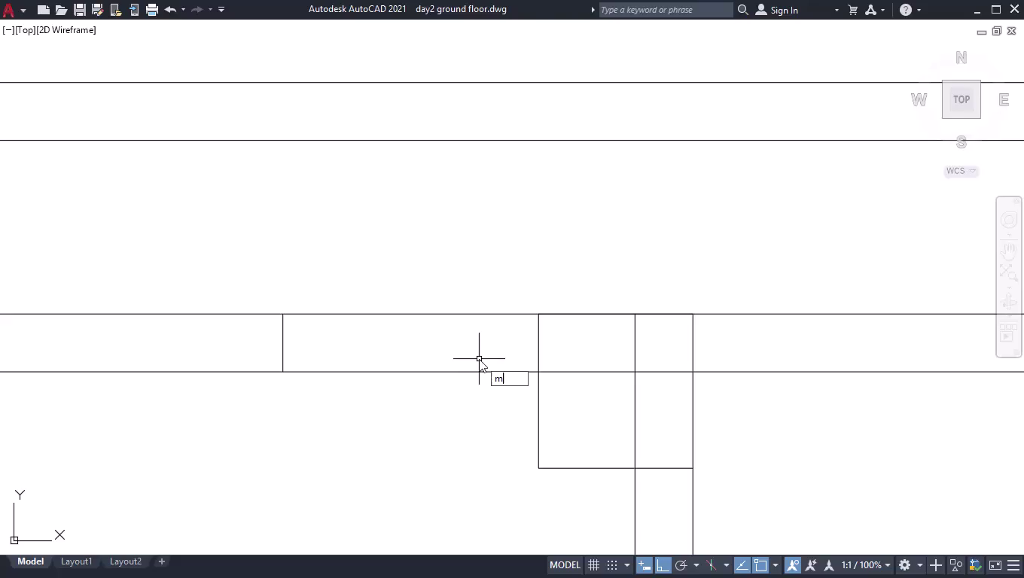
Draw a short line across the interior wall at the column's lower corner.
key(Return)
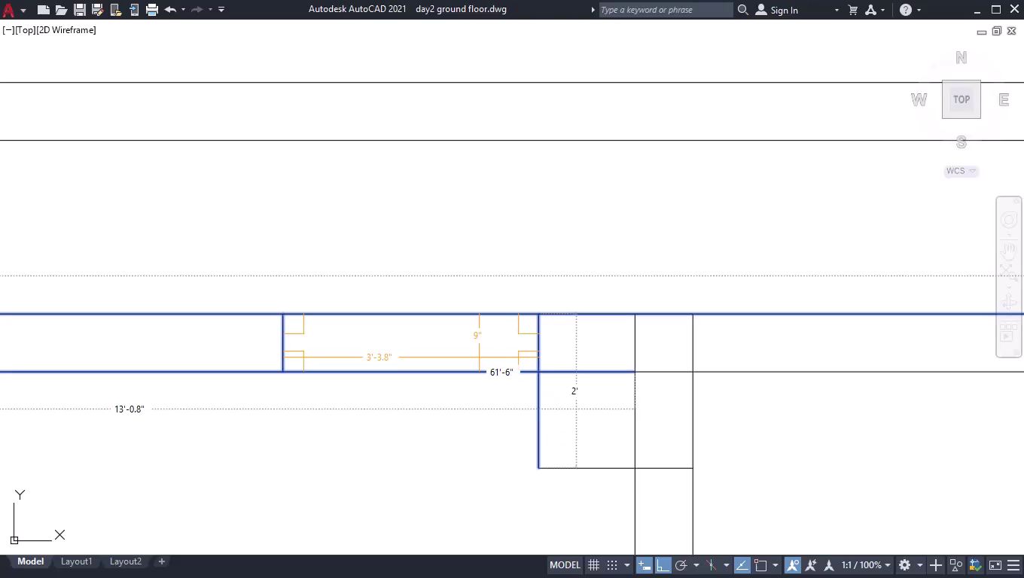
key(space)
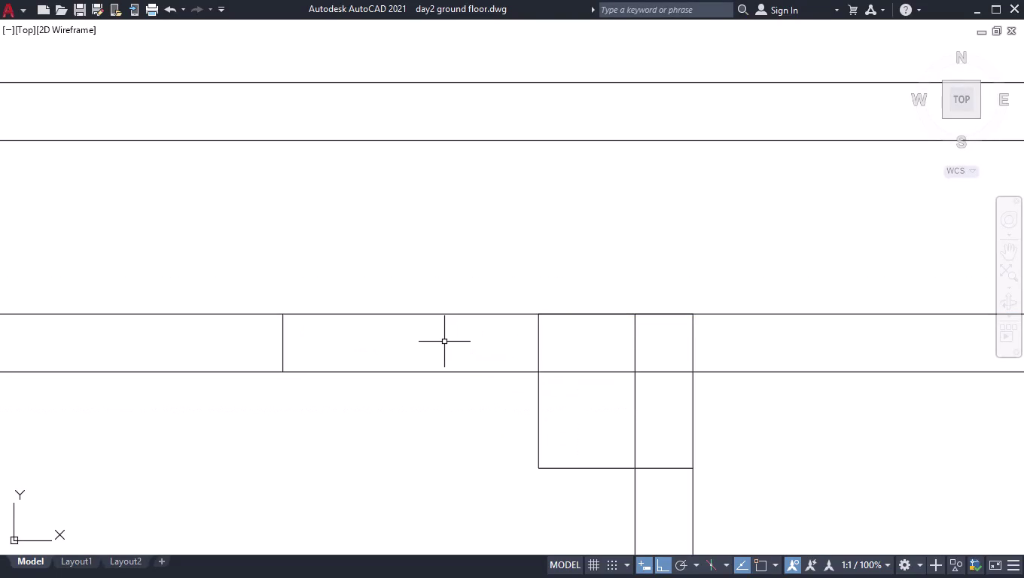
scroll(down, 3)
scroll(down, 3)
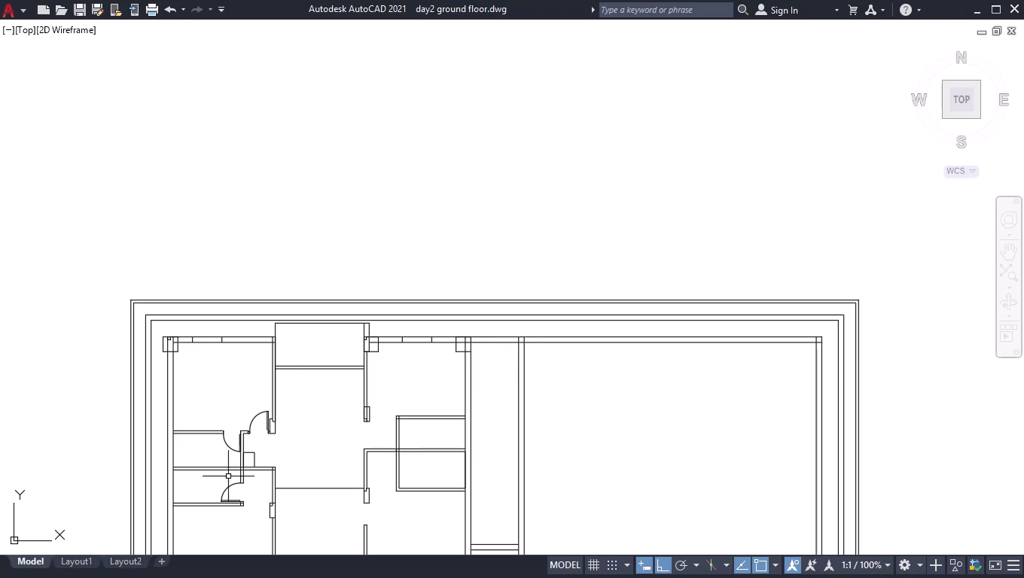
scroll(up, 3)
scroll(up, 3)
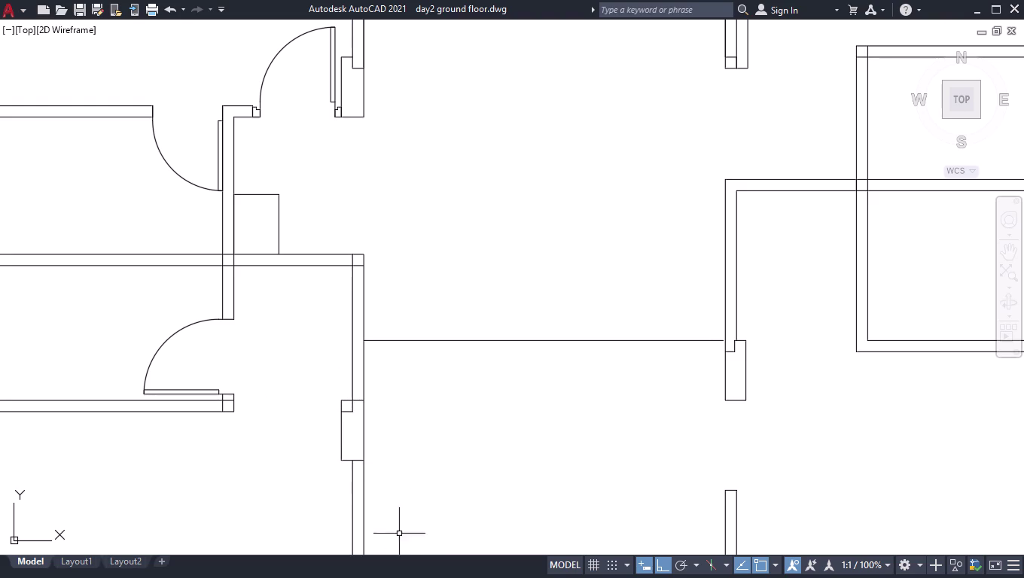
scroll(down, 3)
scroll(down, 3)
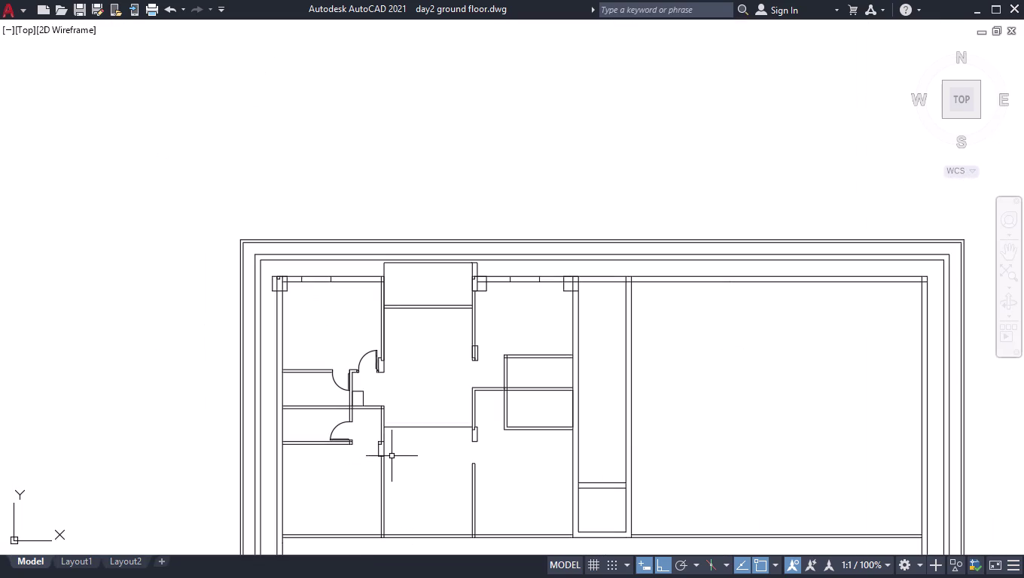
scroll(up, 3)
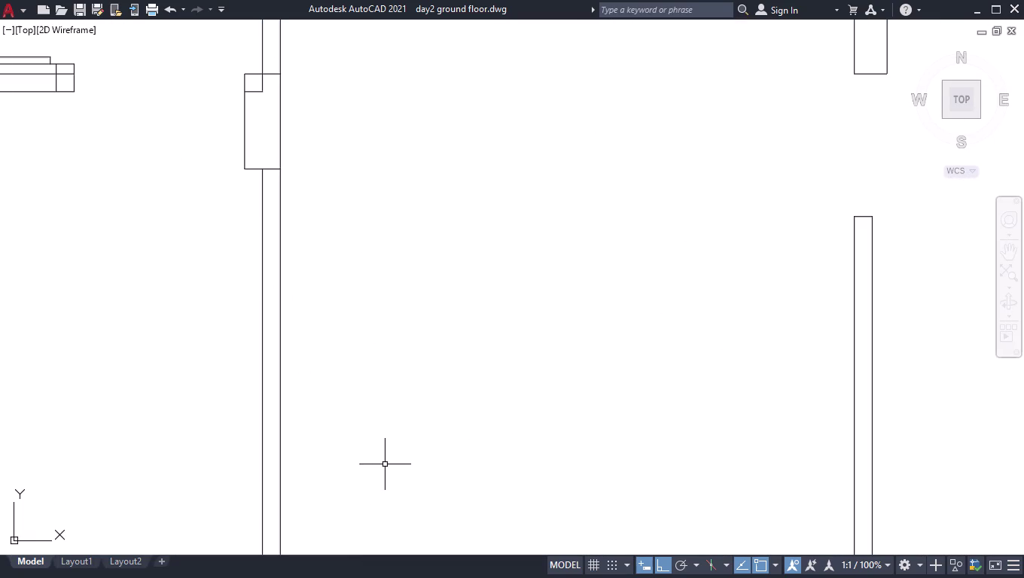
key(l)
key(Return)
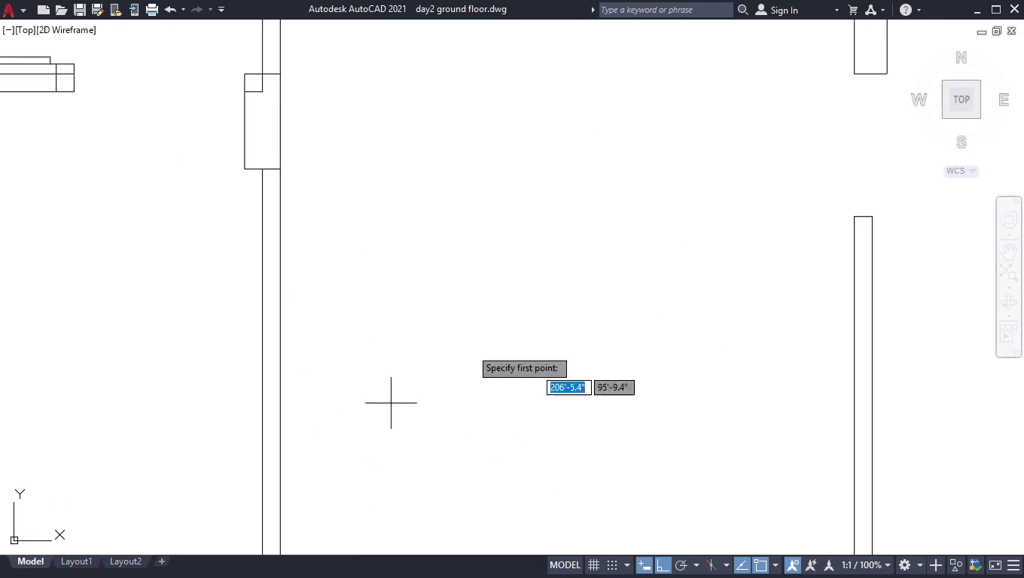
click(279, 170)
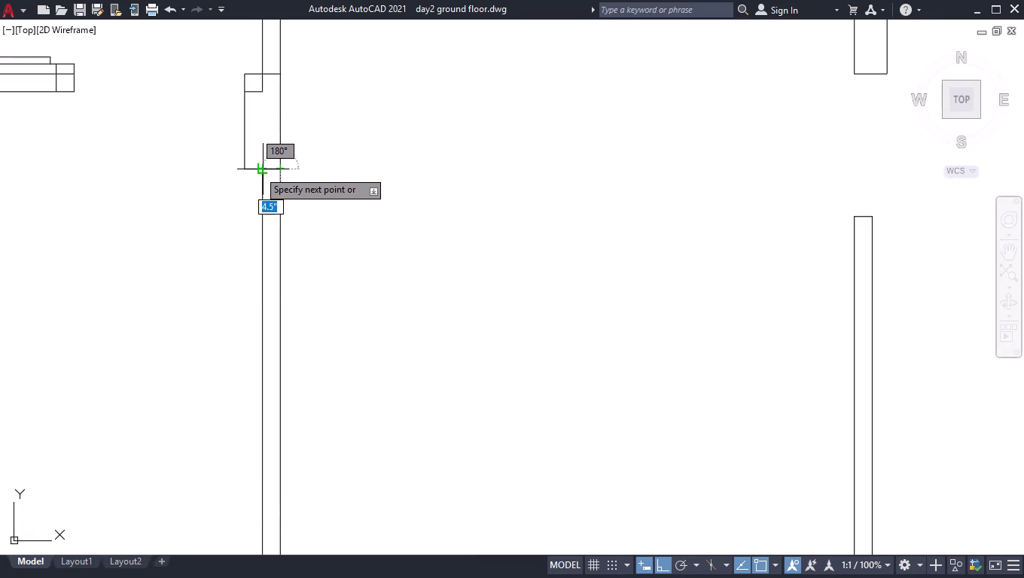
click(259, 170)
key(space)
Stretch the new line's midpoint grip 7" down and close Quick Properties.
scroll(up, 3)
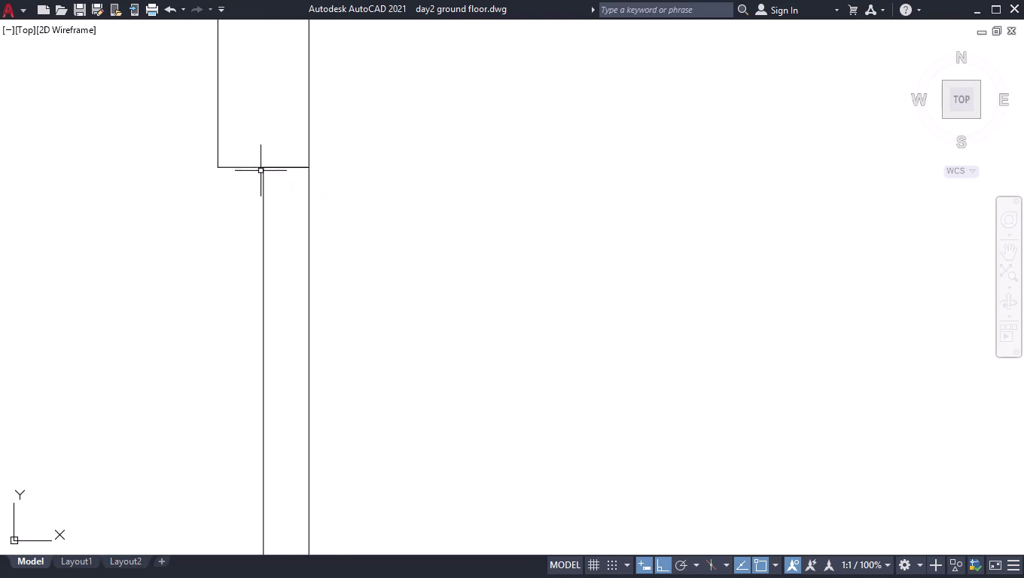
scroll(up, 3)
scroll(up, 3)
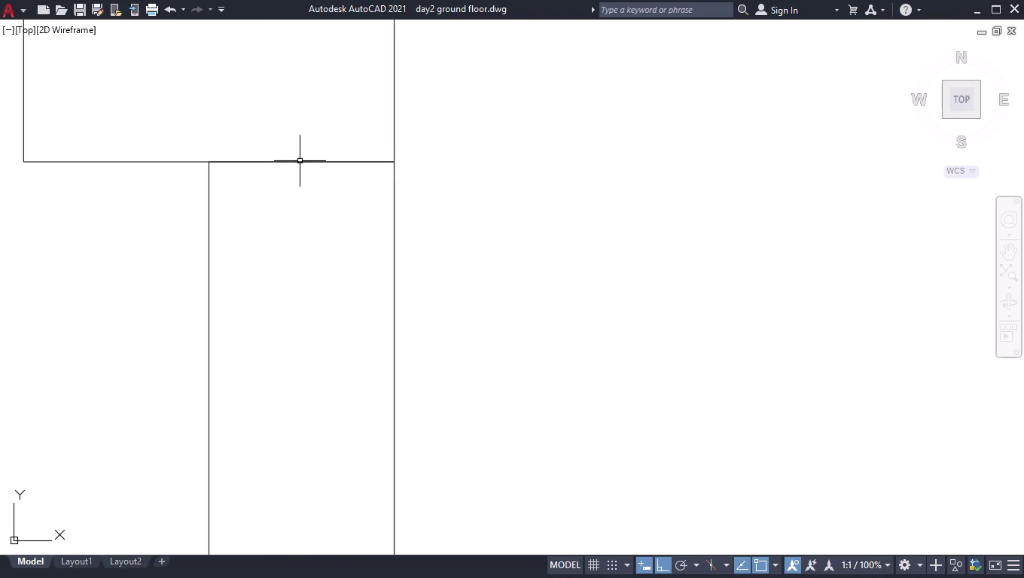
click(298, 162)
click(299, 160)
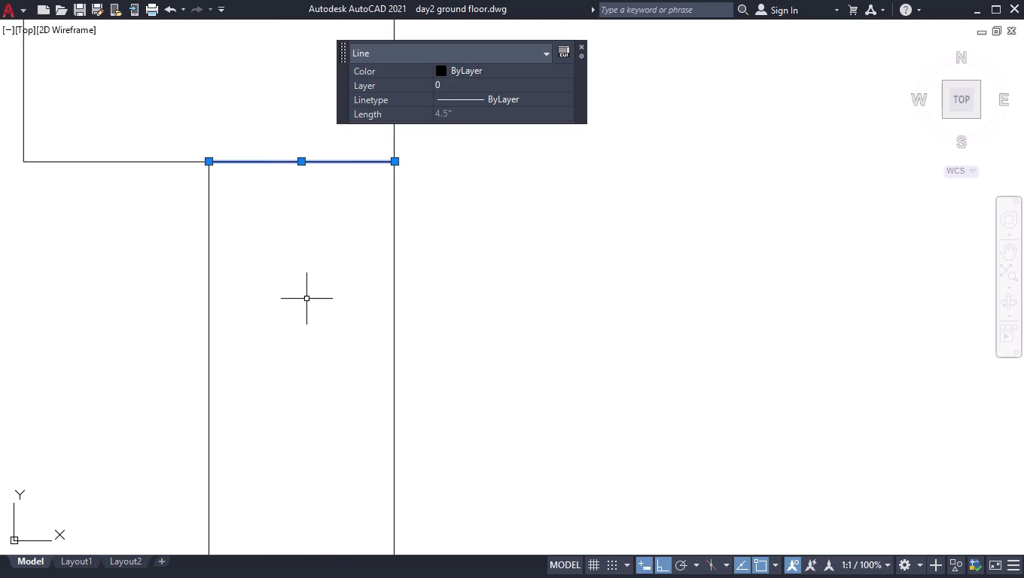
click(301, 163)
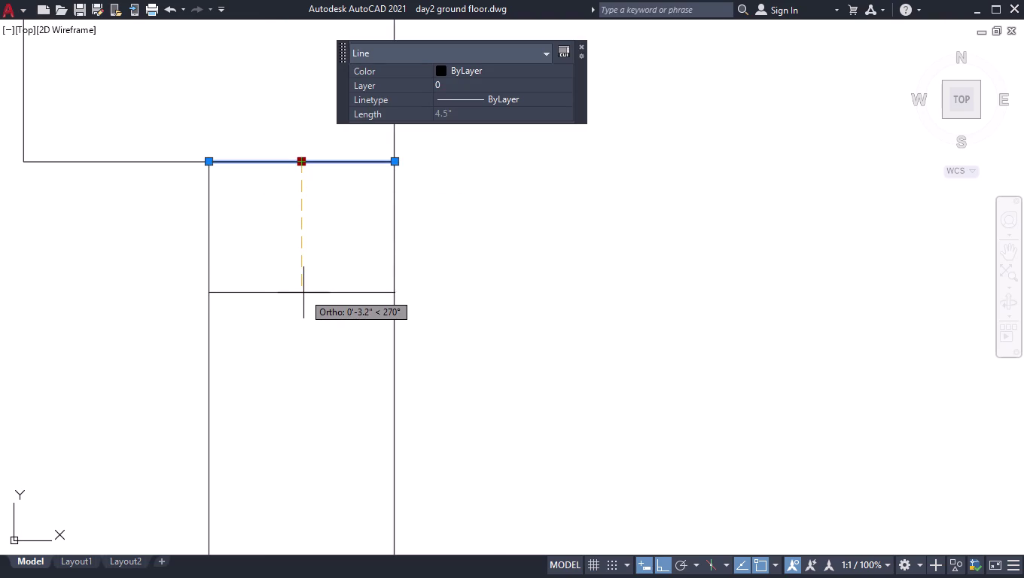
key(2)
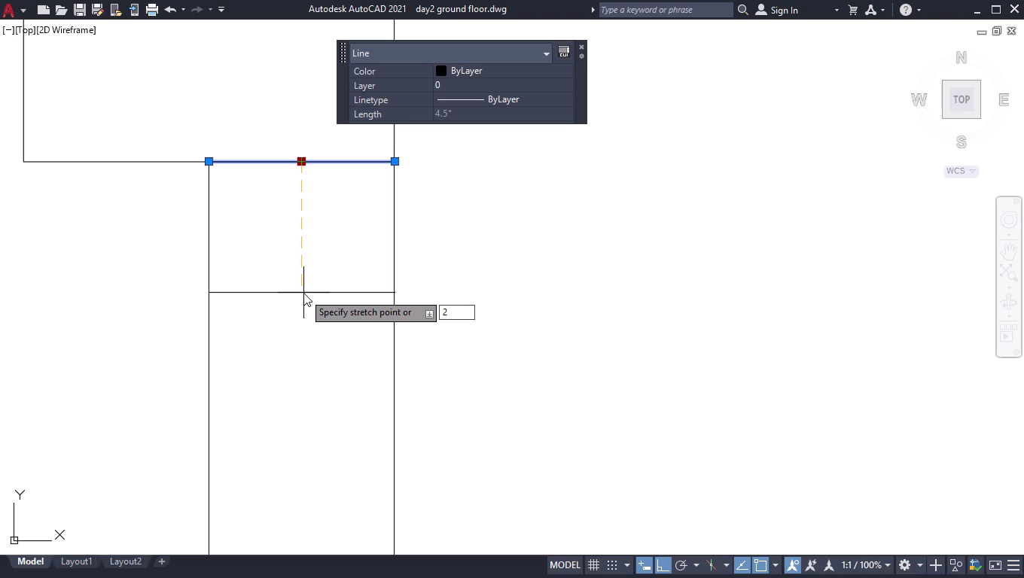
key(apostrophe)
text(7")
key(Return)
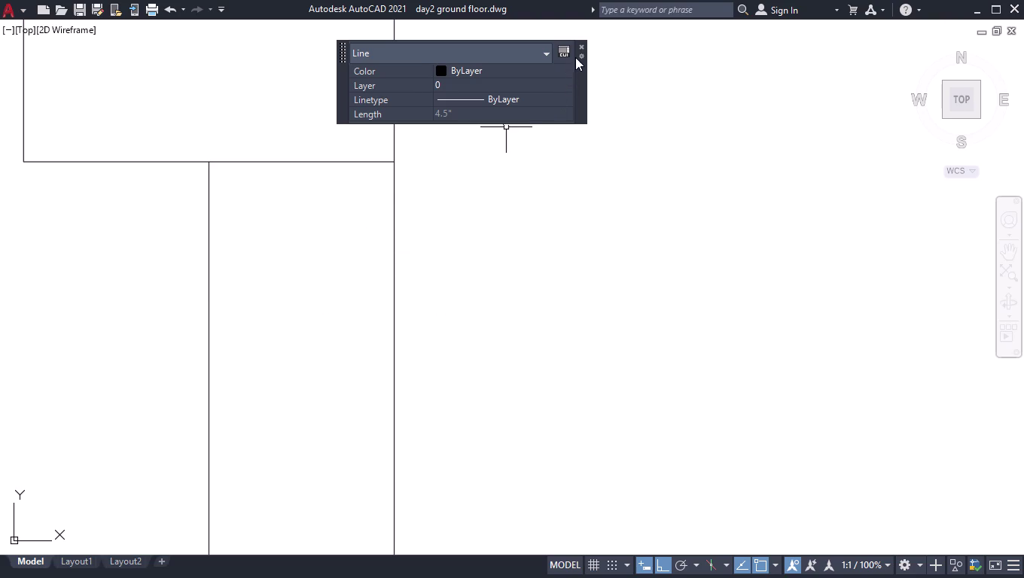
click(582, 48)
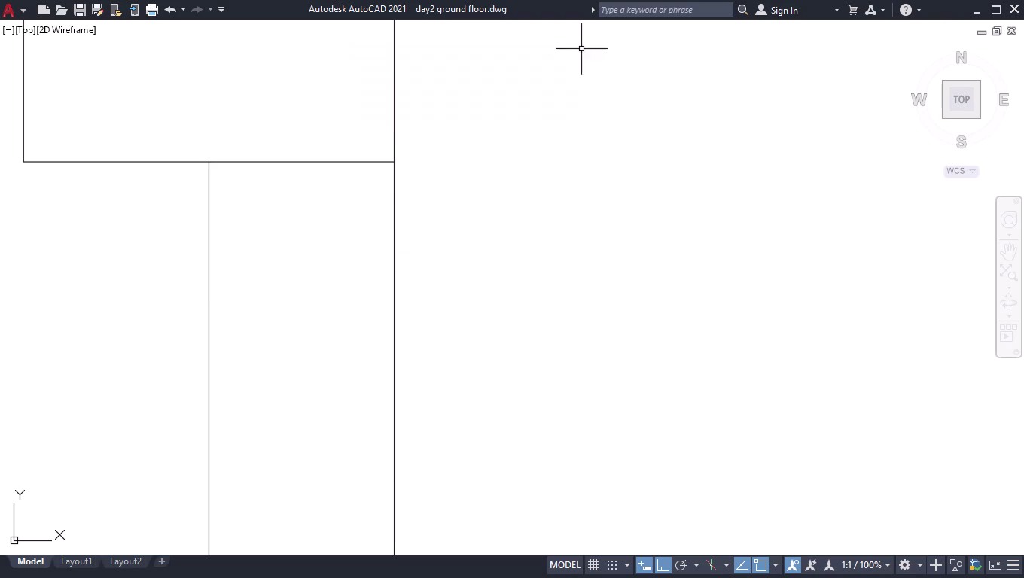
Close the line's Quick Properties panel and deselect the new line.
scroll(down, 3)
key(space)
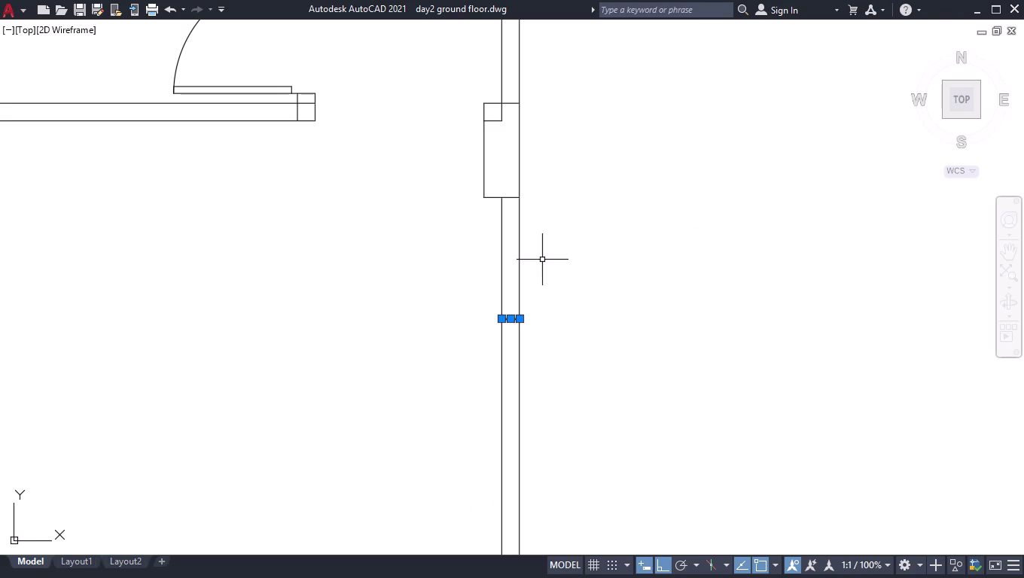
key(space)
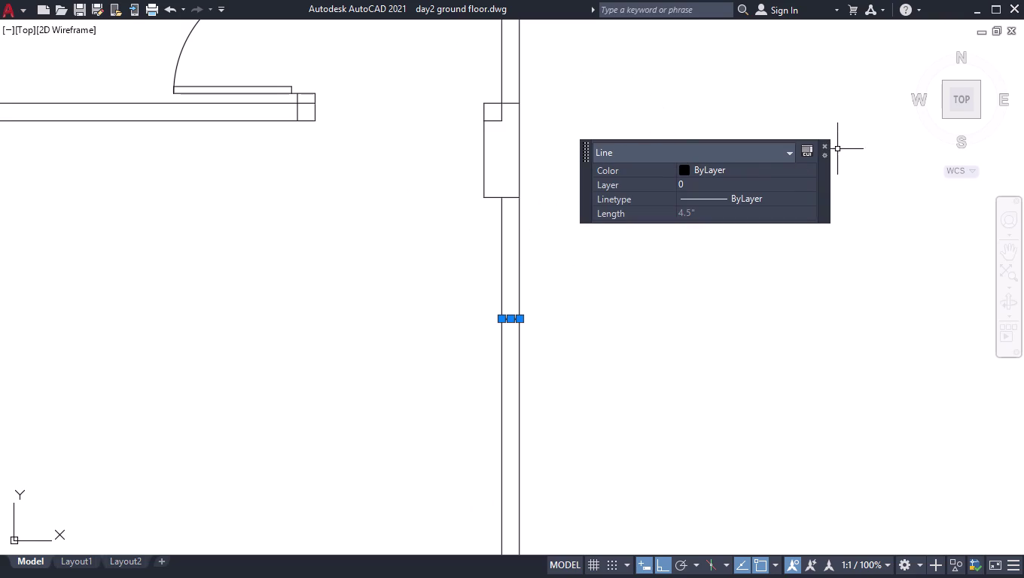
click(827, 146)
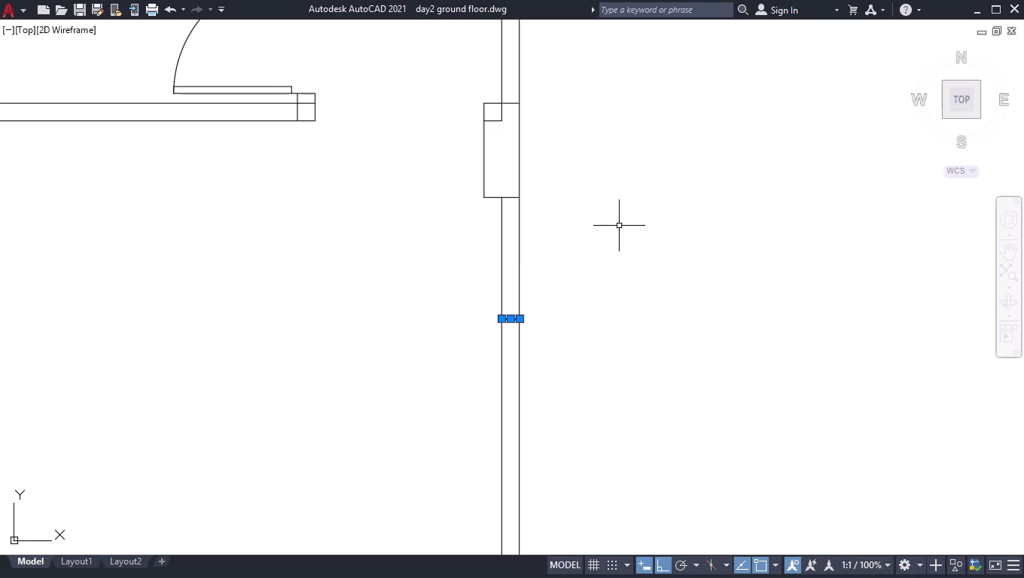
click(614, 231)
click(442, 326)
scroll(down, 3)
scroll(down, 3)
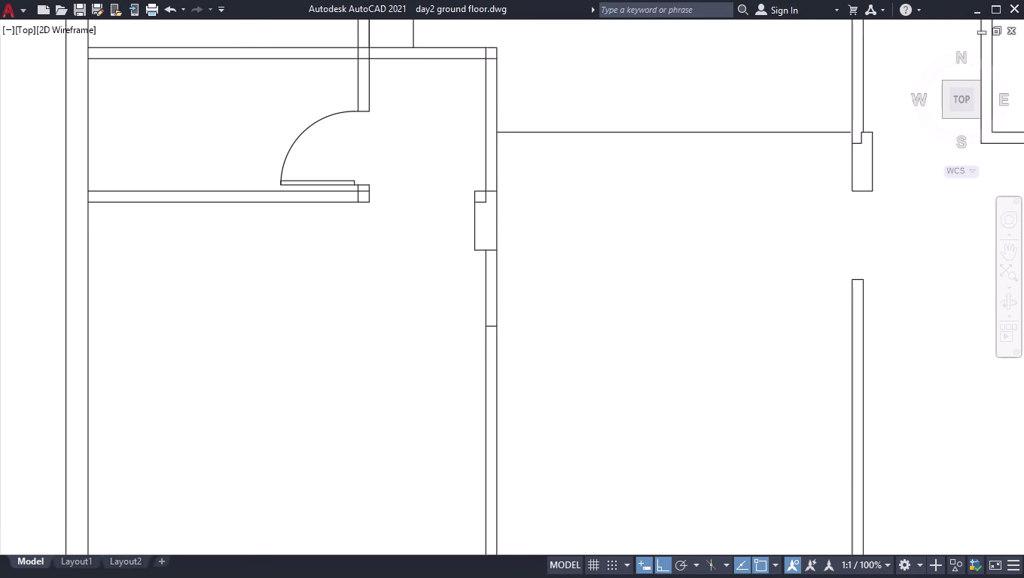
Trim both wall lines between the column and the short line to form the opening.
text(tr)
key(Return)
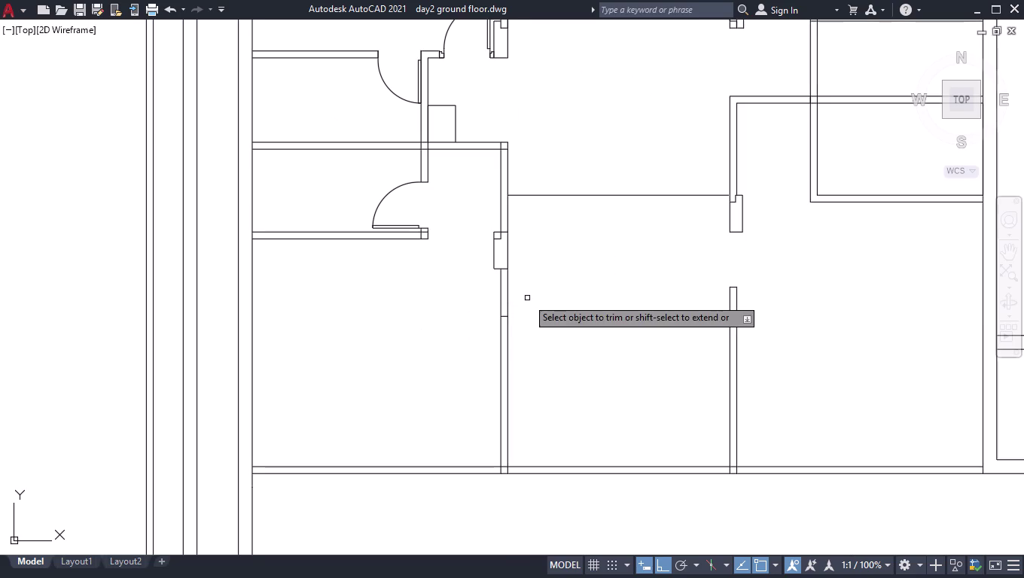
click(544, 290)
click(440, 302)
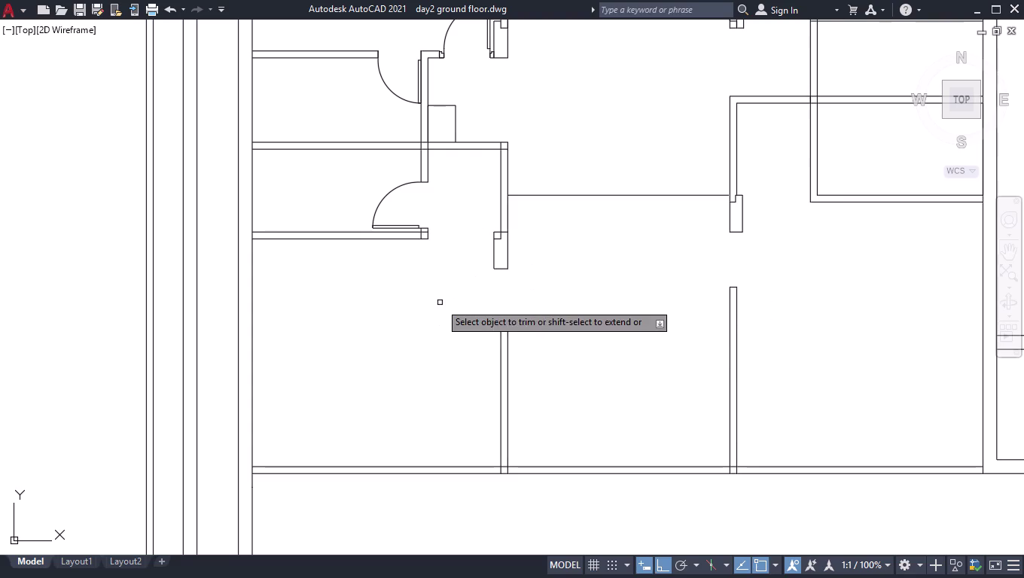
key(space)
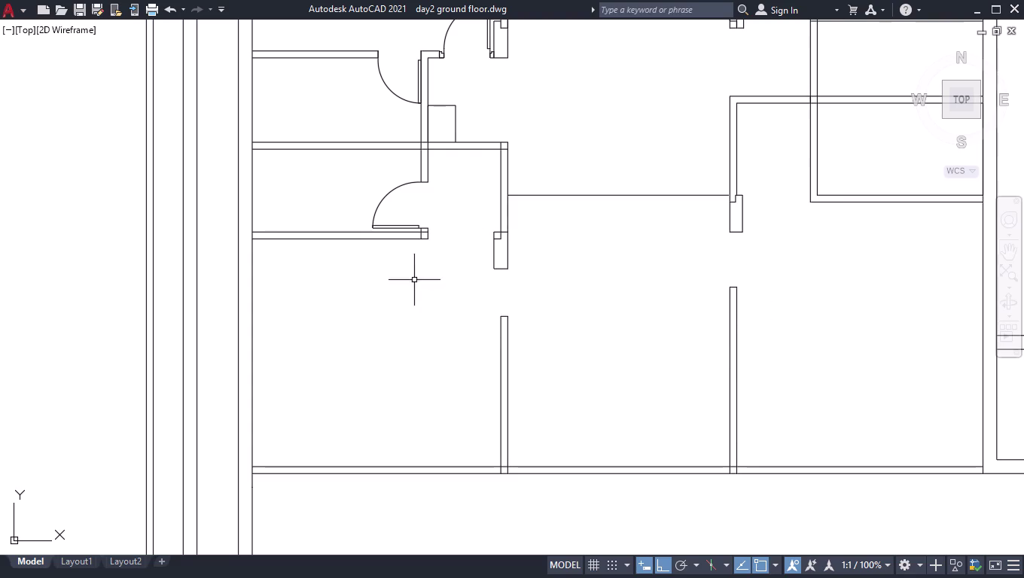
scroll(up, 3)
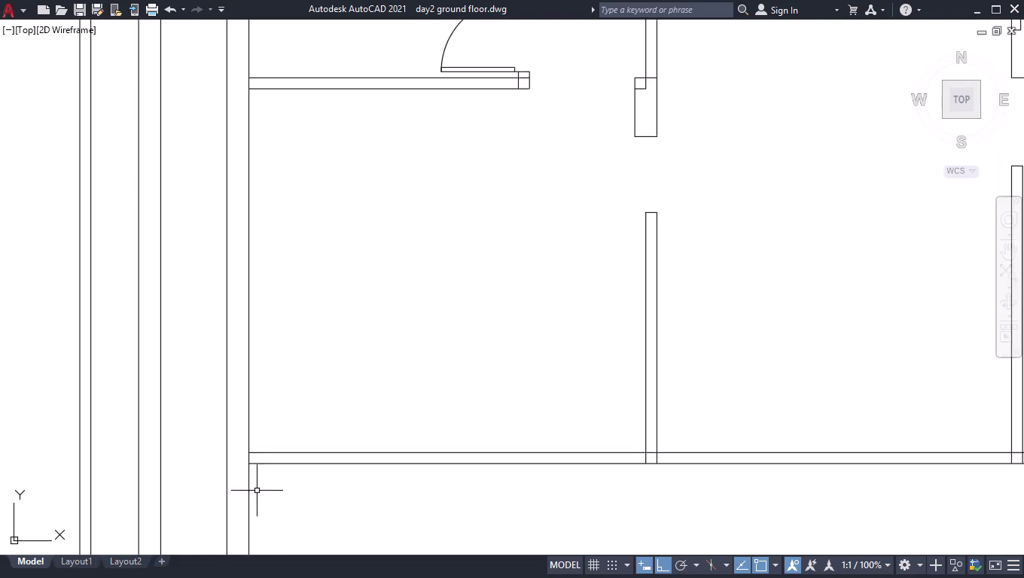
scroll(up, 3)
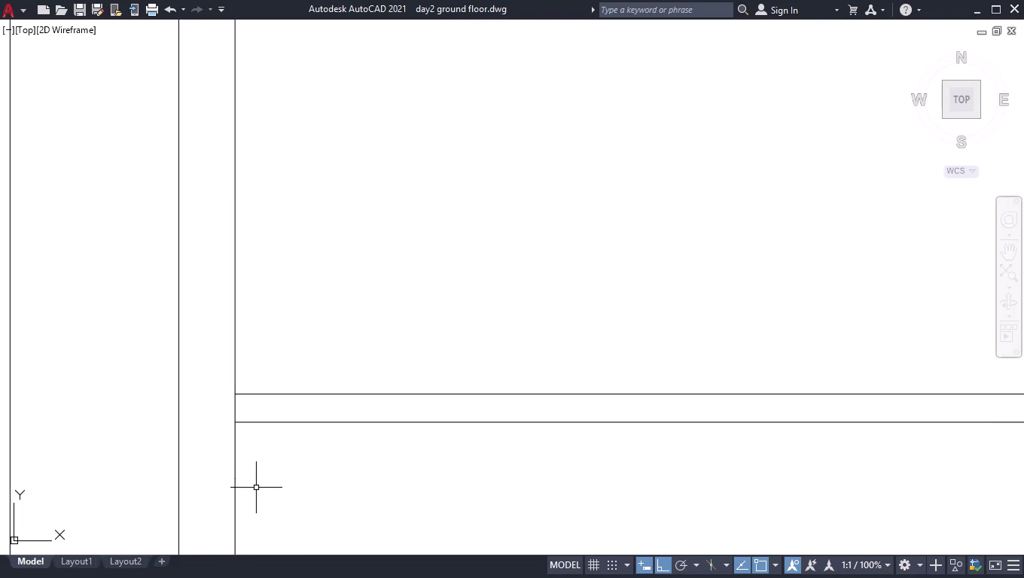
key(Return)
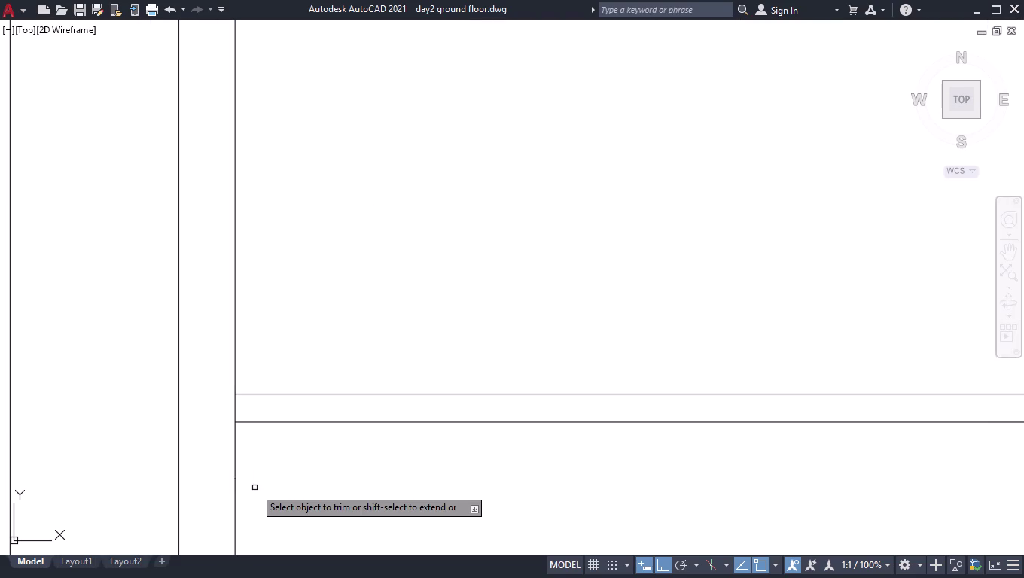
key(space)
key(space)
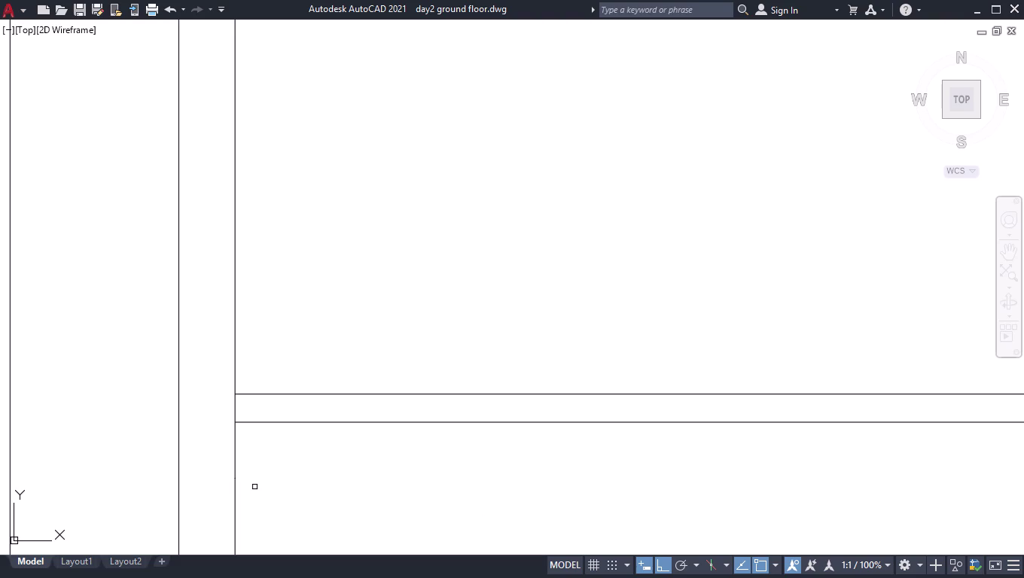
key(l)
key(Return)
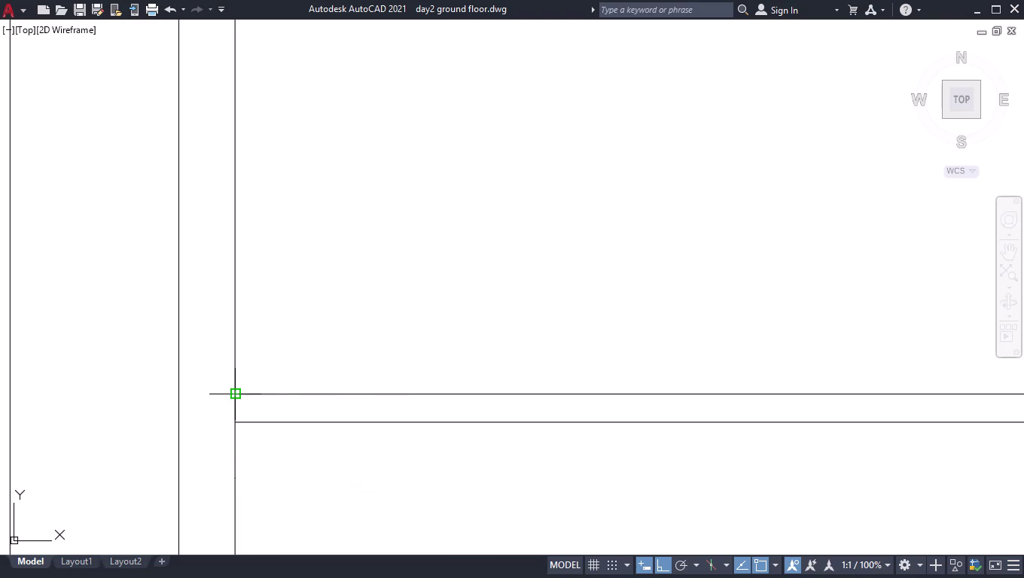
click(235, 393)
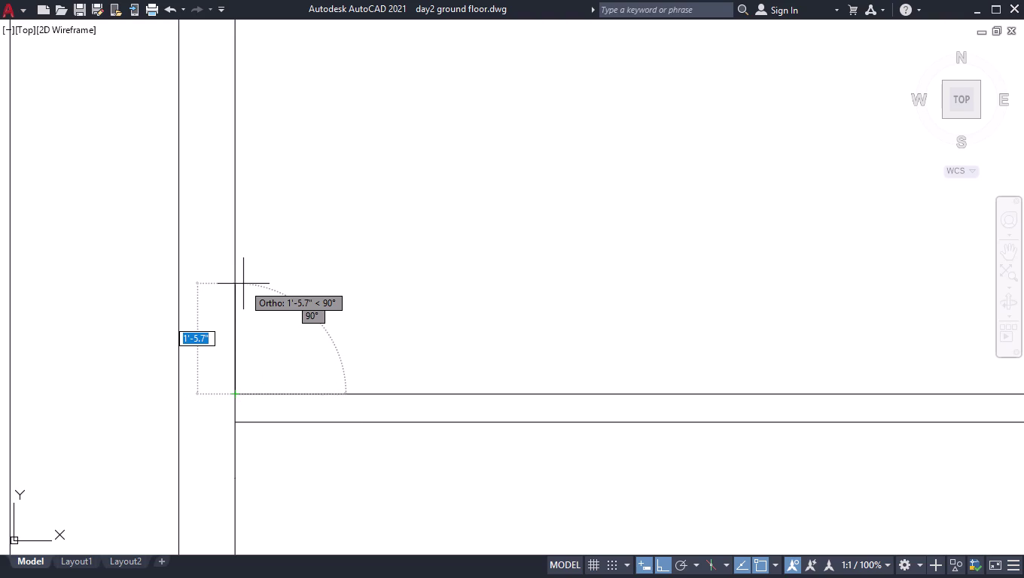
key(space)
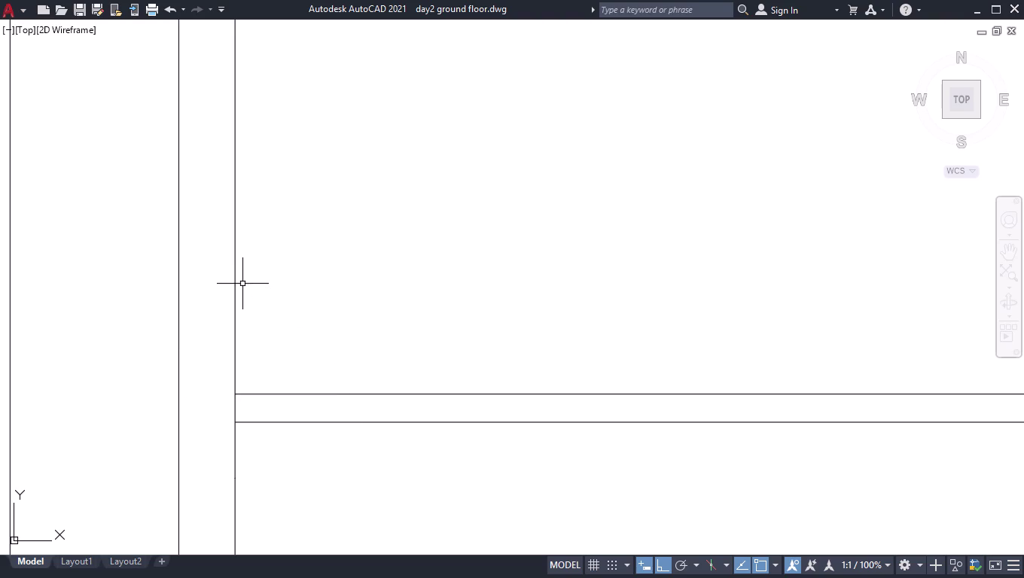
key(l)
key(Return)
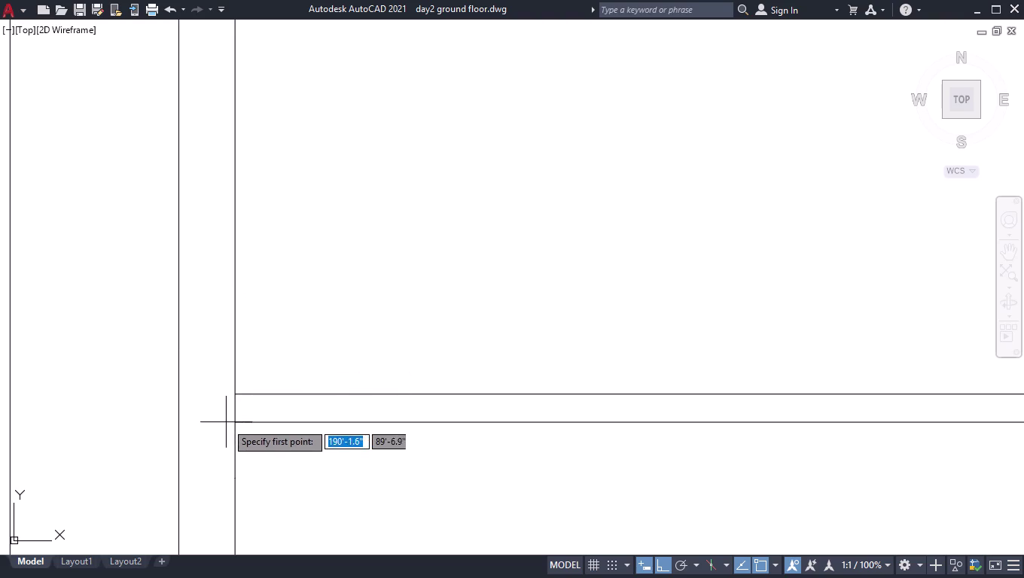
Draw a 9" line from the wall, then delete the short wall segment at the junction.
click(180, 419)
text(9)
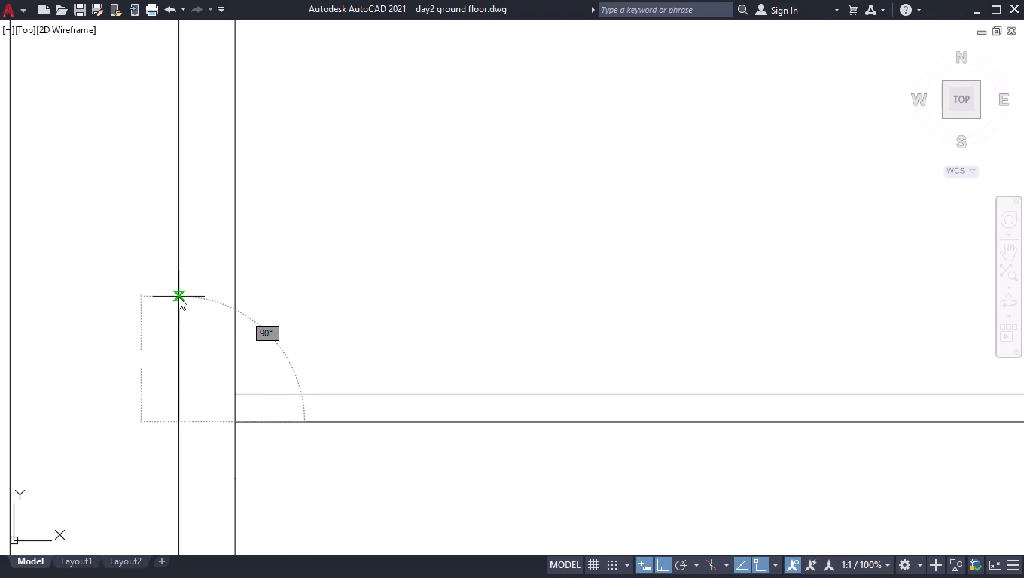
text(")
key(Return)
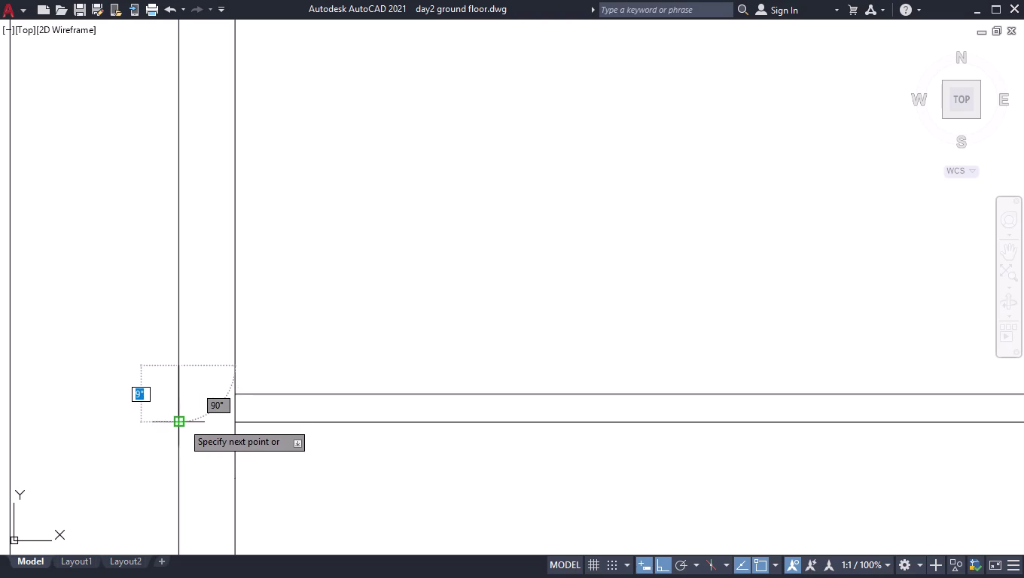
key(space)
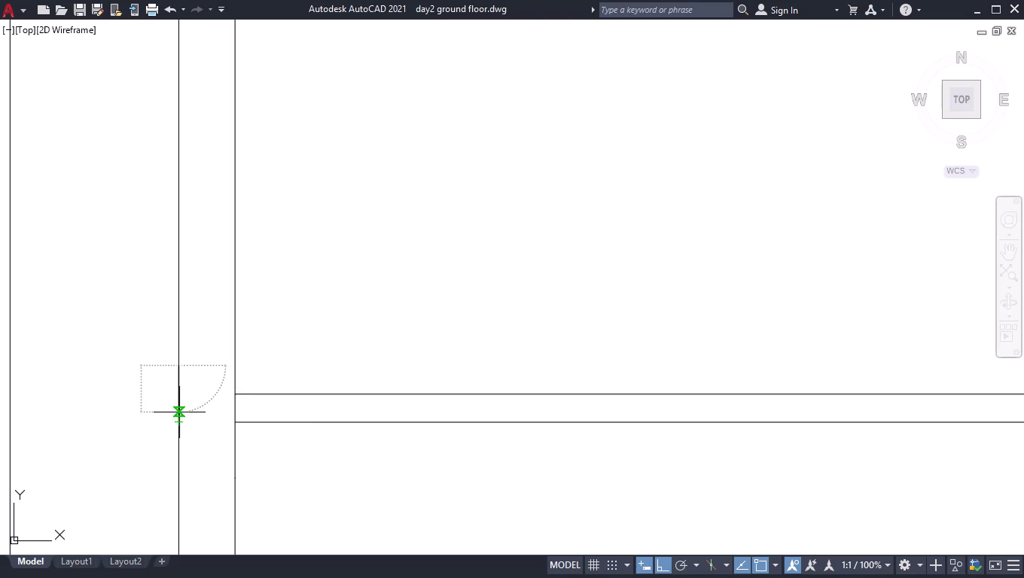
click(179, 413)
key(Delete)
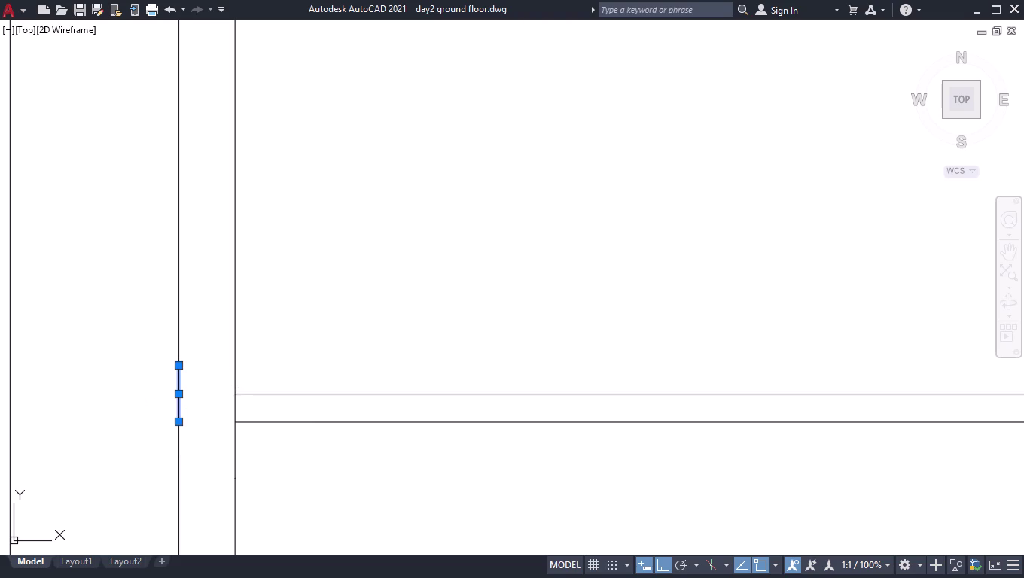
Draw a 2' column edge up from the lower wall corner to the inner wall edge.
key(l)
key(Return)
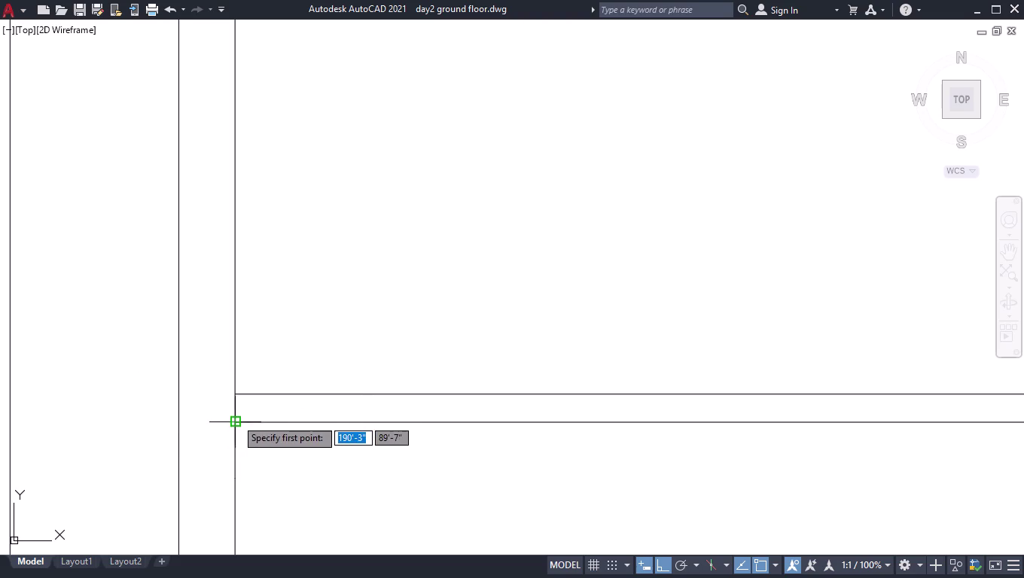
click(177, 424)
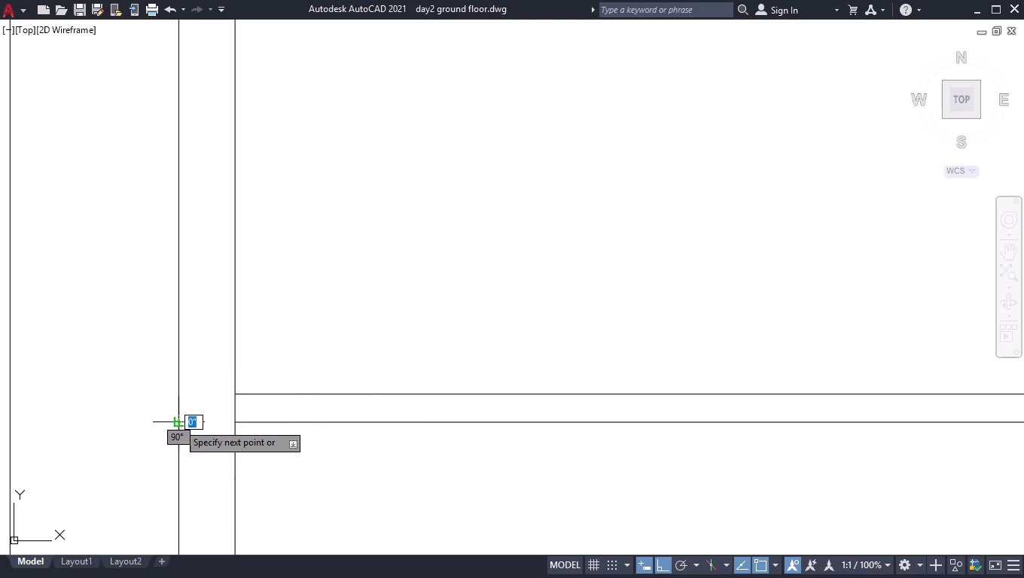
text(2')
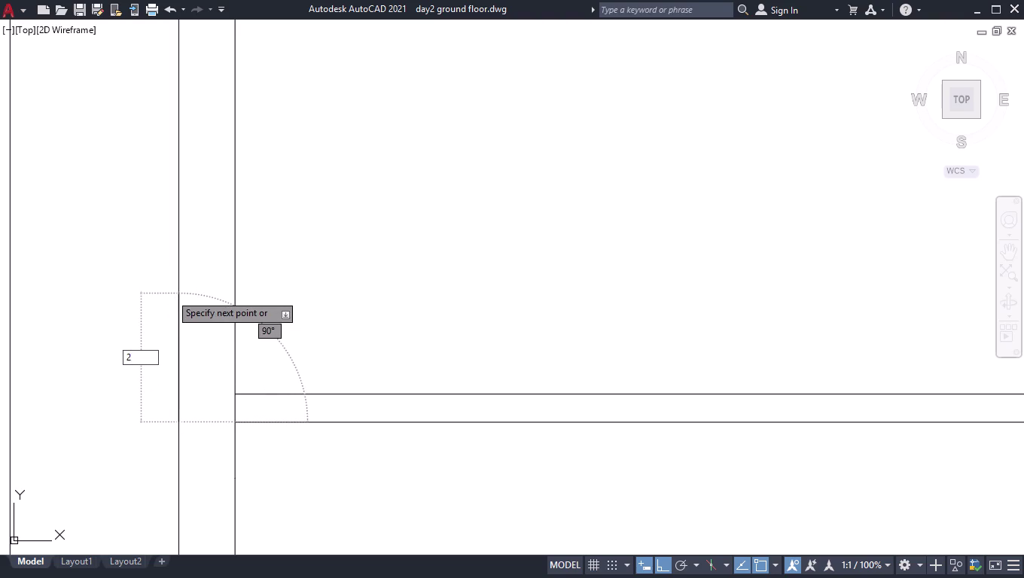
key(Return)
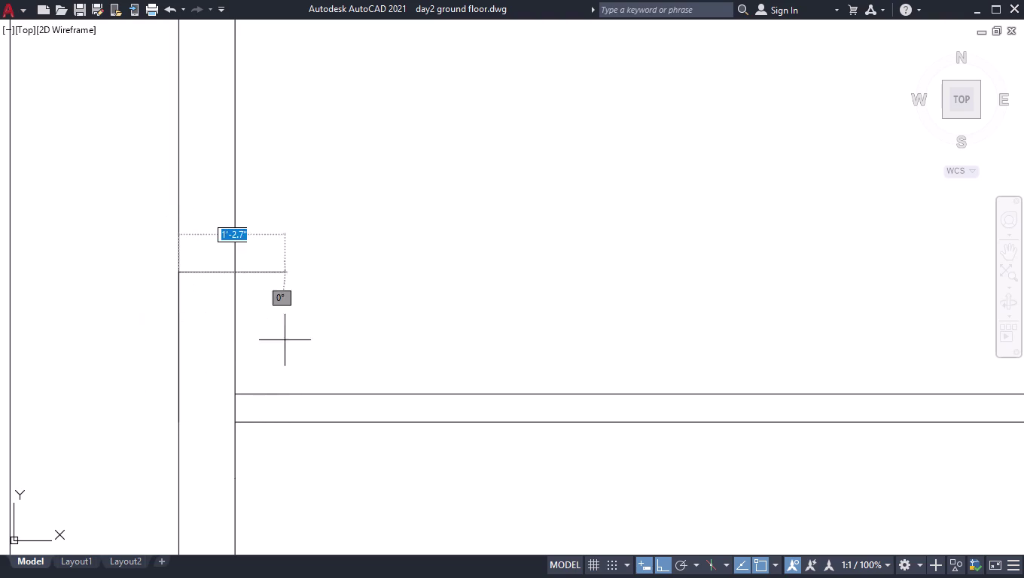
click(233, 272)
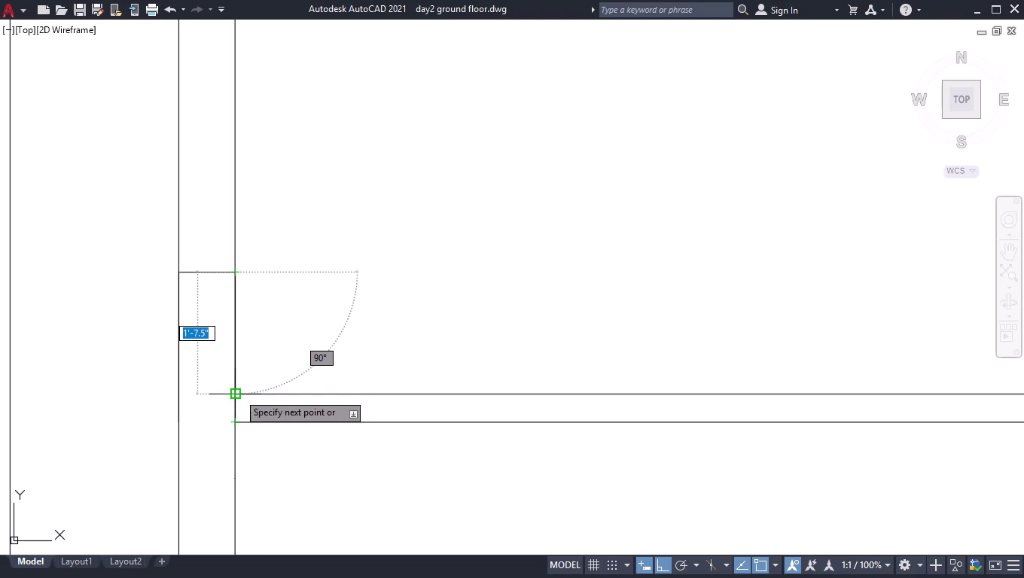
Draw the stepped notch with 4.5" leftward and 4.5" downward segments to the outer wall.
click(238, 393)
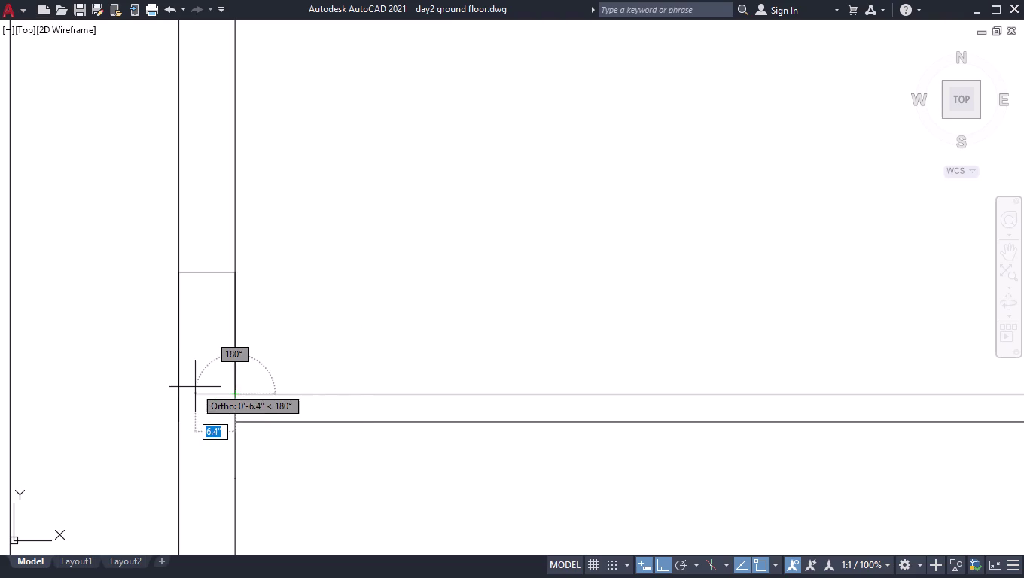
key(4)
text(.5)
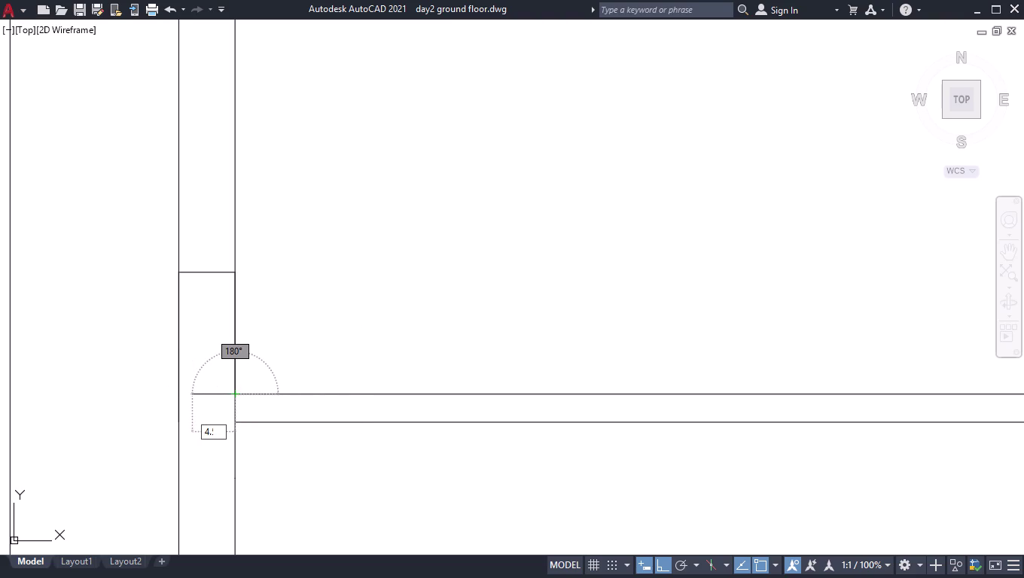
text(")
key(Return)
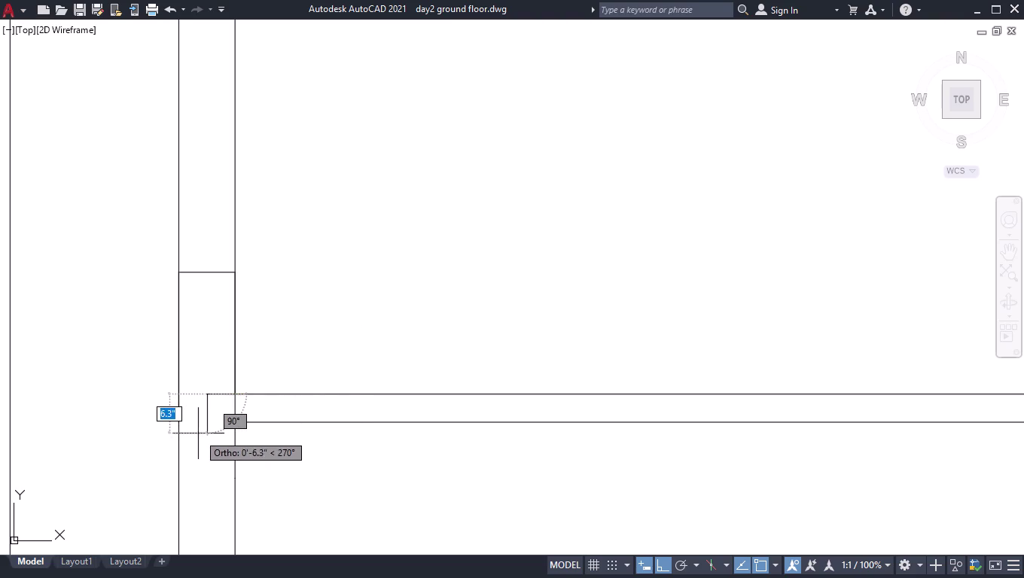
text(4.5)
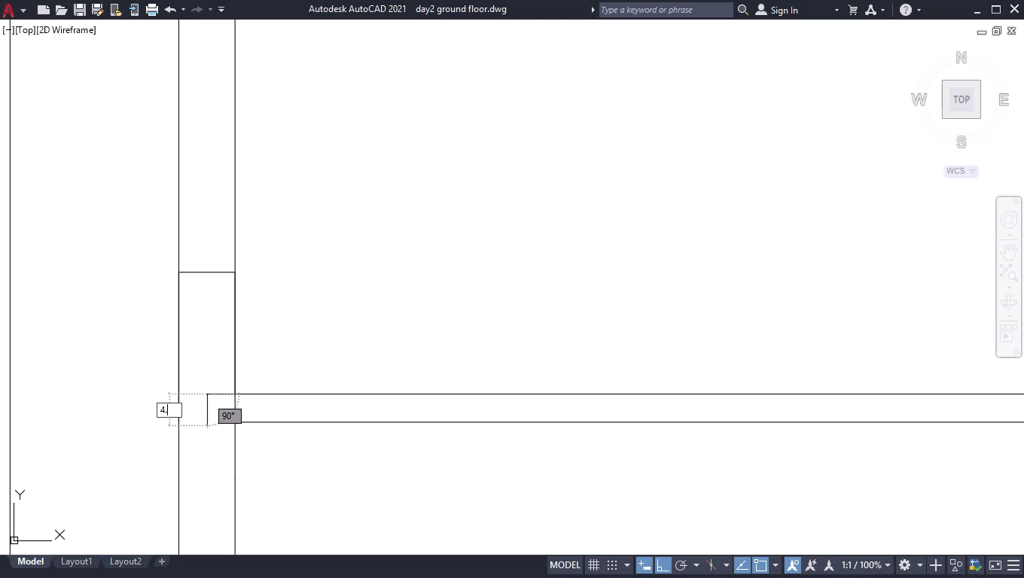
text(")
key(Return)
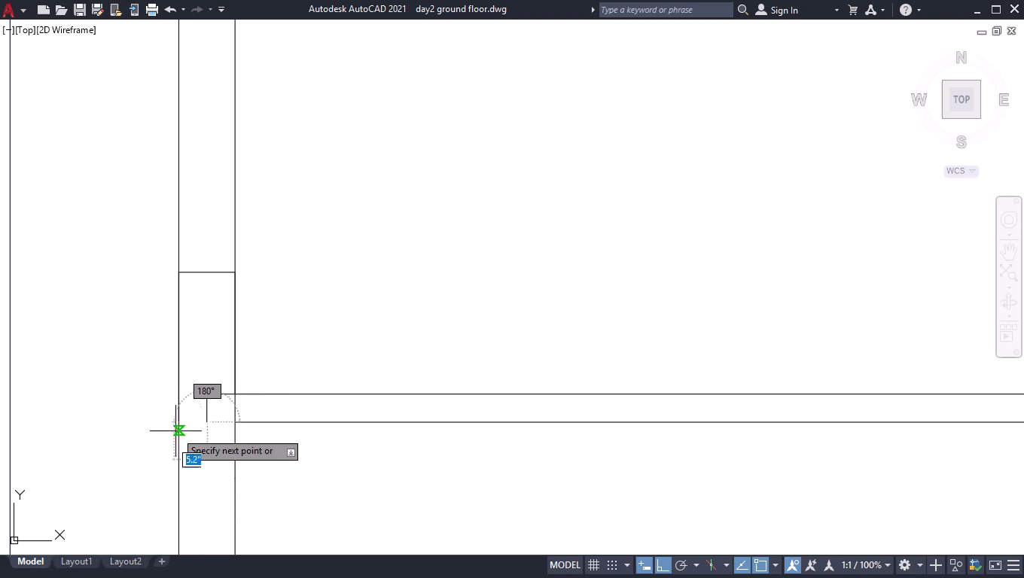
click(177, 421)
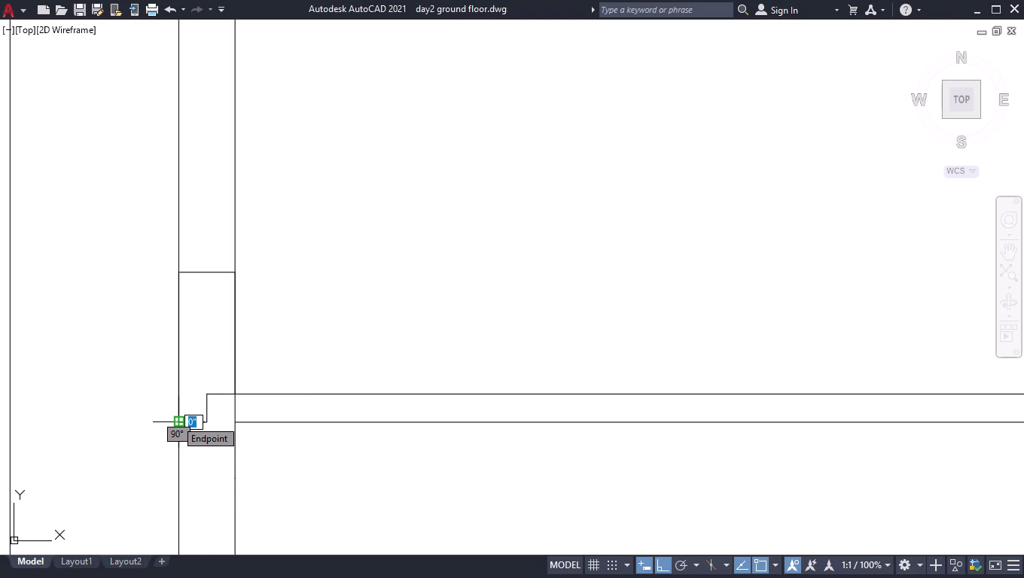
End the line, then use EX to extend the lower wall line to the outer wall line.
key(space)
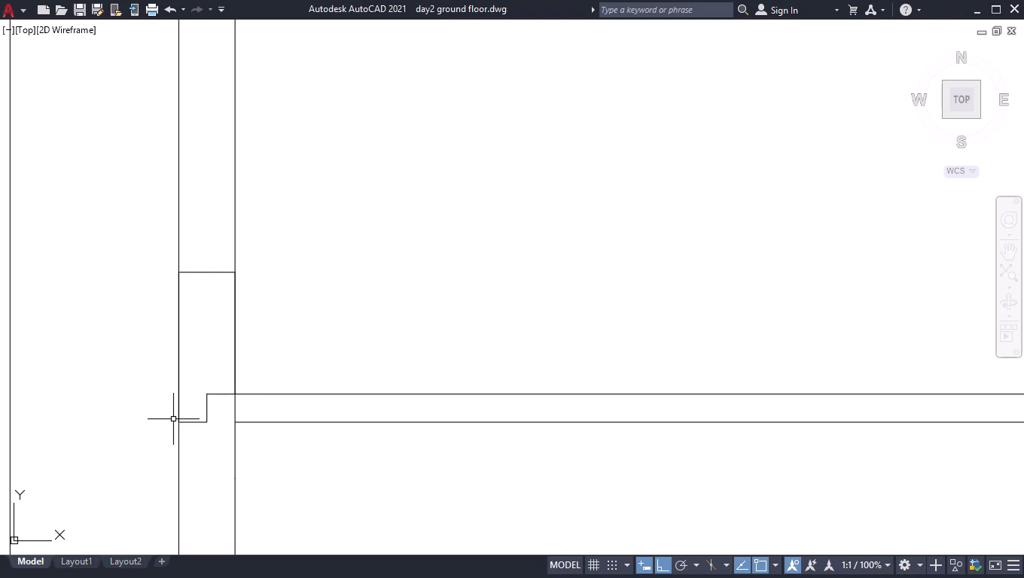
text(ex)
key(Return)
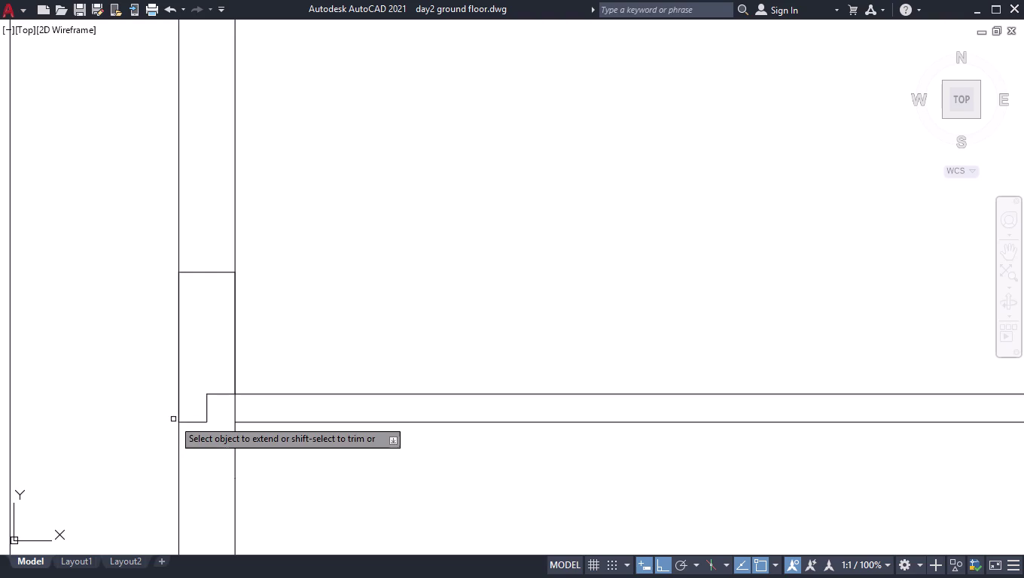
click(243, 422)
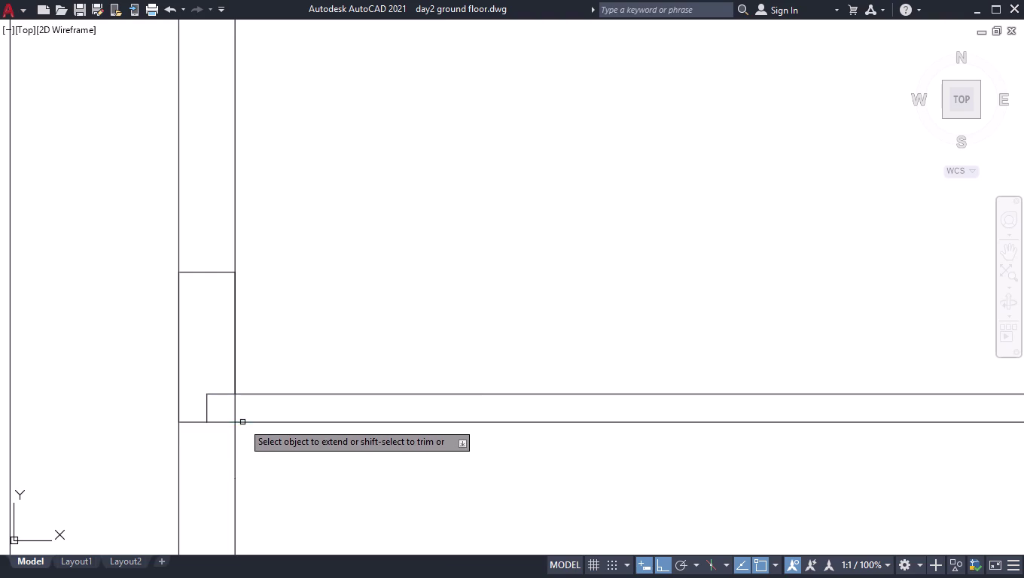
key(Return)
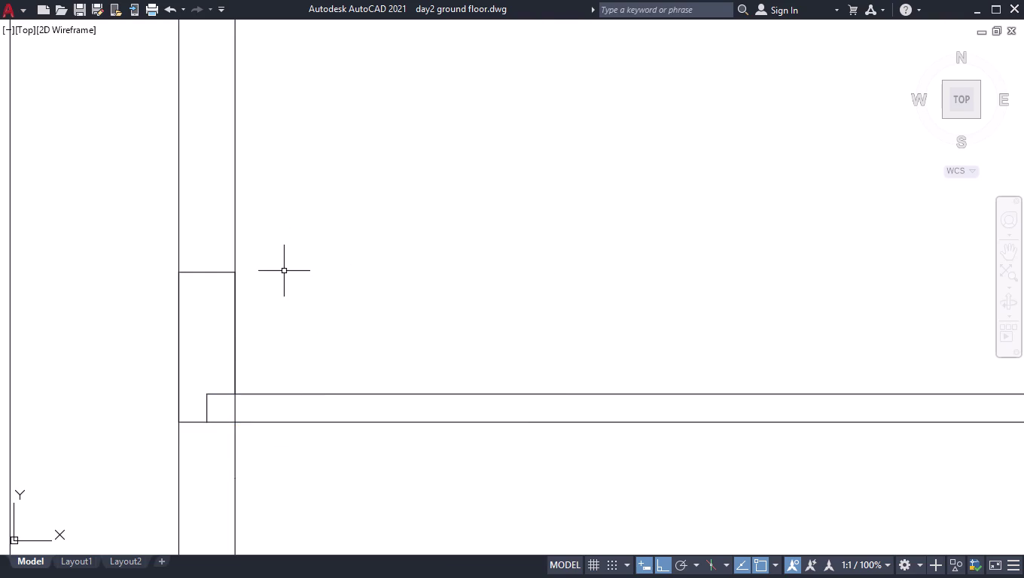
Zoom to the top-left column and draw a line across the wall at its base.
scroll(down, 3)
scroll(down, 3)
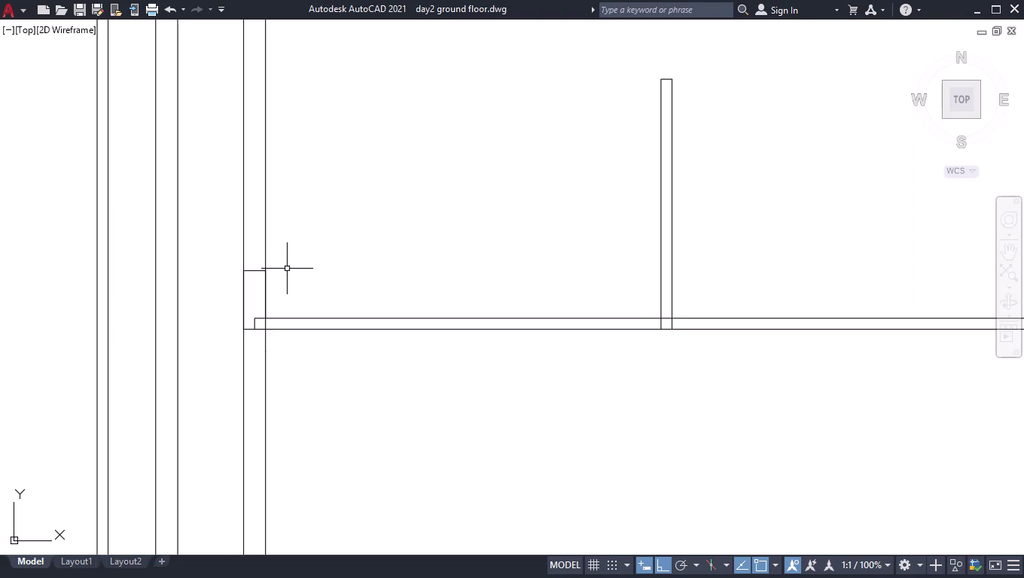
scroll(down, 3)
scroll(down, 3)
scroll(up, 3)
scroll(up, 3)
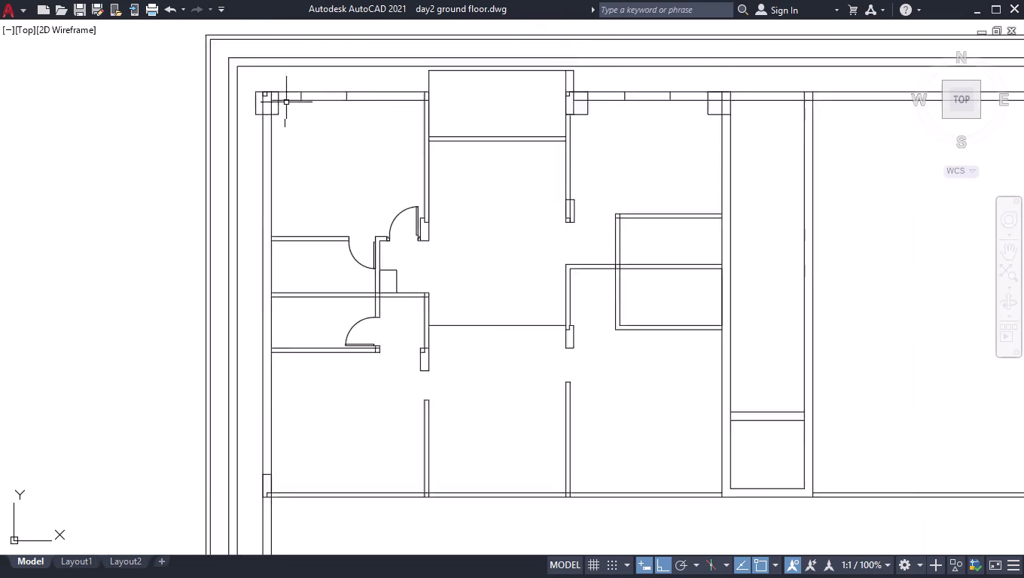
scroll(up, 3)
scroll(up, 3)
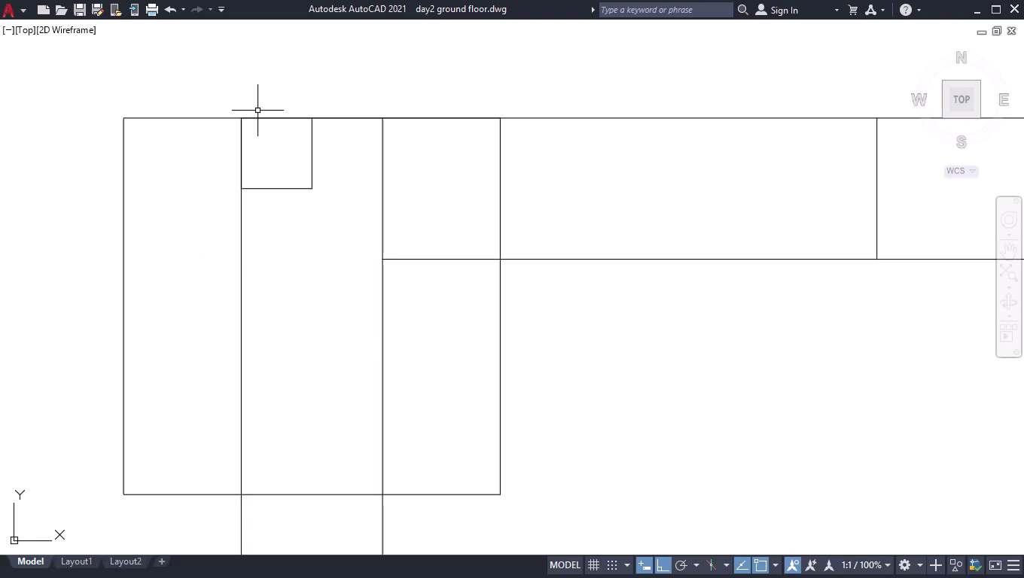
scroll(down, 3)
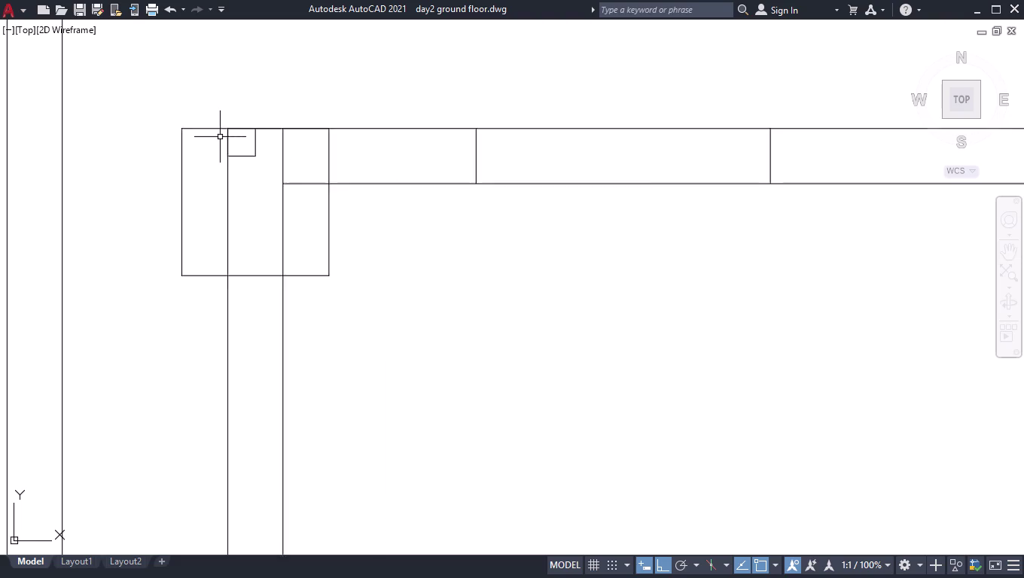
scroll(down, 3)
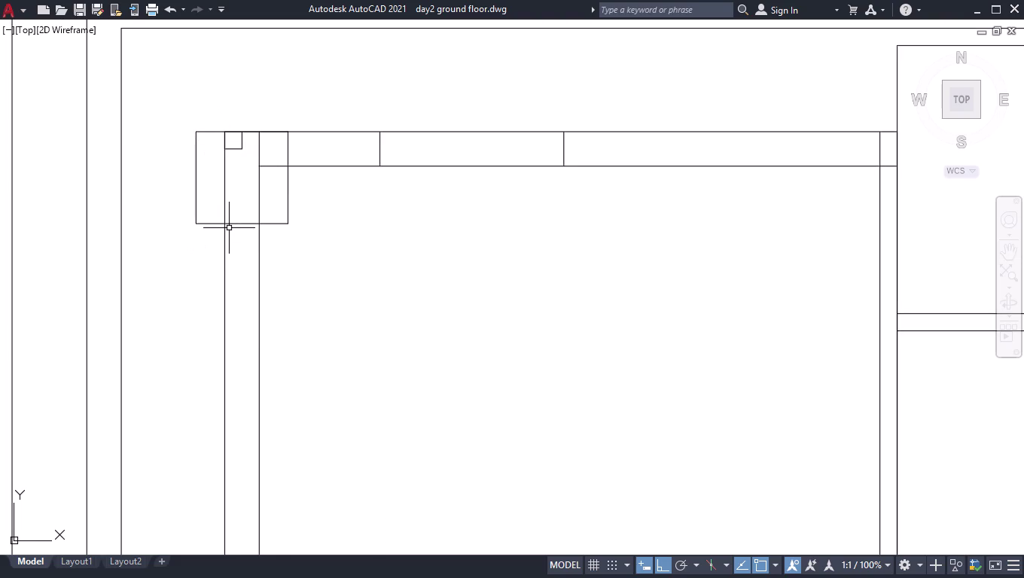
key(l)
key(Return)
click(229, 228)
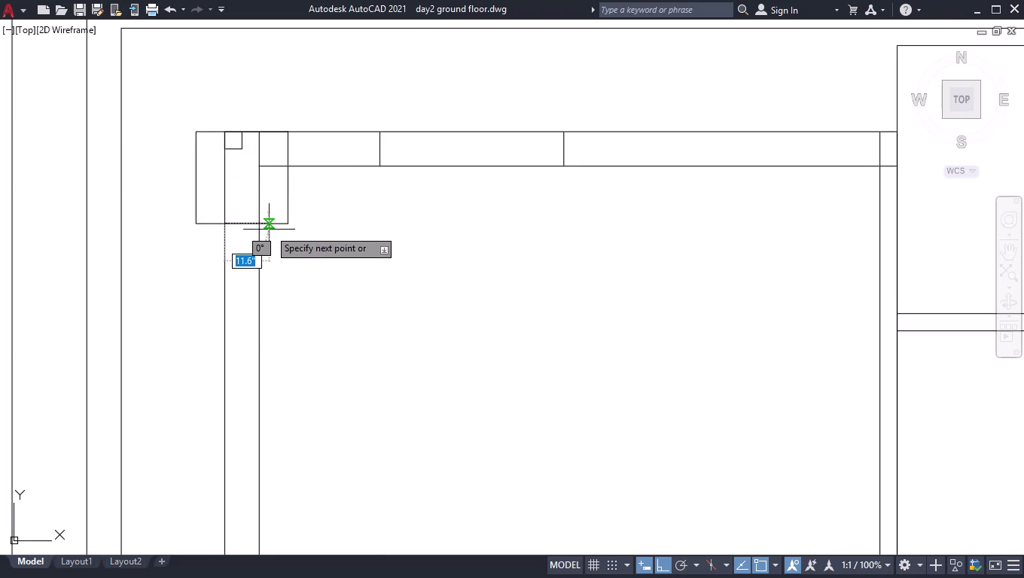
click(263, 224)
key(space)
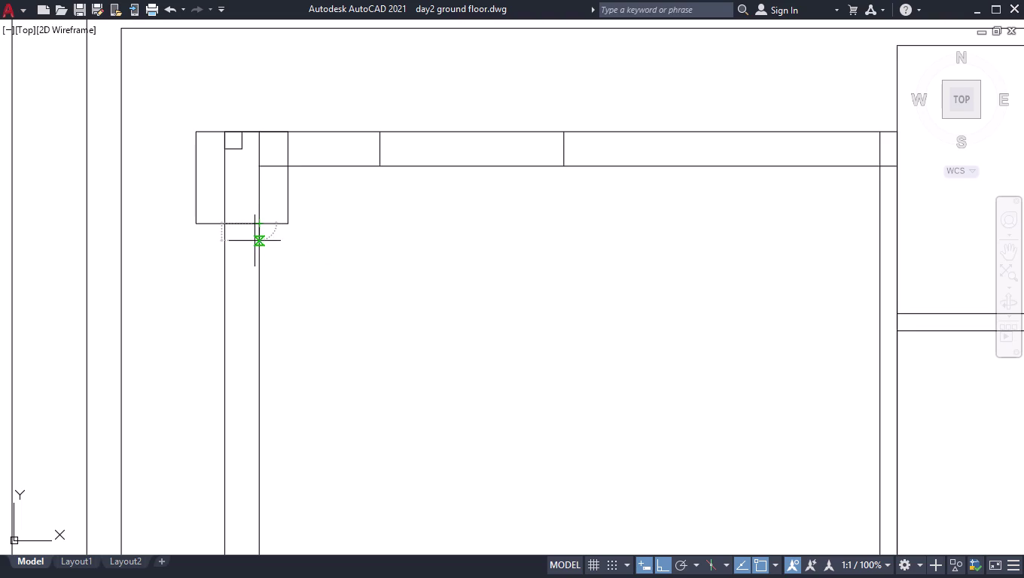
Move the new line's midpoint grip 5'1.5" down the wall.
click(234, 223)
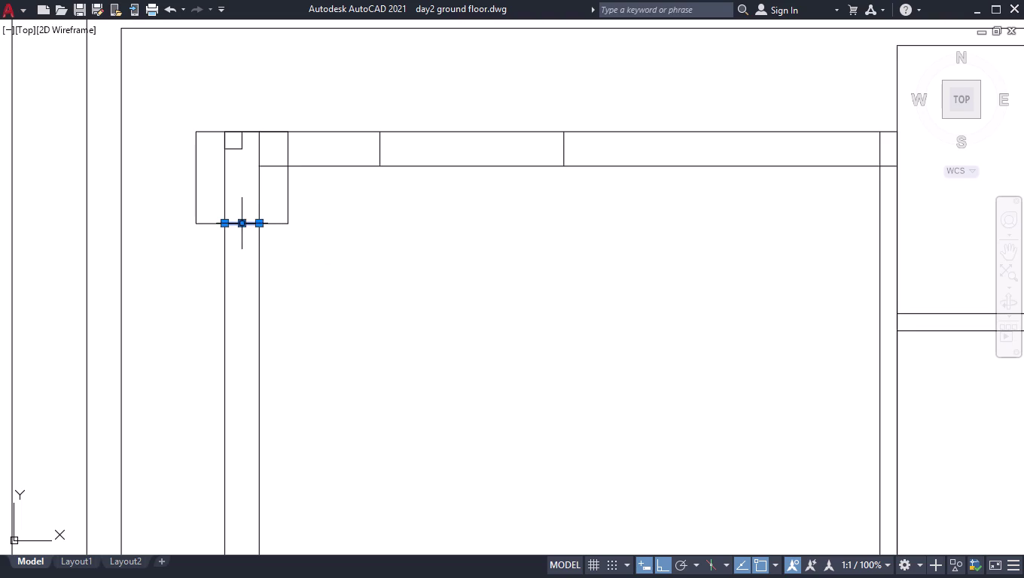
click(243, 222)
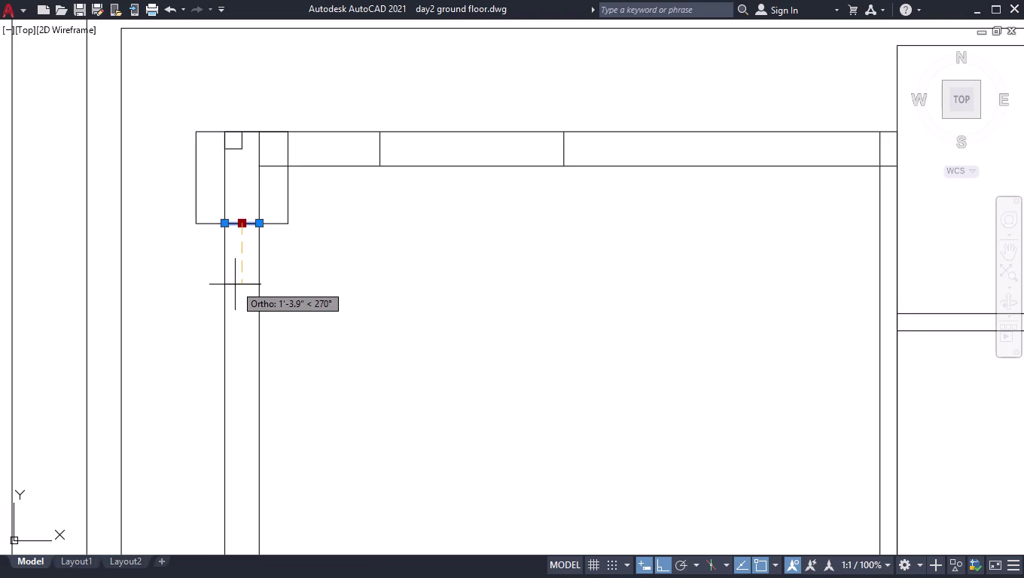
text(5')
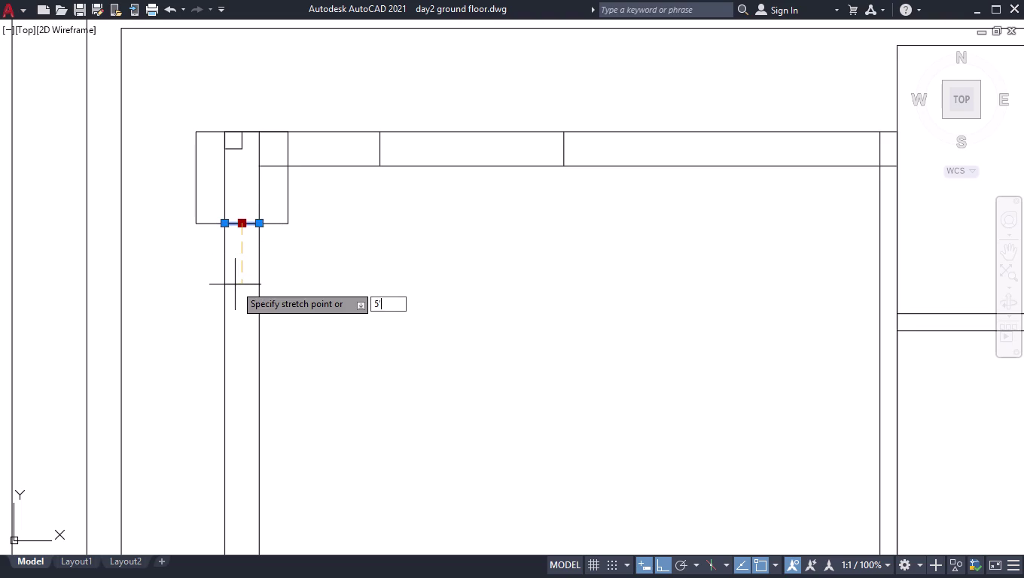
text(1.5")
key(Return)
scroll(down, 3)
text(of)
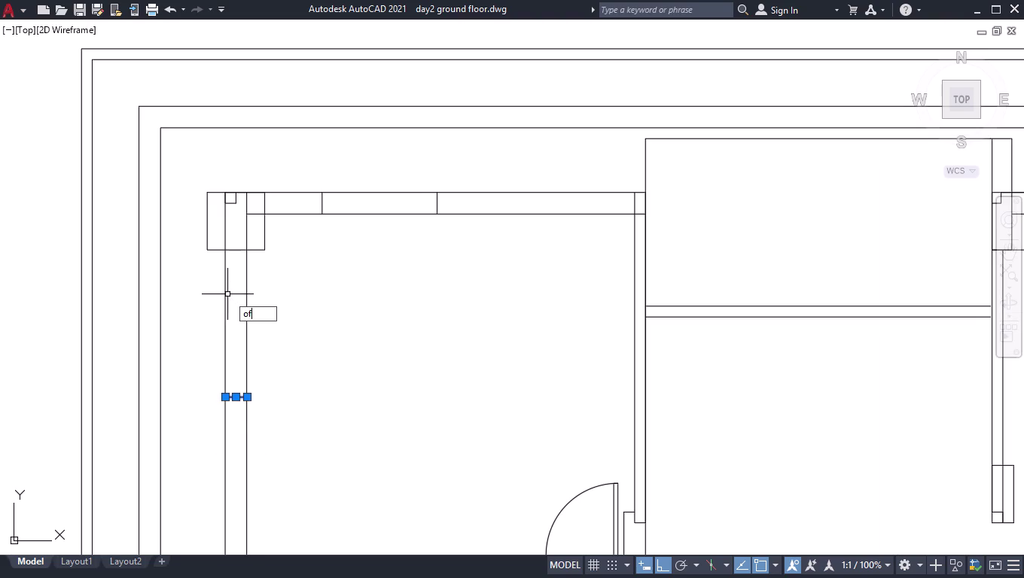
Offset wall cross-lines downward at 4' and then 2' spacings.
text(f)
key(Return)
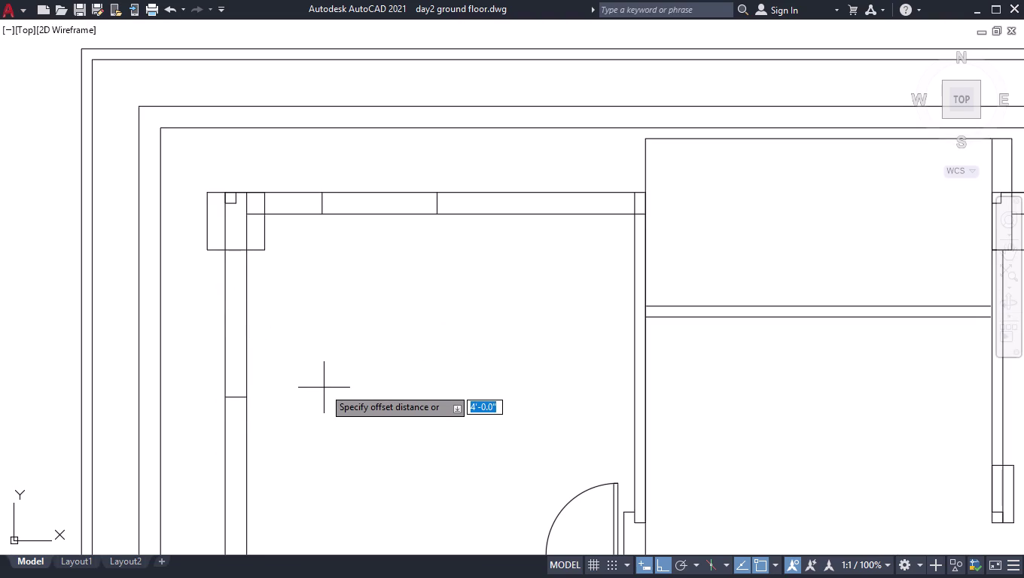
text(4')
key(Return)
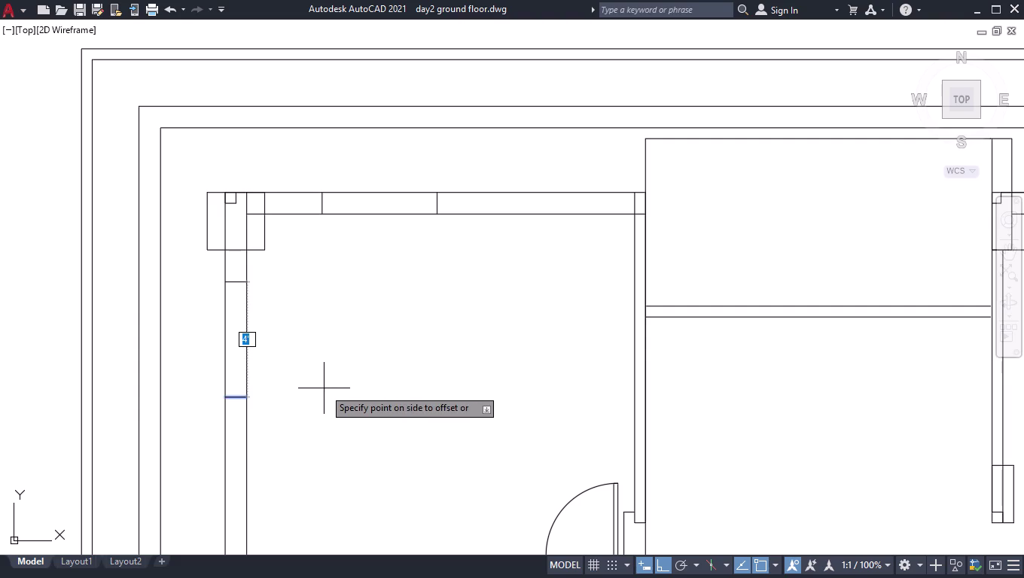
scroll(down, 3)
click(259, 489)
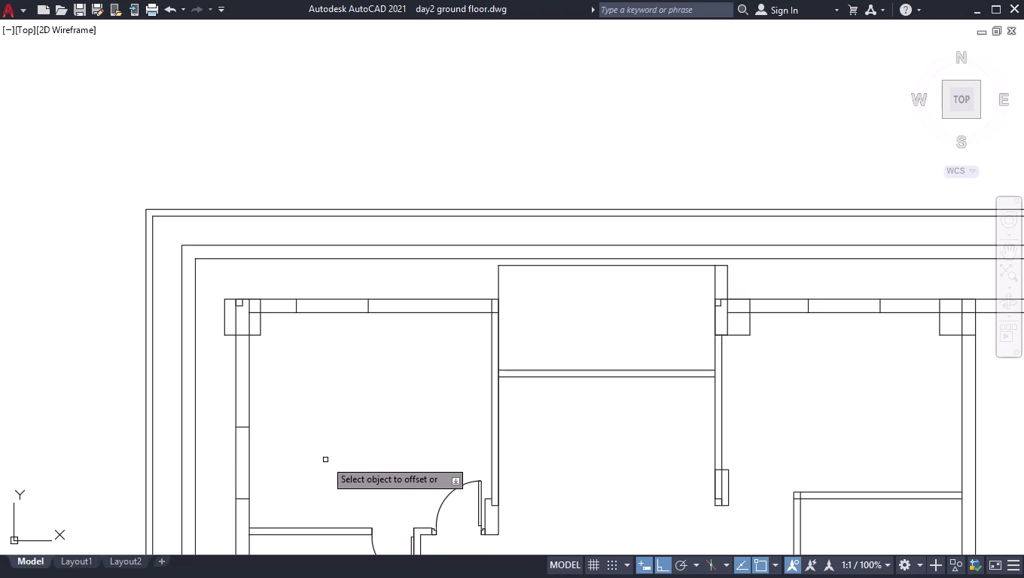
scroll(down, 3)
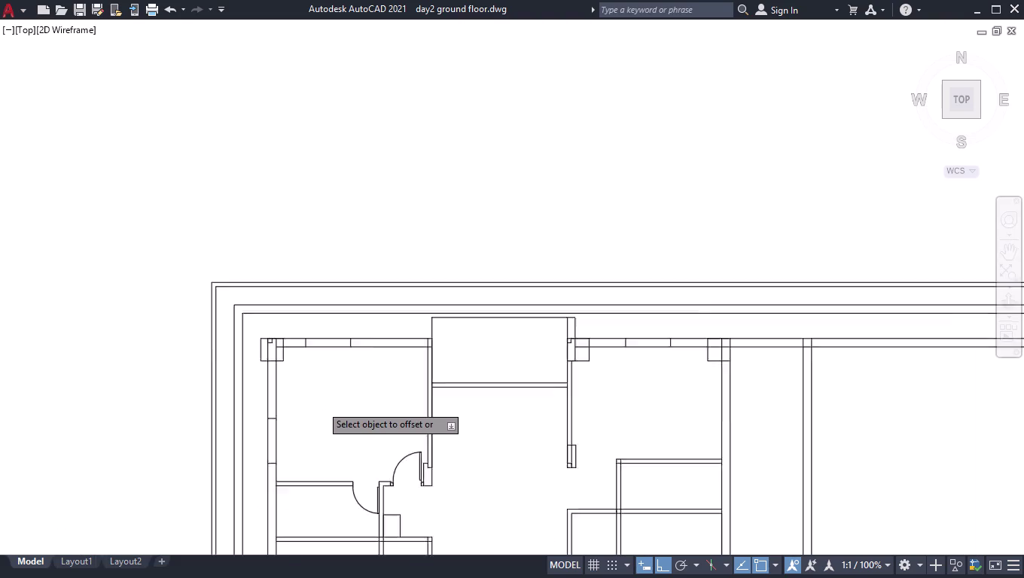
scroll(down, 3)
scroll(up, 3)
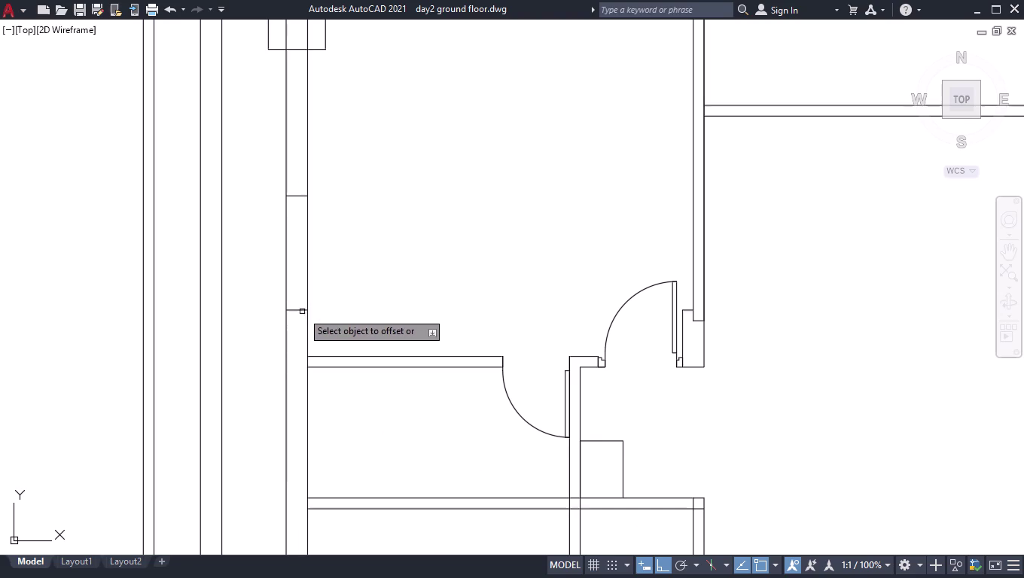
click(298, 309)
text(2)
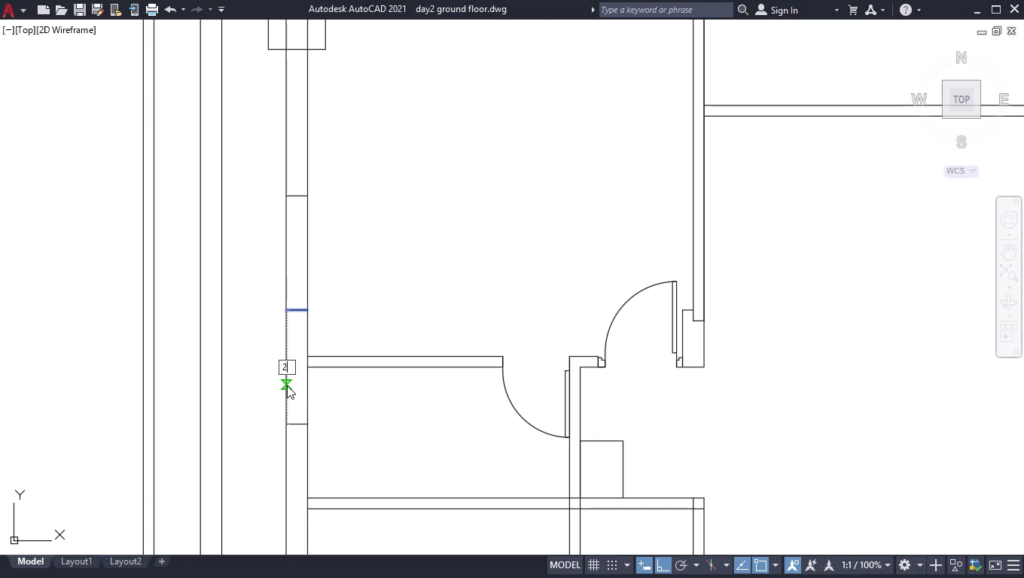
text(')
key(Return)
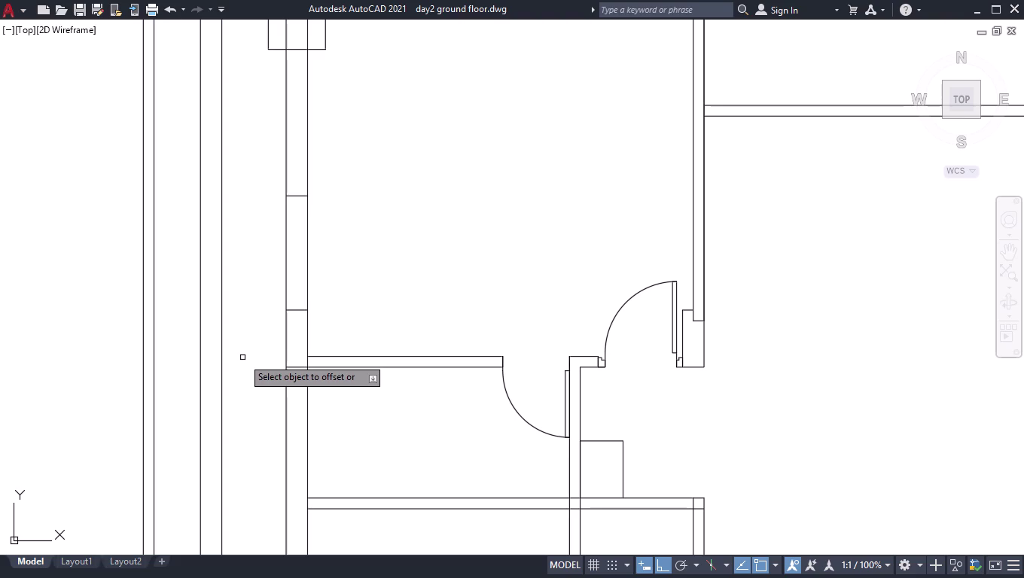
Add further cross-lines below at 1'3" and 2' spacings.
click(298, 368)
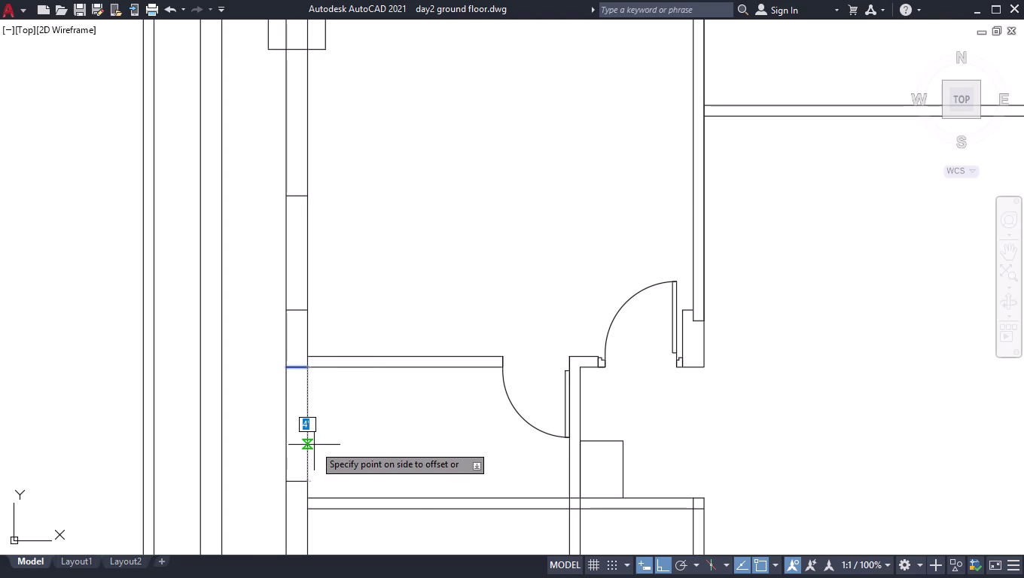
text(1'3)
text(")
key(Return)
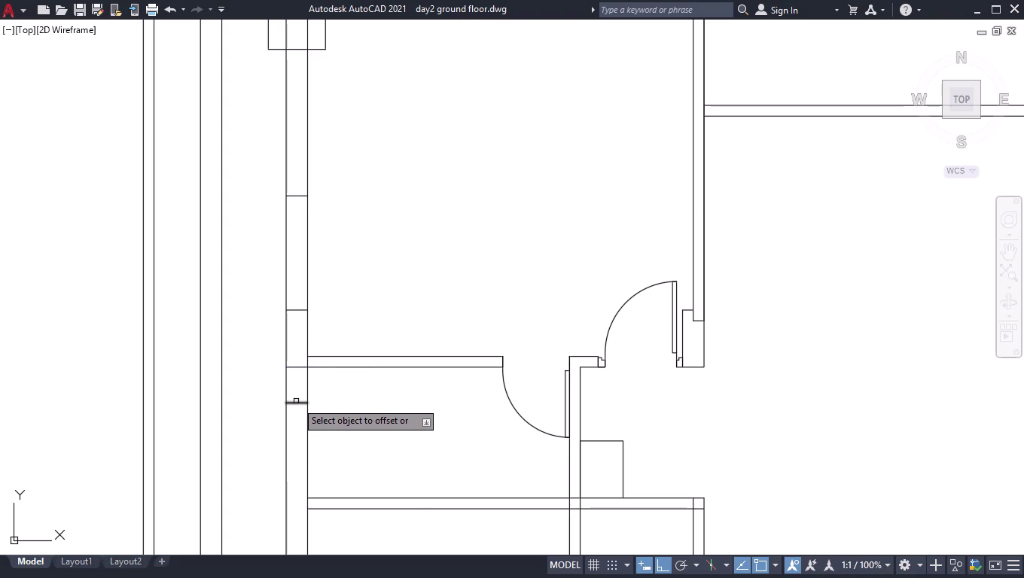
click(295, 402)
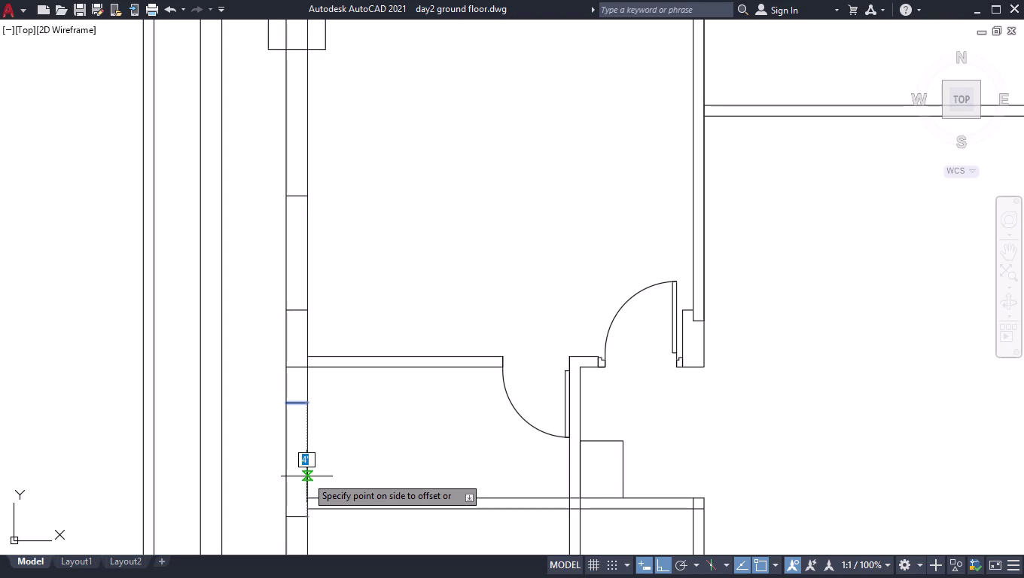
key(2)
key(apostrophe)
key(Return)
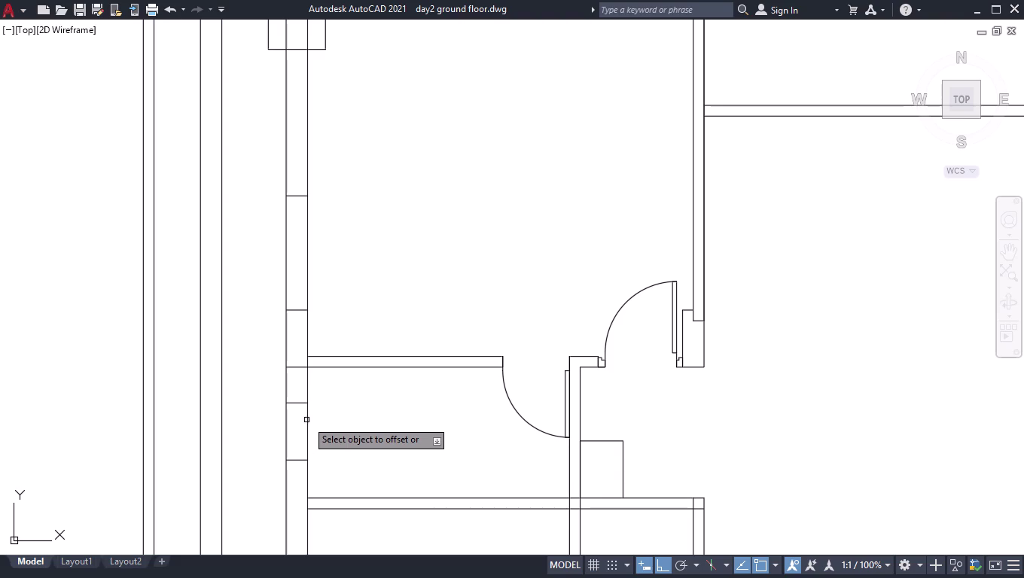
Offset the newest cross-lines 3', 2' and 1'3" further down the left wall.
scroll(down, 3)
scroll(up, 3)
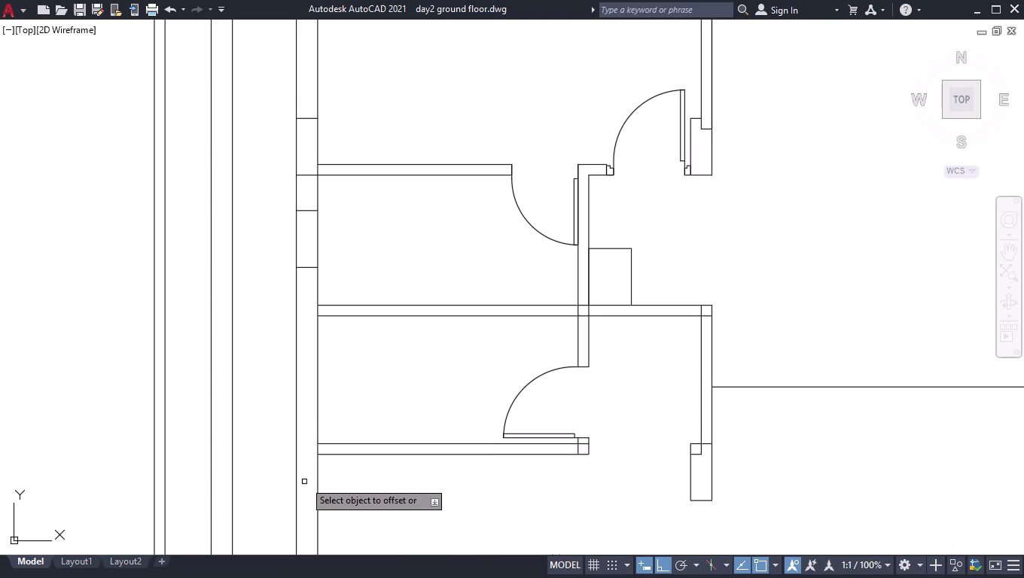
click(309, 268)
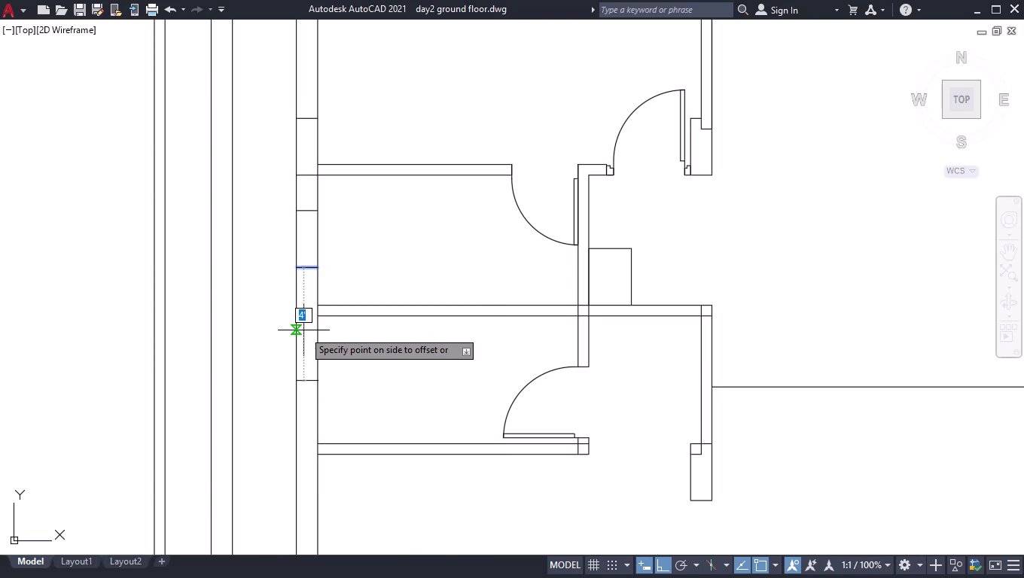
text(3')
key(Return)
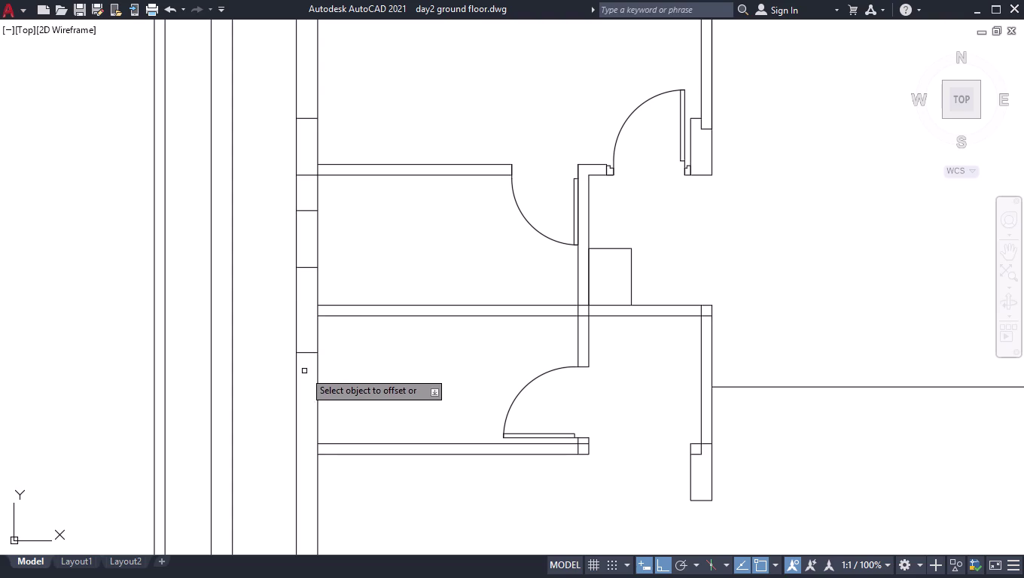
scroll(down, 3)
scroll(up, 3)
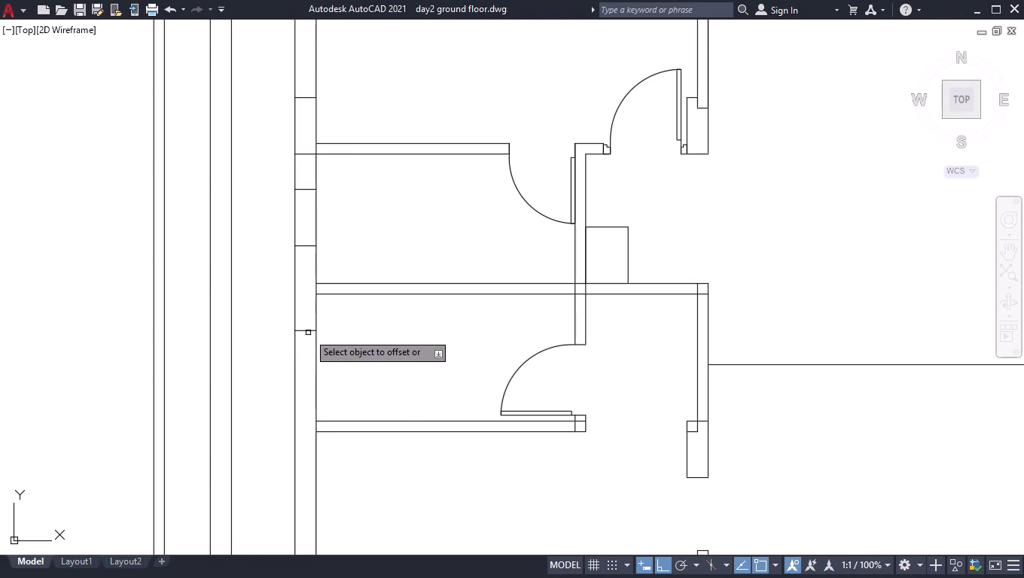
click(308, 331)
key(2)
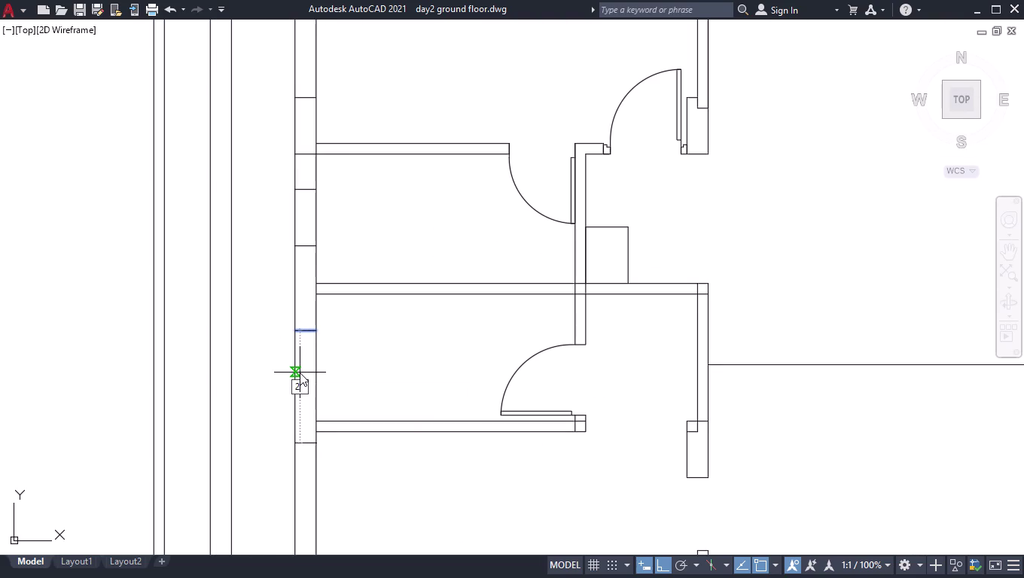
key(apostrophe)
key(Return)
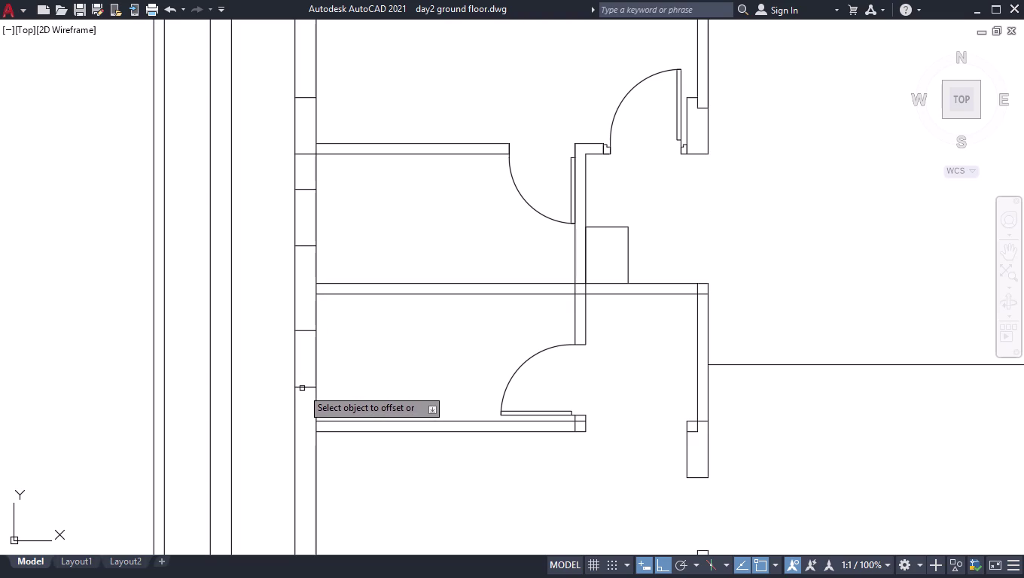
click(300, 387)
text(1)
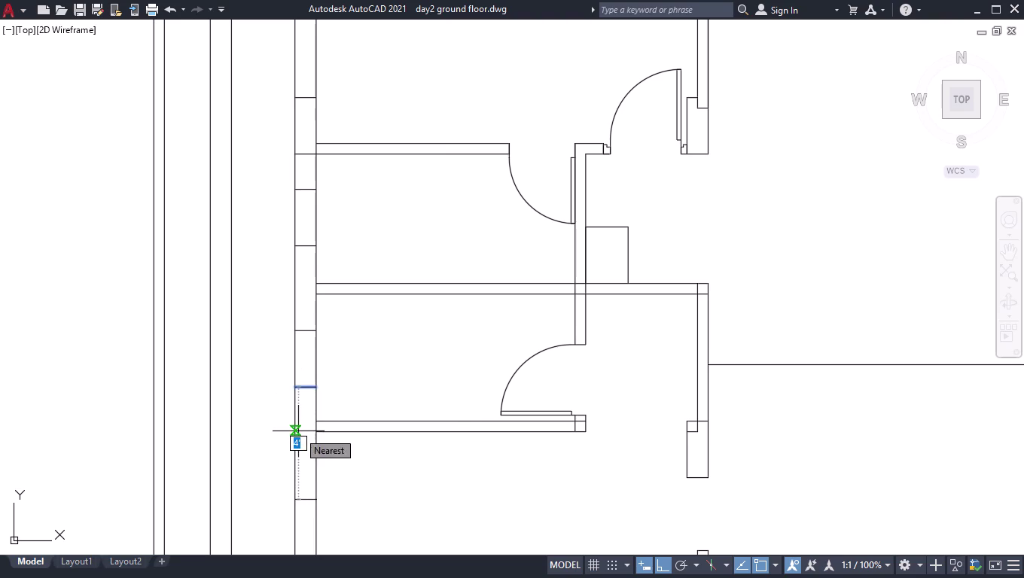
text('3")
key(Return)
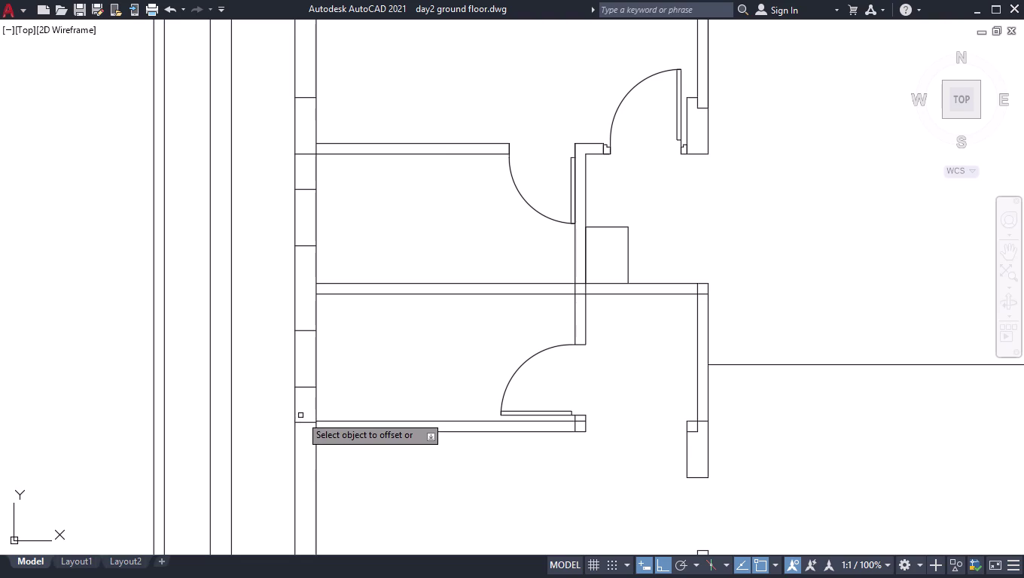
Add cross-lines 2' and 4' further down, below the lower wall junction.
click(303, 421)
key(2)
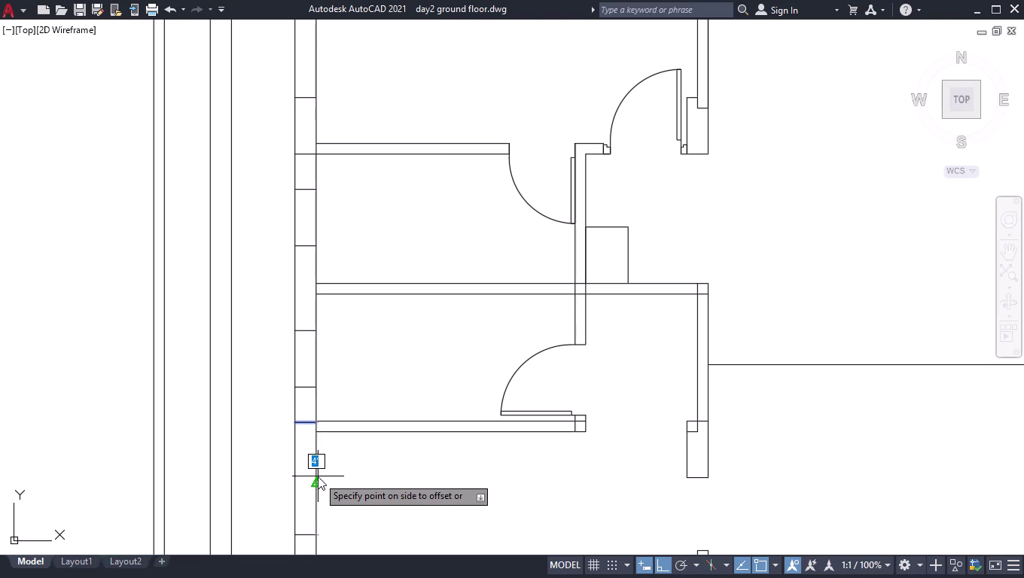
key(backslash)
key(BackSpace)
key(apostrophe)
key(Return)
scroll(down, 3)
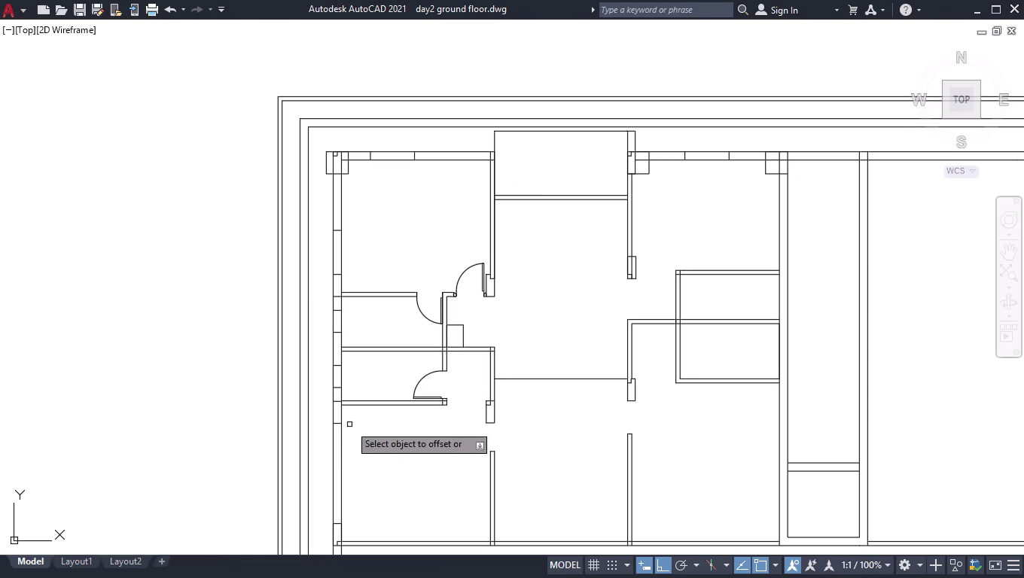
scroll(up, 3)
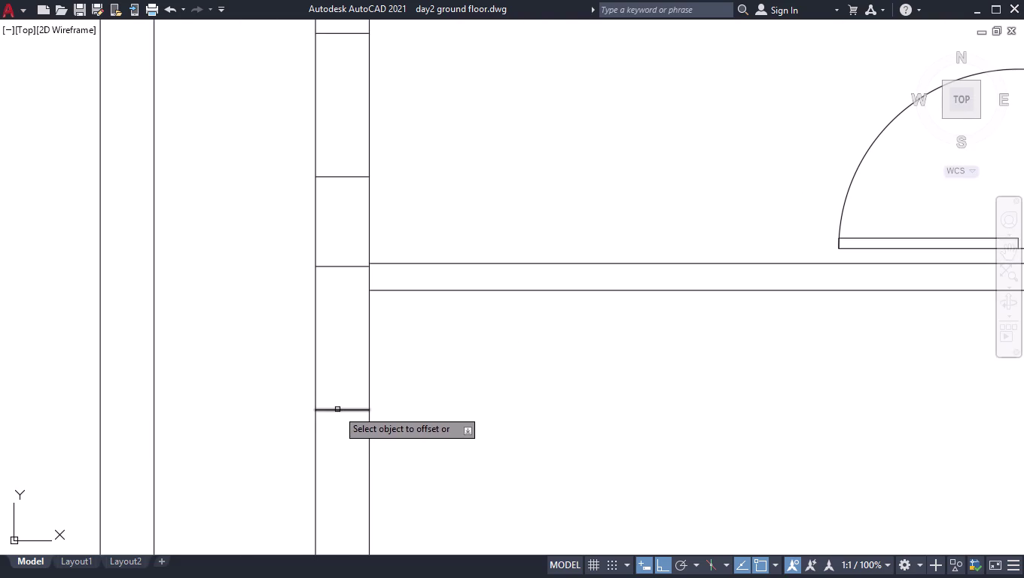
click(337, 410)
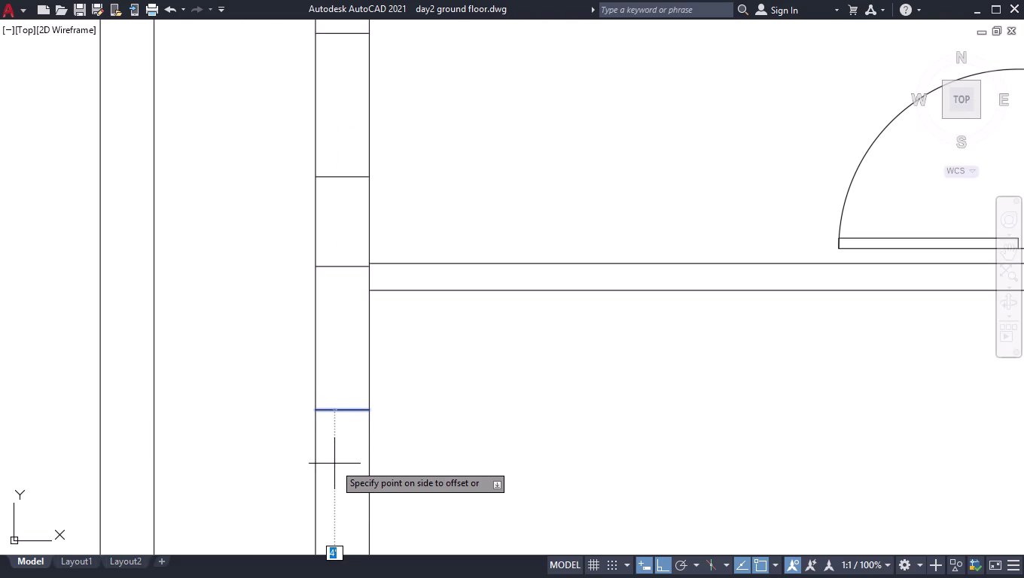
text(4')
key(Return)
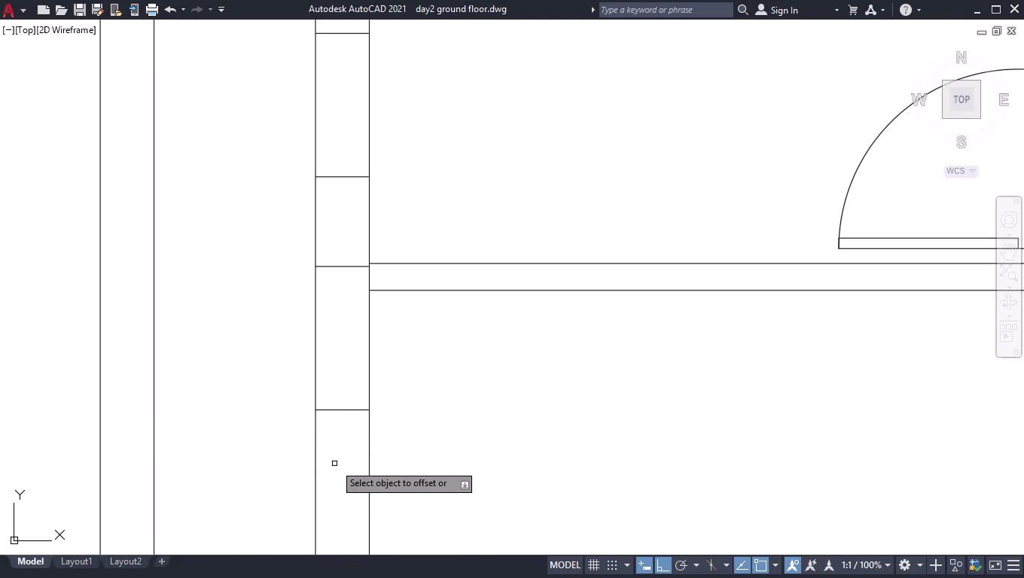
scroll(down, 3)
scroll(up, 3)
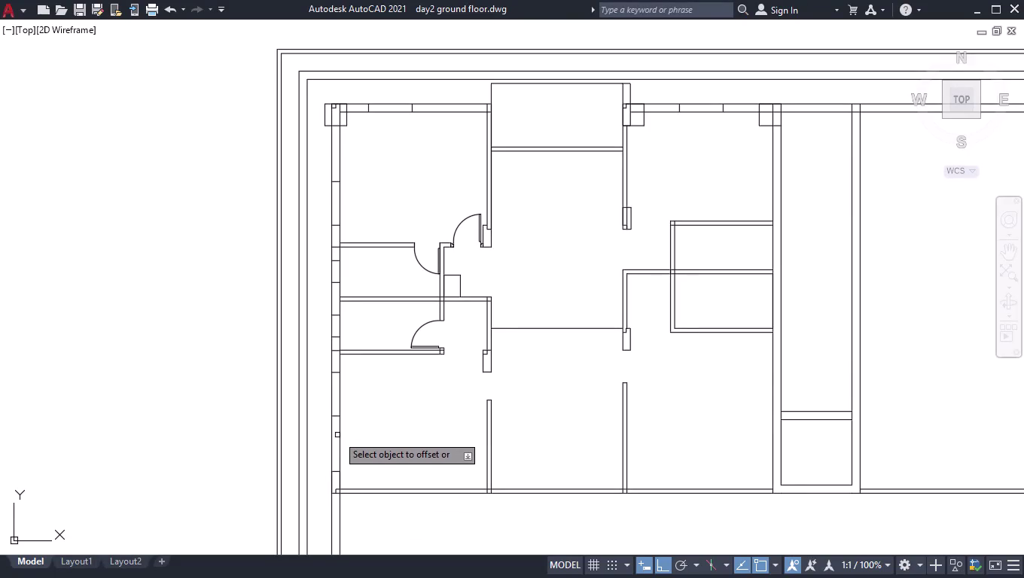
key(space)
scroll(up, 3)
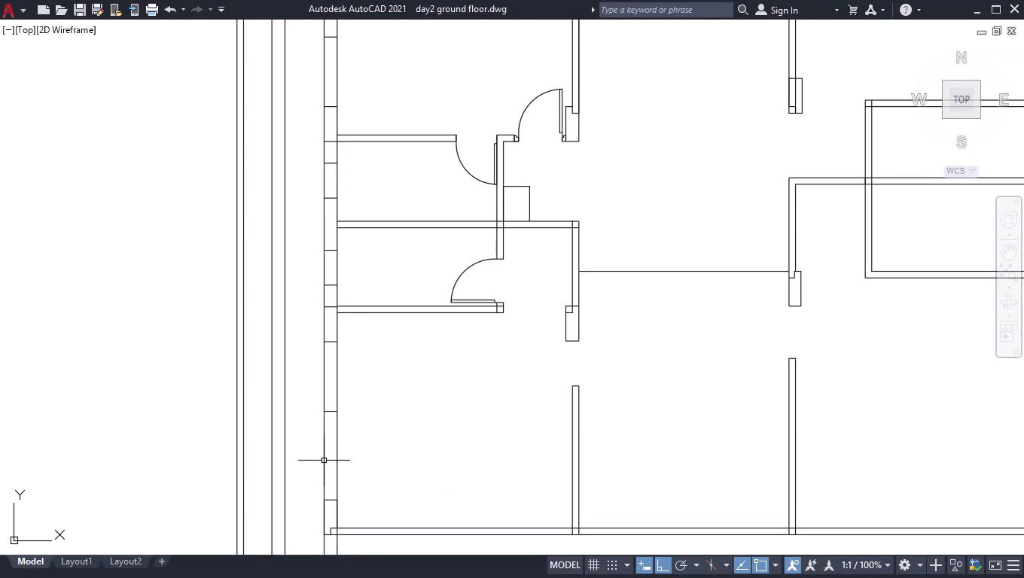
scroll(up, 3)
scroll(down, 3)
scroll(up, 3)
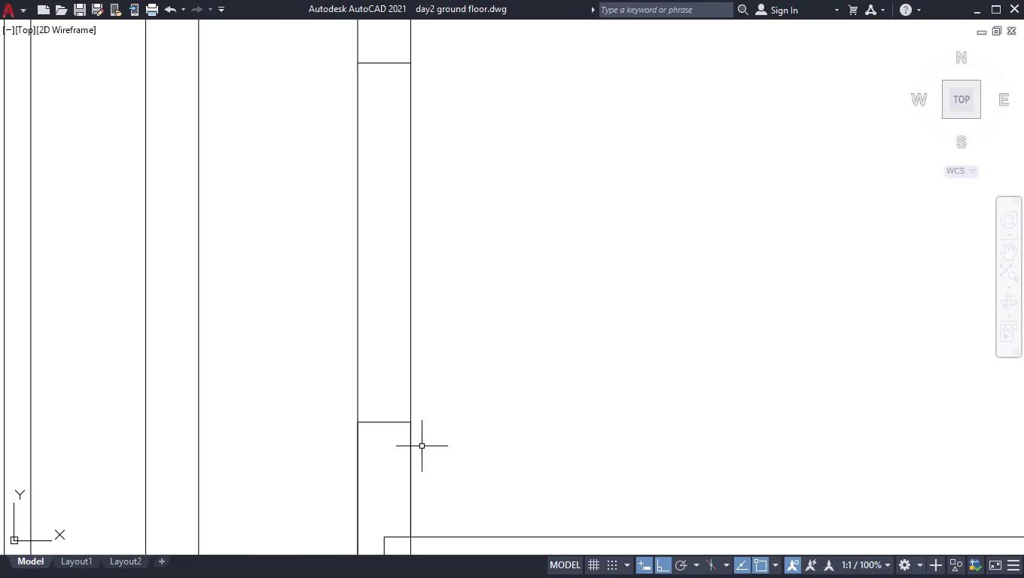
text(meas)
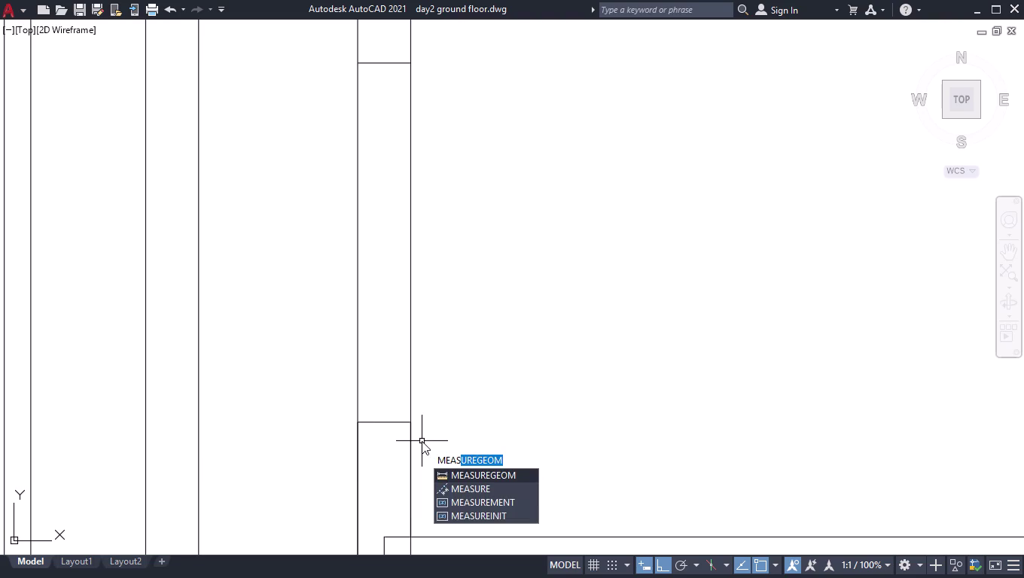
key(Return)
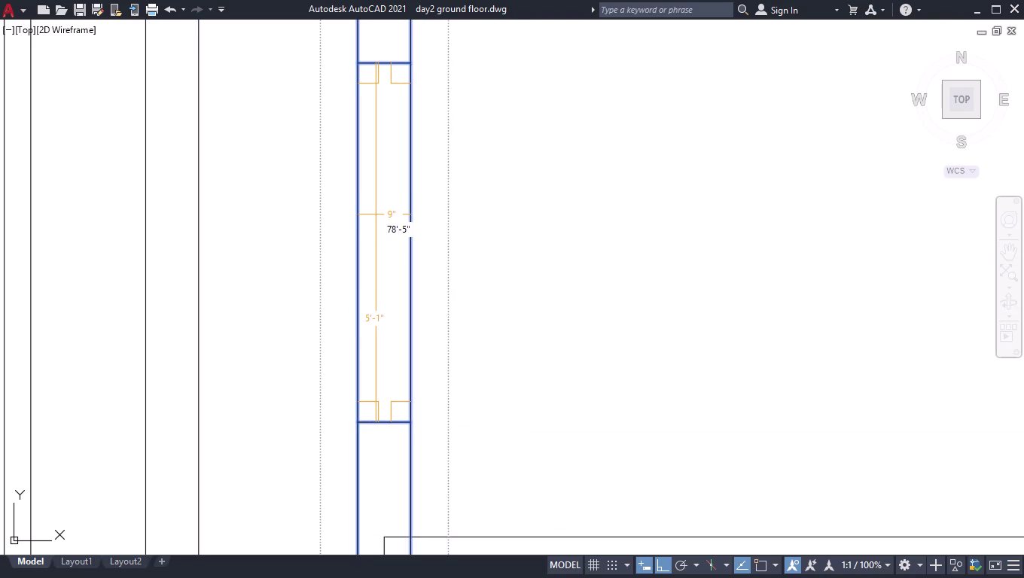
key(space)
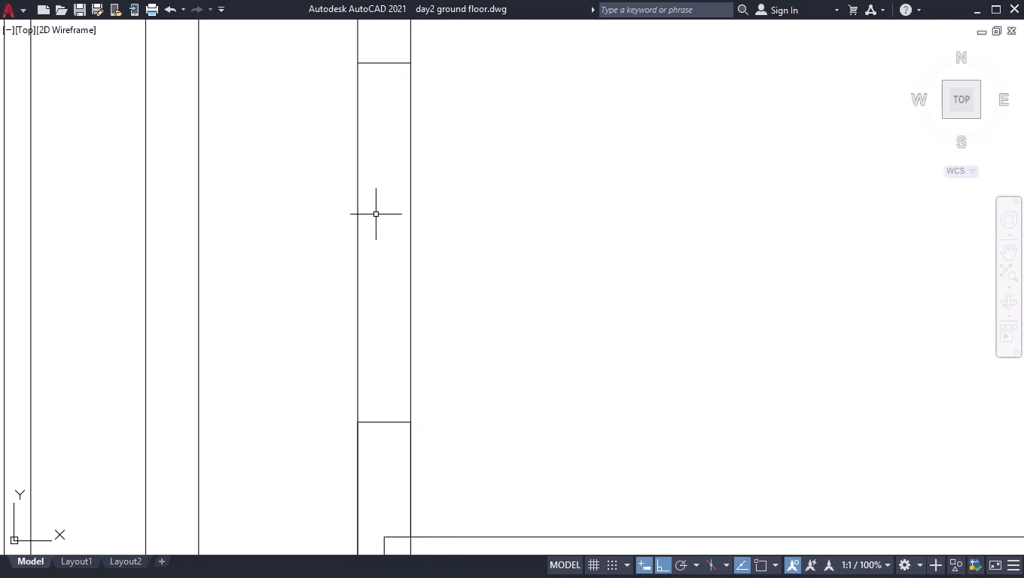
scroll(down, 3)
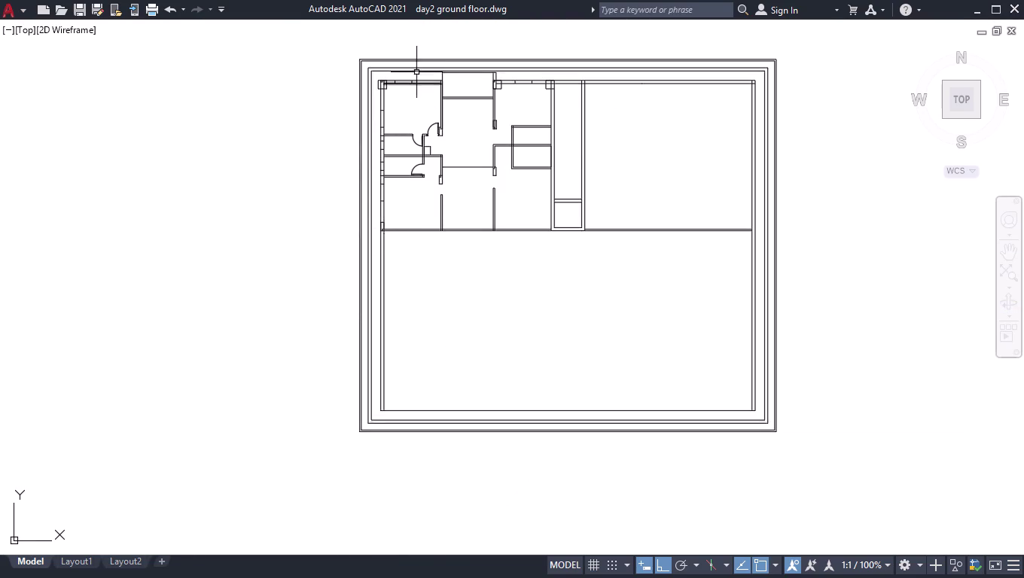
scroll(up, 3)
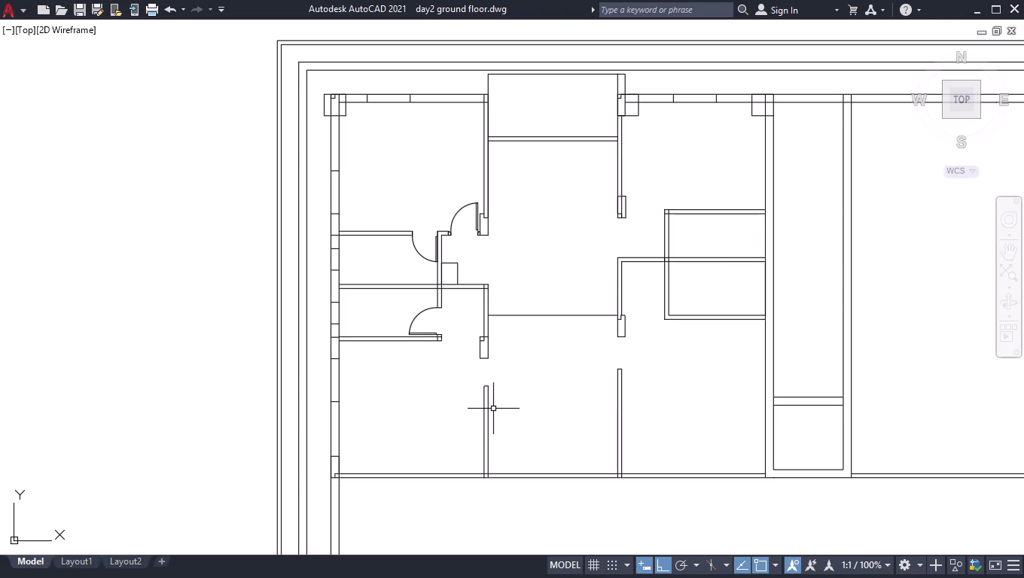
scroll(up, 3)
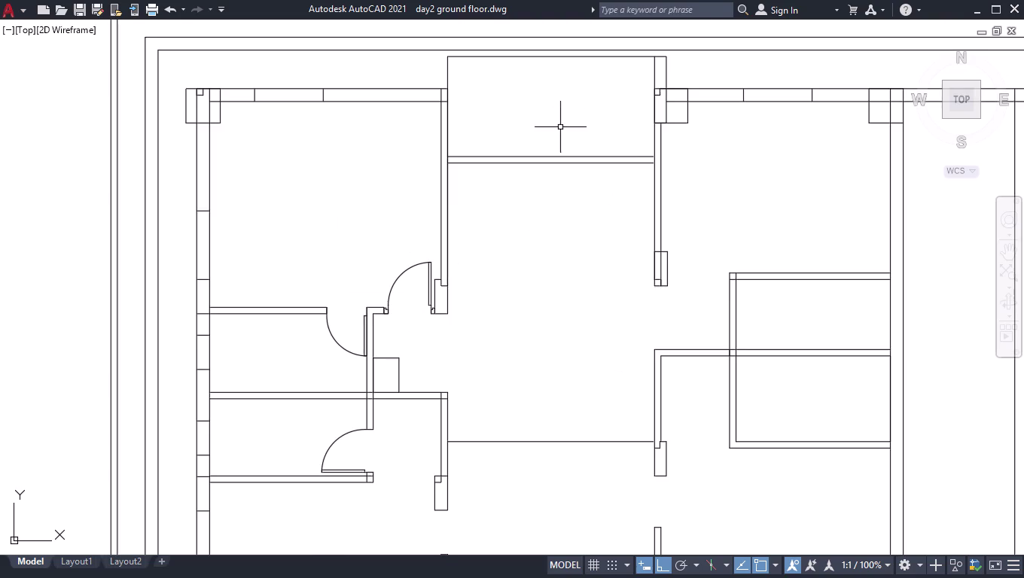
scroll(up, 3)
Extend the partition's lower edge to the right wall.
scroll(up, 3)
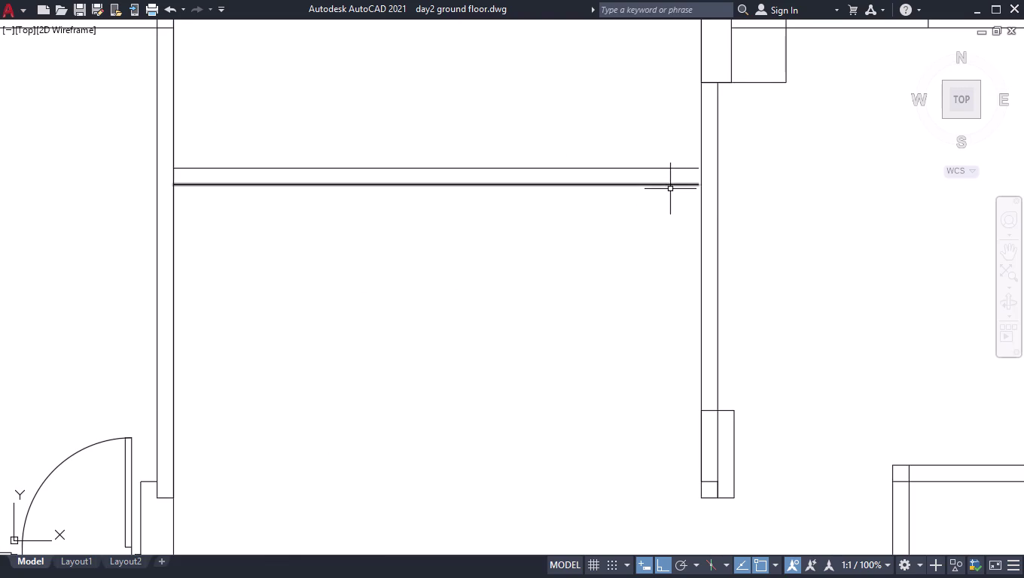
text(ex)
key(Return)
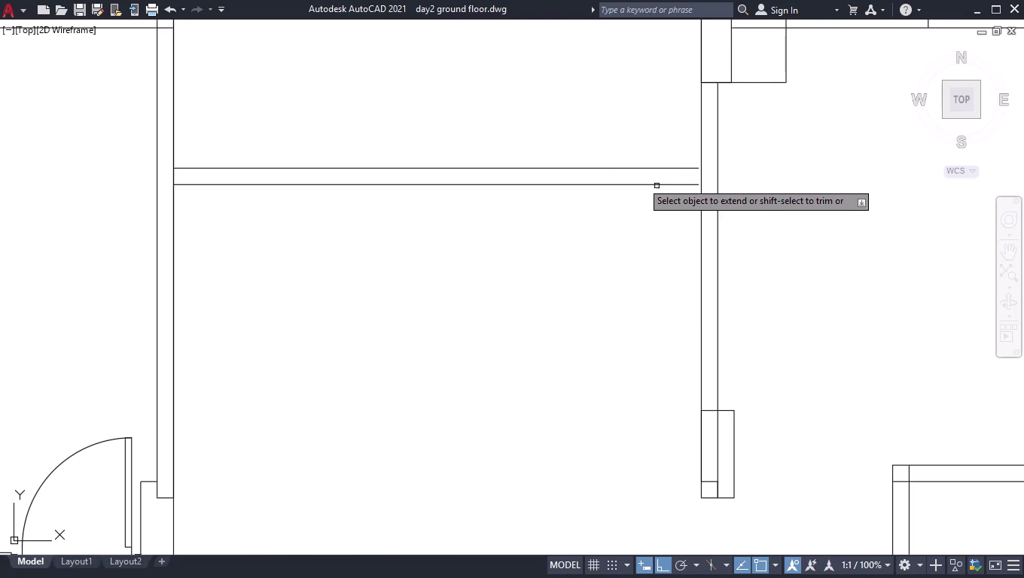
click(659, 162)
click(669, 201)
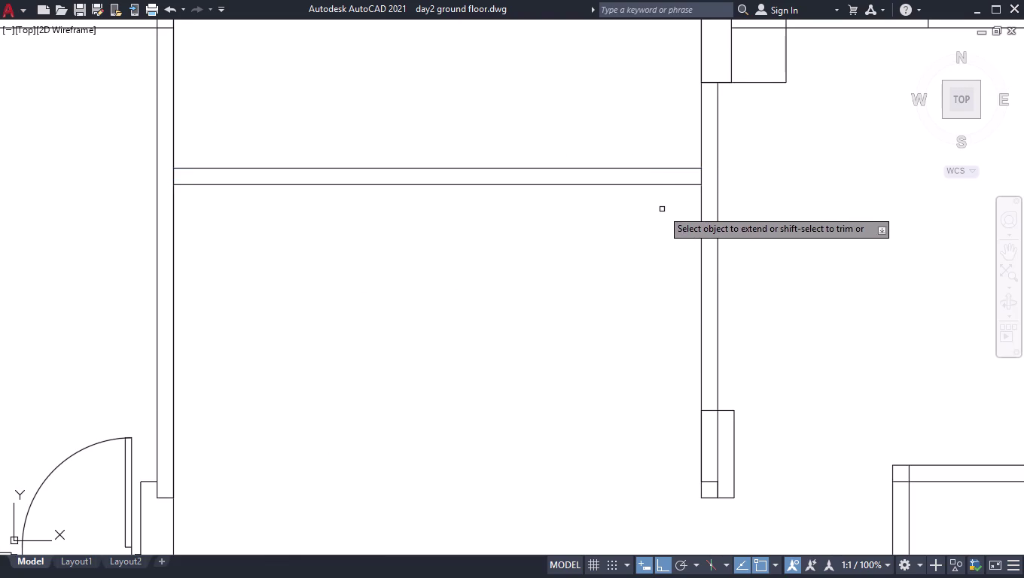
key(Return)
Draw a short 4.5" closing line across the partition's left end.
scroll(up, 3)
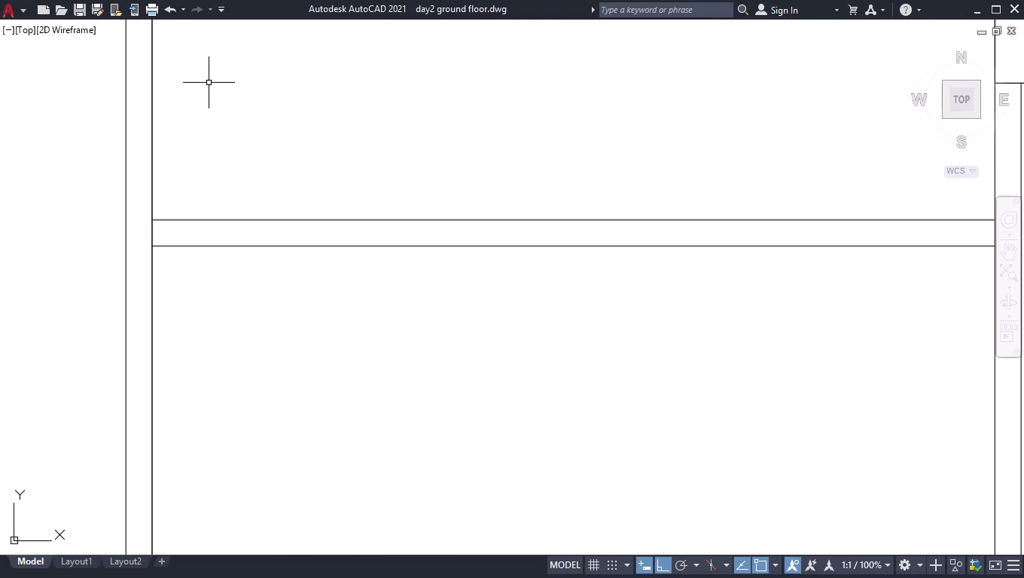
key(l)
key(Return)
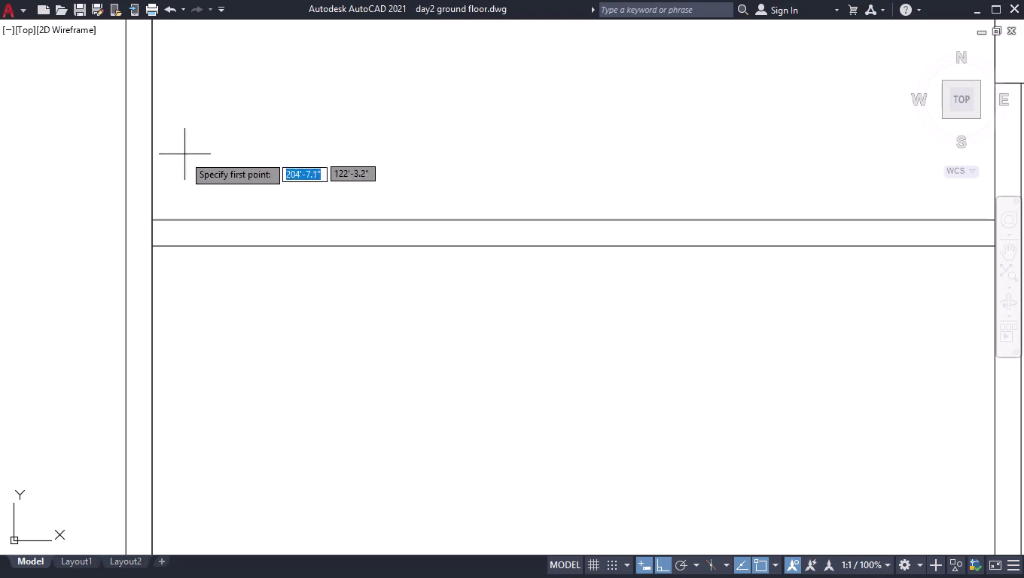
click(155, 222)
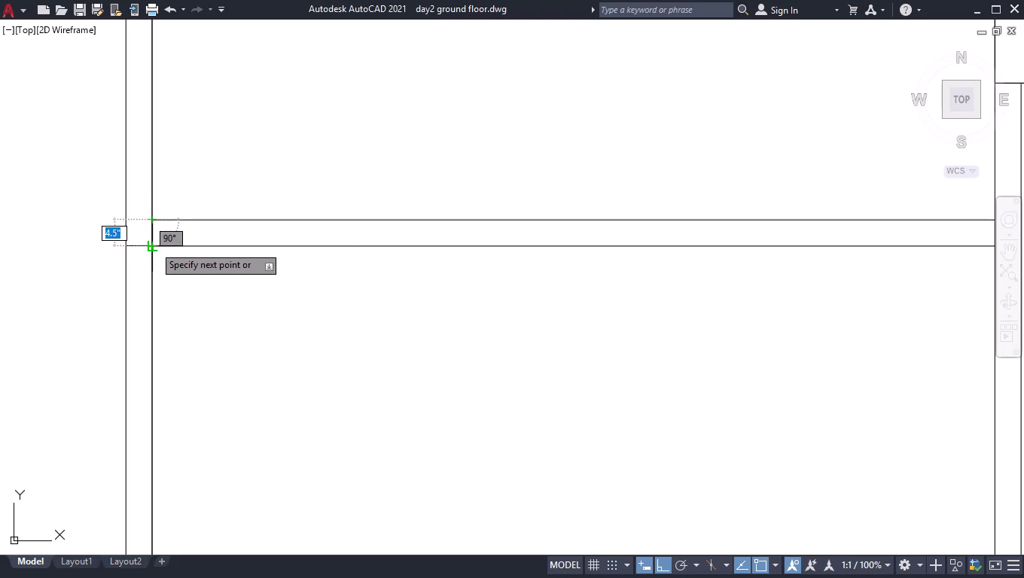
click(149, 246)
key(space)
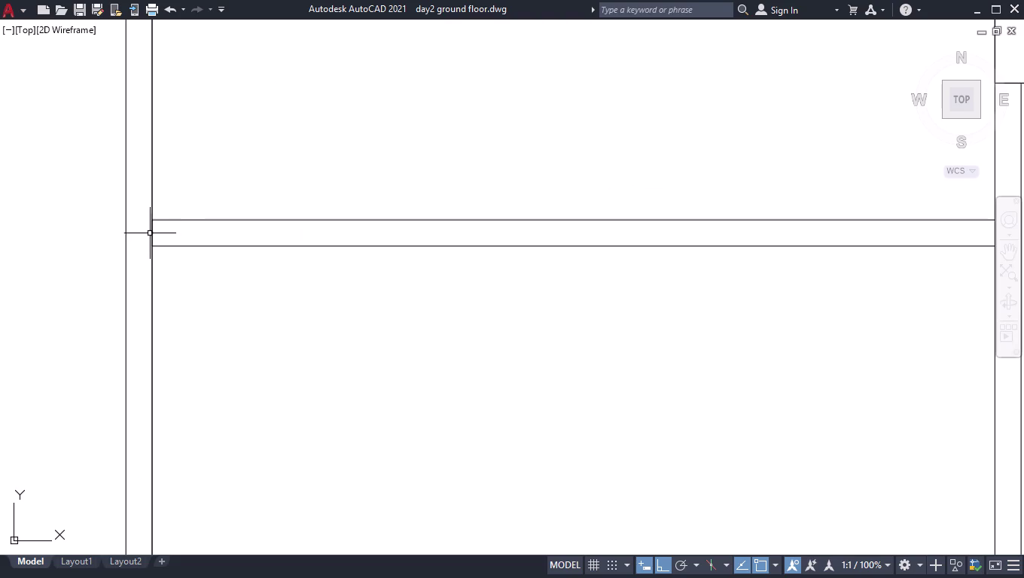
click(151, 233)
Stretch the cross line 3'-0.5" along the partition using its midpoint grip.
click(151, 233)
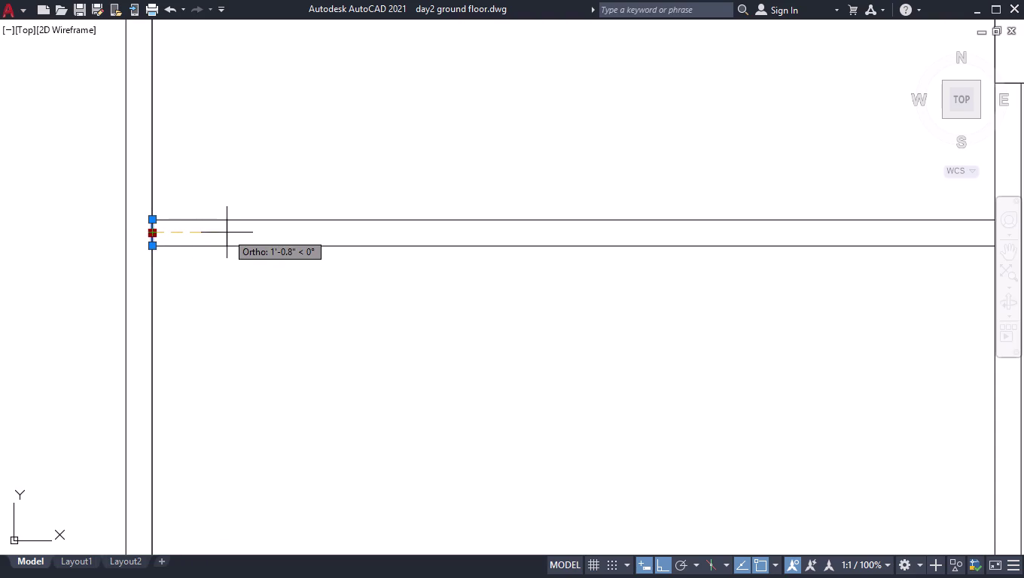
key(3)
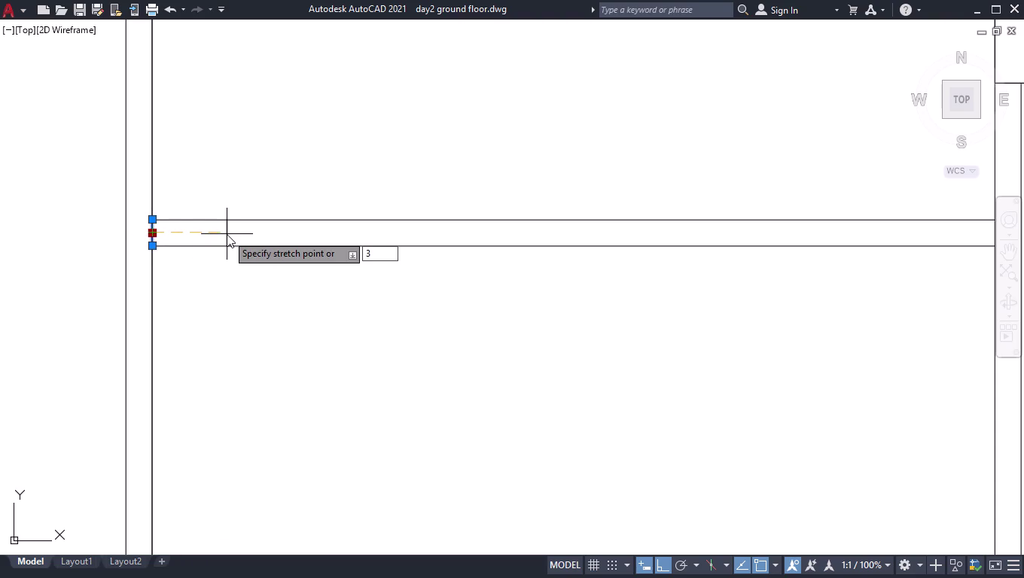
key(apostrophe)
text(0.)
text(5")
key(Return)
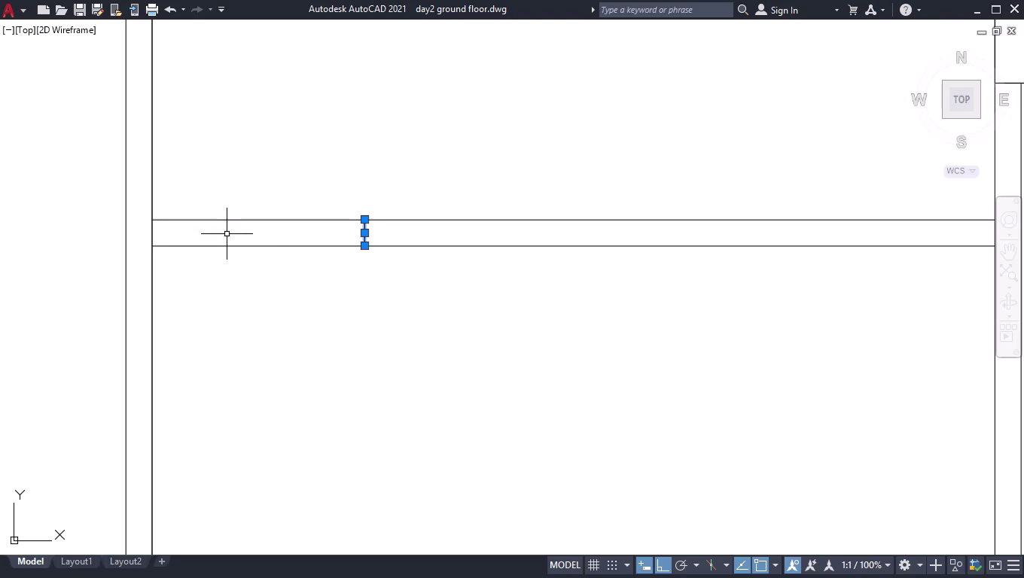
Offset the cross line 6' to the right.
text(off)
key(Return)
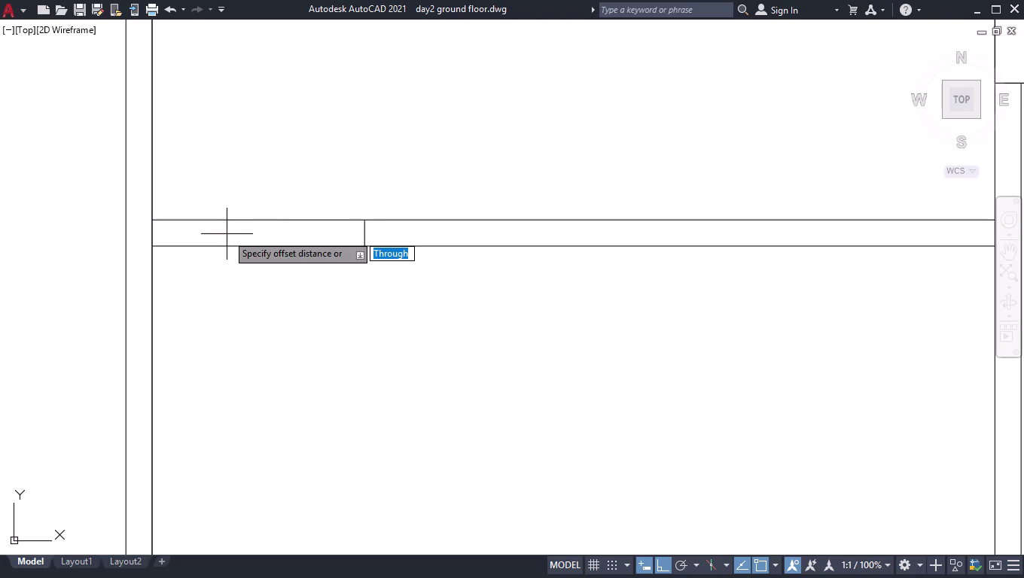
key(5)
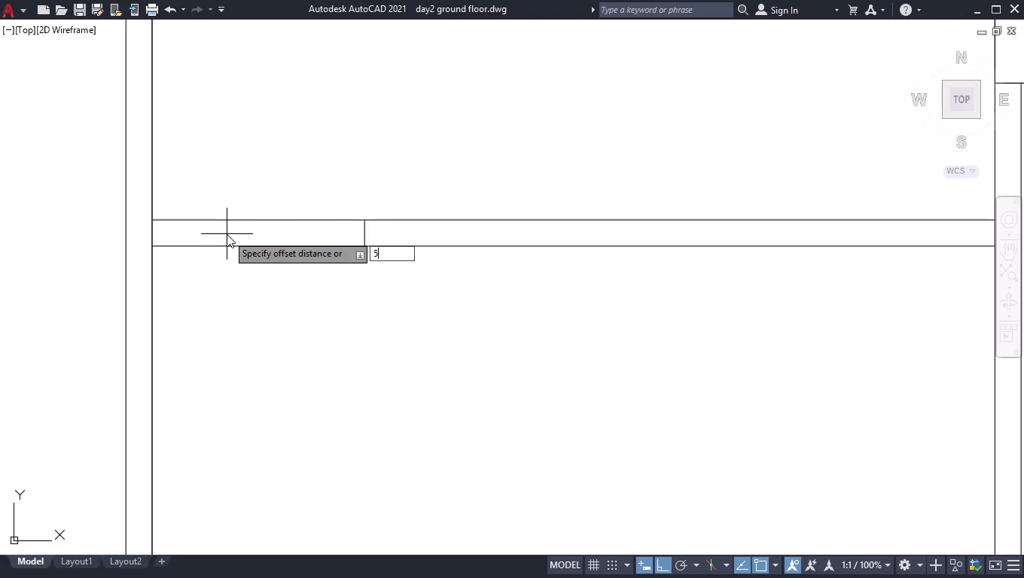
key(BackSpace)
text(6')
key(Return)
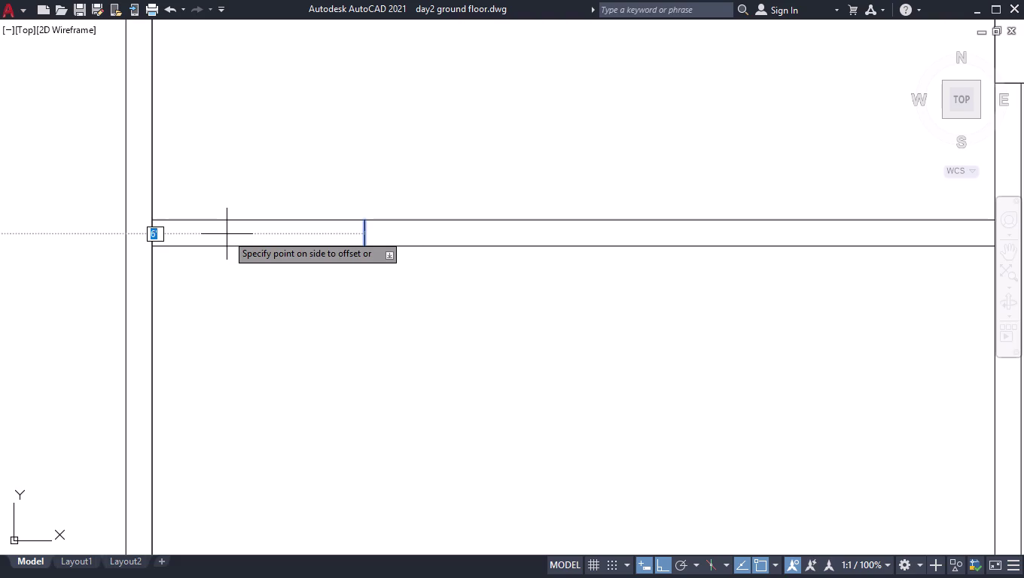
click(680, 237)
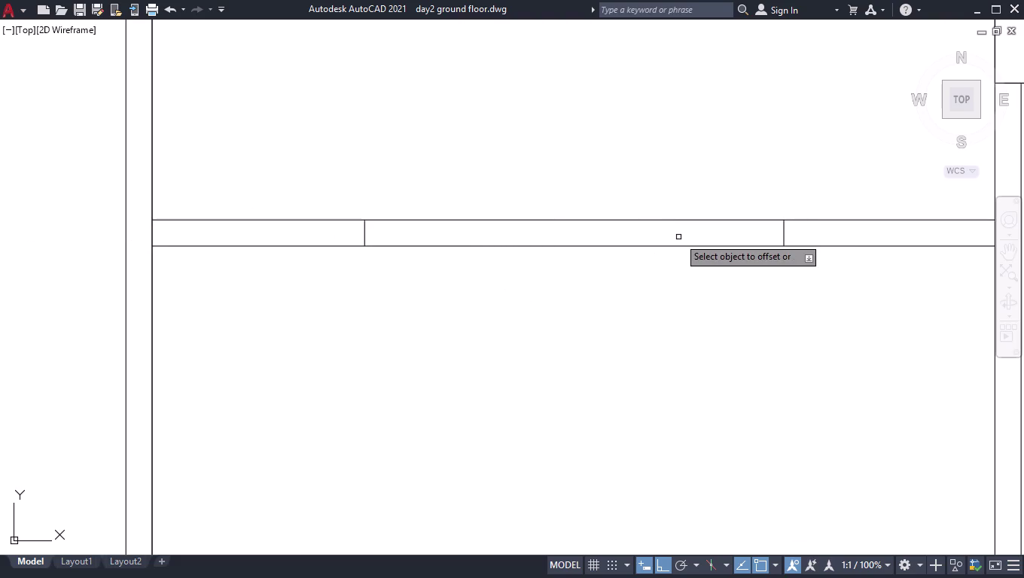
key(space)
scroll(down, 3)
scroll(up, 3)
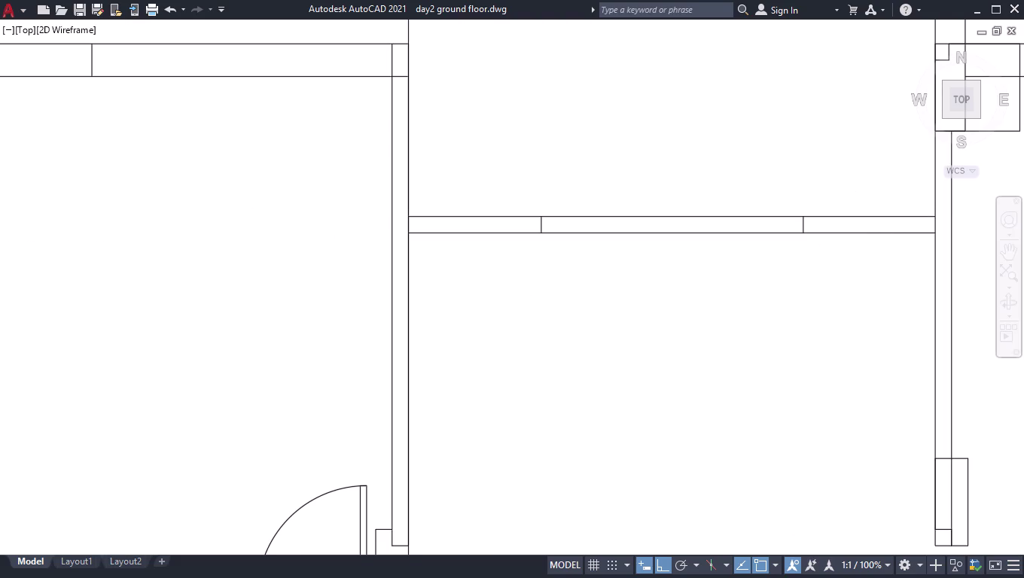
Measure the room width below the partition with MEASUREGEOM.
key(m)
text(eas)
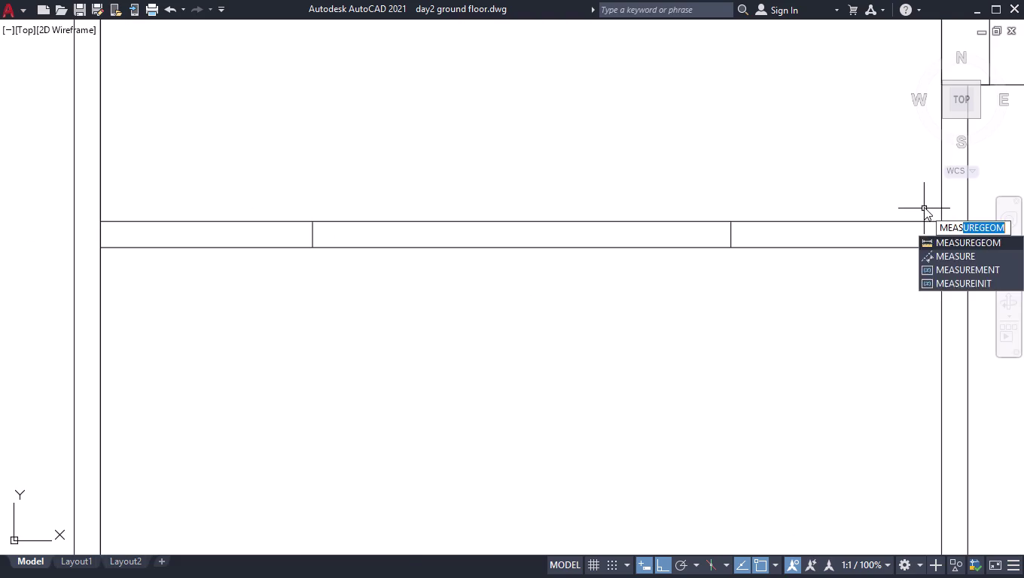
key(Return)
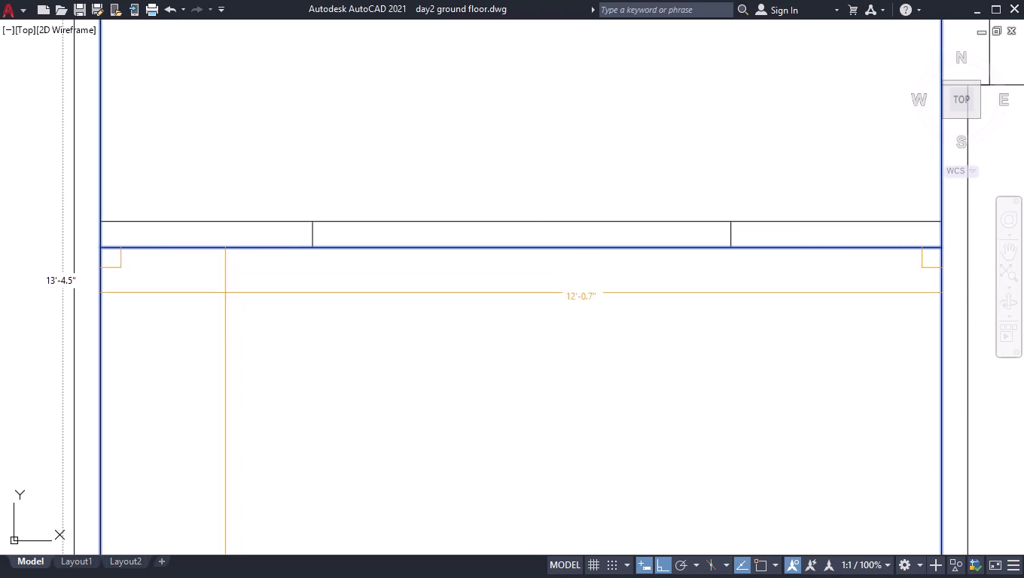
click(227, 334)
key(space)
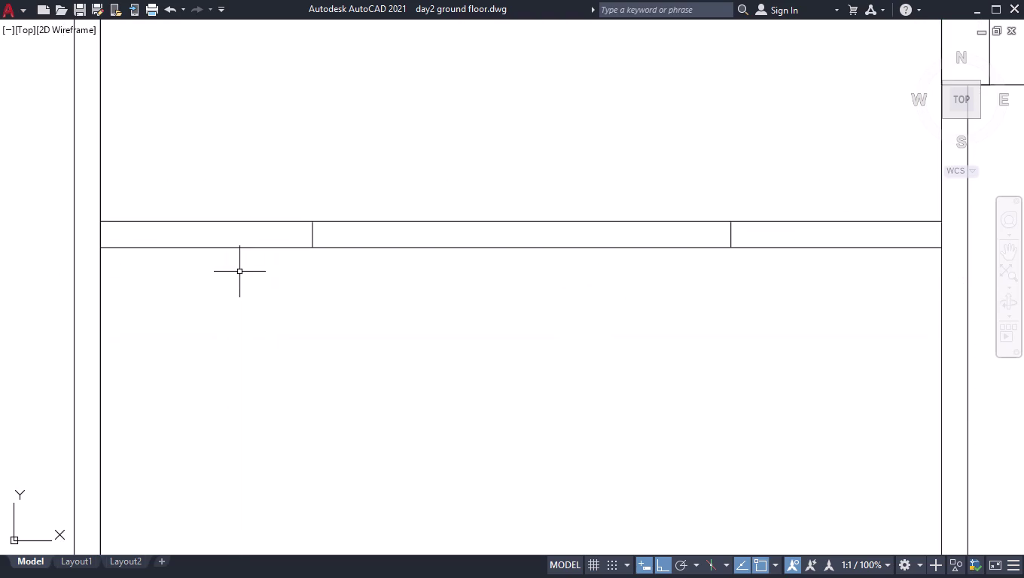
Nudge the left divider line 0.1" along the partition.
click(311, 234)
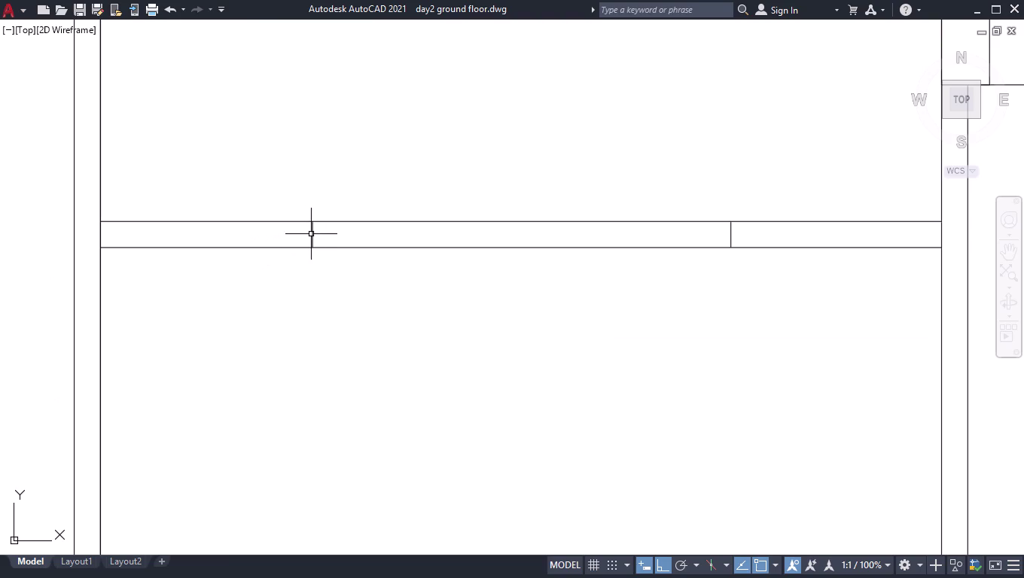
click(313, 234)
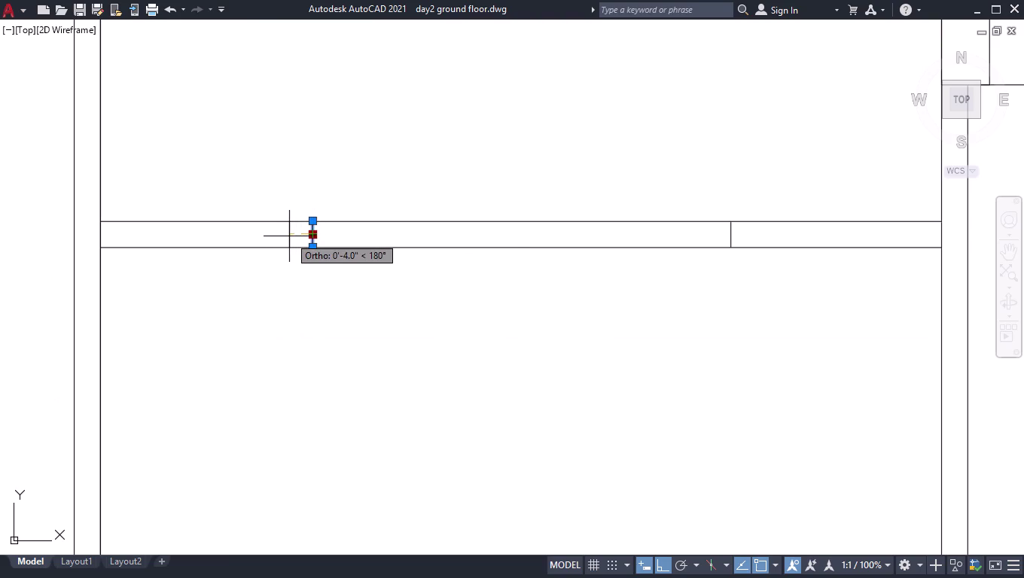
text(0.)
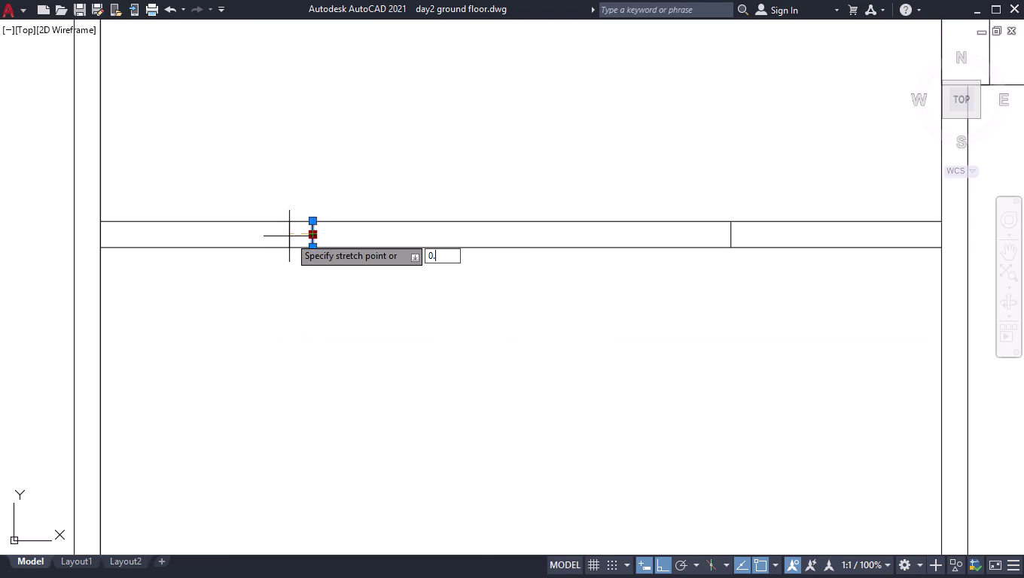
text(1)
key(shift+quotedbl)
key(Return)
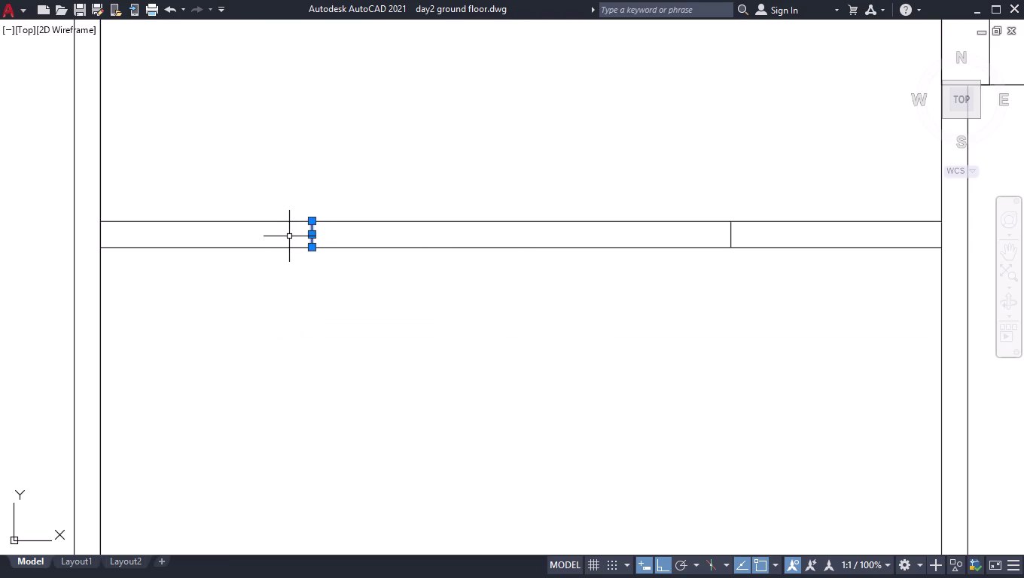
Nudge the right divider line 0.1" along the partition.
click(732, 235)
click(731, 235)
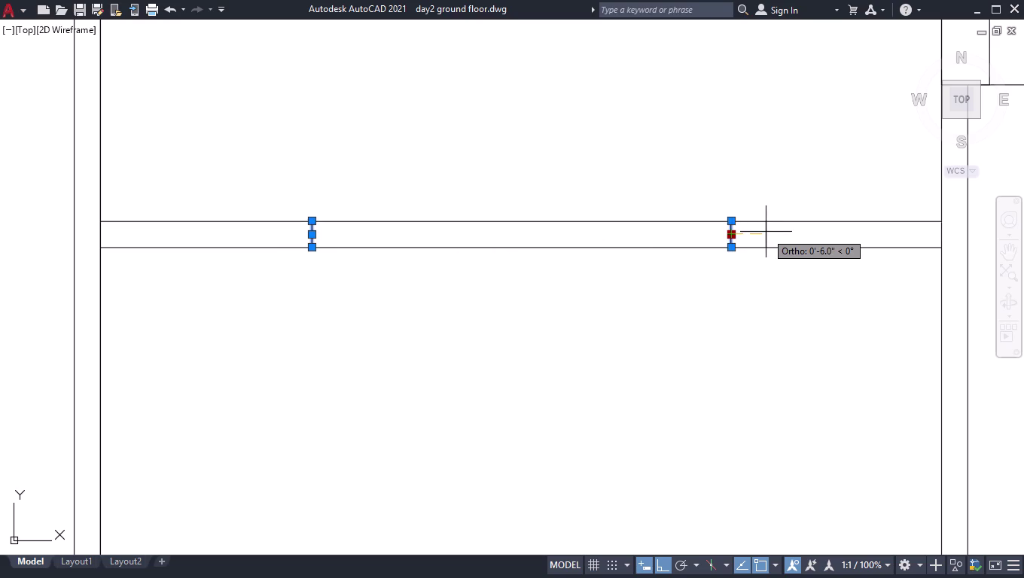
text(0.)
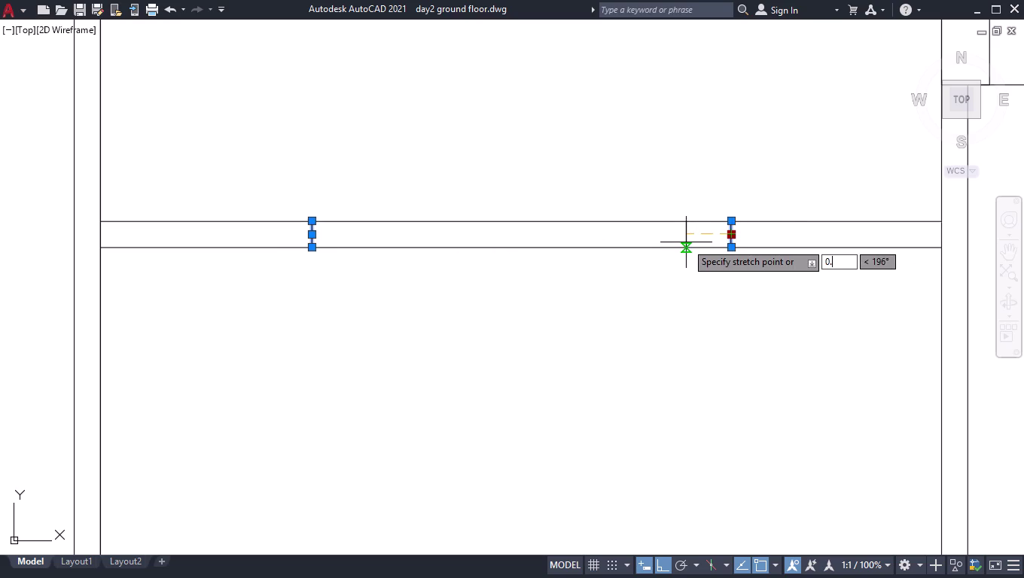
text(1")
key(Return)
key(space)
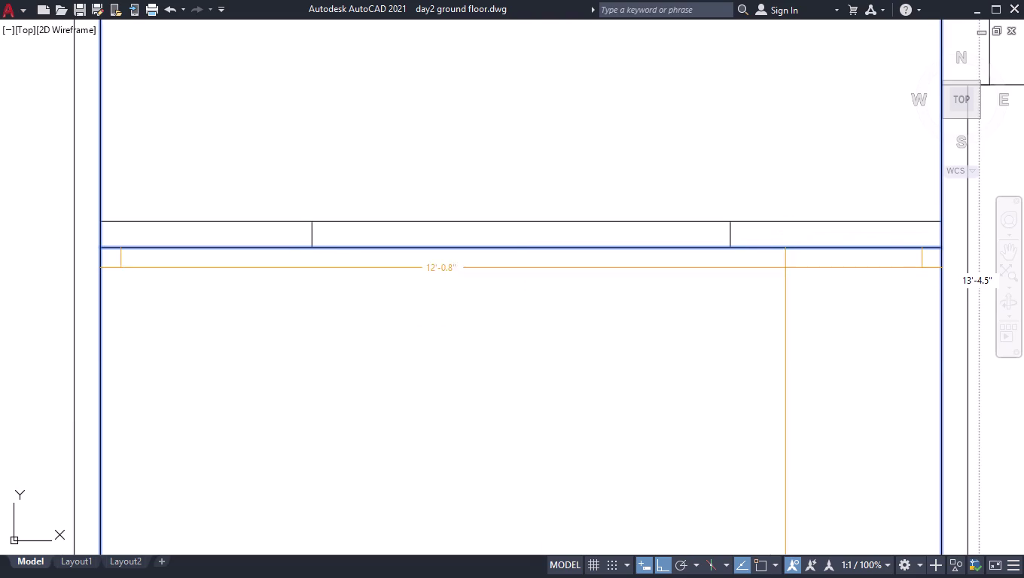
key(space)
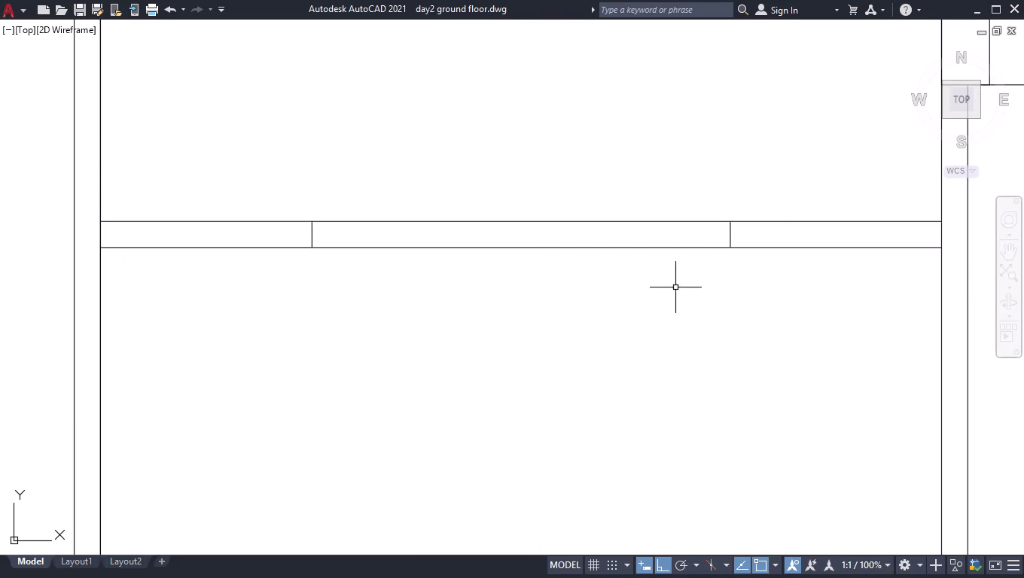
Grip-stretch the divider another 0.1" so the middle section reads 5'-11.9".
scroll(up, 3)
click(710, 237)
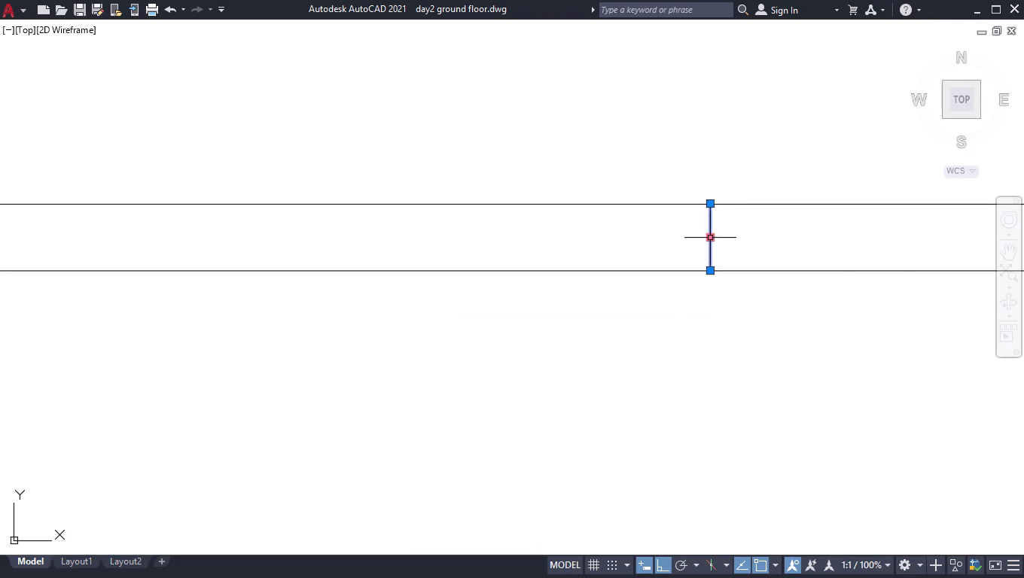
click(710, 238)
text(0.)
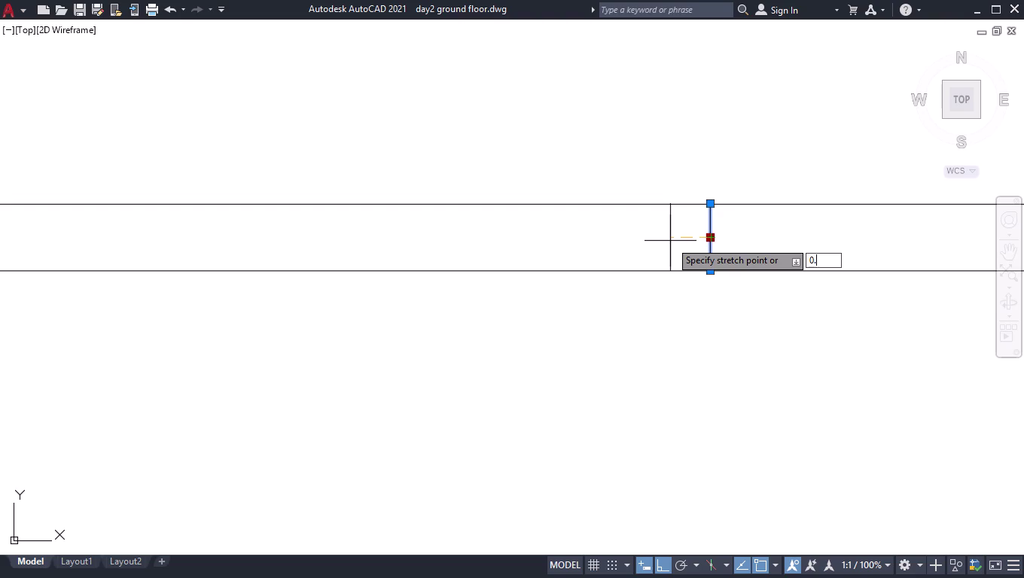
text(1")
key(Return)
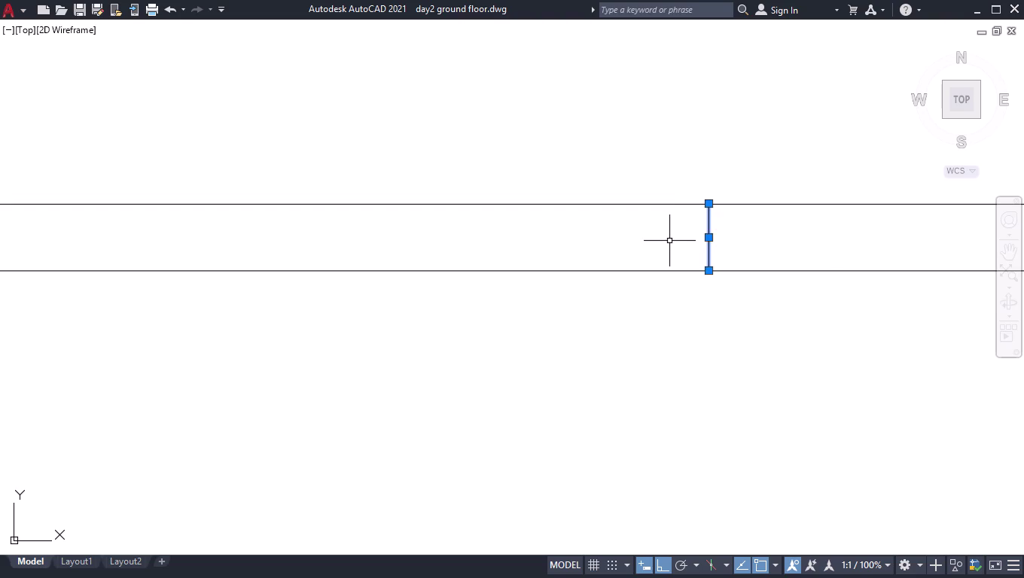
scroll(down, 3)
key(space)
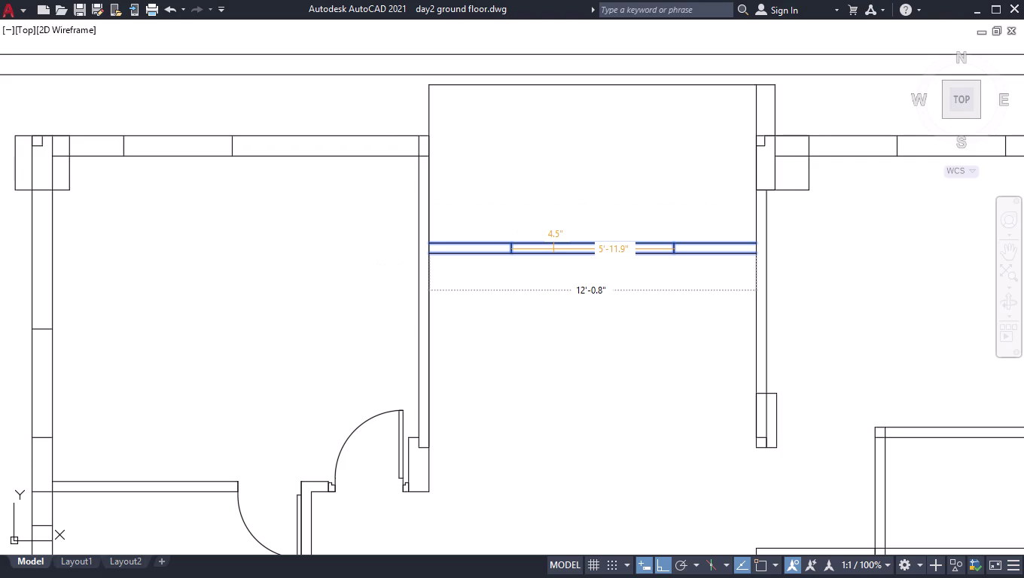
key(space)
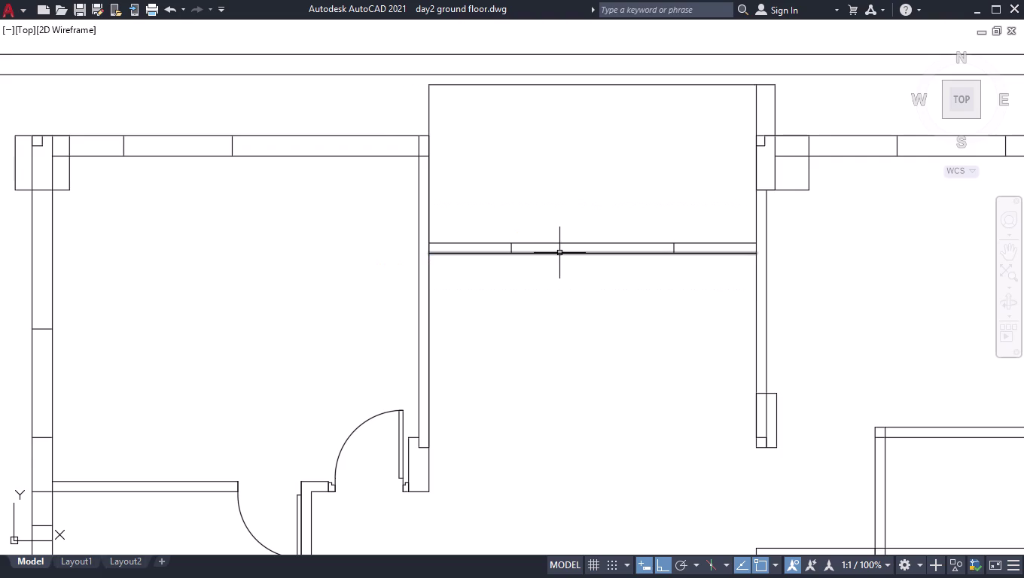
scroll(down, 3)
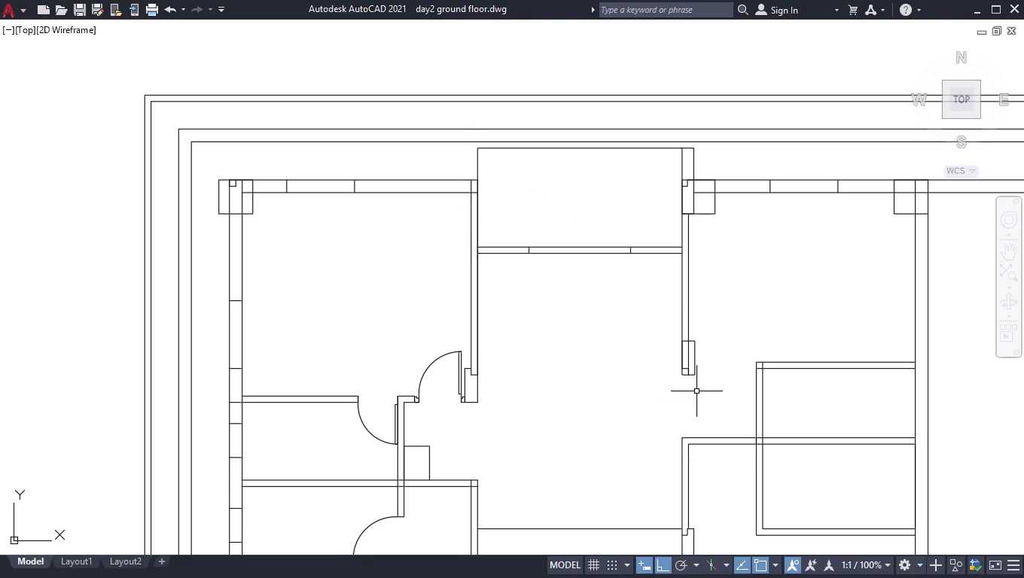
Draw a closed 2' square column outline below the interior wall end.
scroll(up, 3)
key(l)
key(Return)
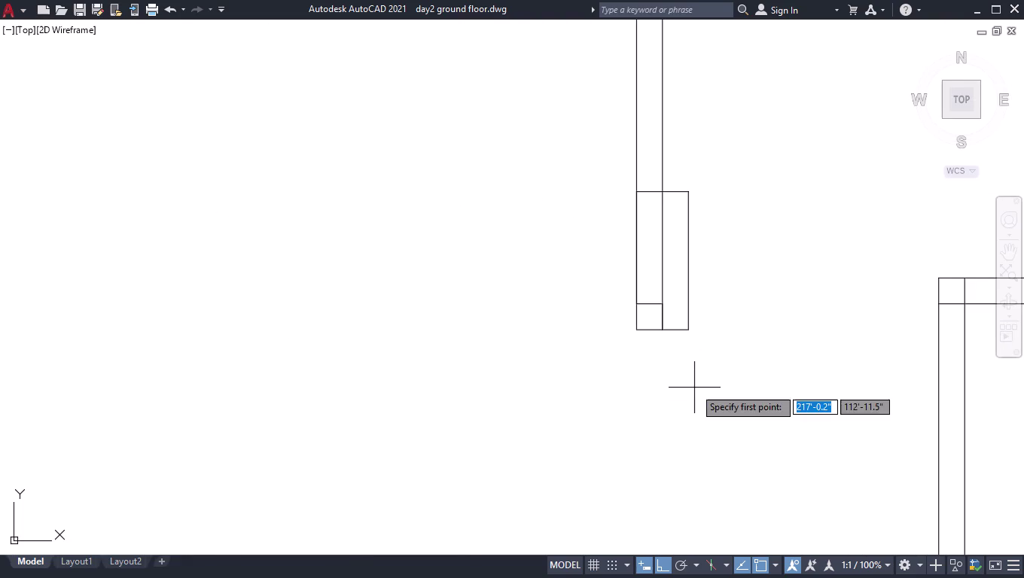
click(635, 302)
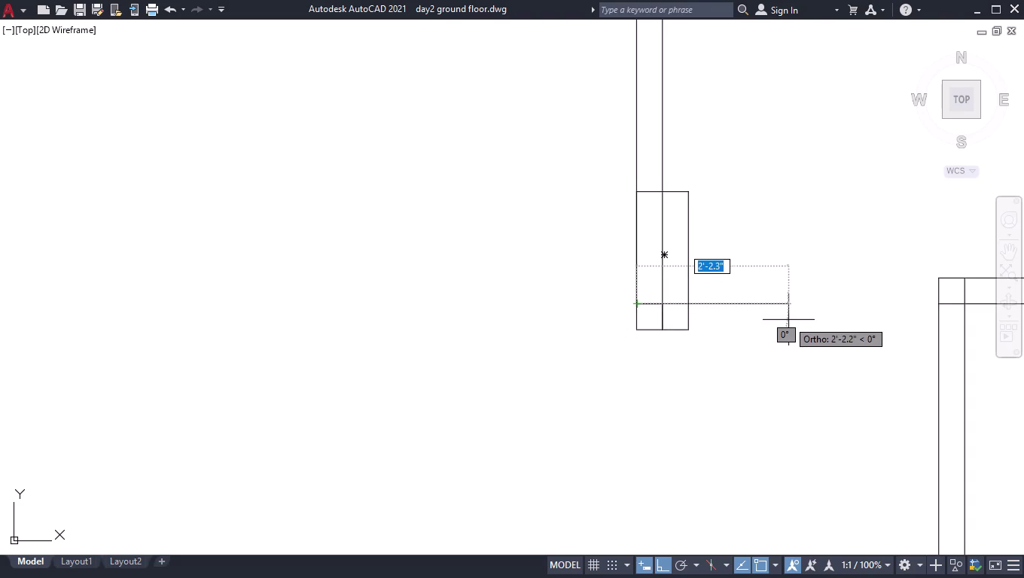
text(2')
key(Return)
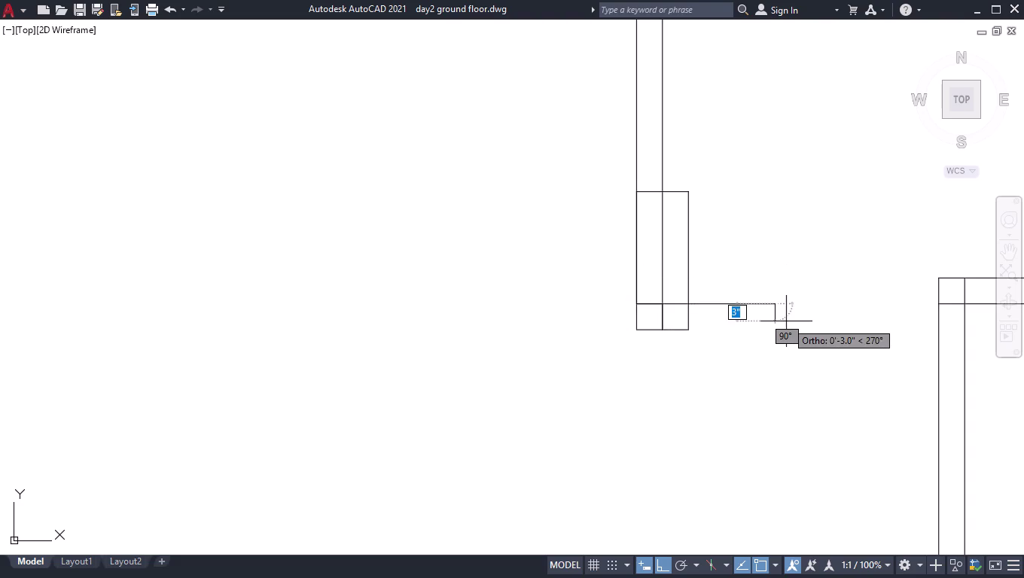
text(2)
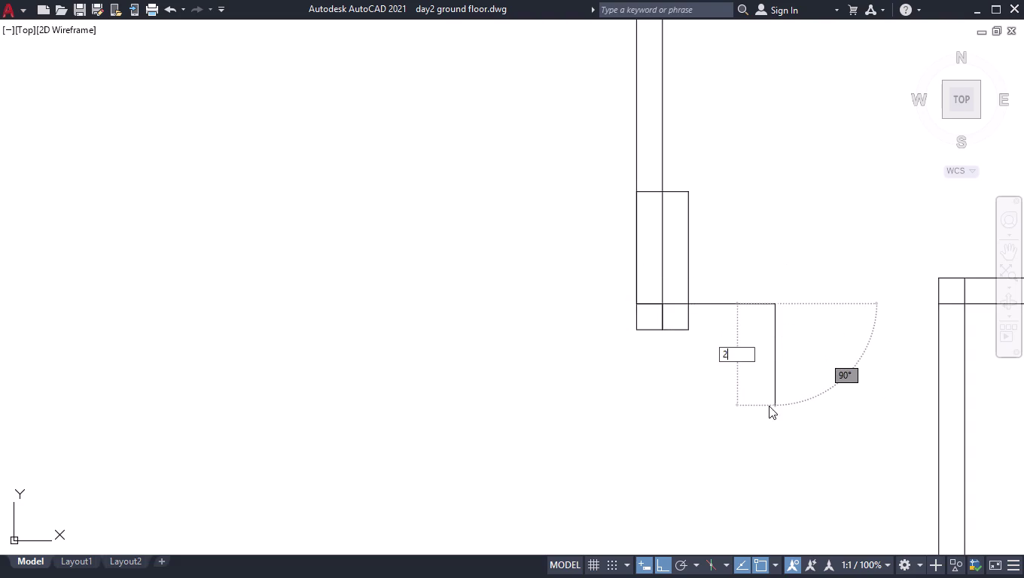
text(')
key(Return)
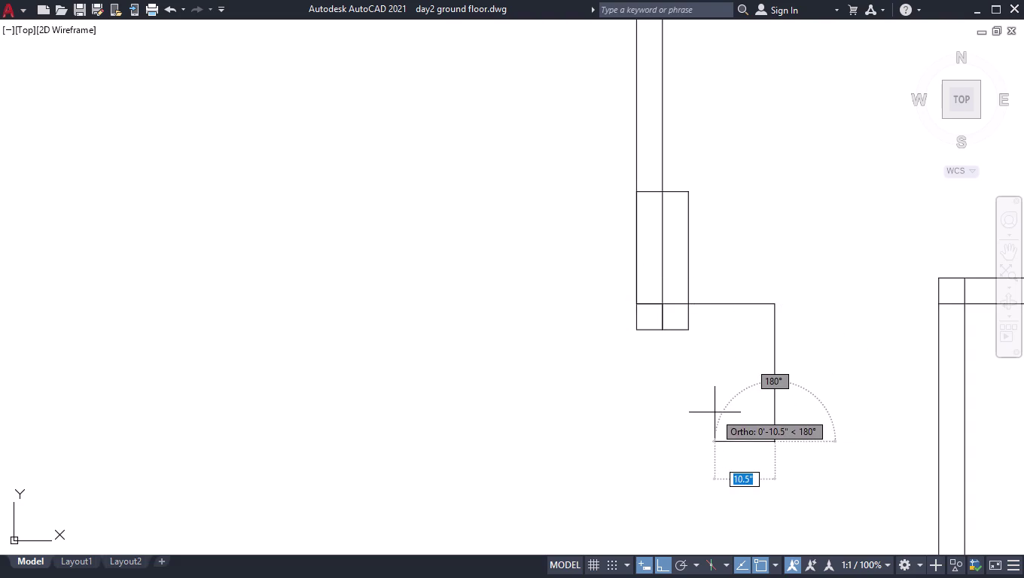
text(2')
key(Return)
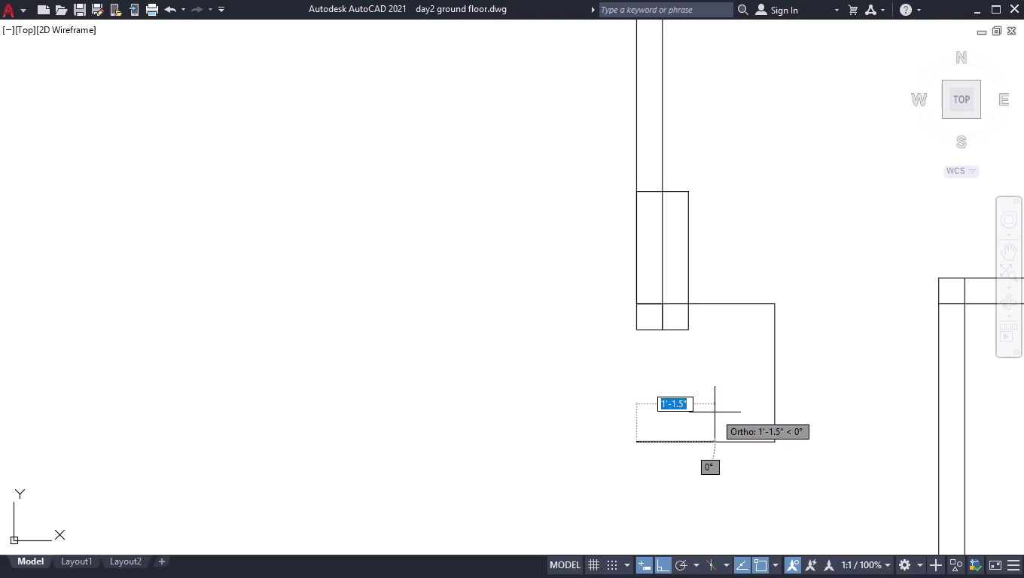
key(c)
key(Return)
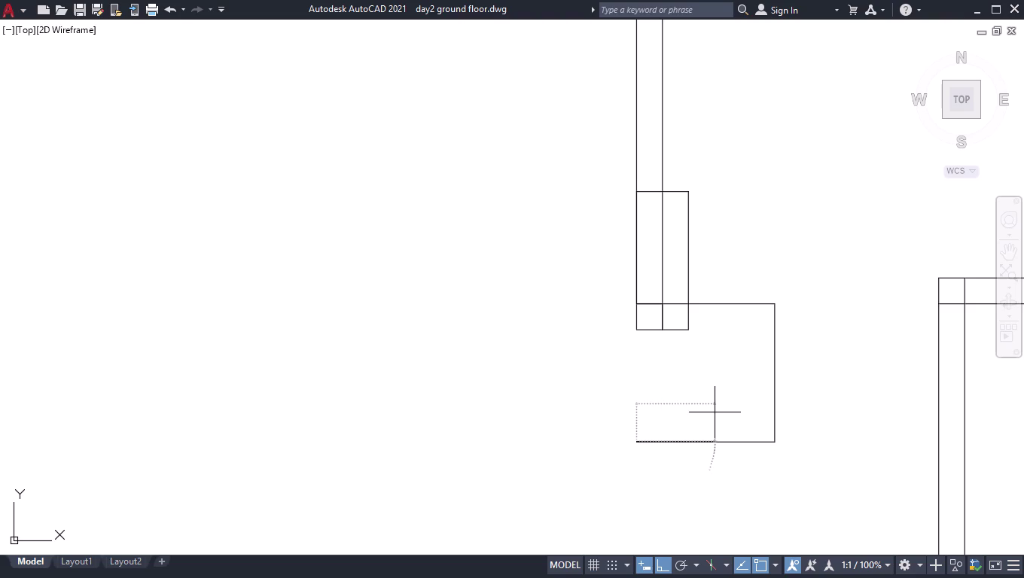
scroll(down, 3)
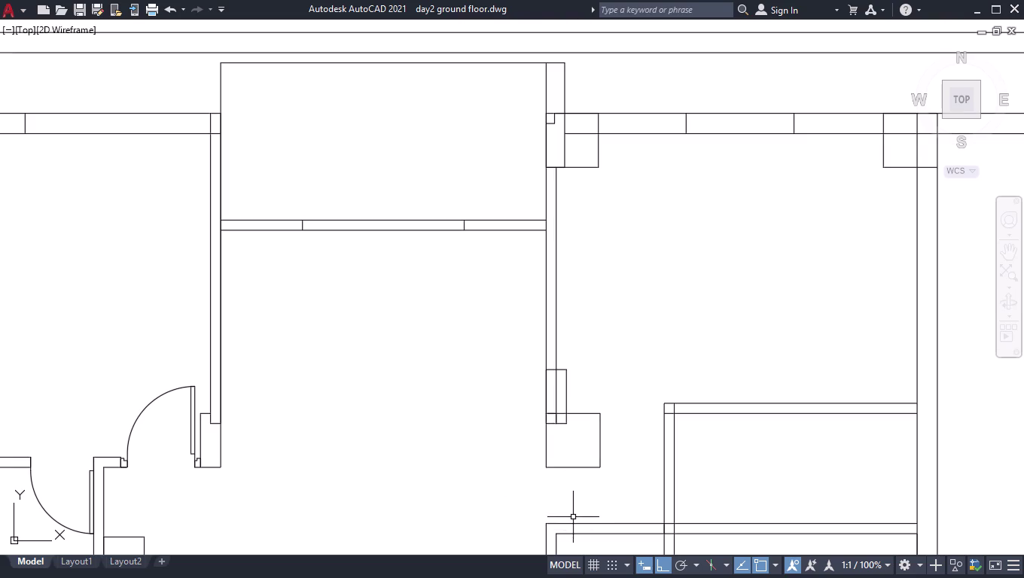
scroll(up, 3)
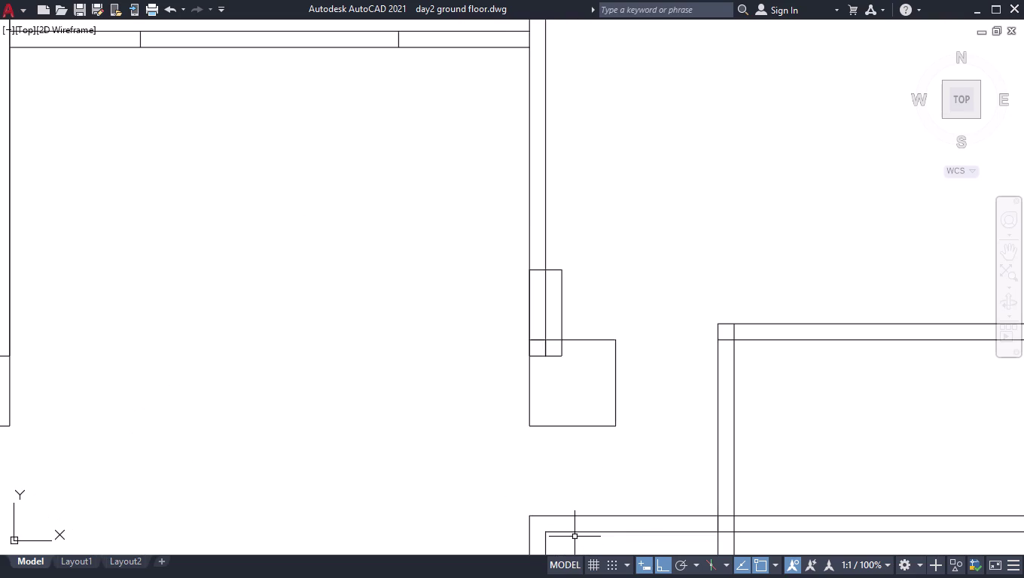
text(meas)
key(space)
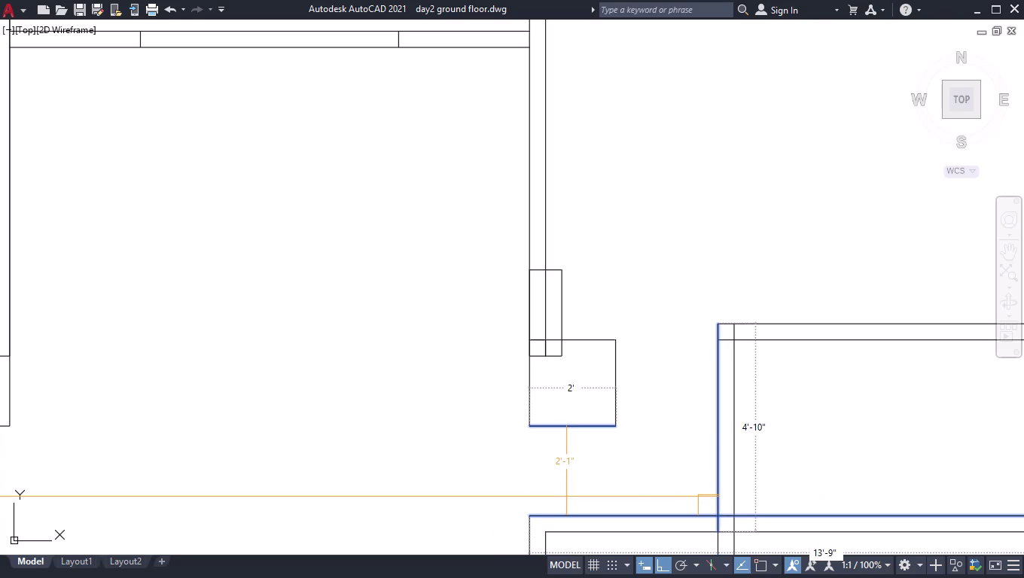
key(space)
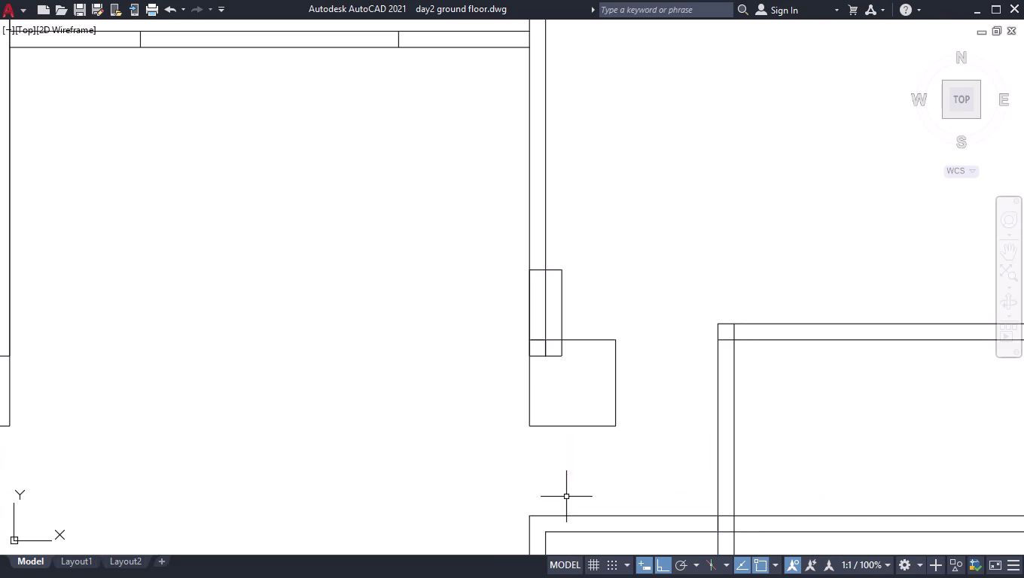
scroll(down, 3)
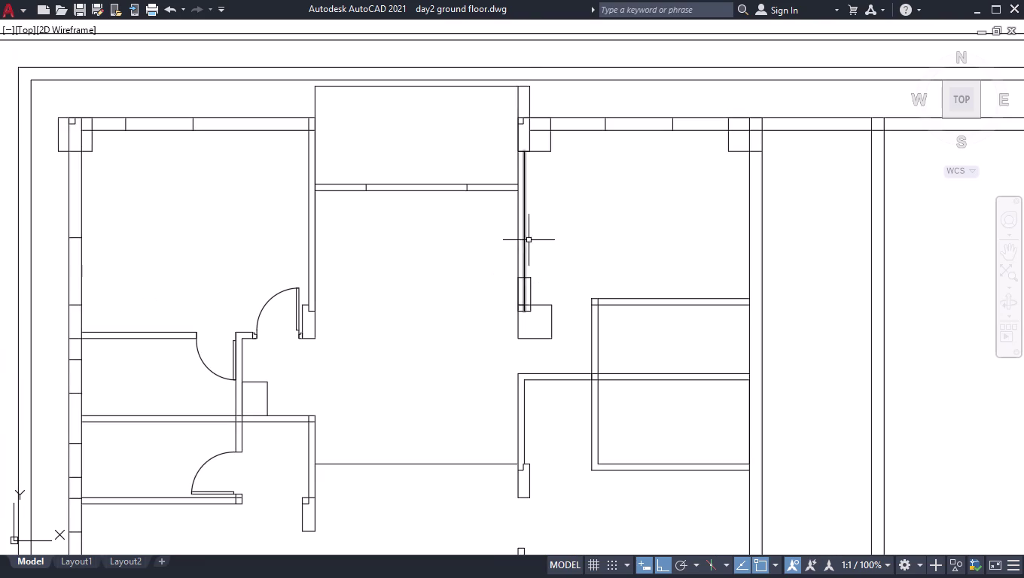
scroll(up, 3)
key(l)
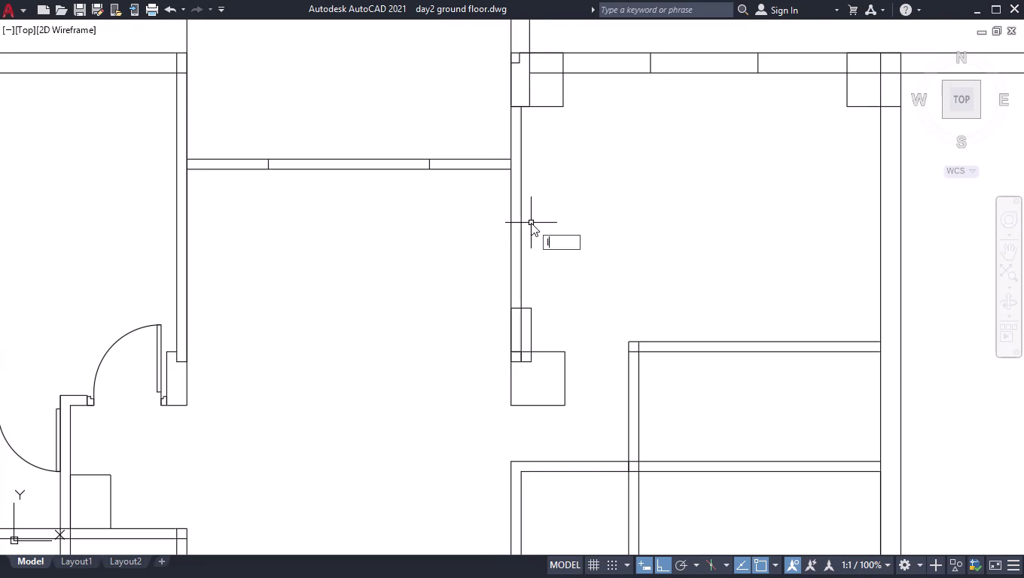
Add a linear dimension from the top wall corner to the column corner.
key(BackSpace)
text(dli)
key(Return)
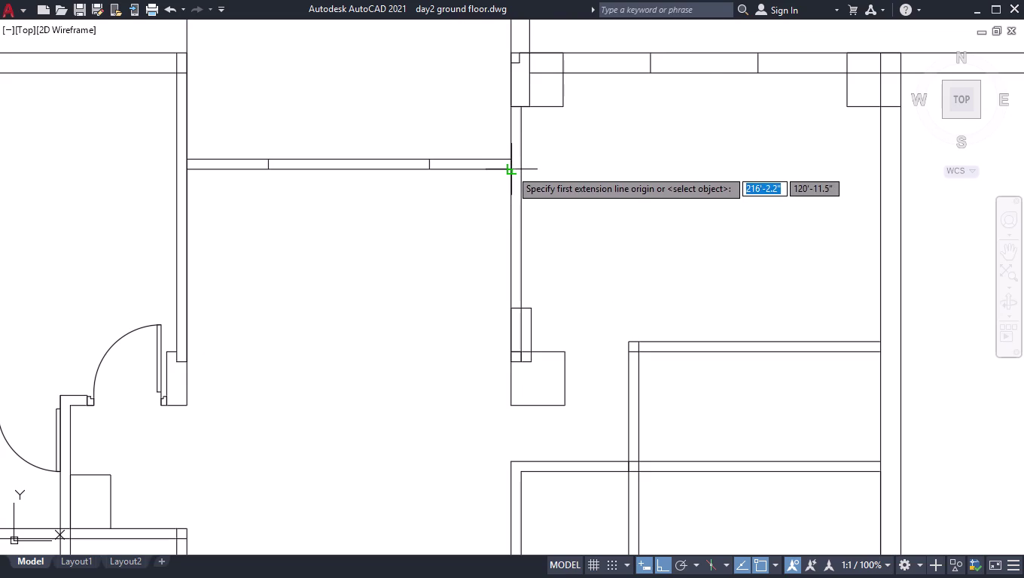
click(510, 169)
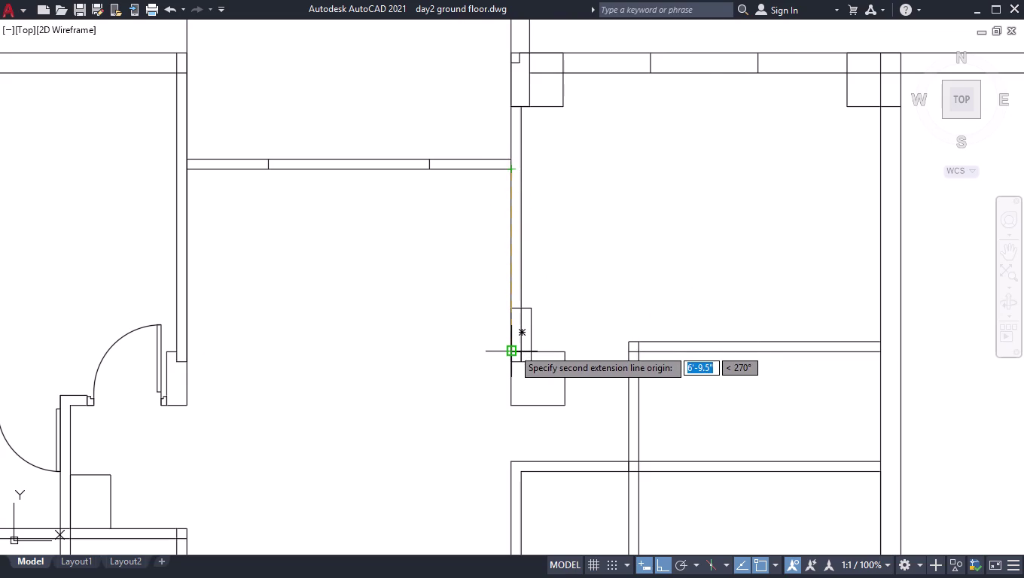
click(513, 348)
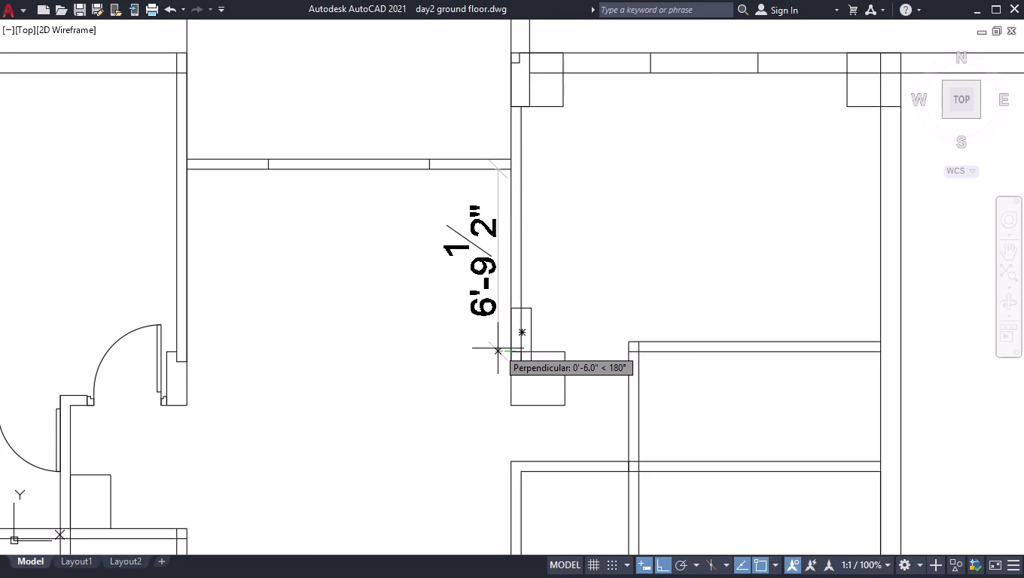
click(497, 348)
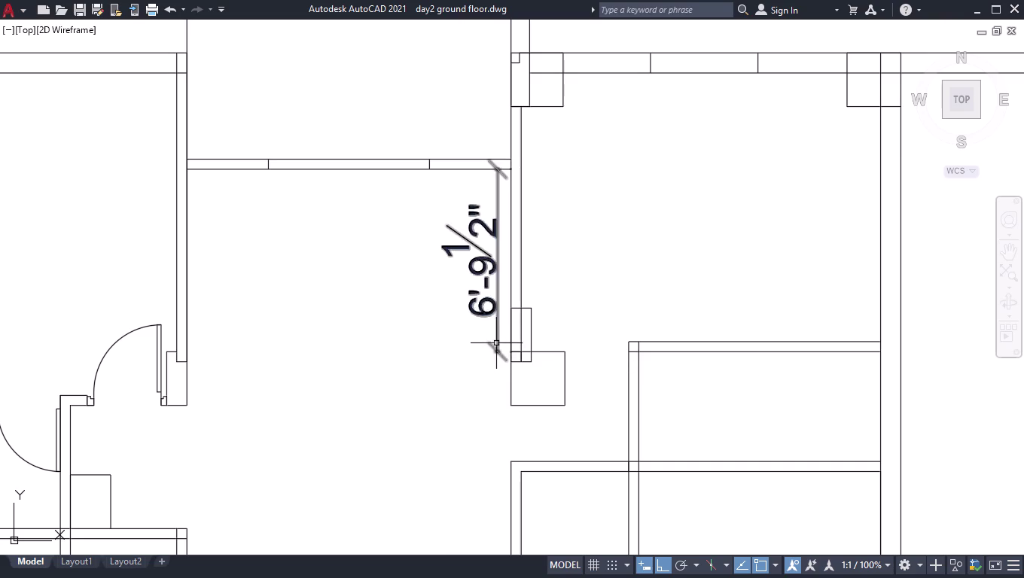
Stretch the dimension's lower end to the column's bottom edge, reading 8'-9½".
click(497, 341)
click(513, 350)
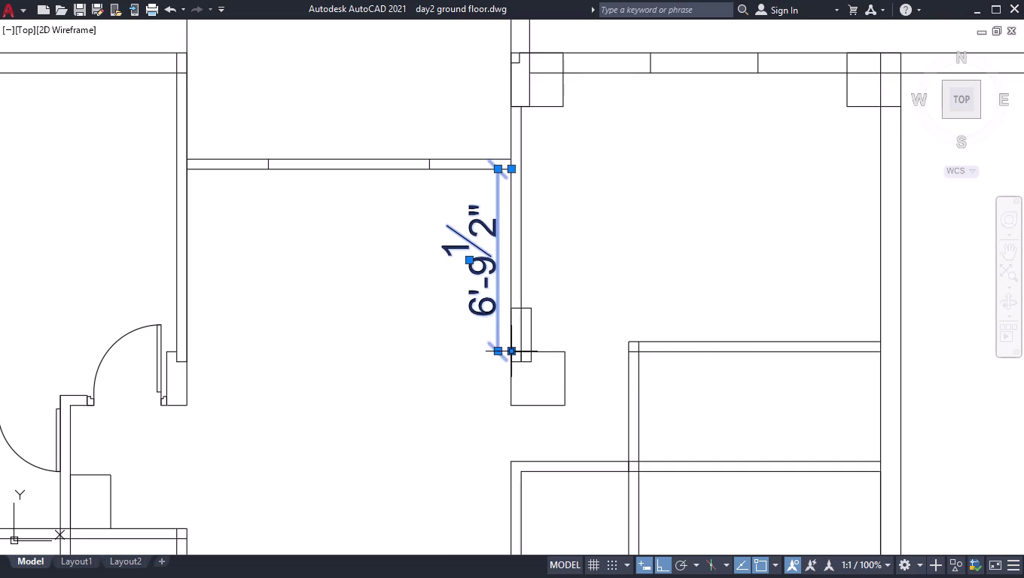
click(513, 359)
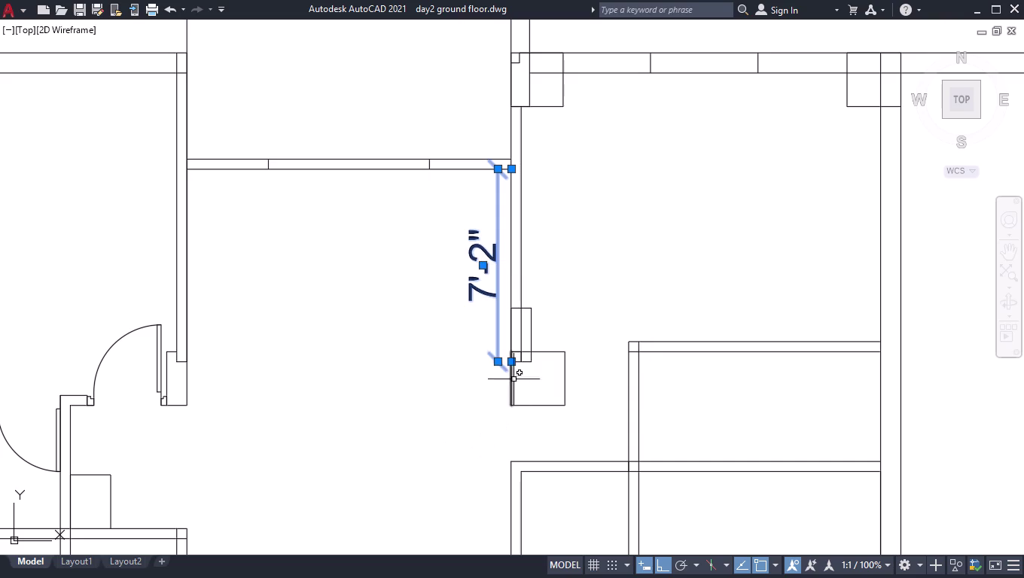
click(510, 363)
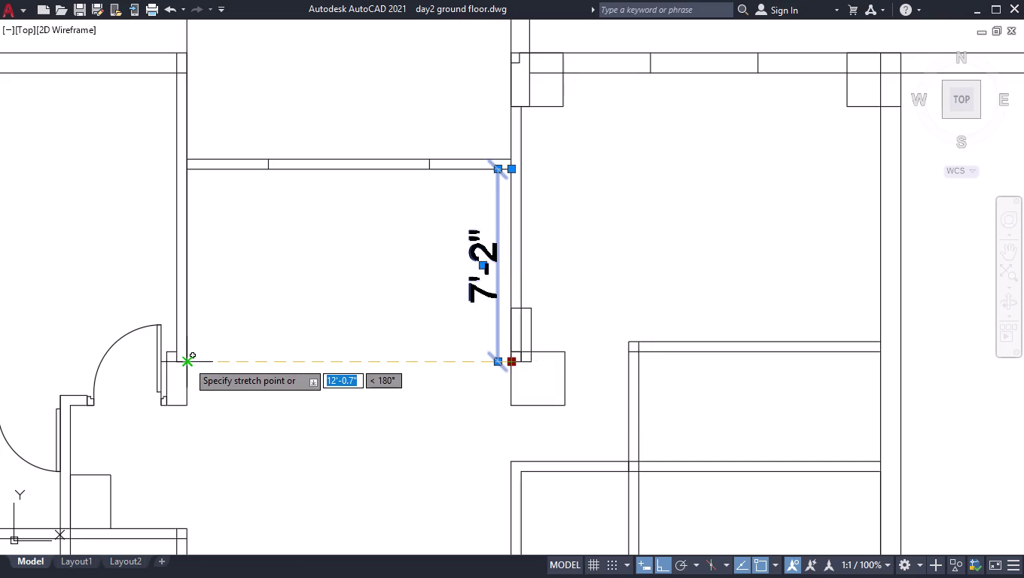
click(187, 361)
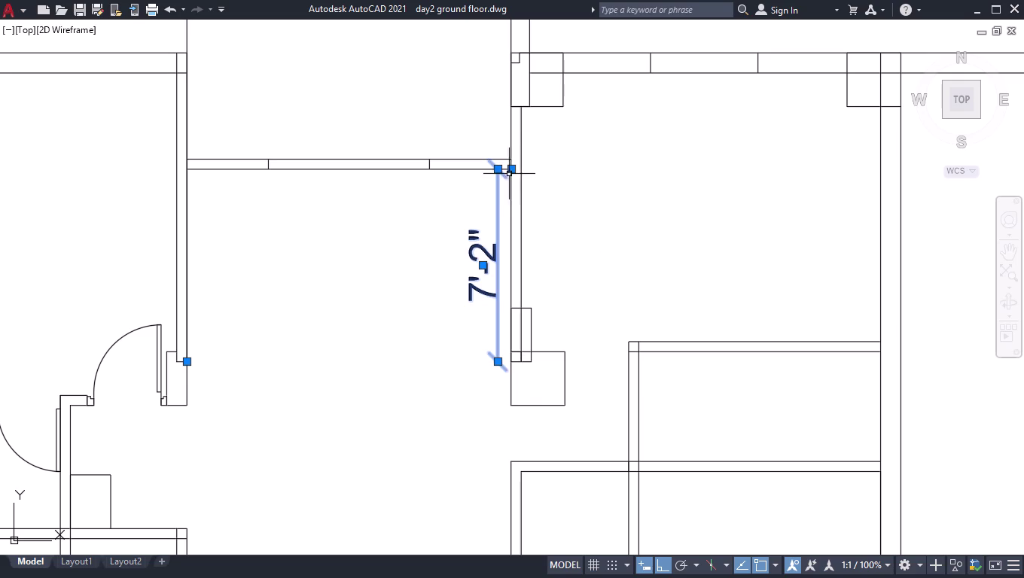
click(511, 171)
click(187, 168)
click(183, 363)
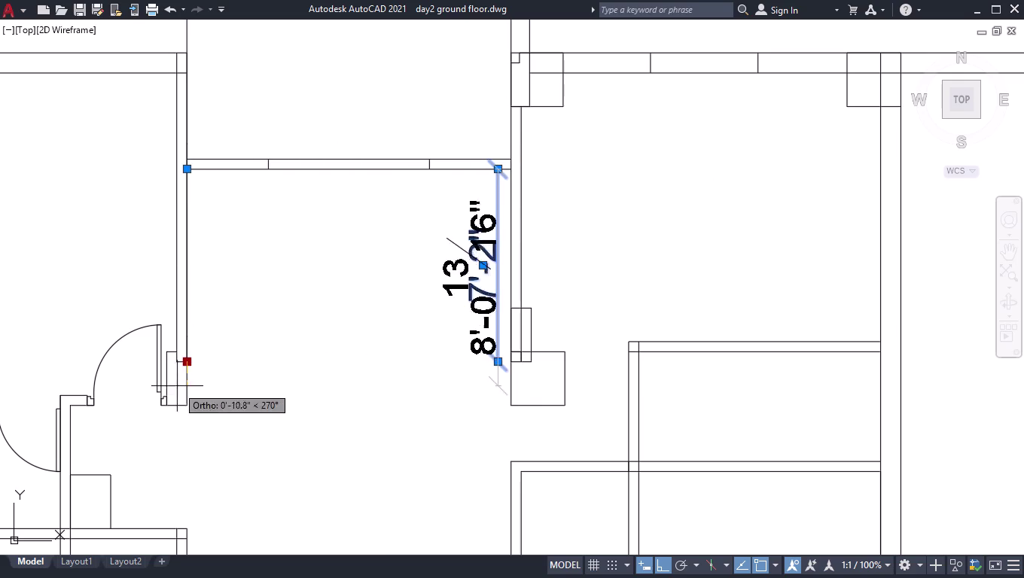
click(187, 405)
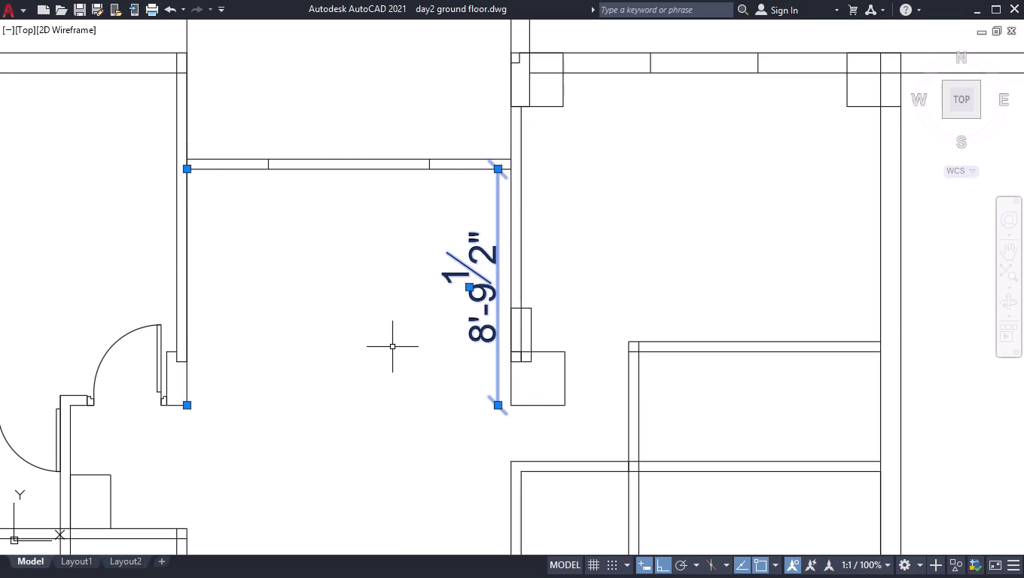
key(space)
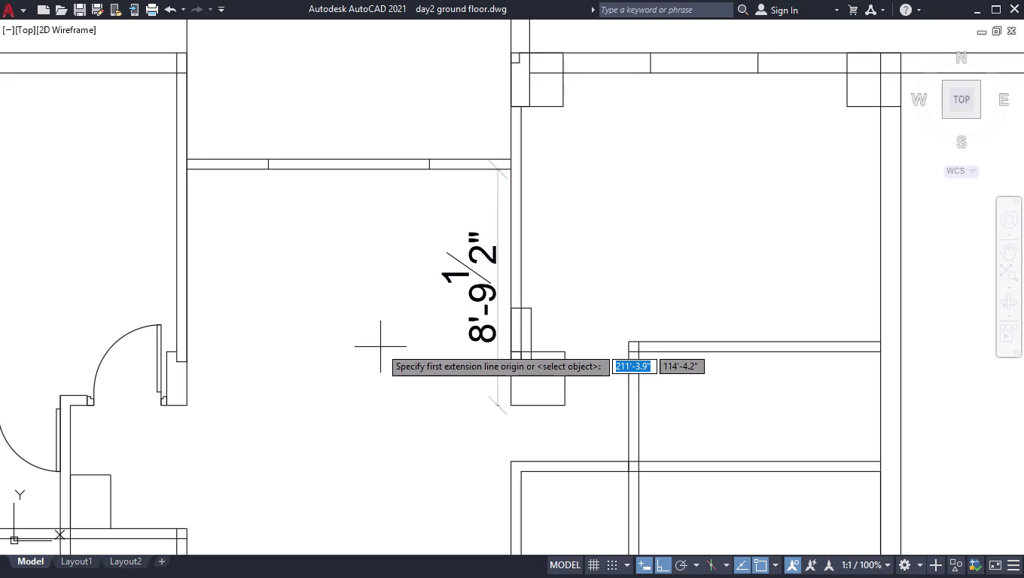
Delete the 8'-9½" dimension.
key(space)
key(space)
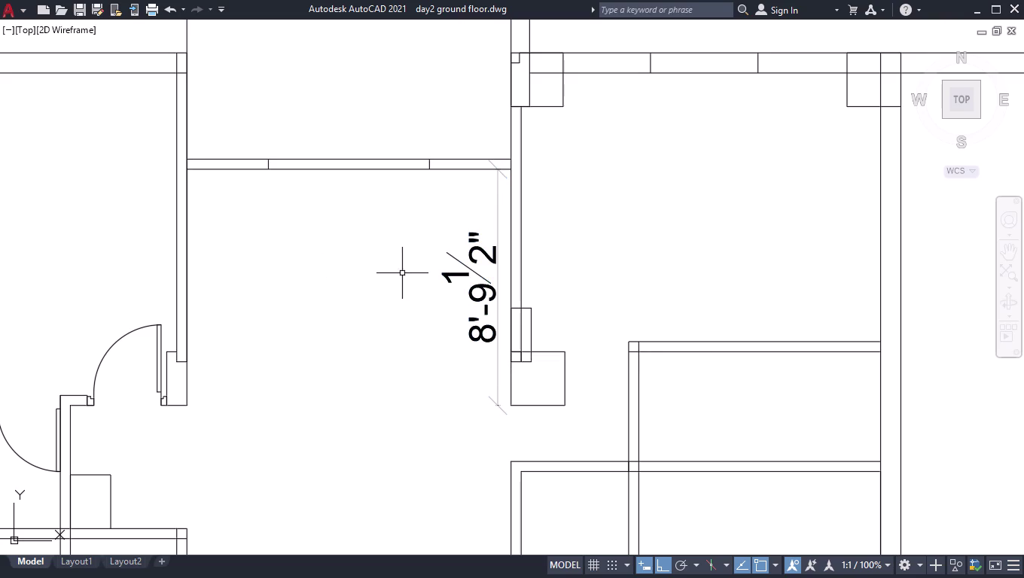
click(467, 262)
click(458, 278)
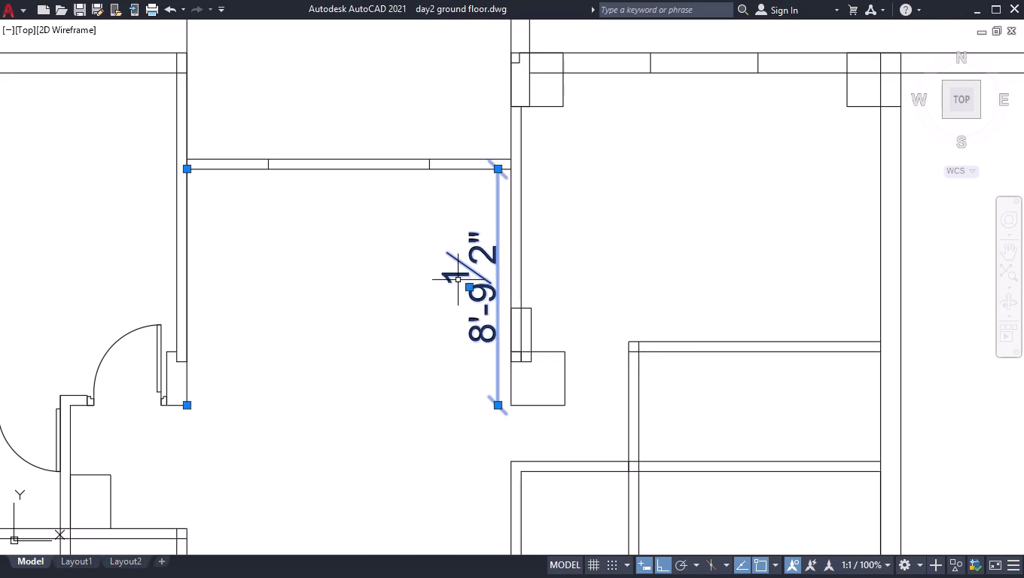
key(Delete)
scroll(down, 3)
Draw a wall outline from the corner with 9" and 2' segments.
scroll(down, 3)
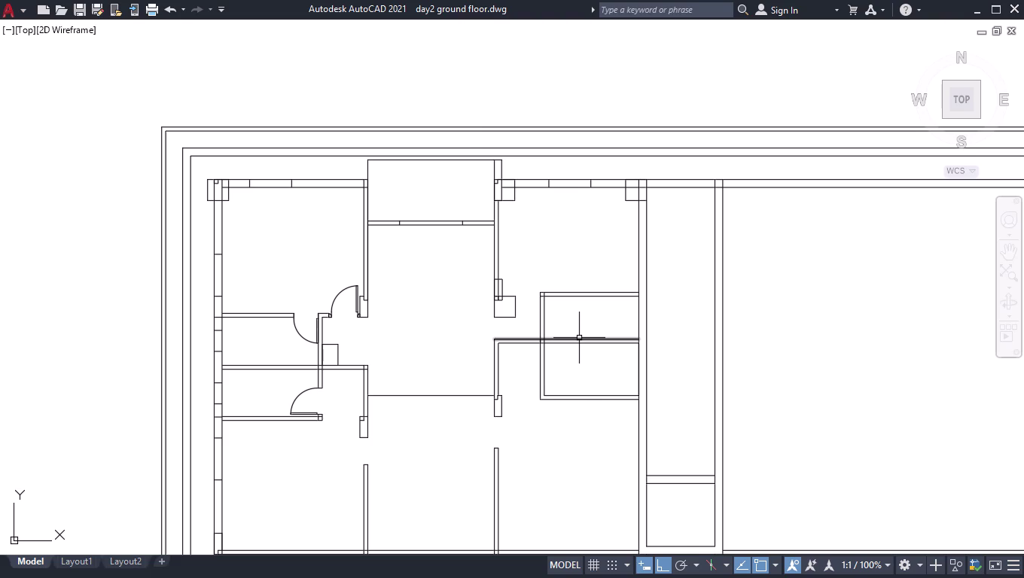
scroll(up, 3)
scroll(up, 3)
scroll(up, 3)
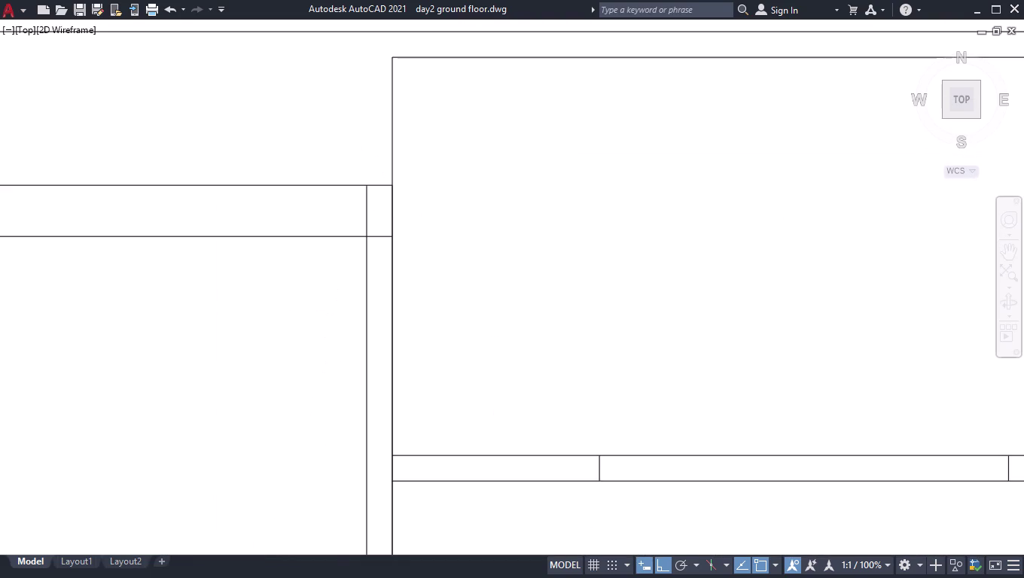
scroll(up, 3)
key(l)
key(Return)
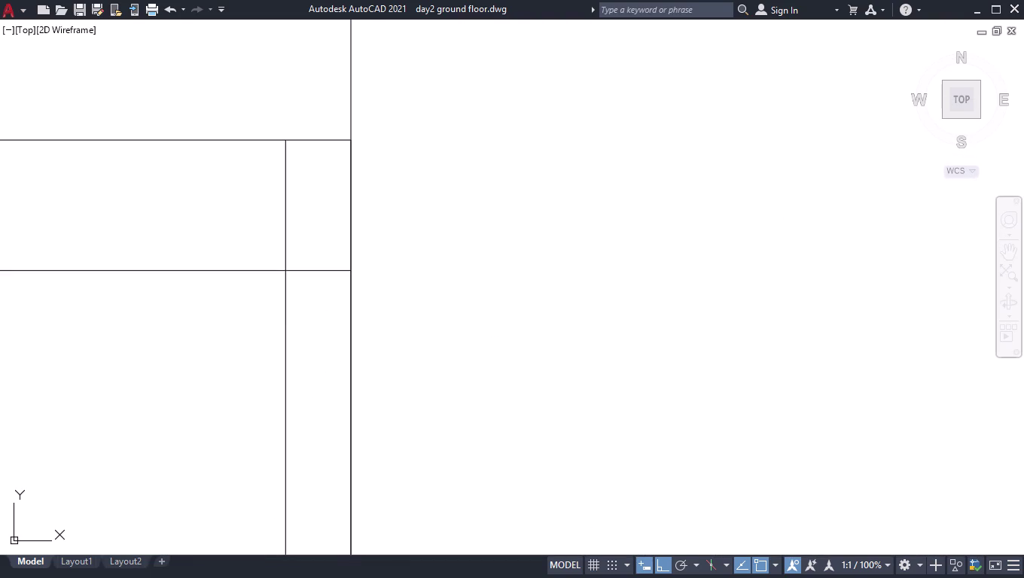
click(348, 140)
text(9")
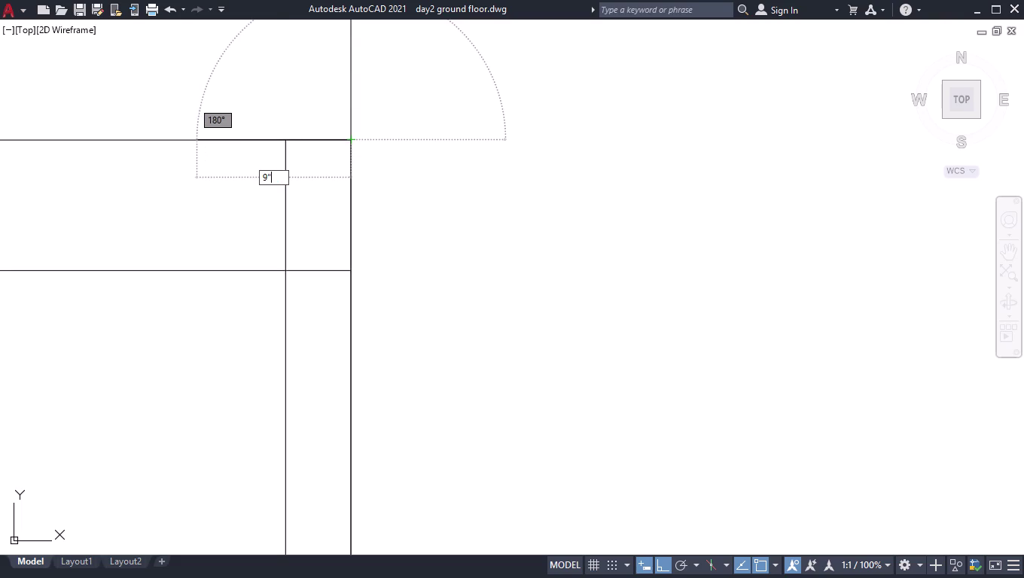
key(Return)
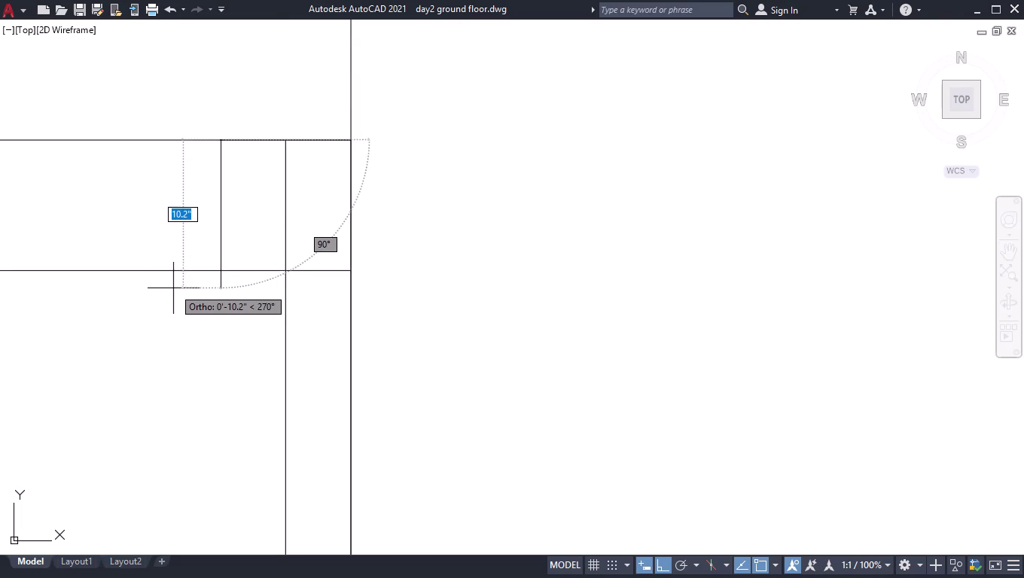
text(2')
key(Return)
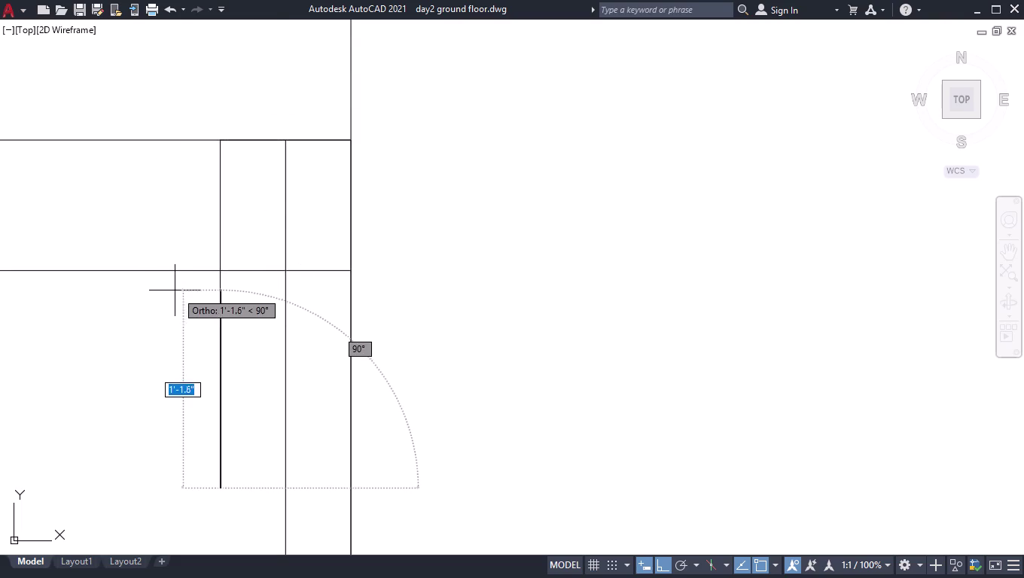
click(349, 491)
key(space)
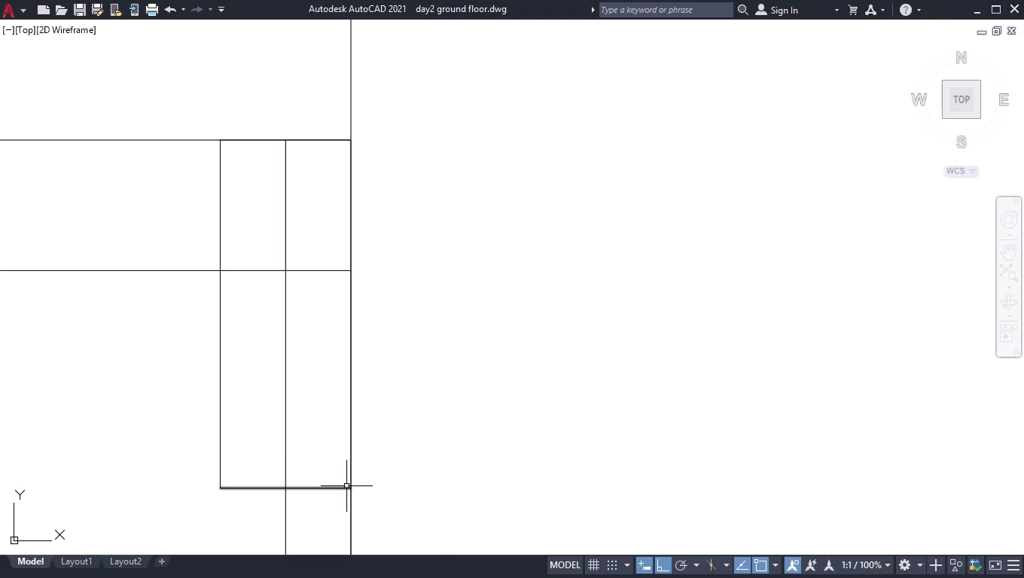
Trim the stray inner lines out of the wall rectangle with a fence.
text(tr)
key(Return)
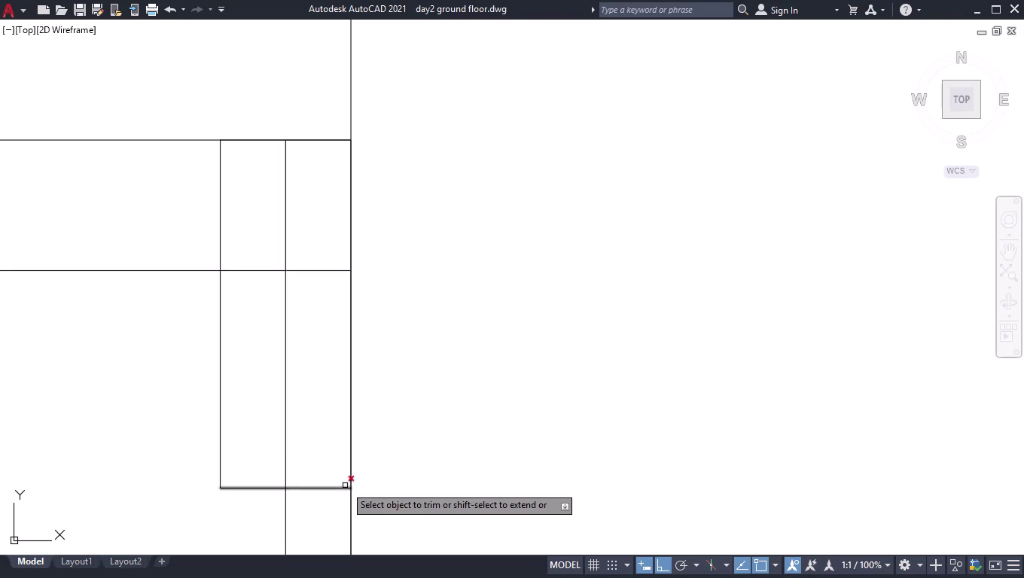
click(241, 251)
click(299, 378)
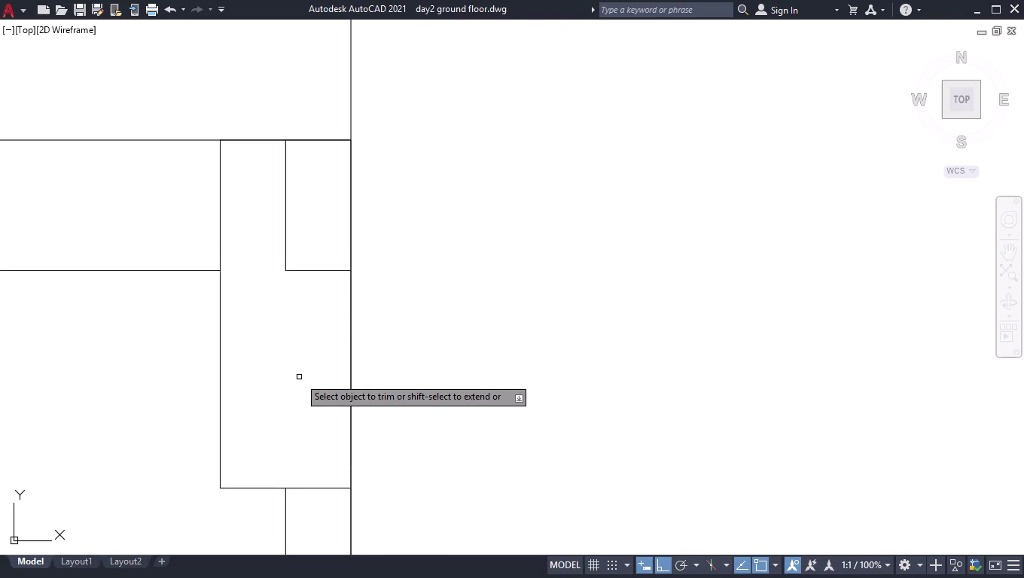
click(334, 310)
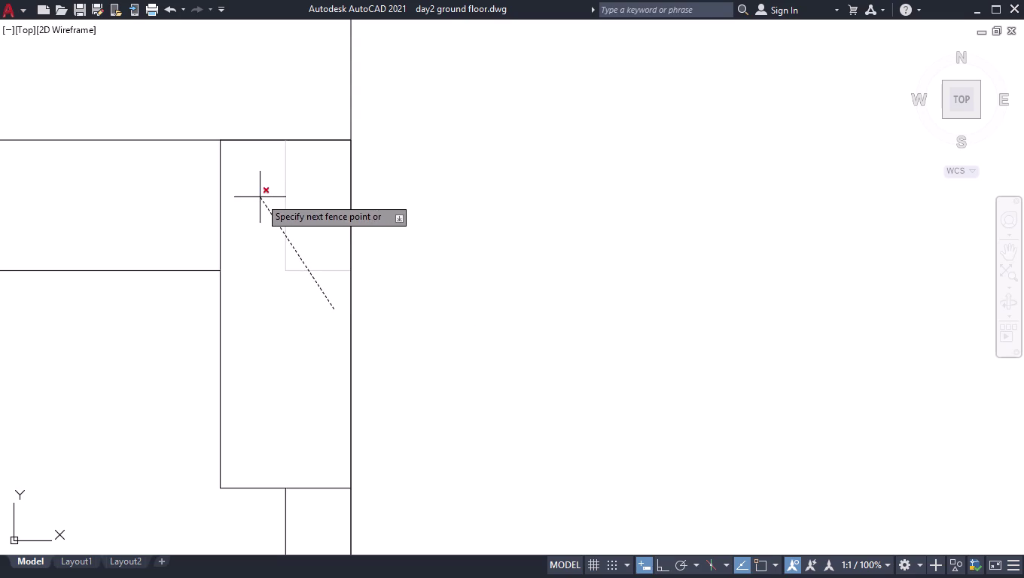
click(259, 198)
key(space)
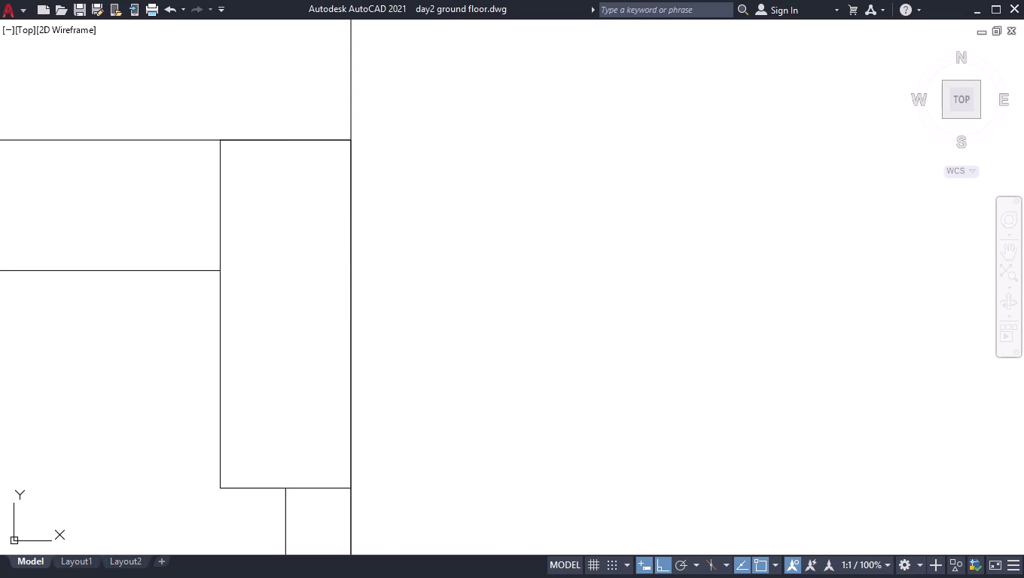
key(l)
key(Return)
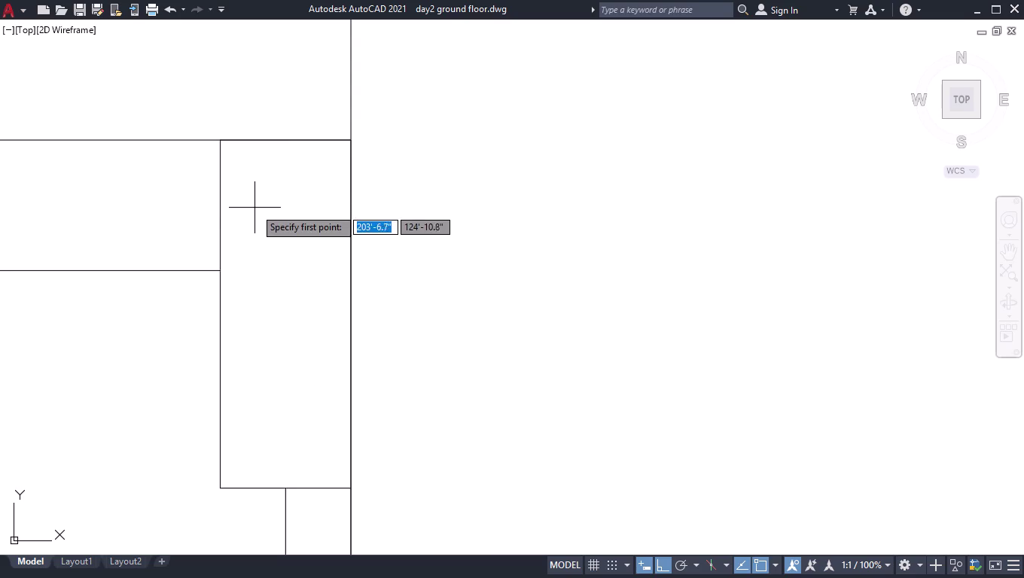
Draw a 4.5" by 4.5" column outline in the rectangle's top-right corner.
click(348, 140)
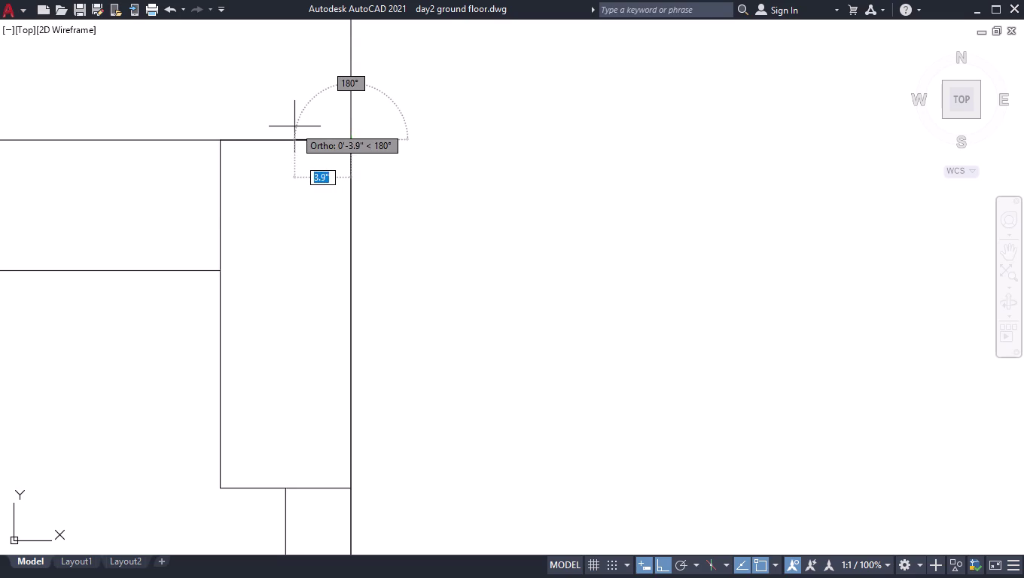
text(4.5")
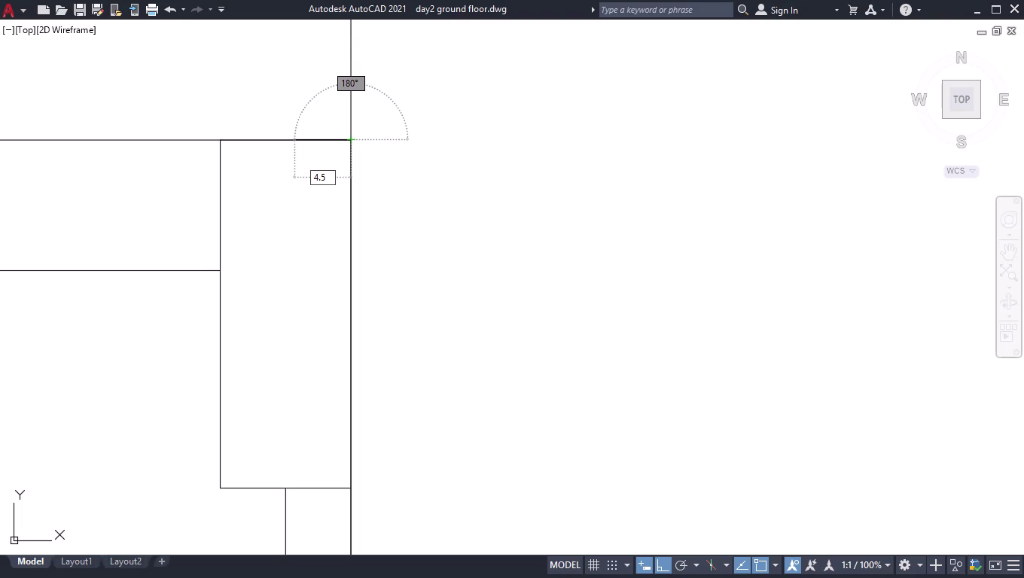
key(Return)
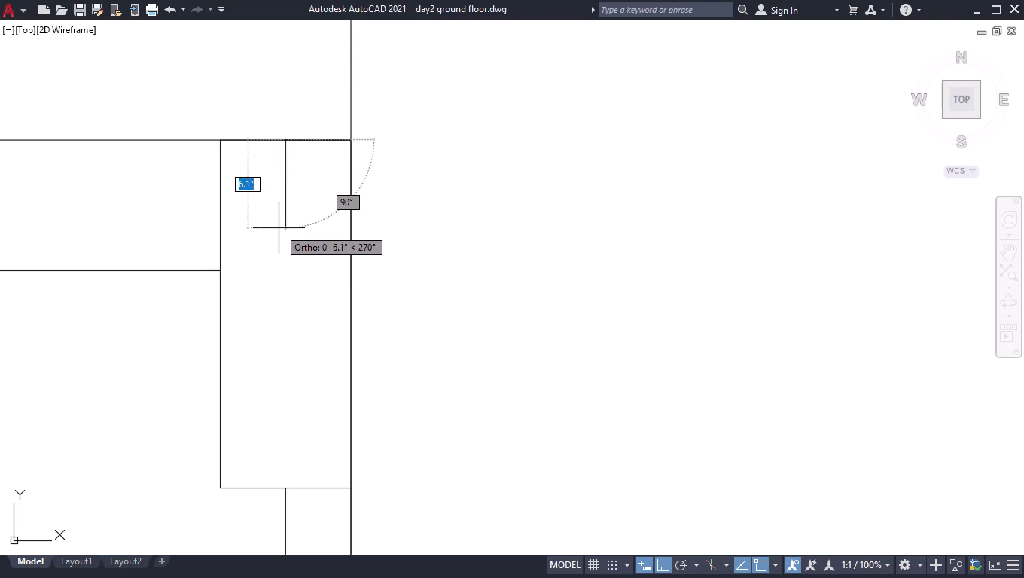
text(4.5")
key(Return)
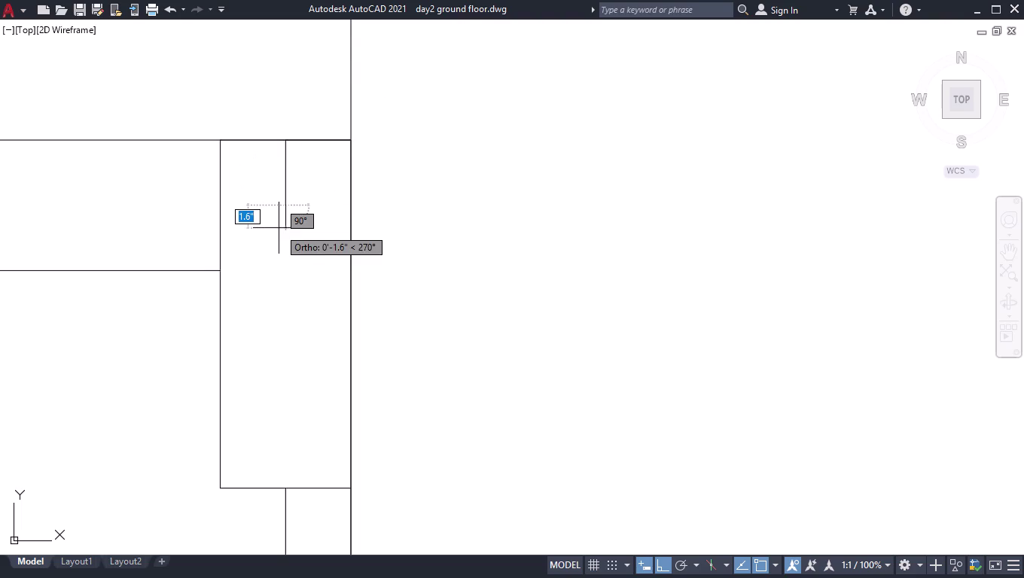
click(352, 206)
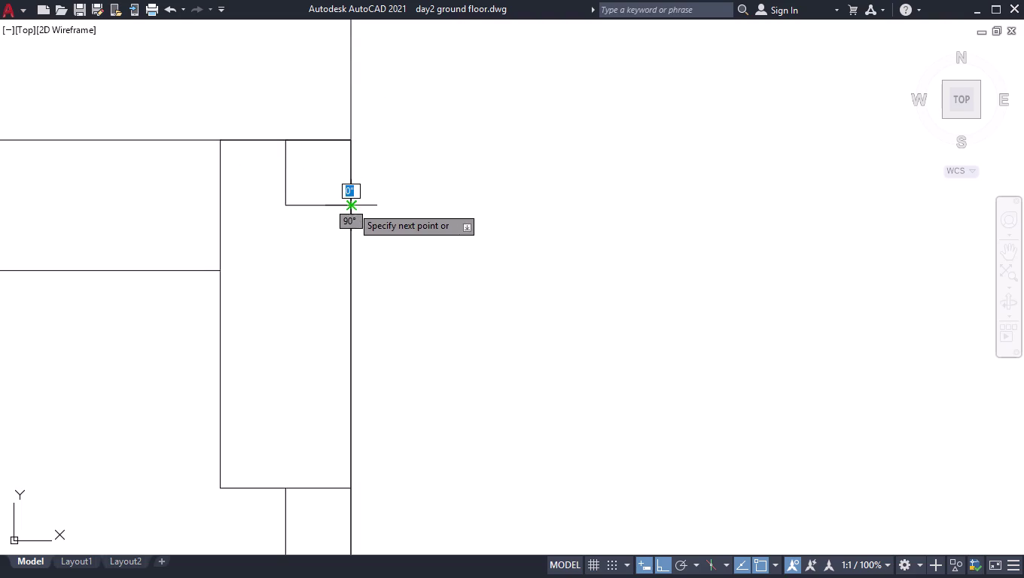
key(space)
scroll(down, 3)
scroll(down, 3)
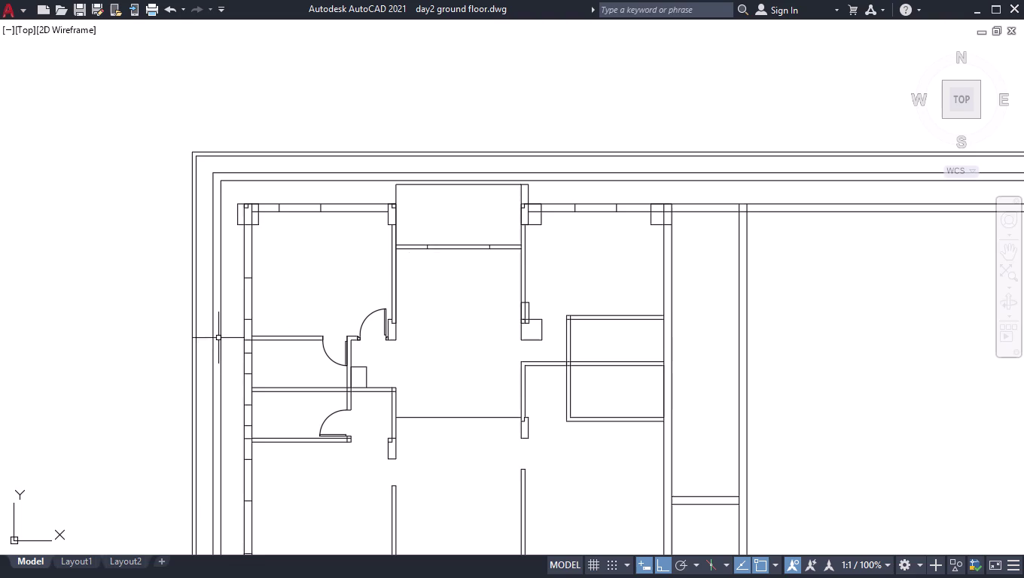
Draw a 4.5" square column outline at a left-wall junction and delete the duplicate top edge.
scroll(up, 3)
scroll(up, 3)
scroll(down, 3)
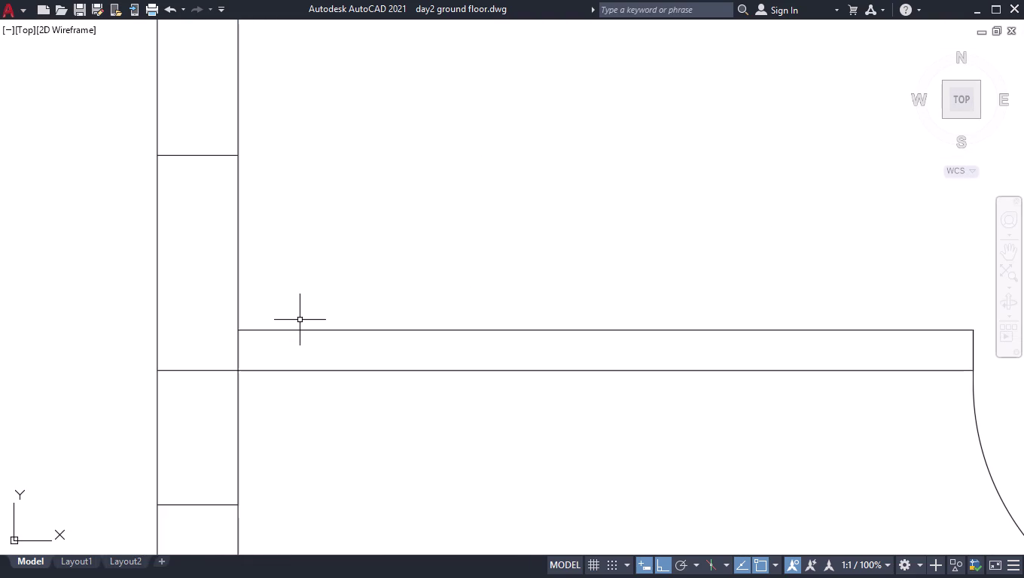
key(l)
key(Return)
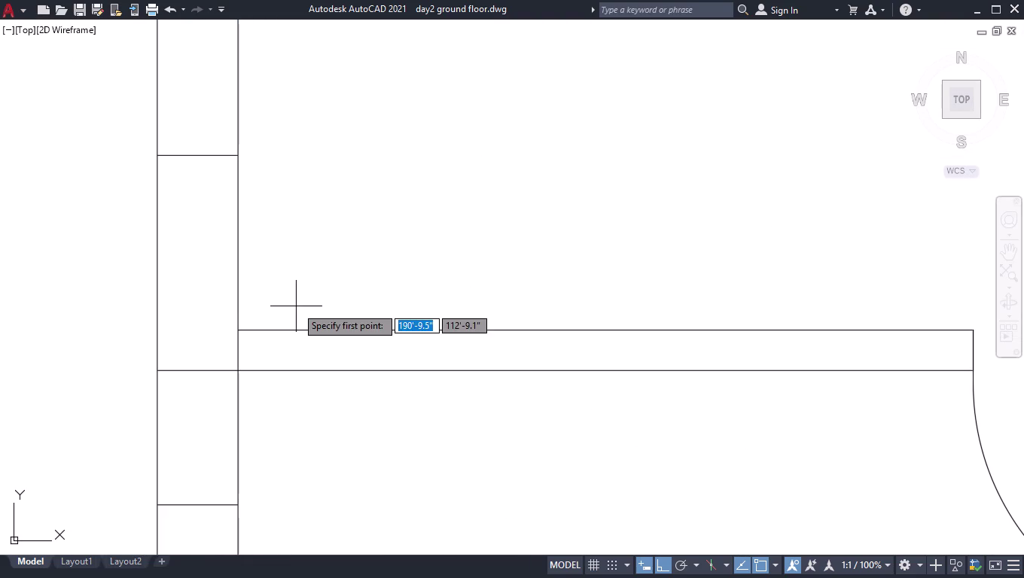
click(157, 155)
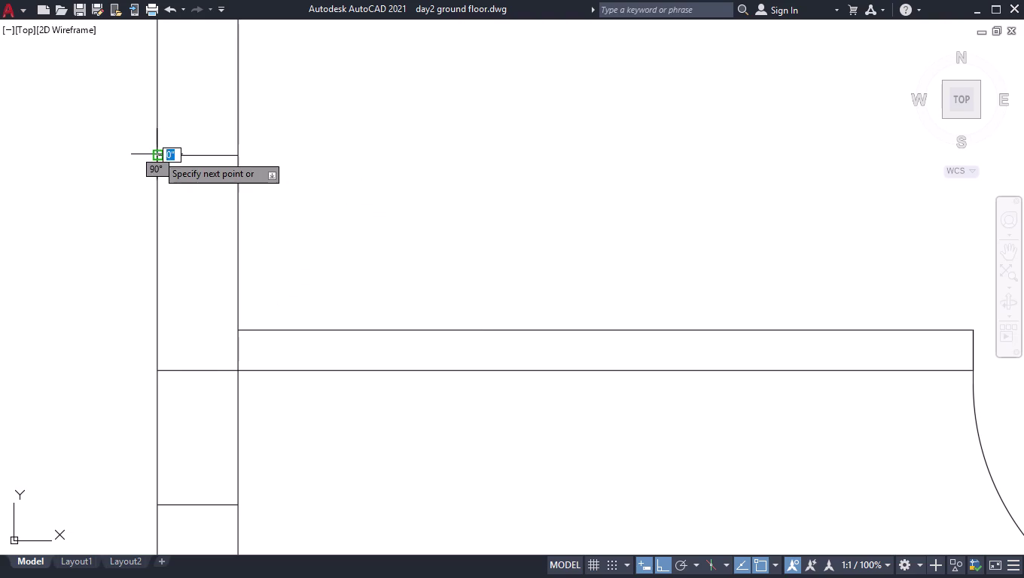
click(195, 153)
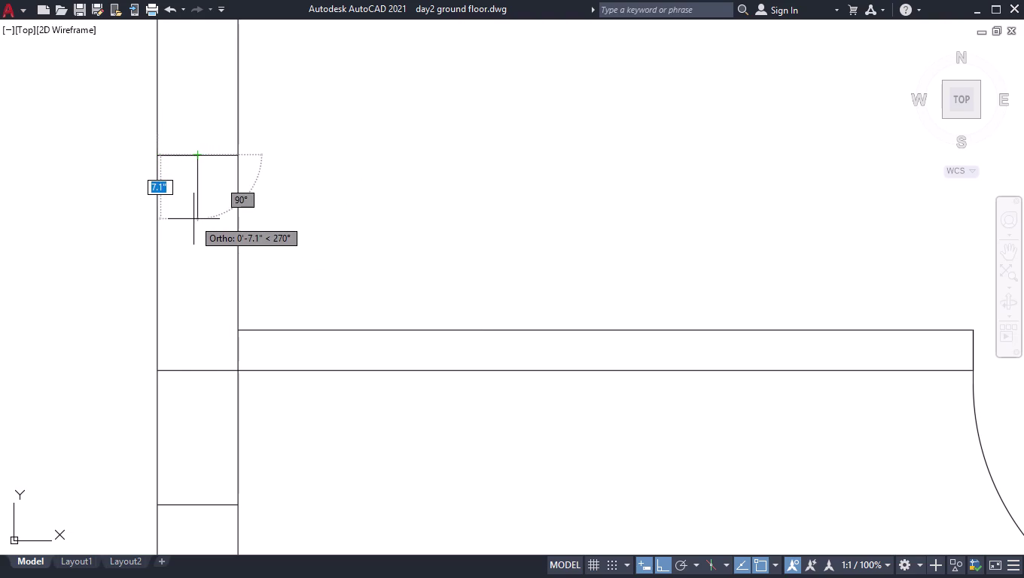
text(4.5")
key(Return)
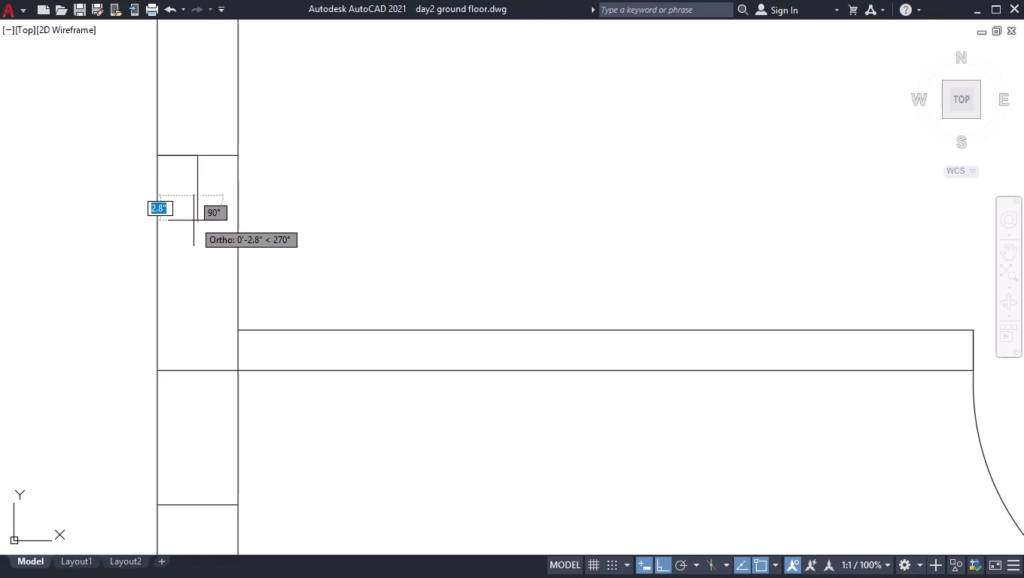
click(158, 193)
key(space)
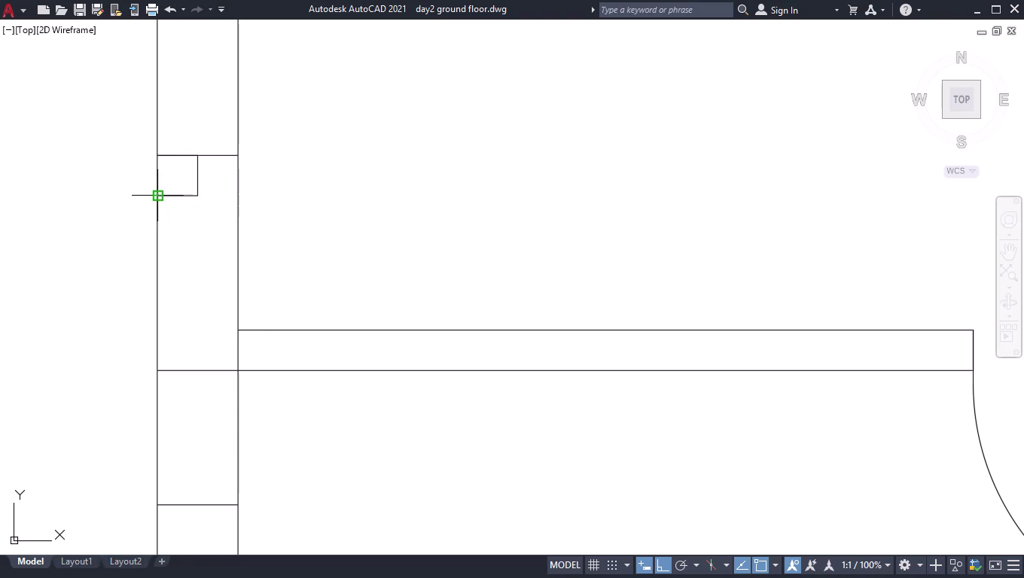
click(180, 153)
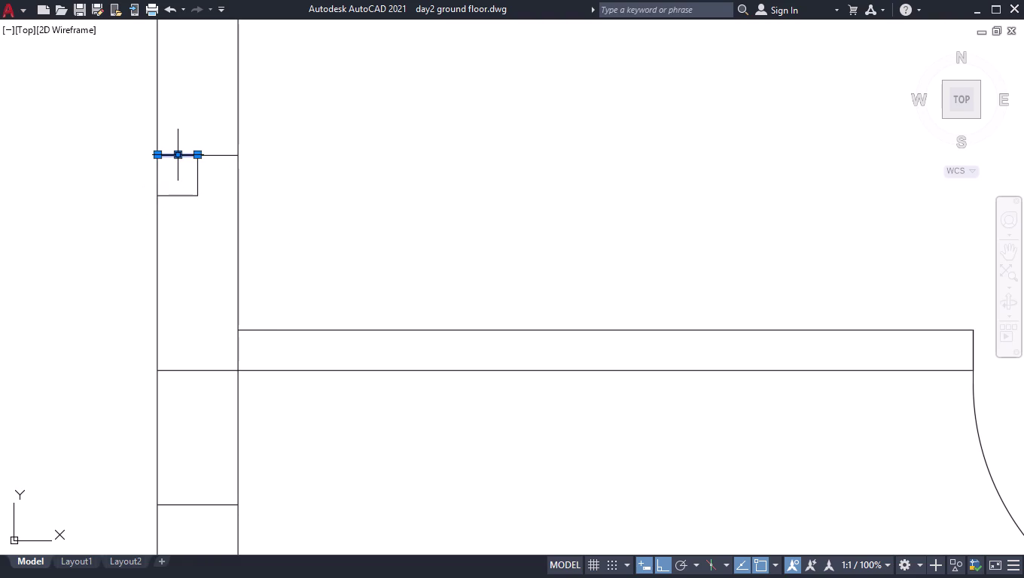
key(Delete)
scroll(down, 3)
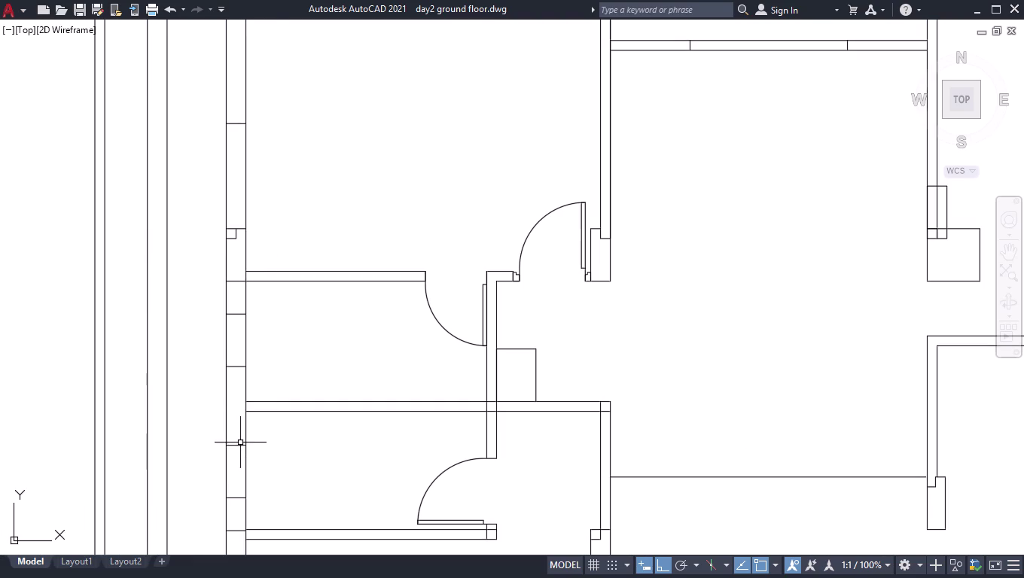
scroll(up, 3)
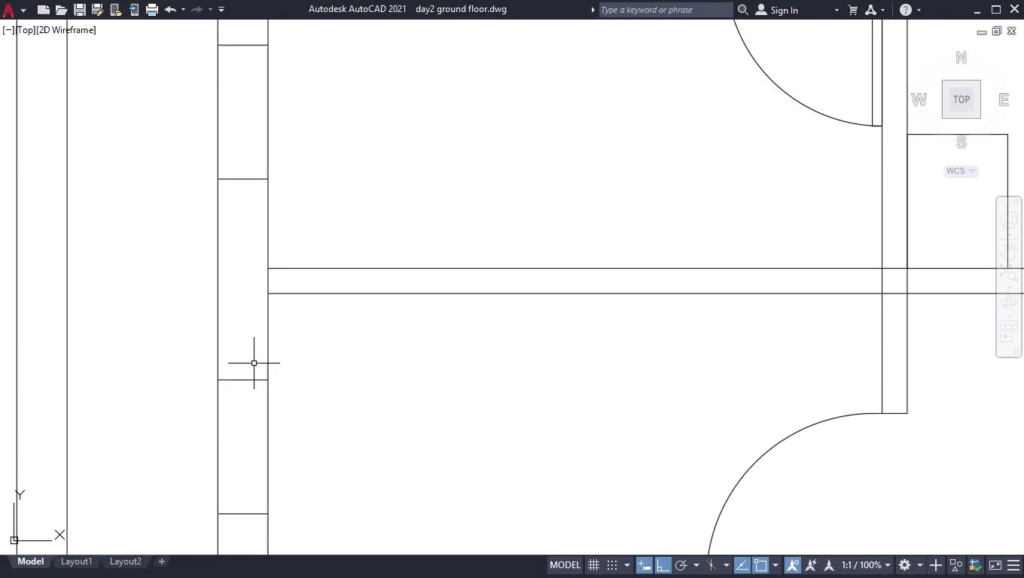
Extend the interior wall line across to the outer wall edge.
key(l)
key(Return)
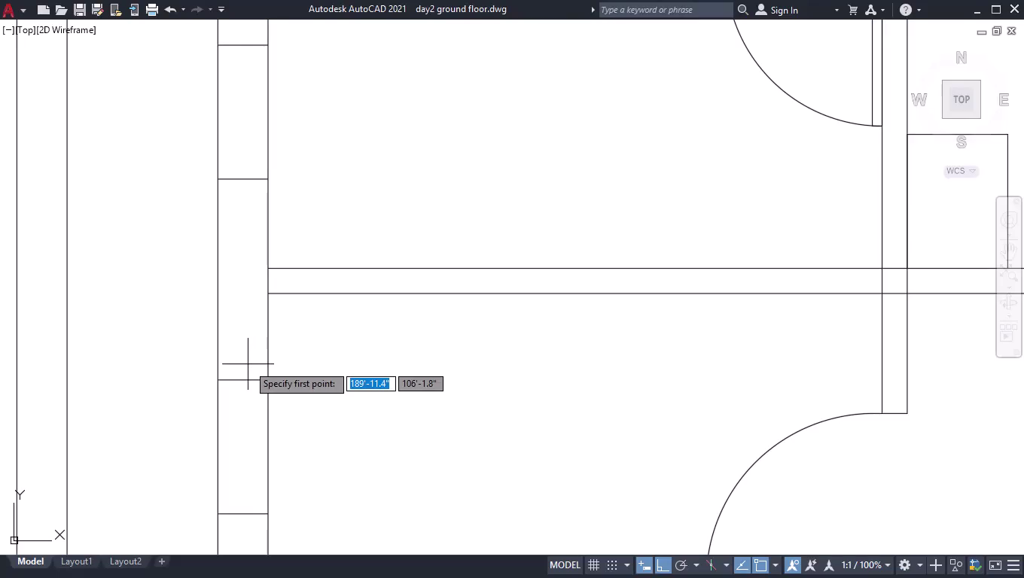
click(266, 268)
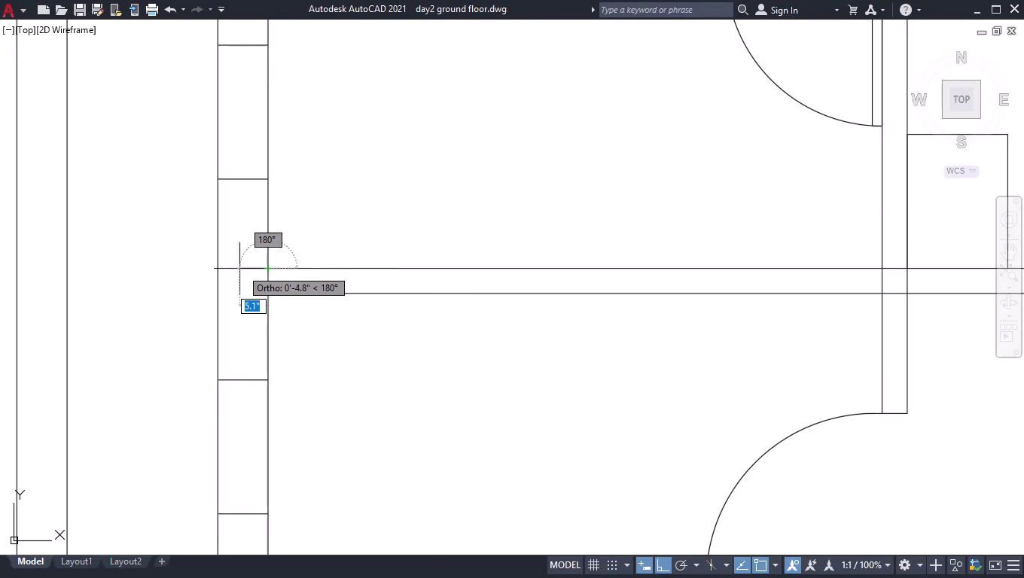
click(215, 269)
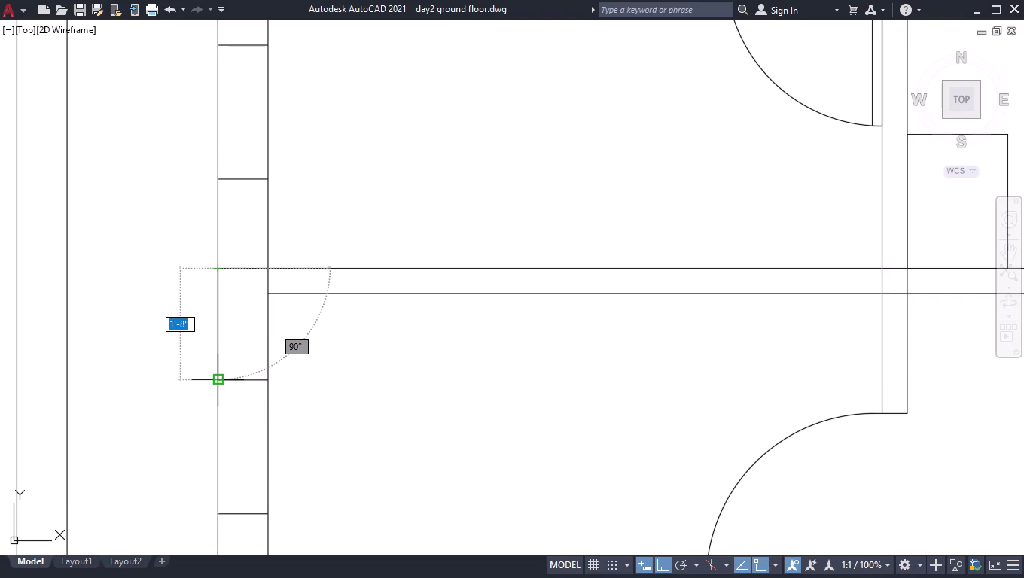
key(space)
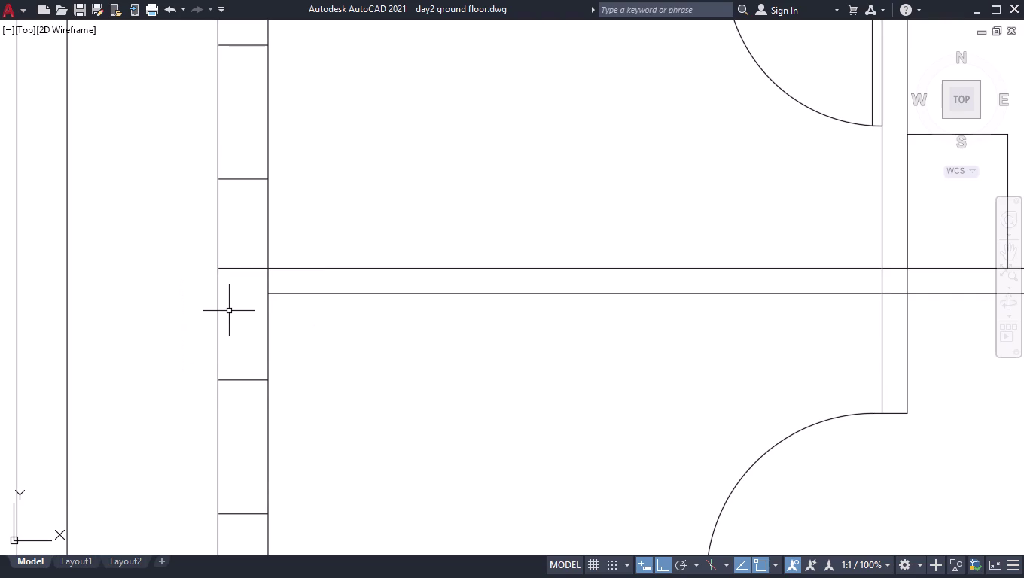
Draw another 4.5" by 4.5" column square at the next wall junction.
key(l)
key(Return)
scroll(up, 3)
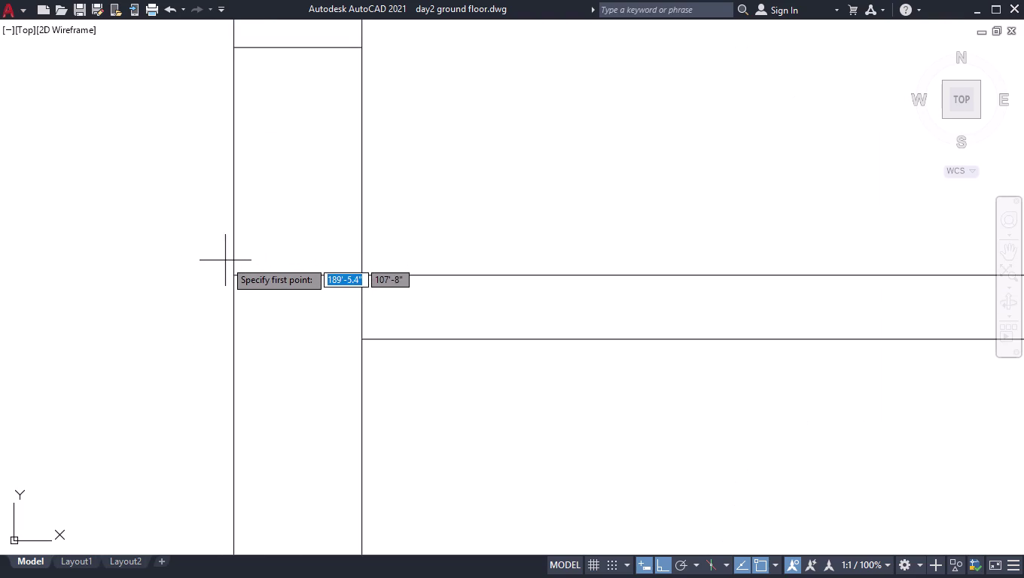
click(232, 276)
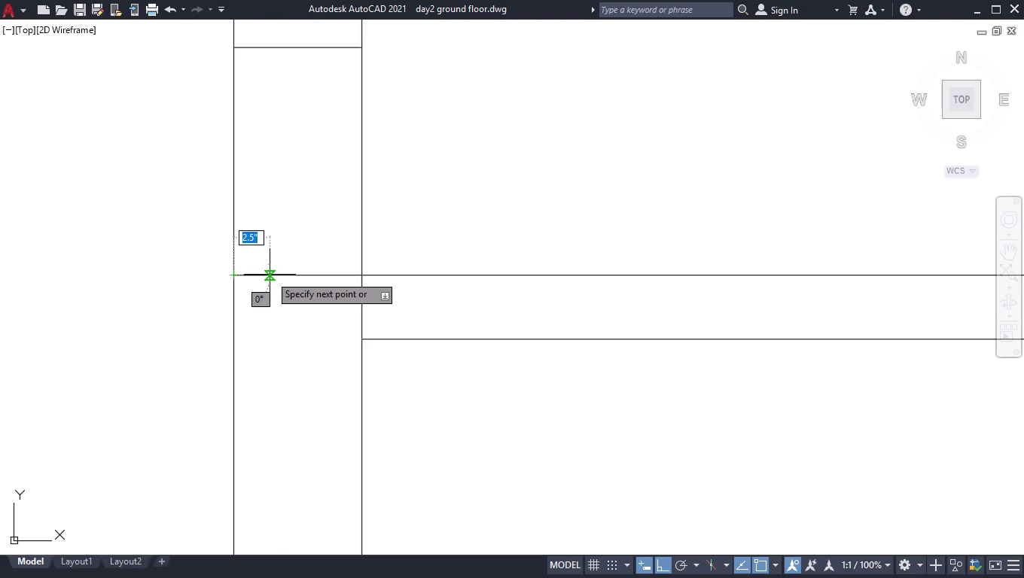
text(4.5")
key(Return)
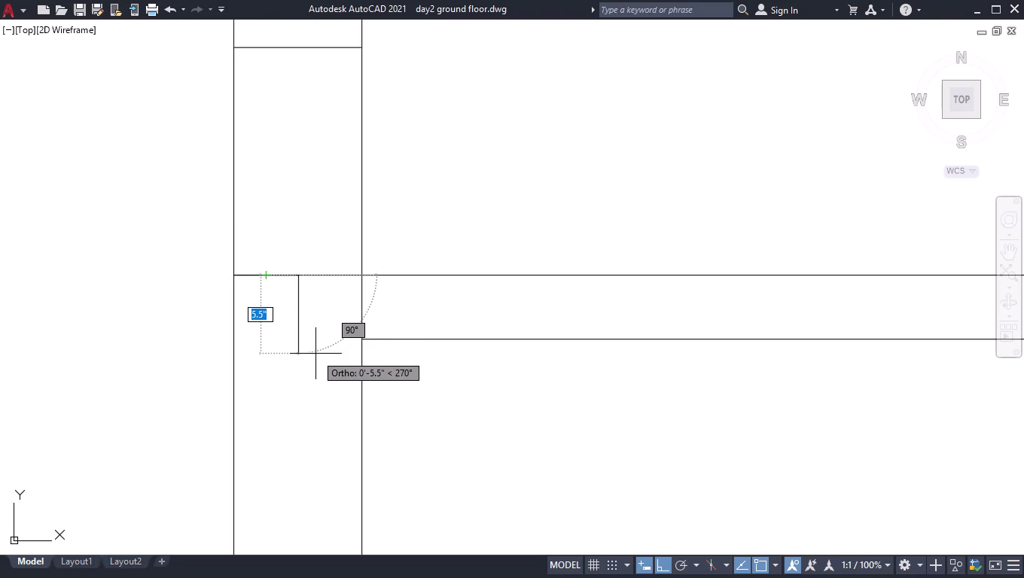
text(4.5")
key(Return)
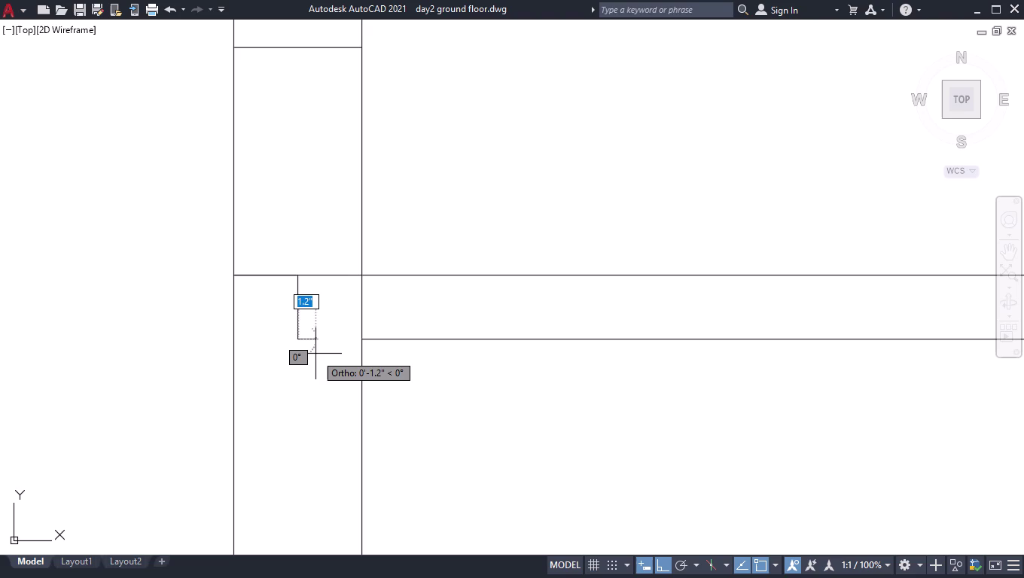
click(234, 343)
key(space)
Draw the column outline with 2' and 9" sides at the interior wall base.
scroll(down, 3)
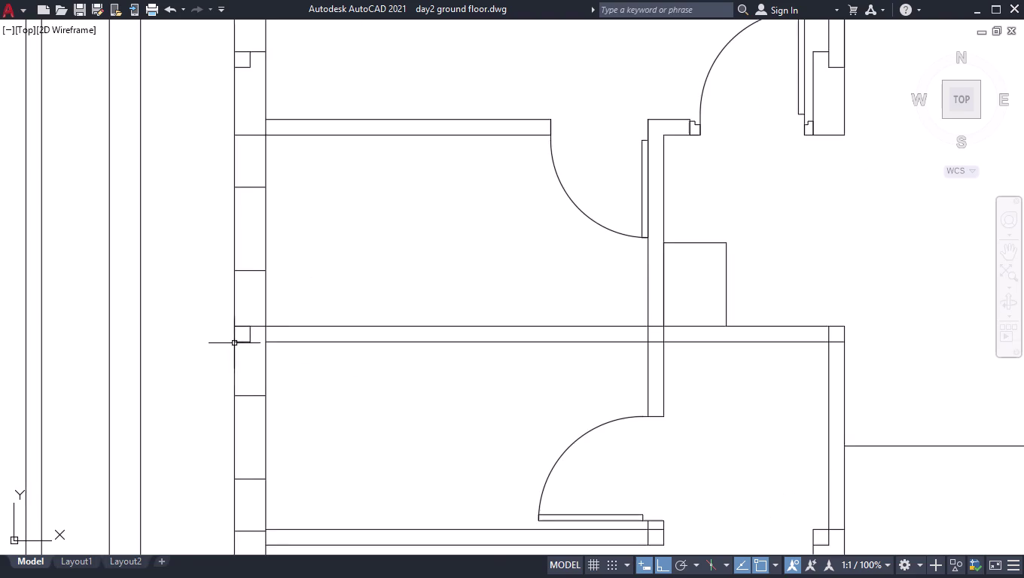
scroll(down, 3)
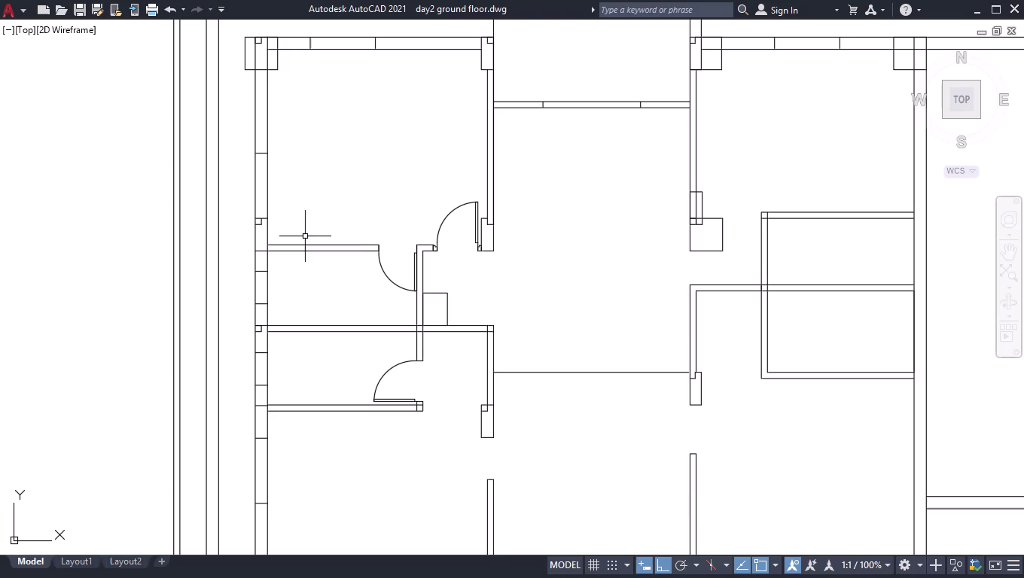
scroll(down, 3)
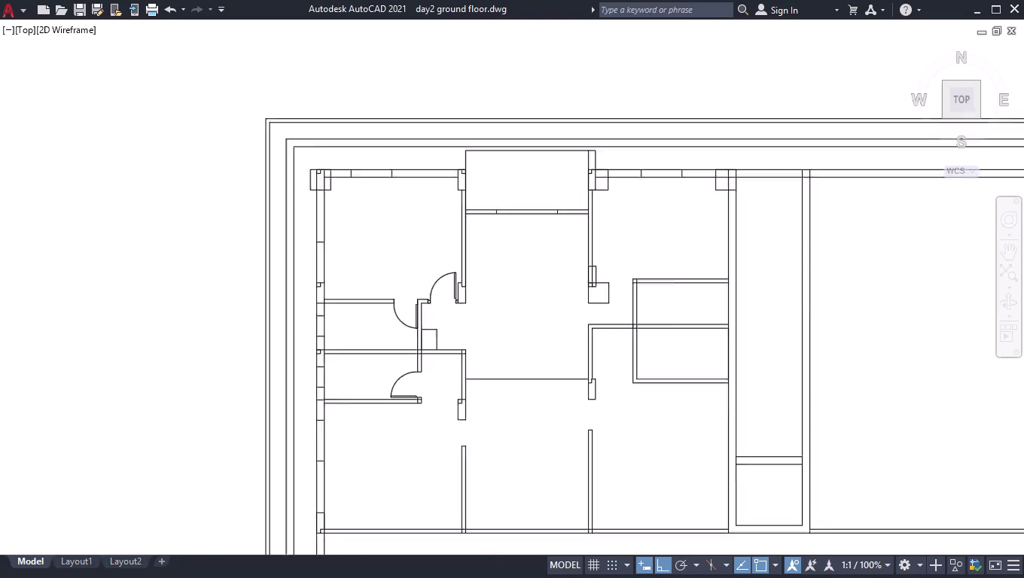
scroll(down, 3)
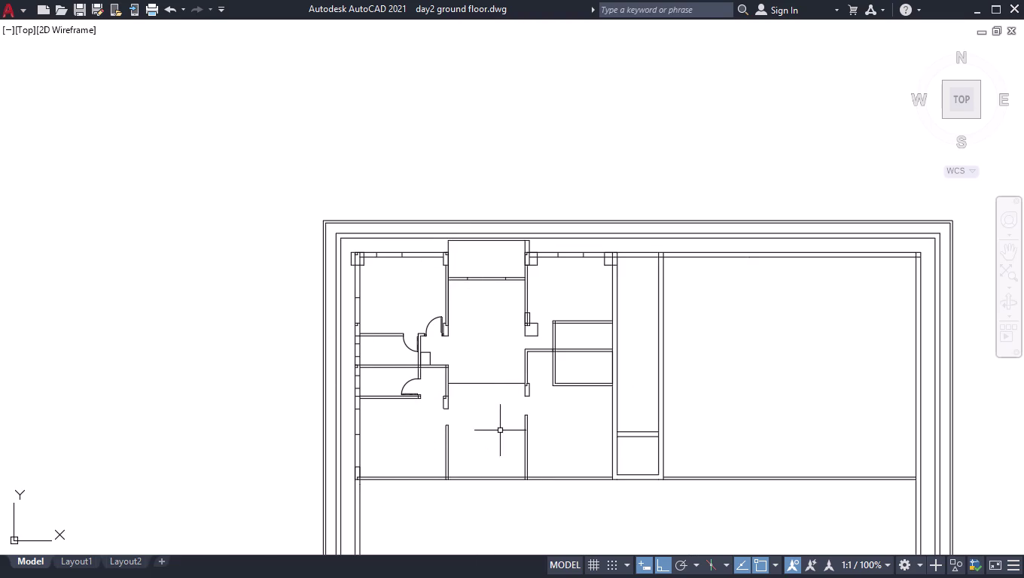
scroll(up, 3)
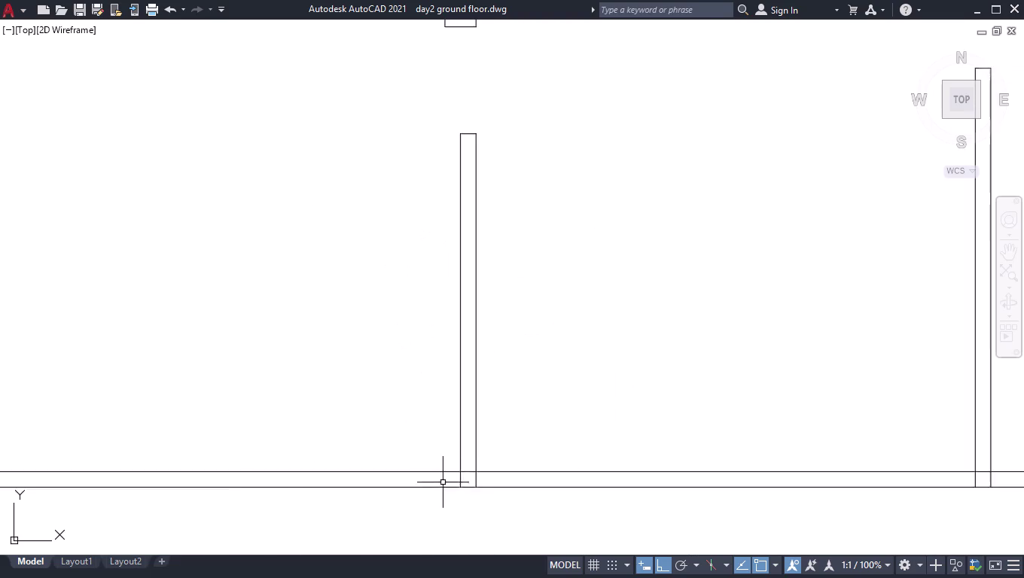
scroll(up, 3)
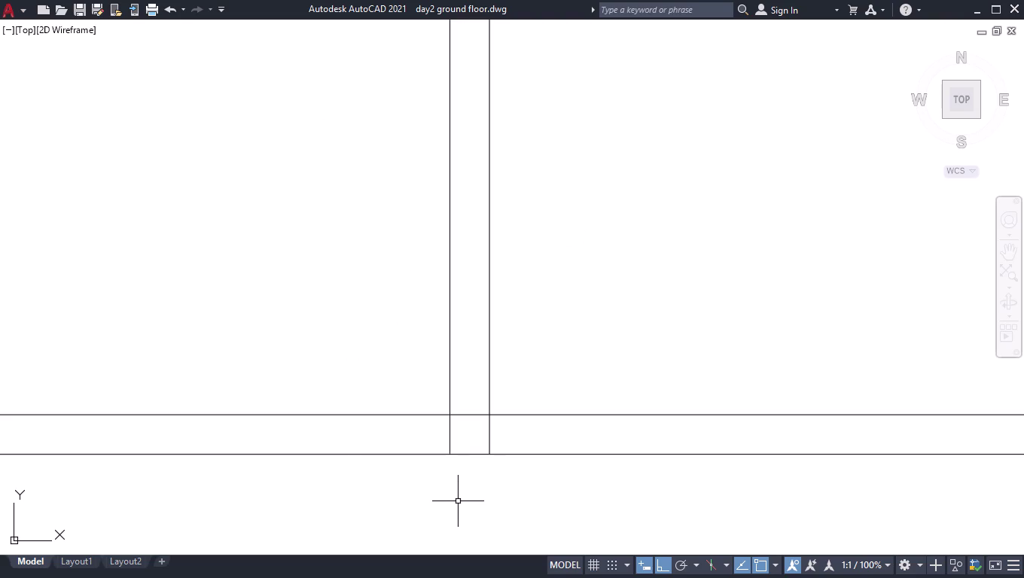
key(l)
key(Return)
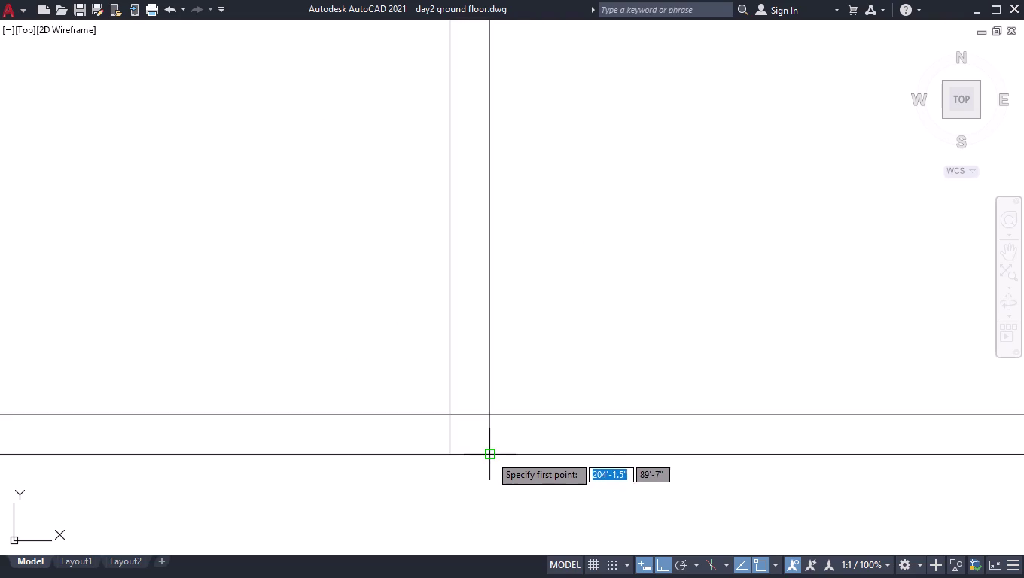
drag(492, 455, 490, 449)
text(2)
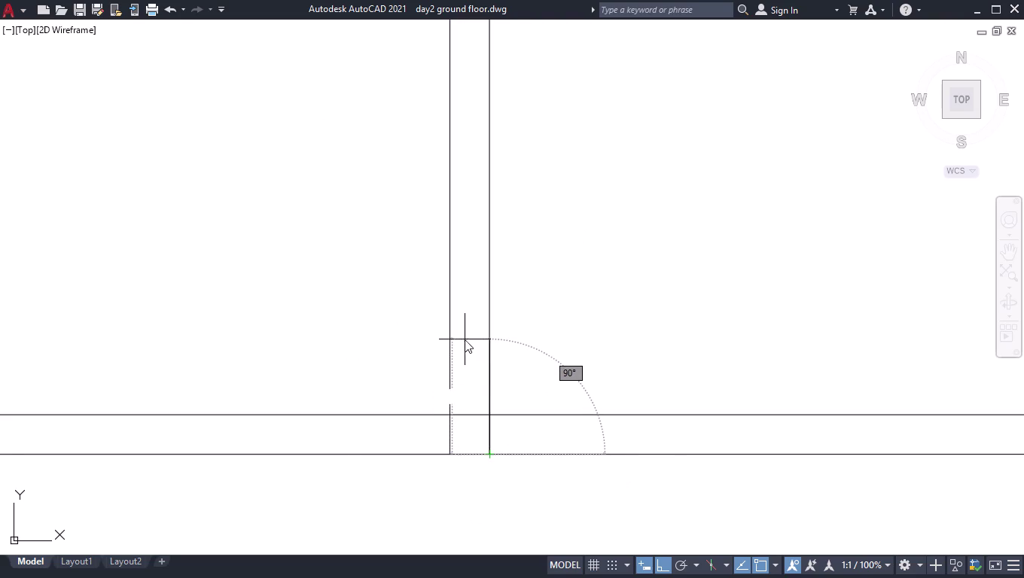
text(')
key(Return)
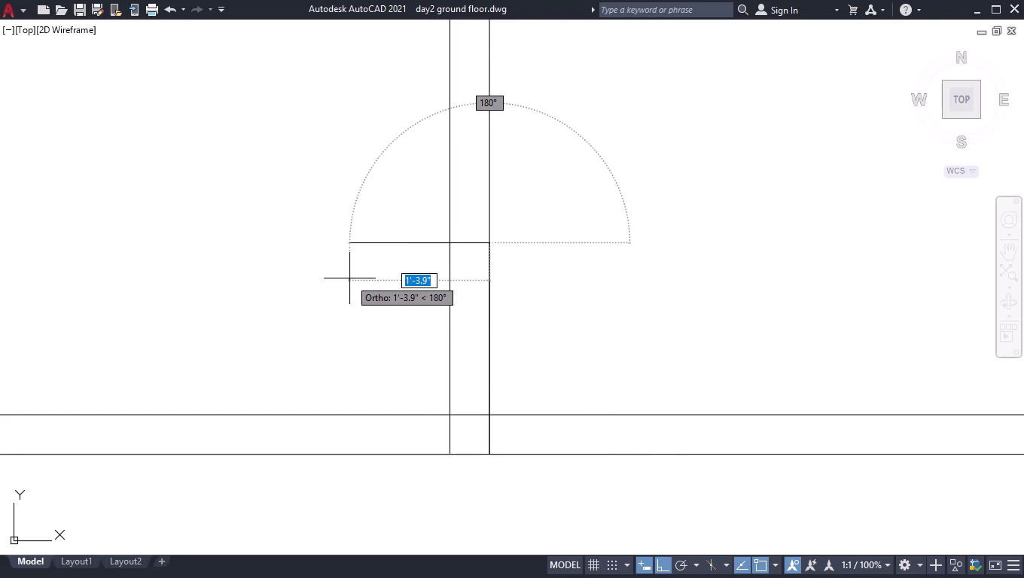
text(9")
key(Return)
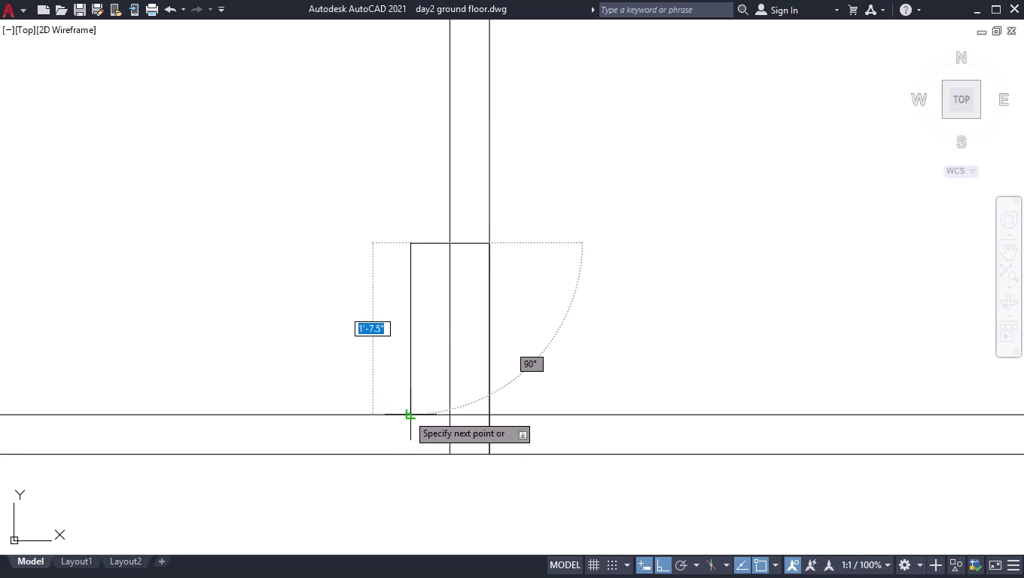
click(408, 414)
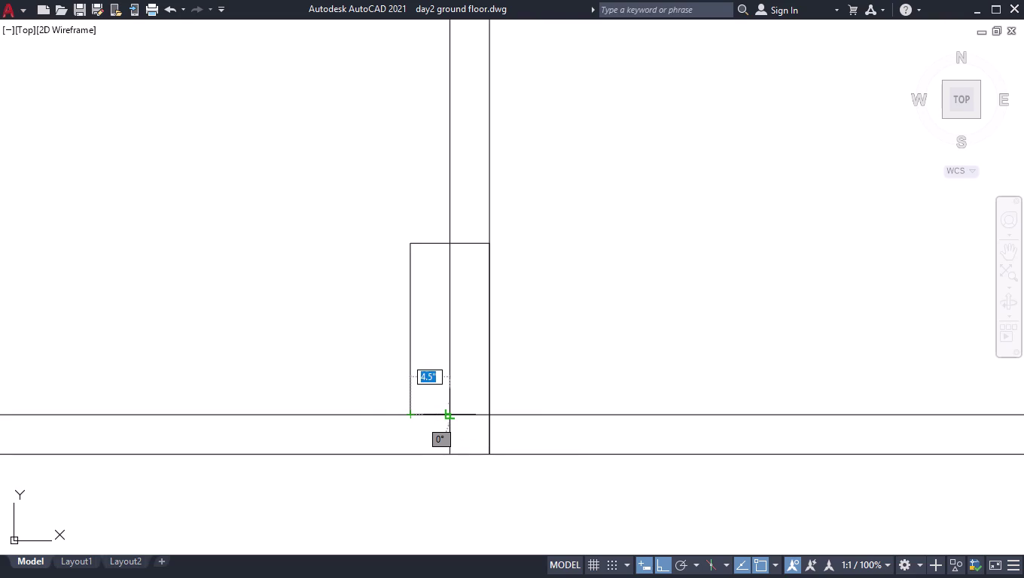
key(space)
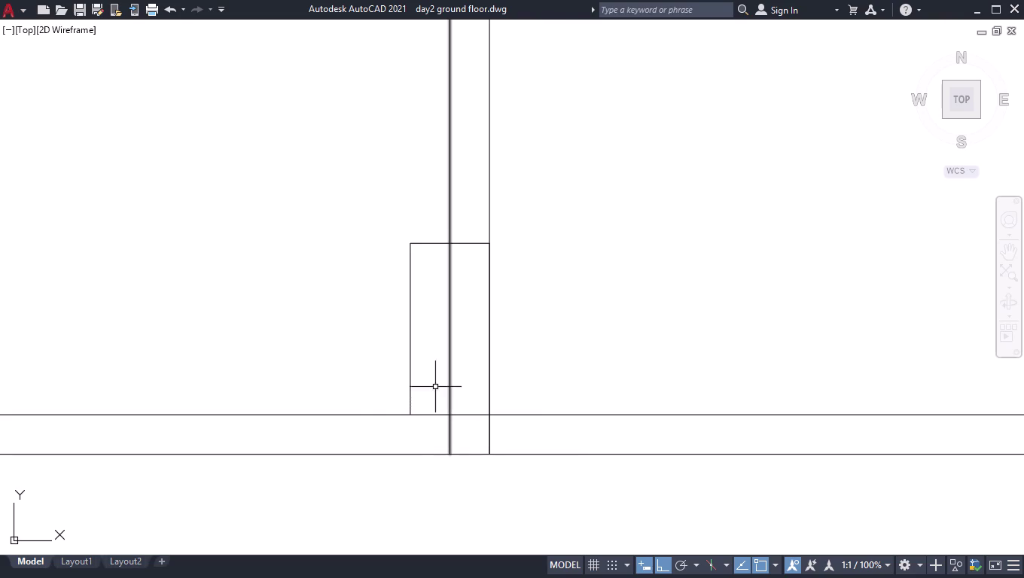
Trim the two wall lines running through the new column.
text(tr)
key(Return)
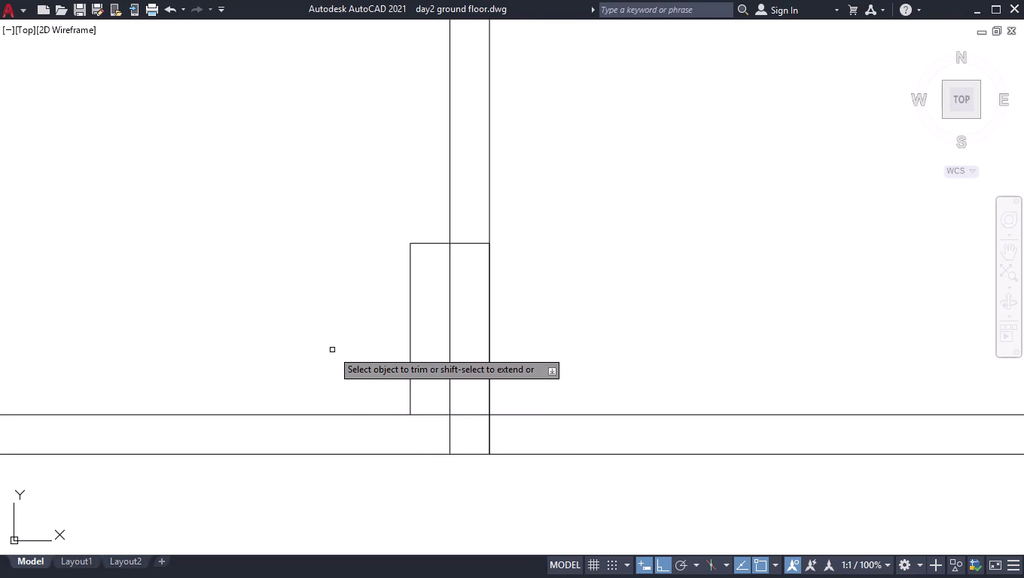
click(427, 348)
click(463, 340)
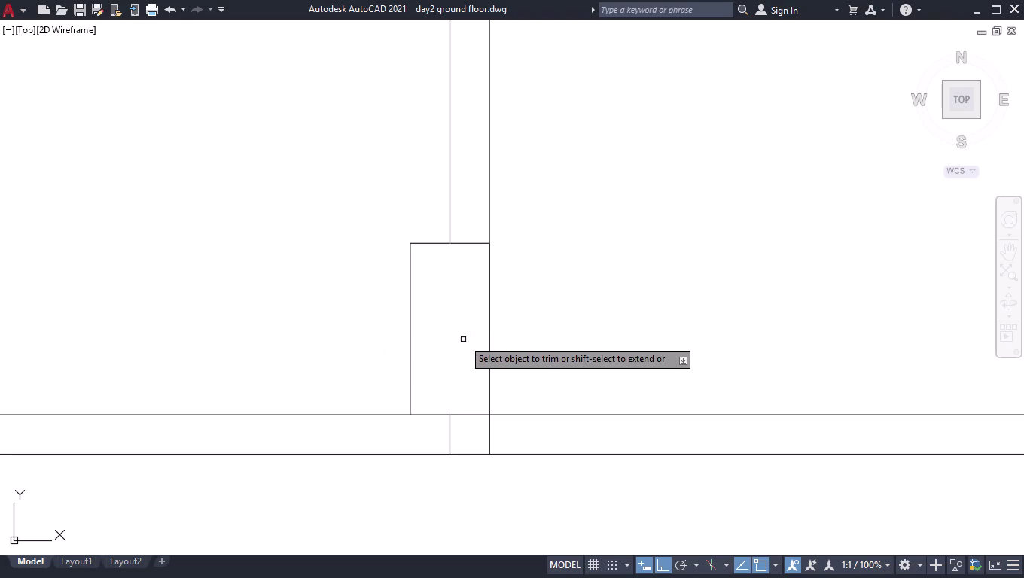
key(space)
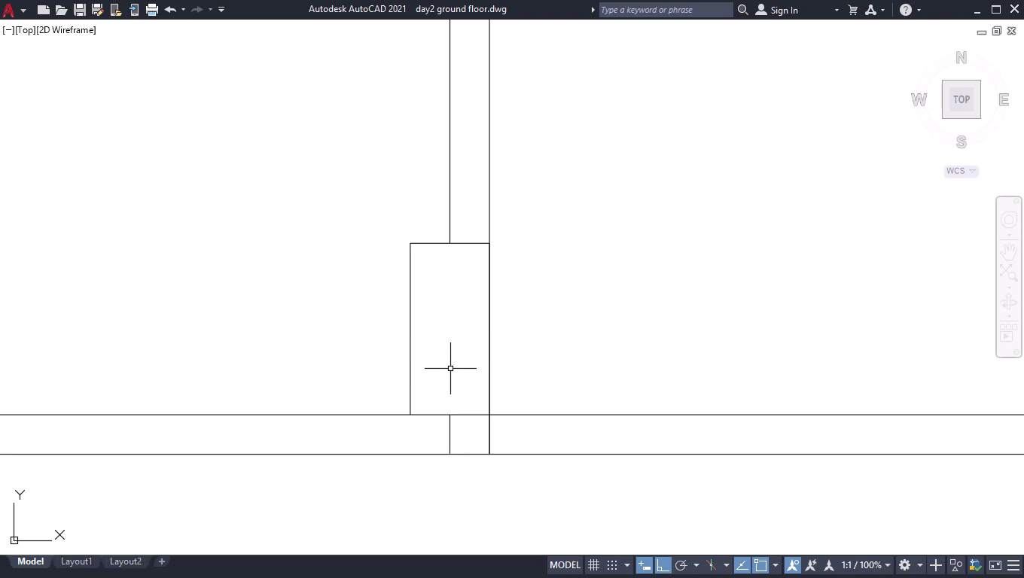
scroll(down, 3)
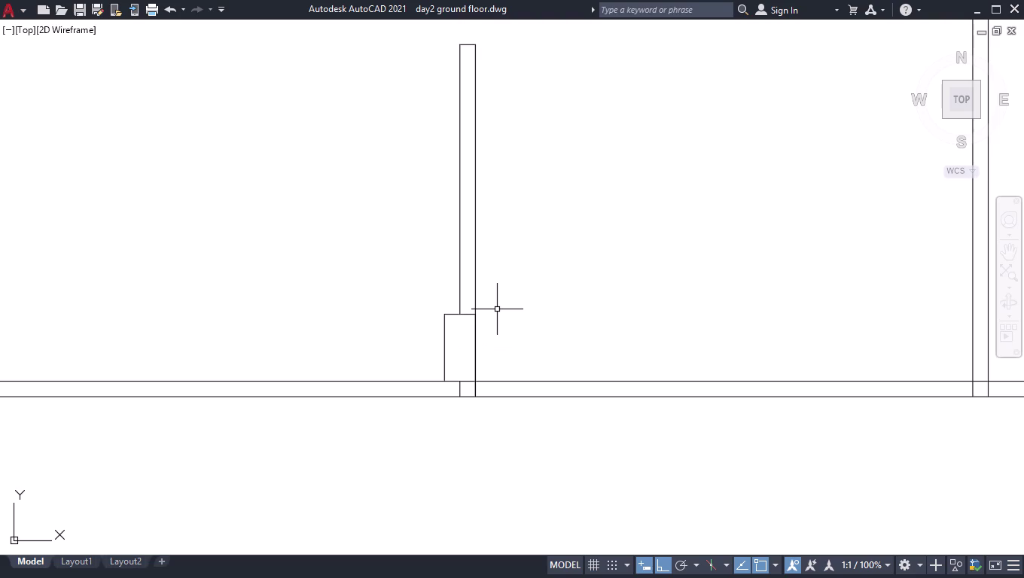
Draw a 9" by 2' column outline at the next interior wall junction.
scroll(down, 3)
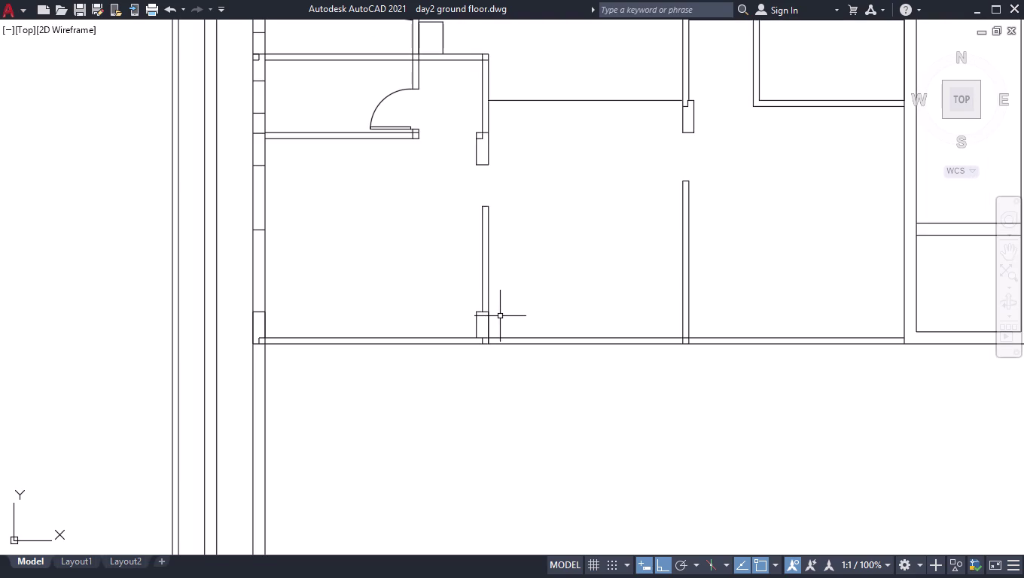
scroll(down, 3)
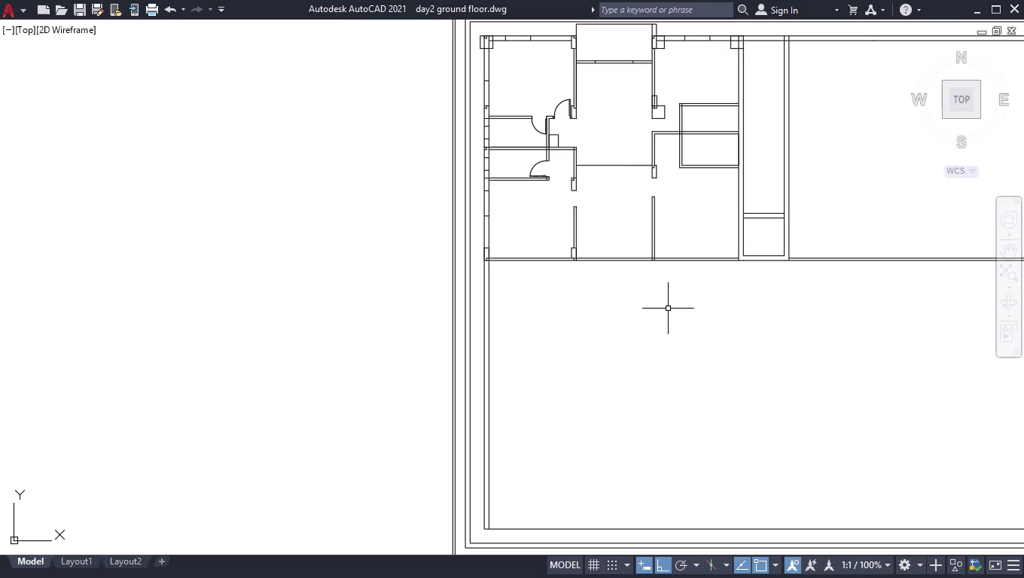
scroll(up, 3)
scroll(up, 3)
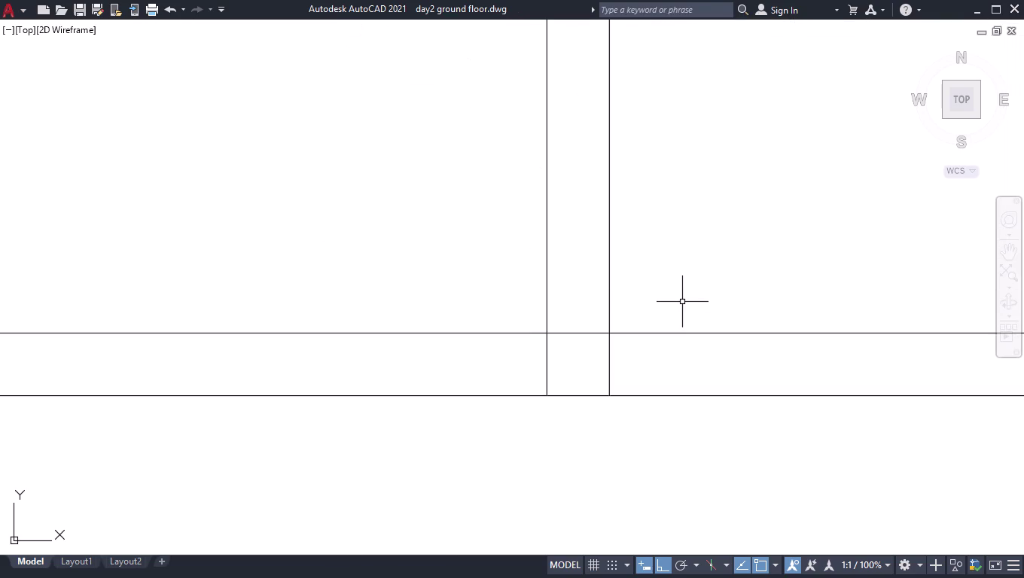
key(l)
key(Return)
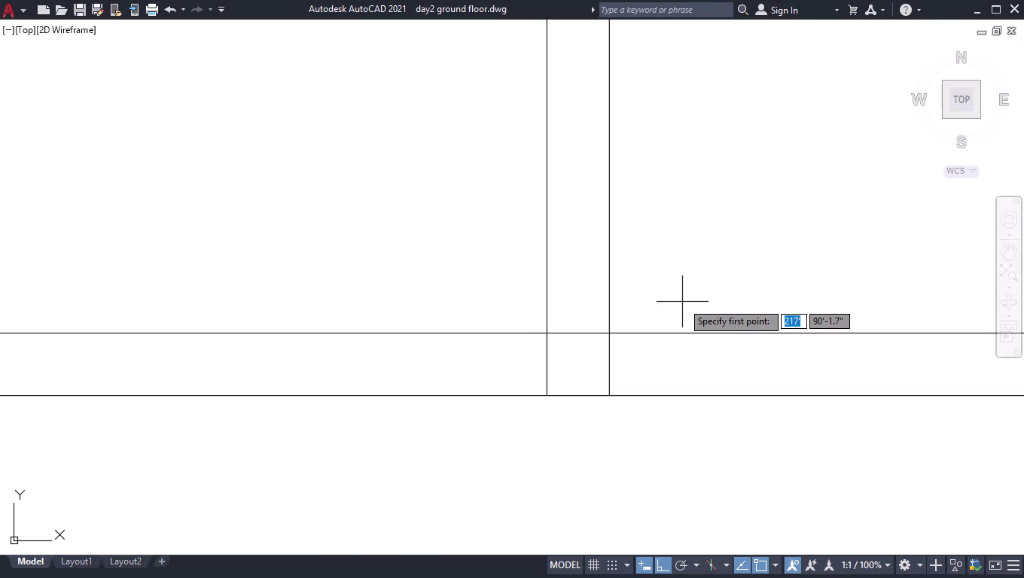
click(541, 398)
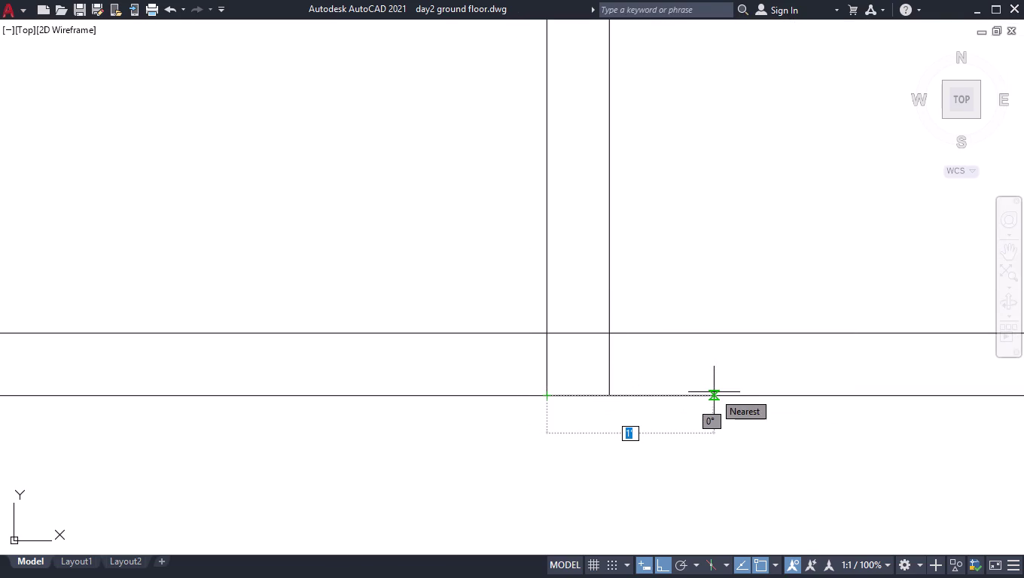
text(9")
key(Return)
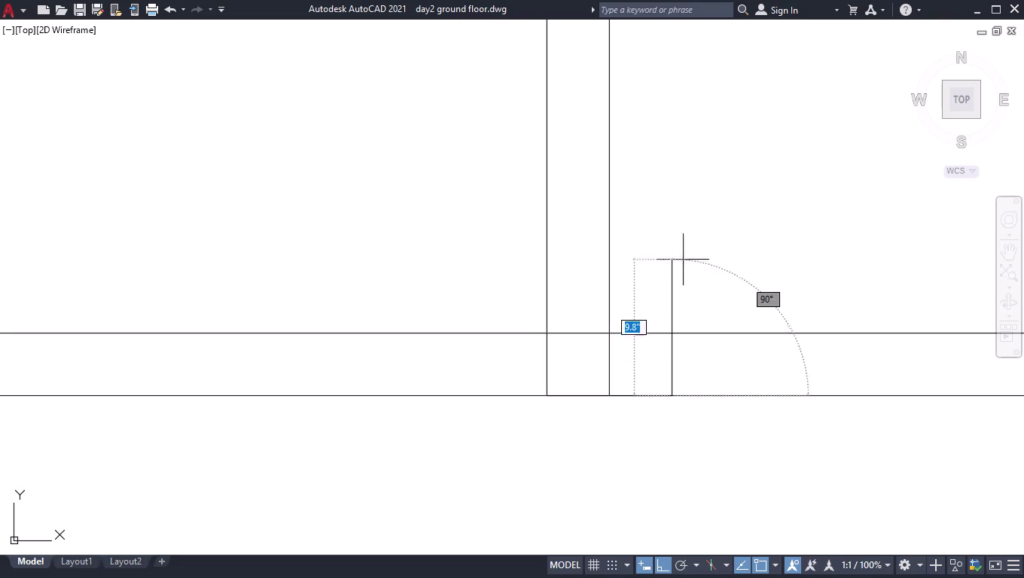
text(2')
key(Return)
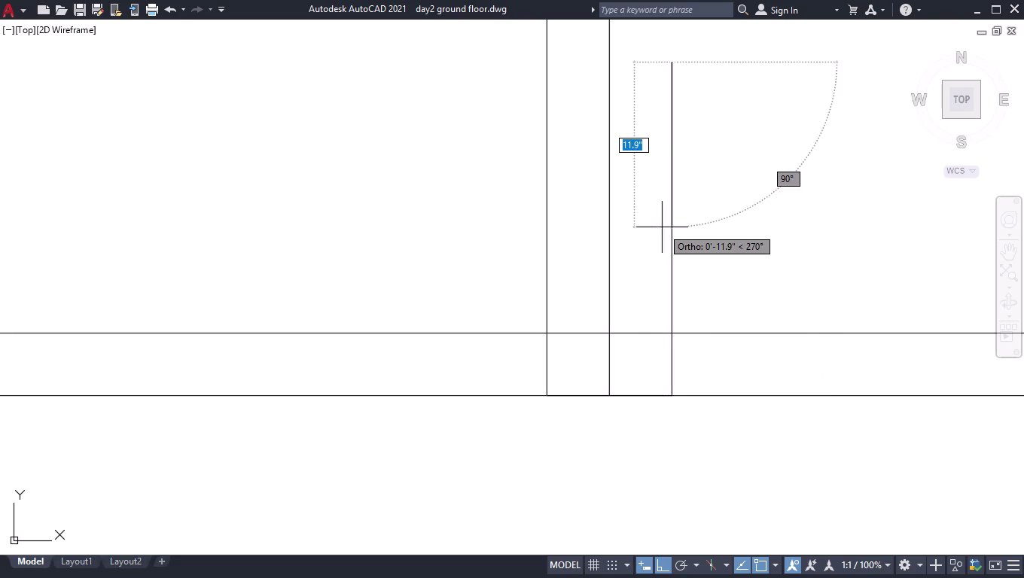
click(544, 62)
key(space)
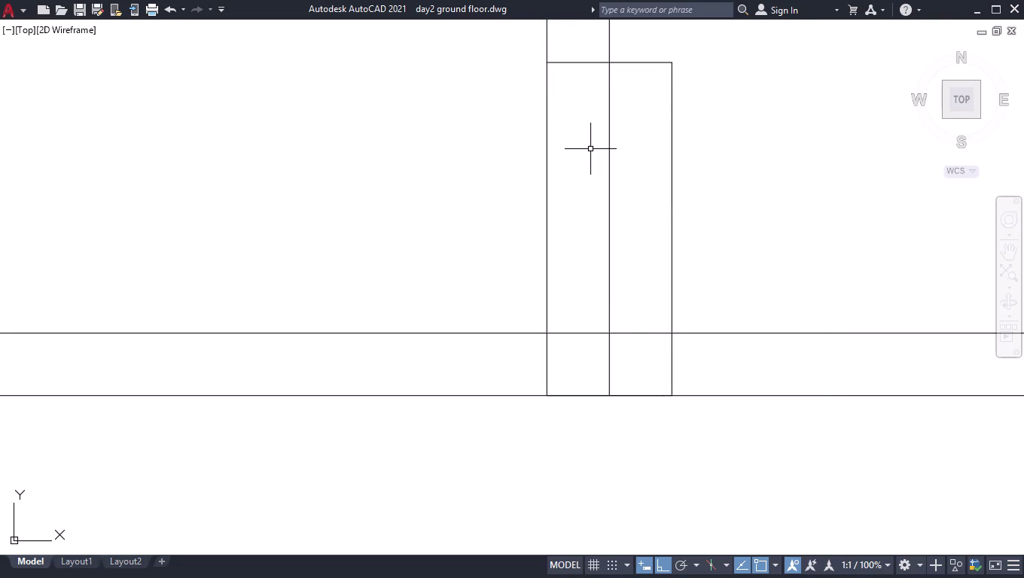
Trim the six wall line segments inside the second column.
text(tr)
key(Return)
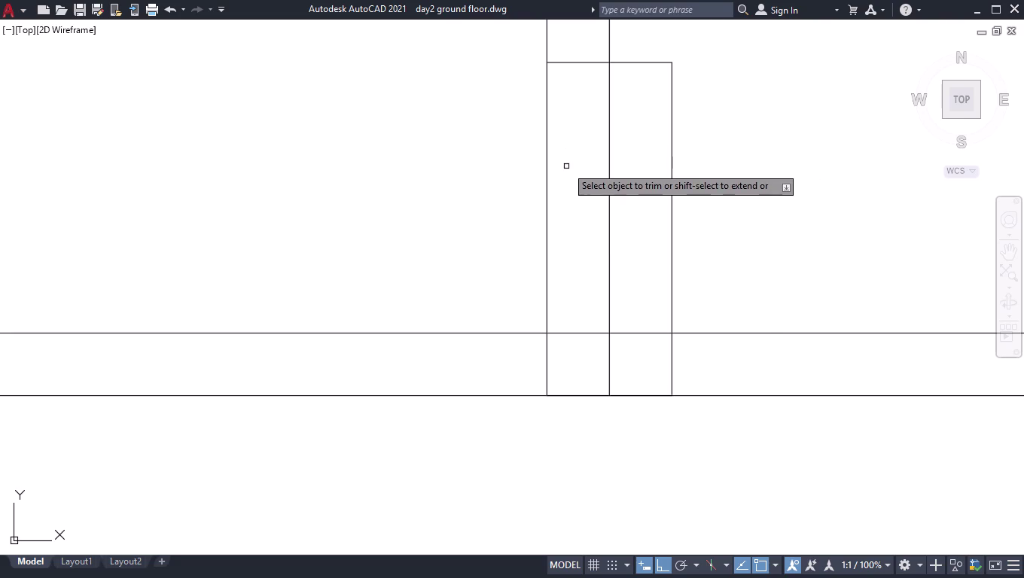
click(621, 271)
click(596, 284)
click(638, 314)
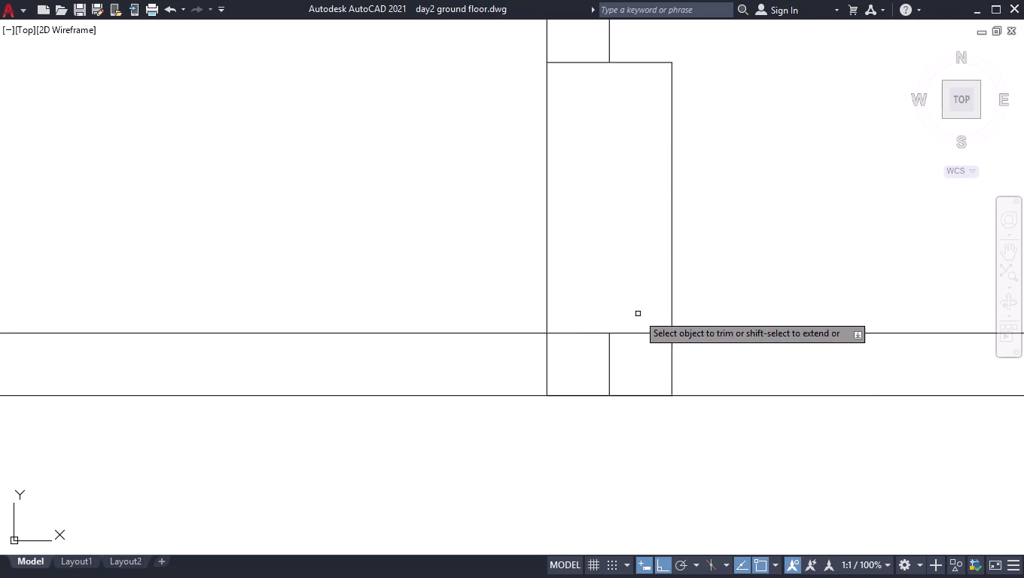
click(637, 342)
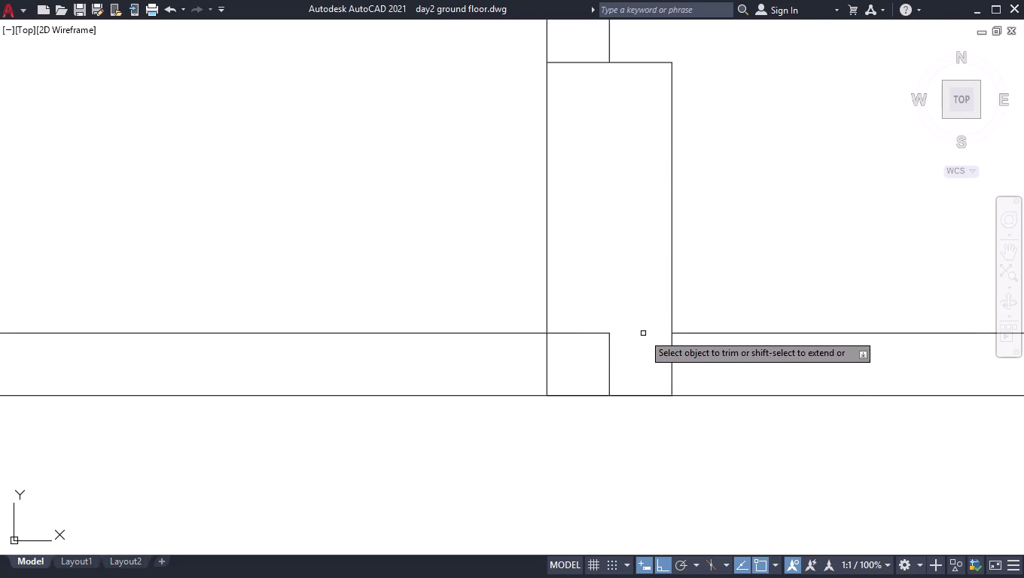
click(527, 359)
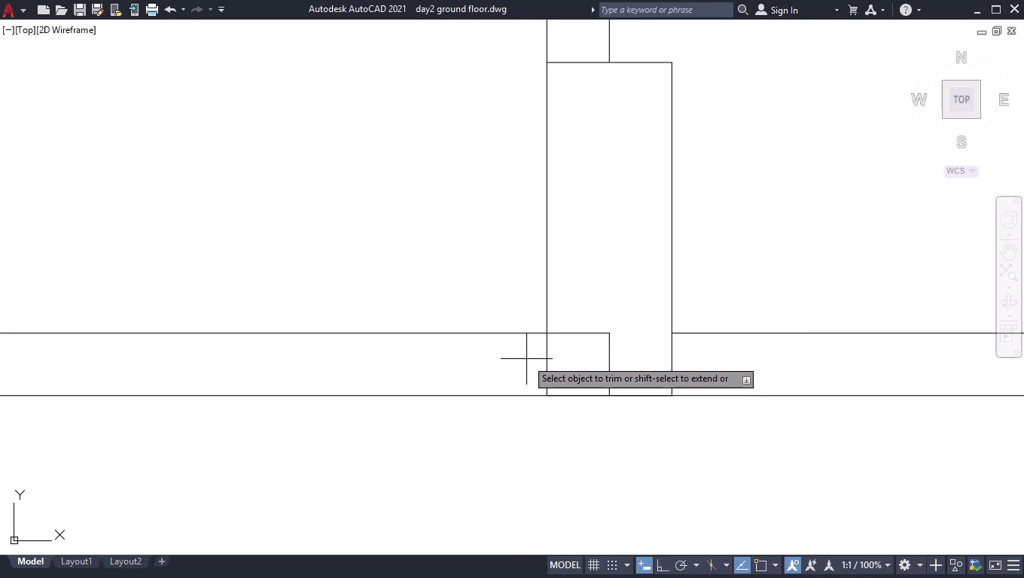
click(571, 361)
key(space)
Zoom to the next junction, then select and delete an unwanted line.
scroll(down, 3)
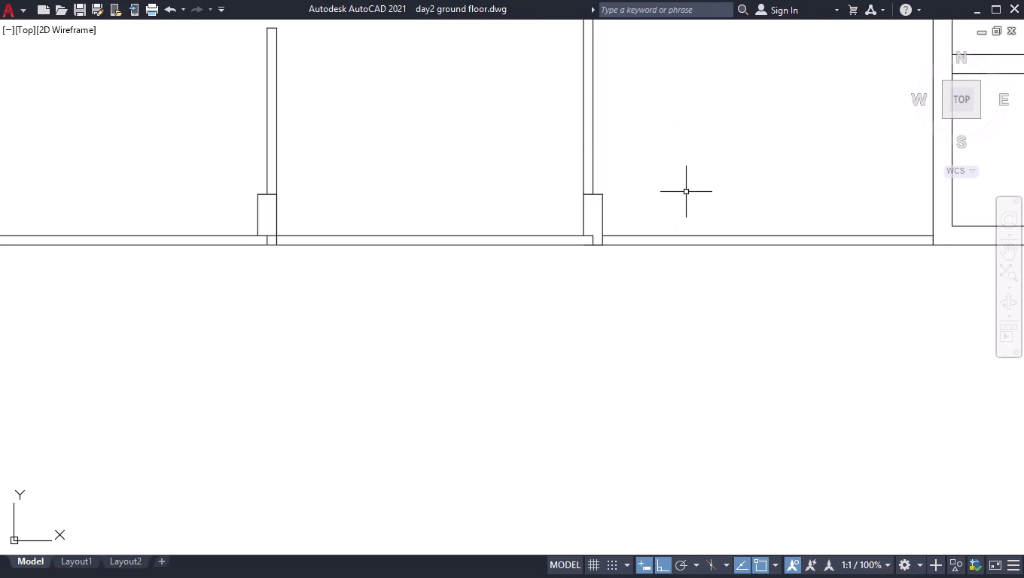
scroll(down, 3)
scroll(down, 3)
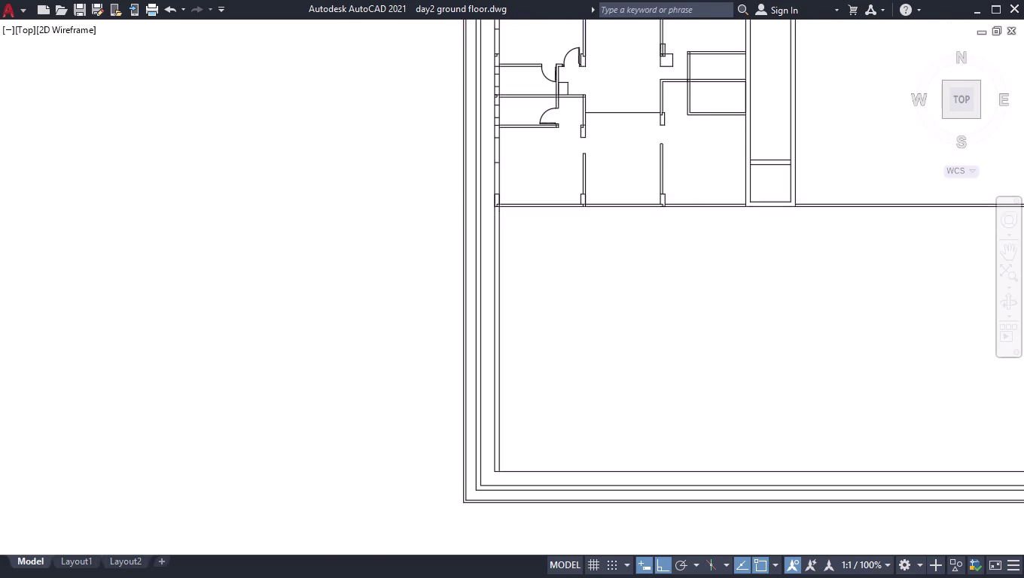
scroll(down, 3)
scroll(up, 3)
scroll(up, 3)
scroll(up, 3)
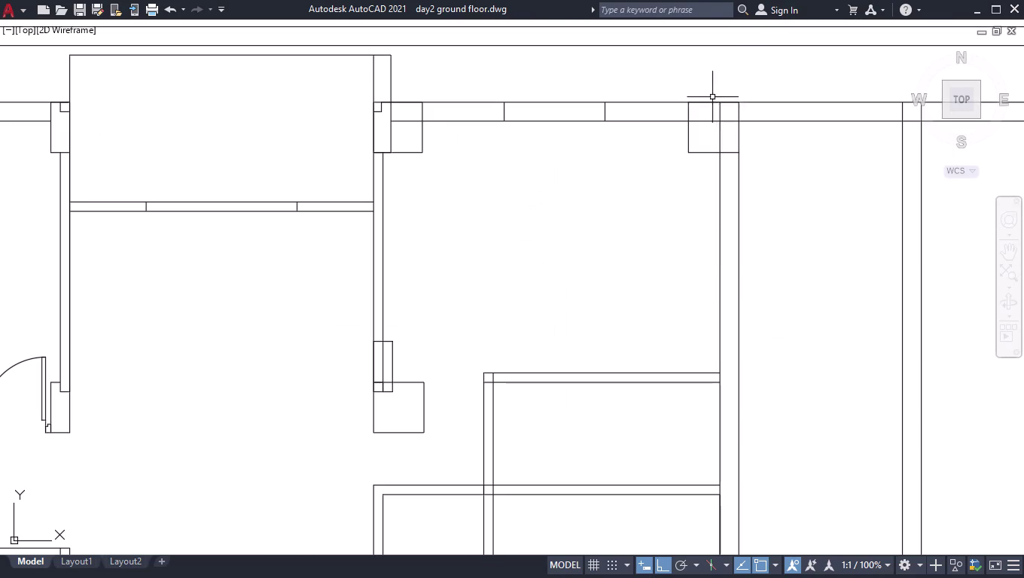
scroll(up, 3)
scroll(up, 3)
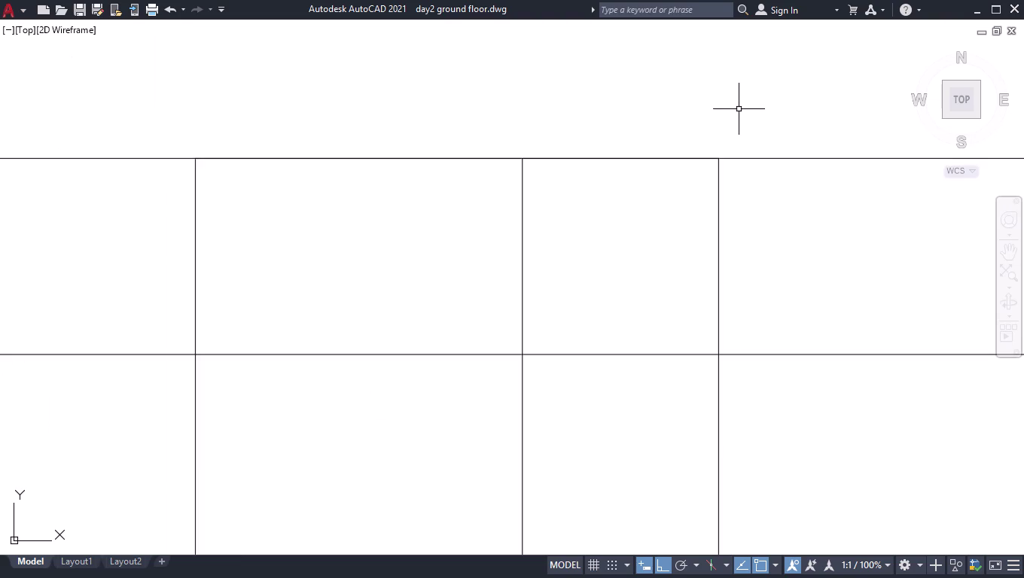
scroll(down, 3)
key(l)
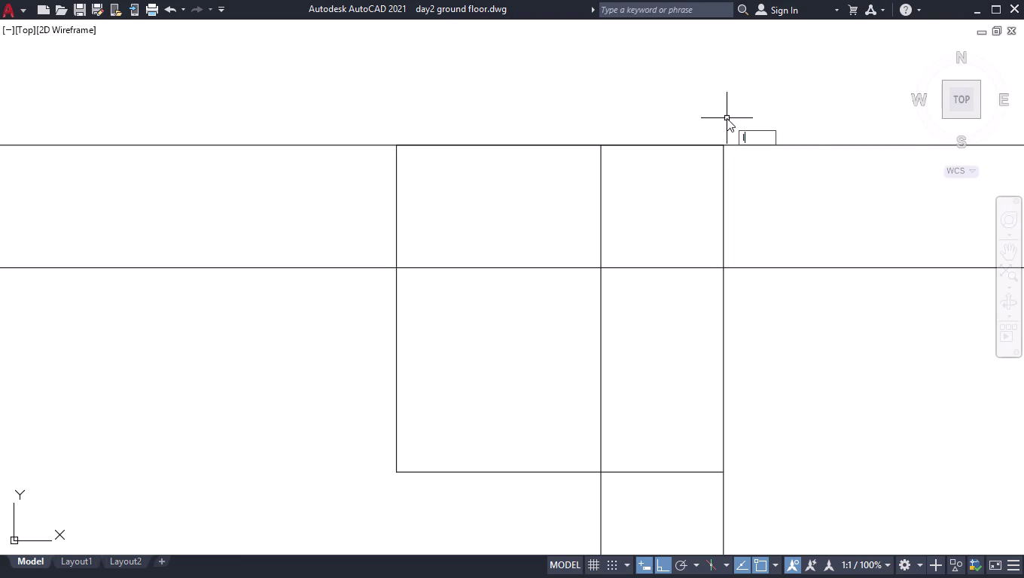
key(Return)
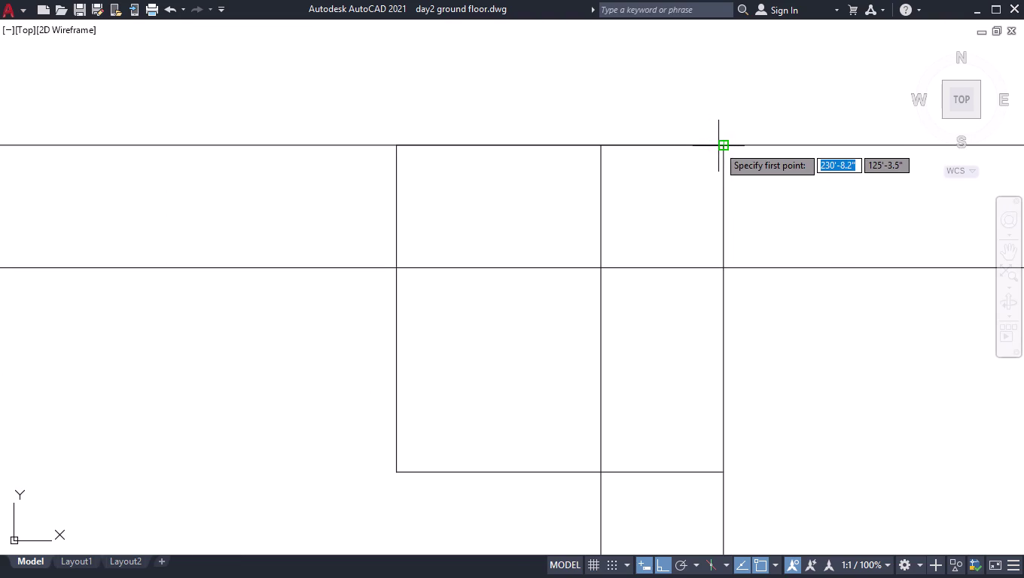
key(v)
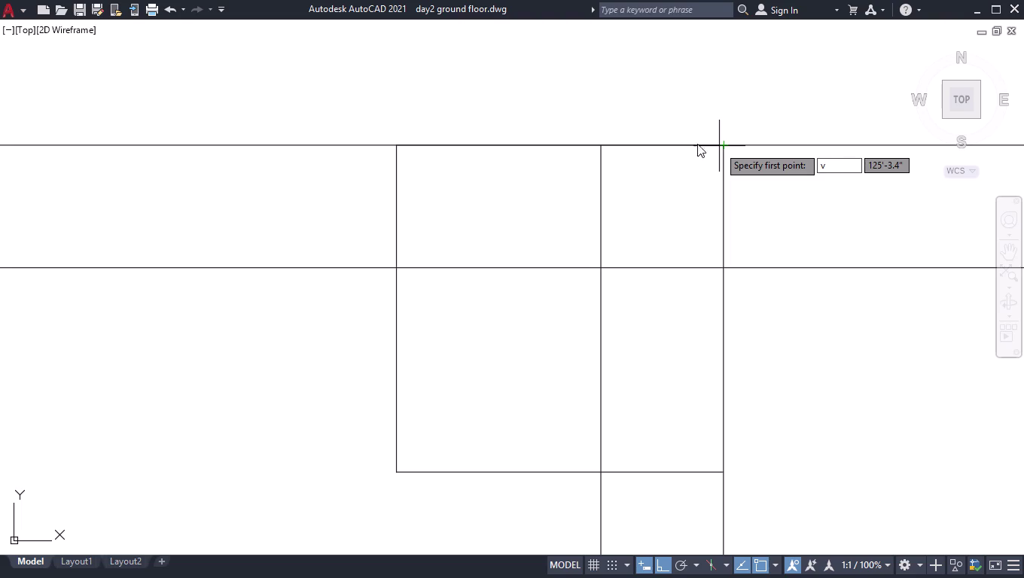
key(space)
key(space)
key(Return)
click(840, 353)
key(space)
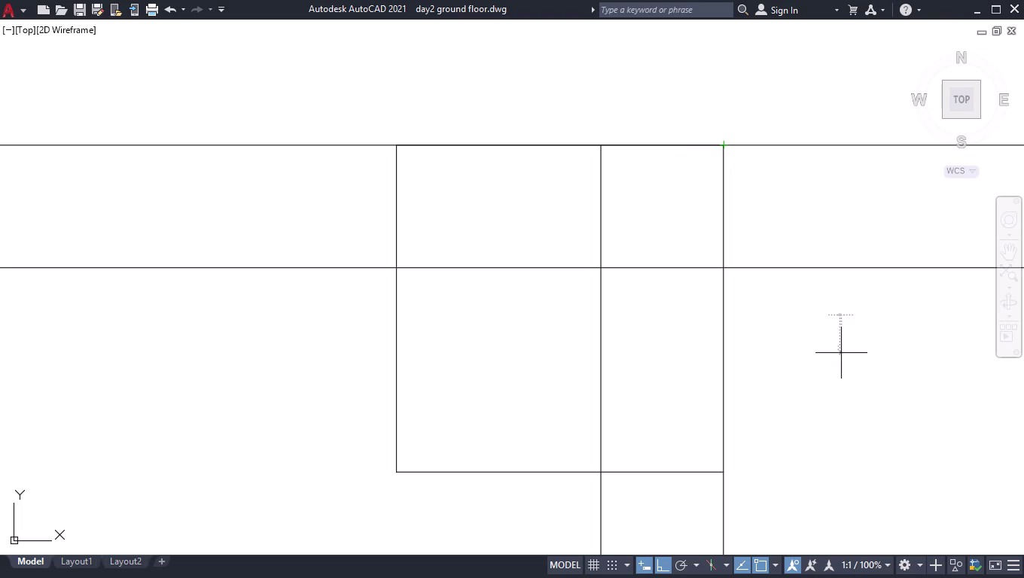
click(685, 145)
key(Delete)
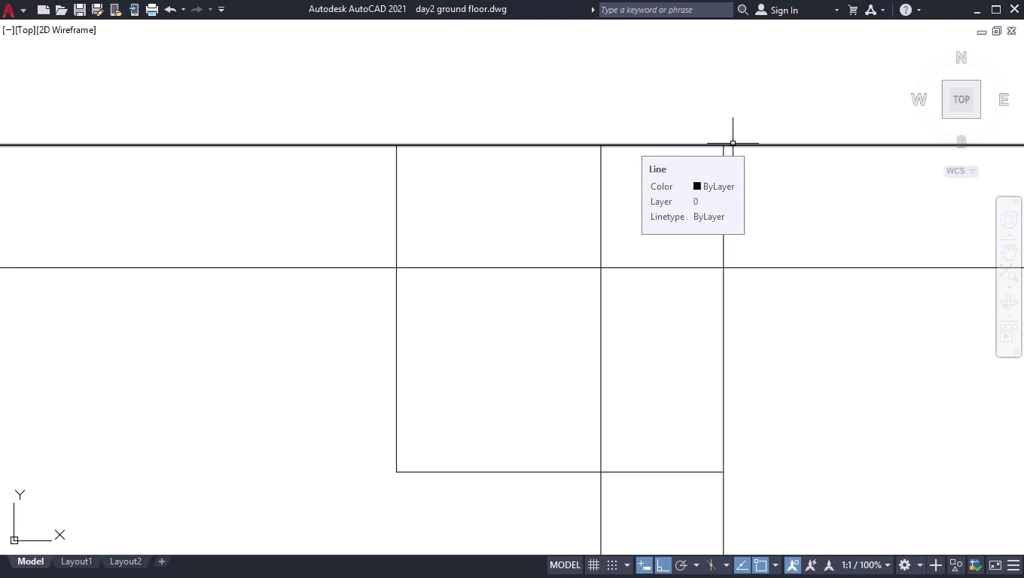
Draw a 2' line from the top wall line, then delete a stray object.
key(l)
key(Return)
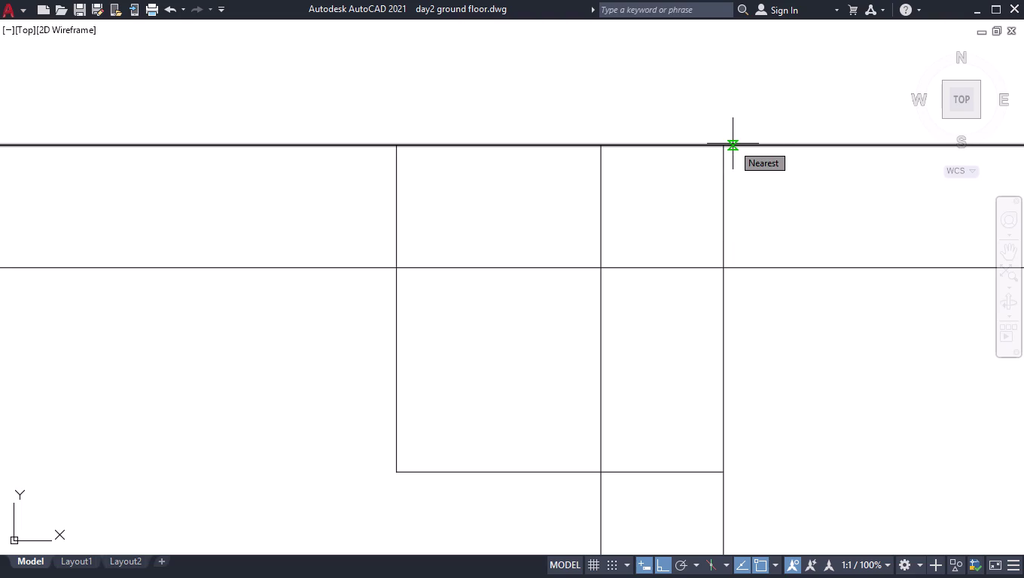
click(601, 147)
text(2')
key(Return)
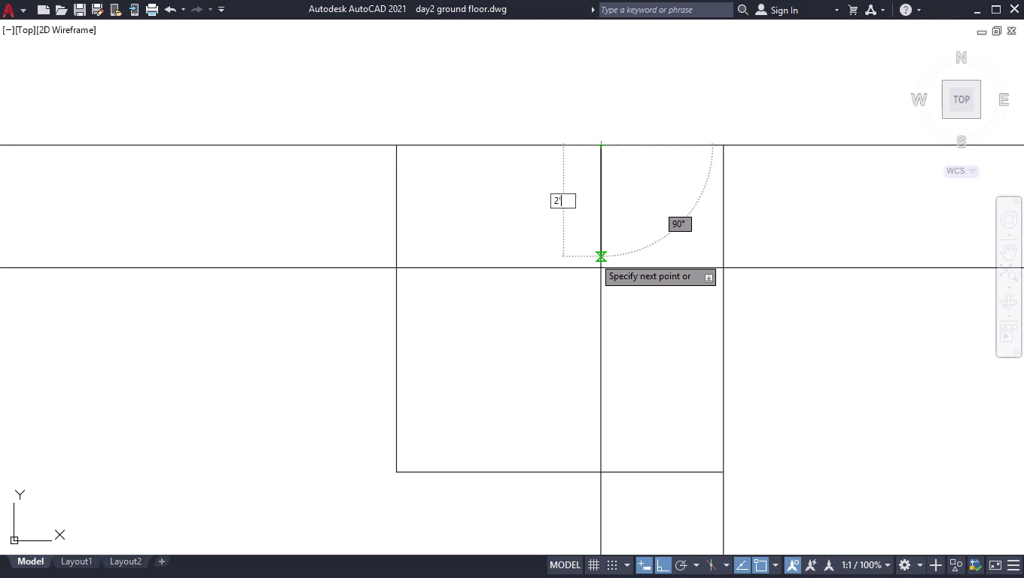
key(space)
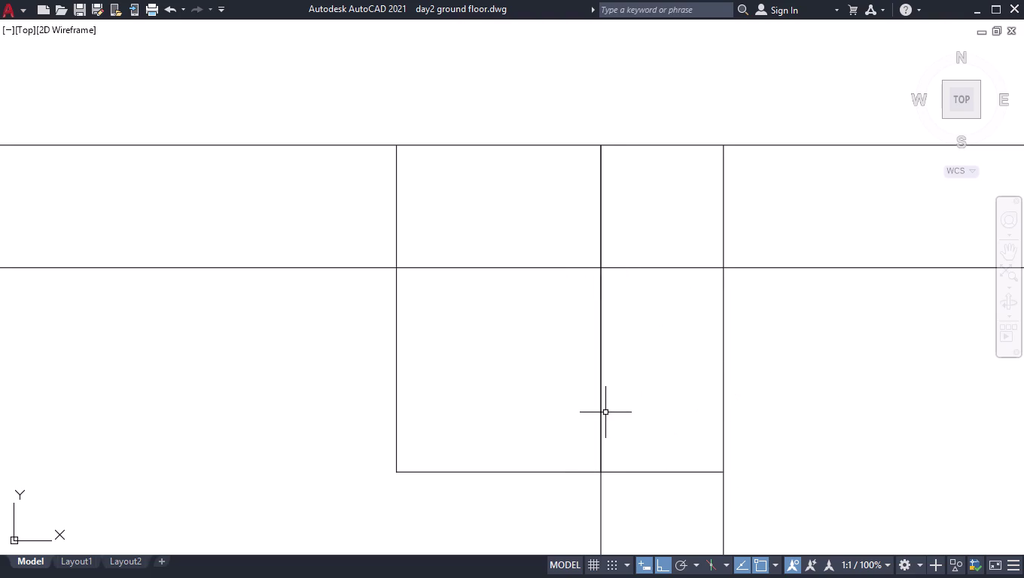
click(599, 405)
key(Delete)
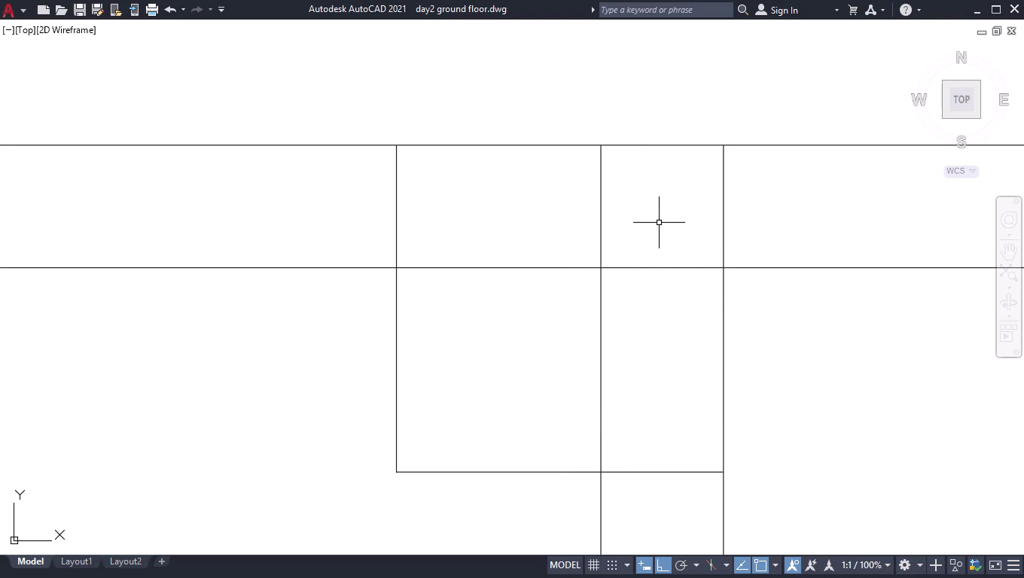
Draw the notch edges: a 4.5" segment from the intersection up to the top wall line.
key(l)
key(Return)
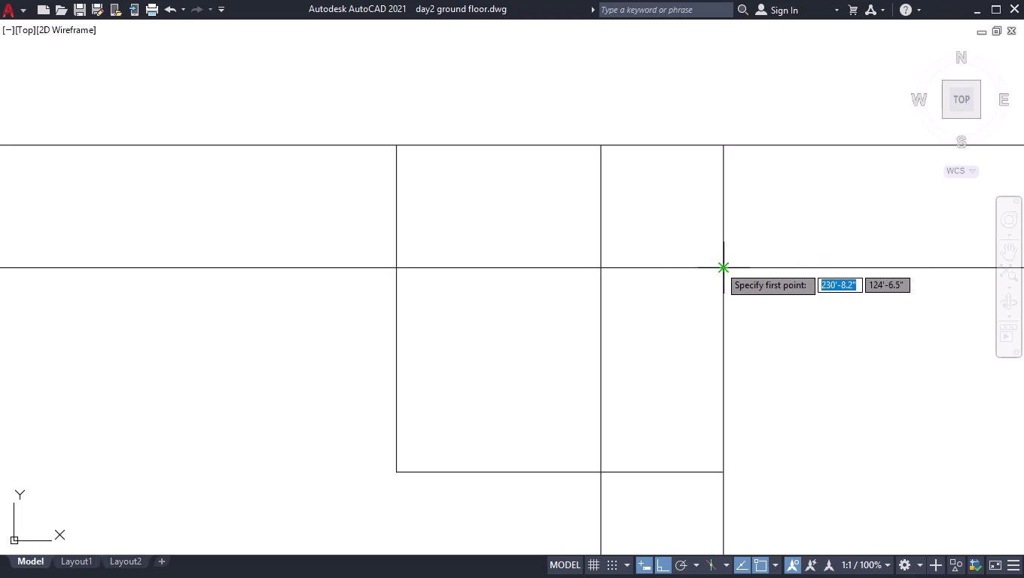
click(721, 265)
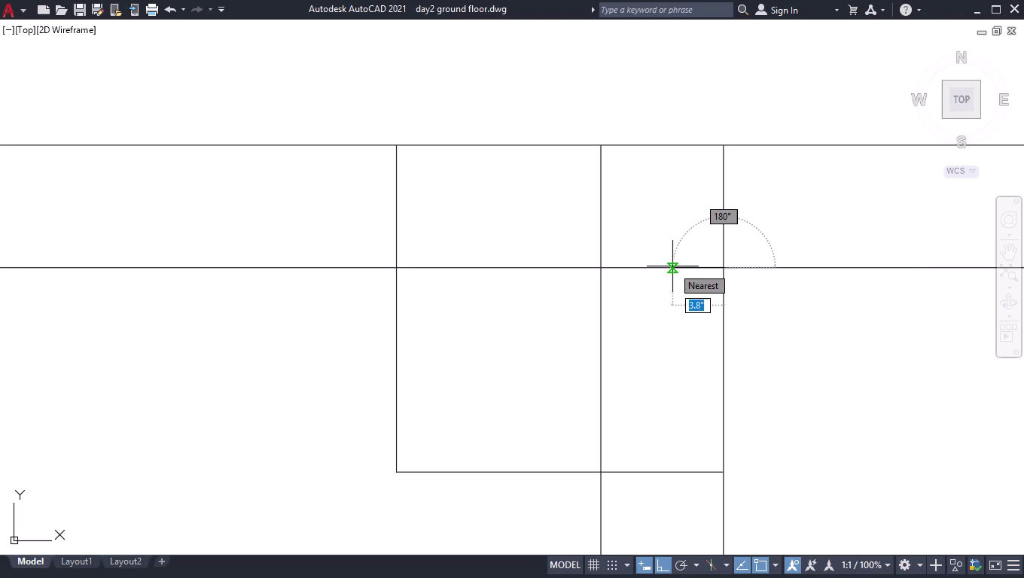
text(4.5")
key(Return)
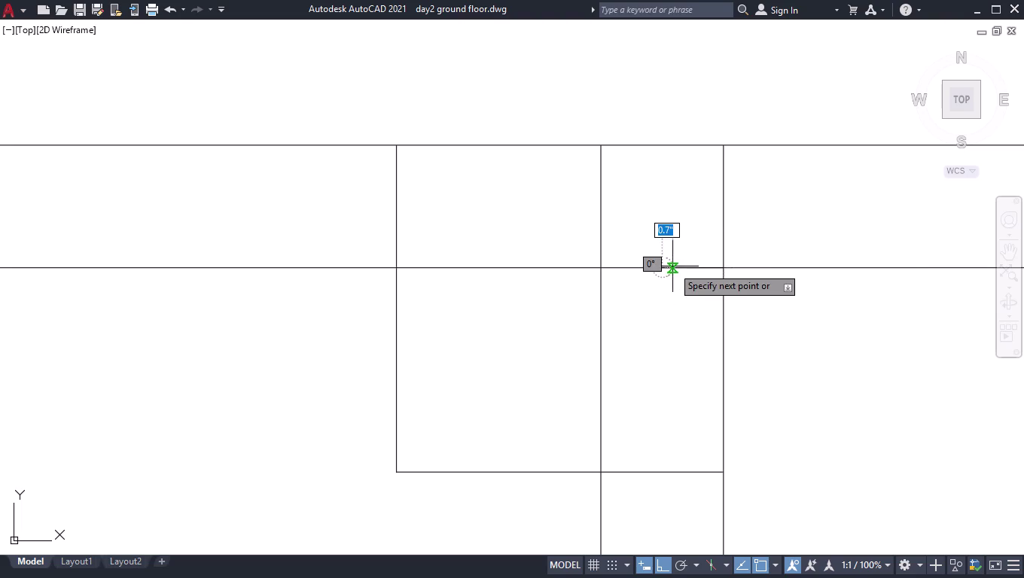
click(665, 149)
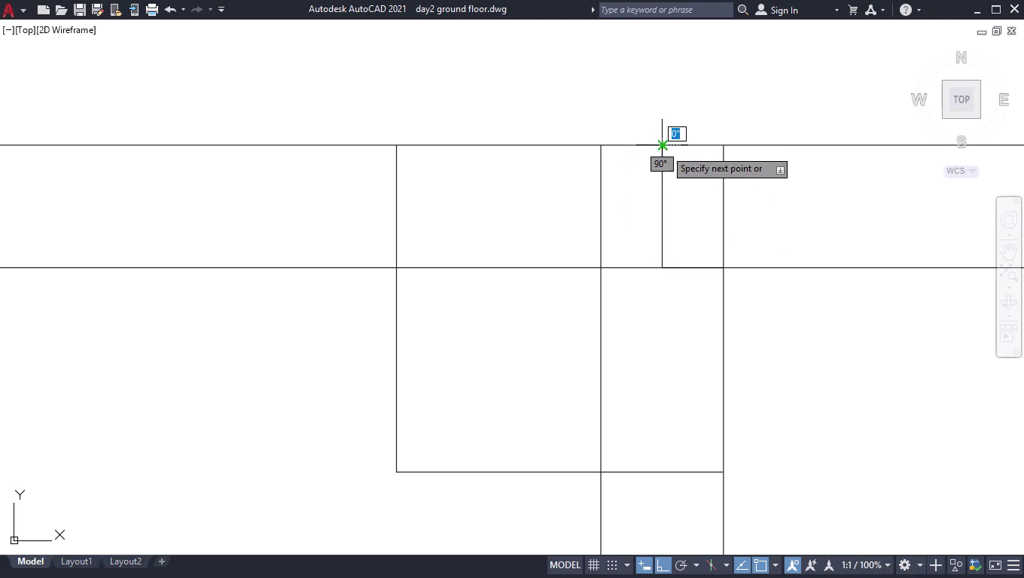
key(space)
Trim the two extra line segments from the notch.
text(tr)
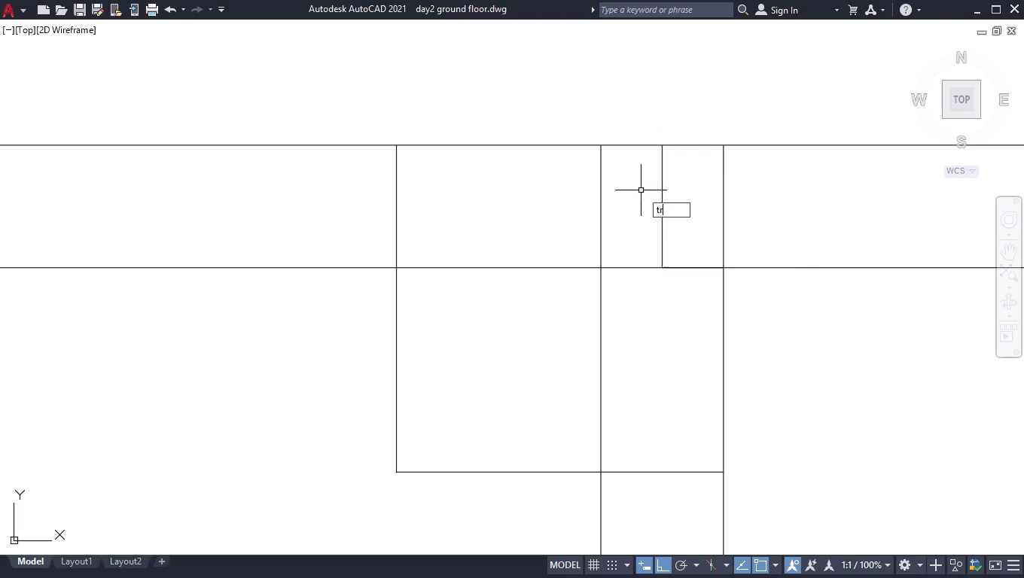
key(Return)
click(618, 226)
click(649, 317)
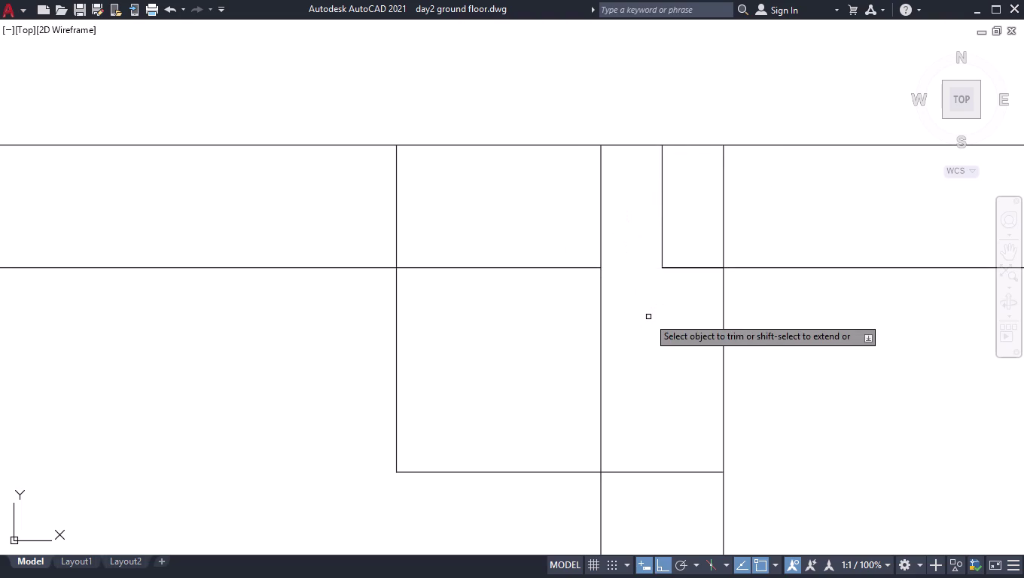
key(space)
Trim the leftover notch line and junction segment.
scroll(down, 3)
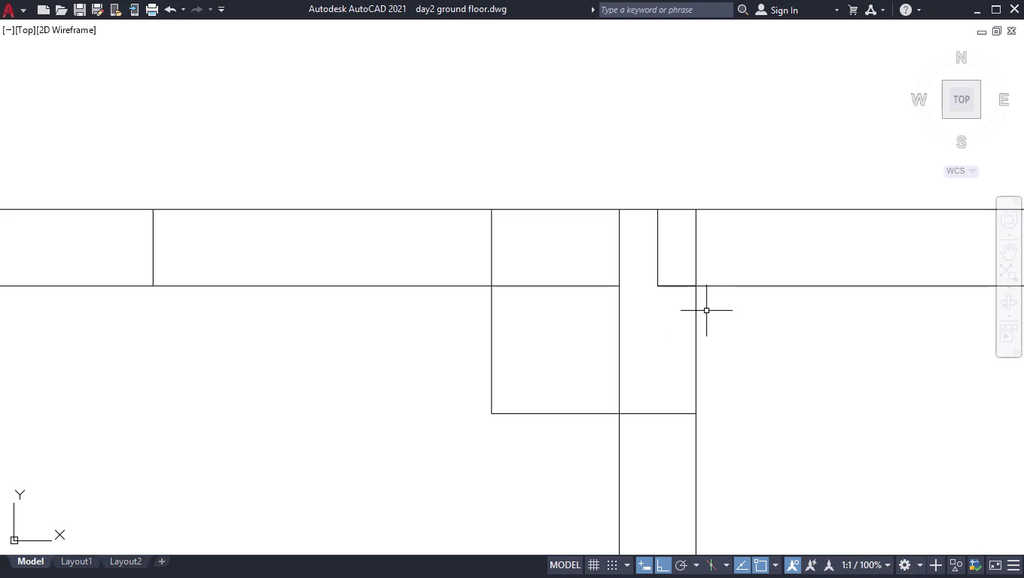
scroll(up, 3)
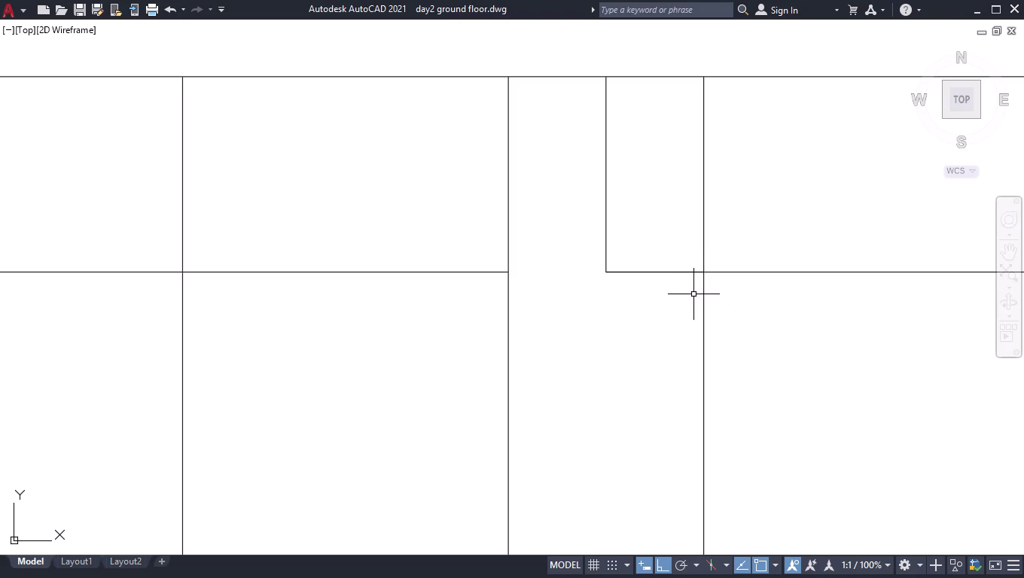
key(space)
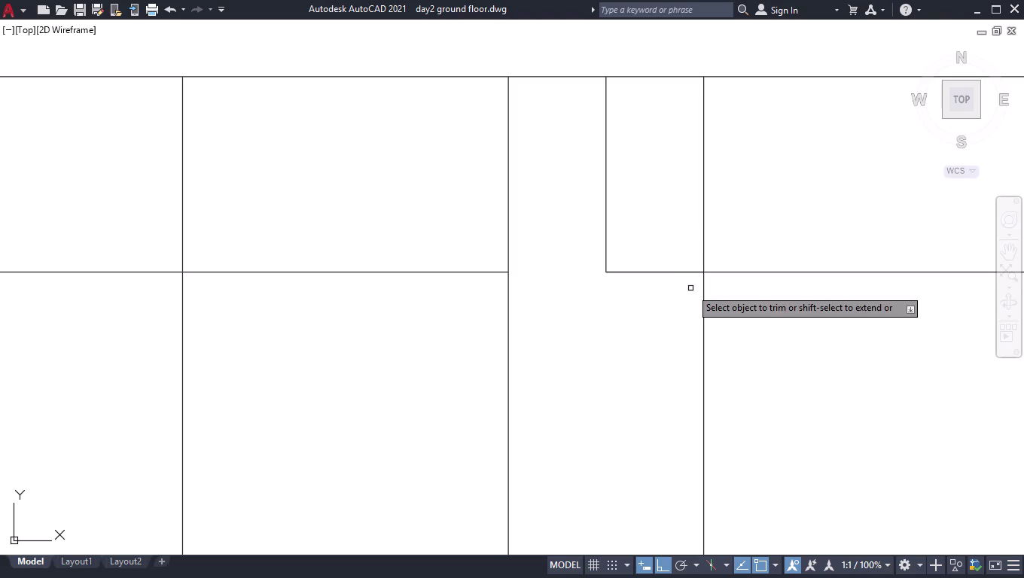
click(647, 199)
click(553, 212)
key(space)
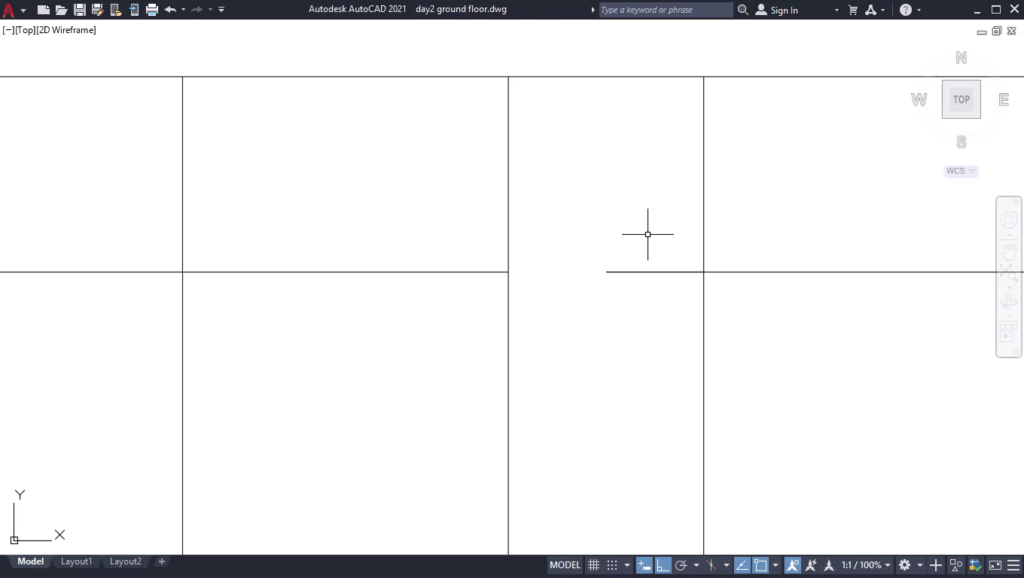
key(space)
drag(657, 252, 657, 261)
click(646, 310)
Draw a 4.5" square column outline hanging from the top wall line.
key(space)
key(l)
key(Return)
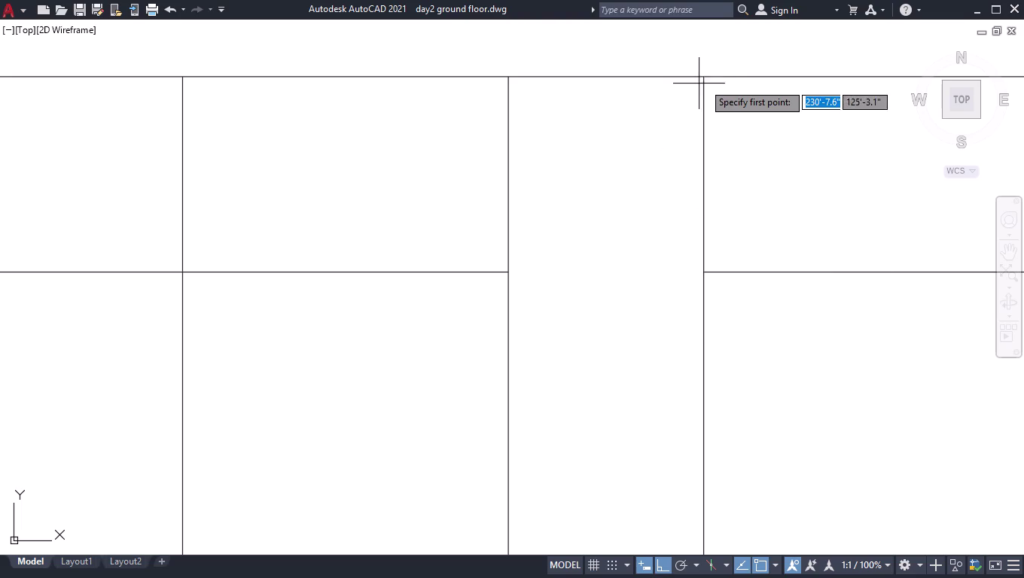
click(703, 79)
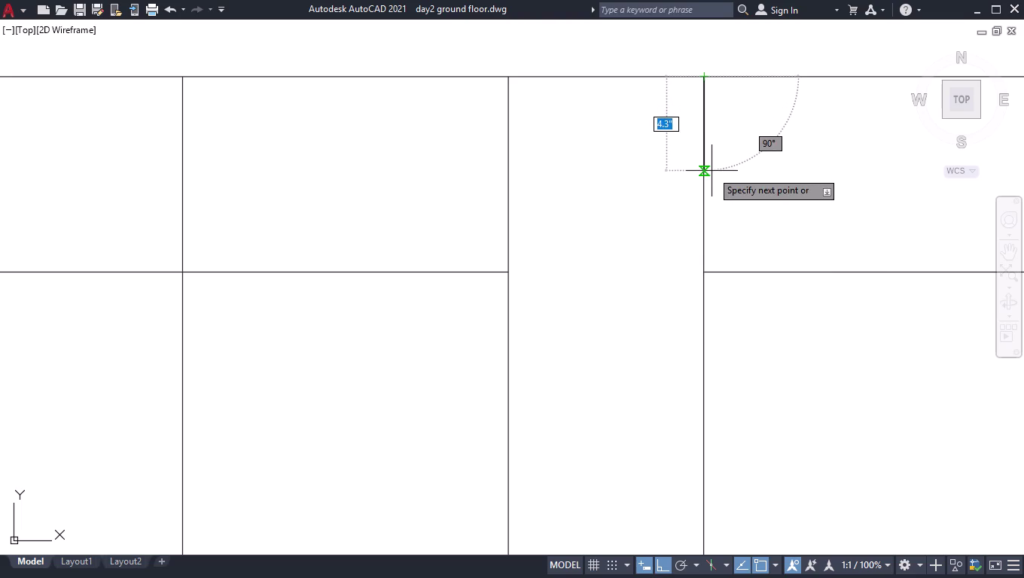
key(4)
text(.5)
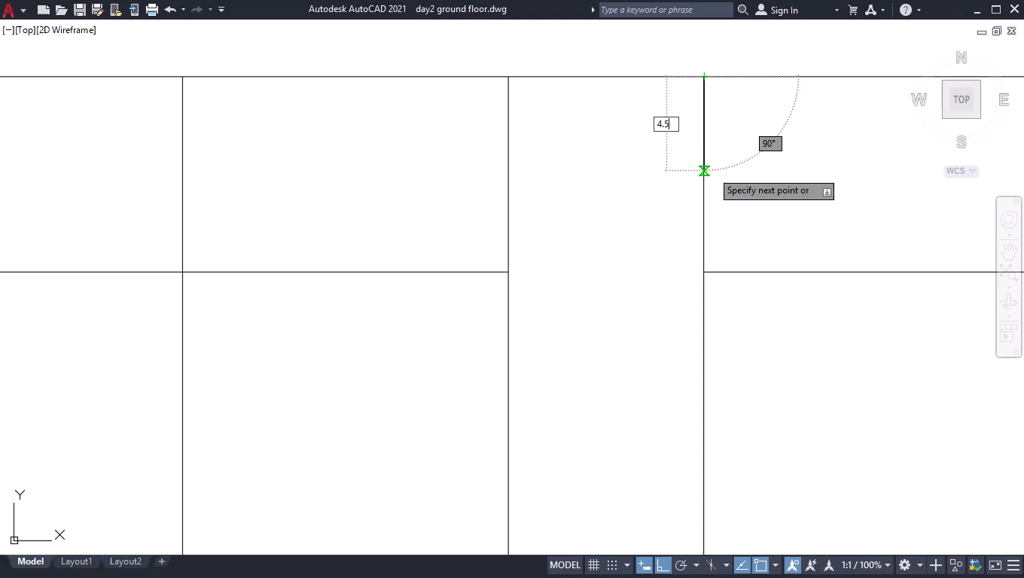
text(")
key(Return)
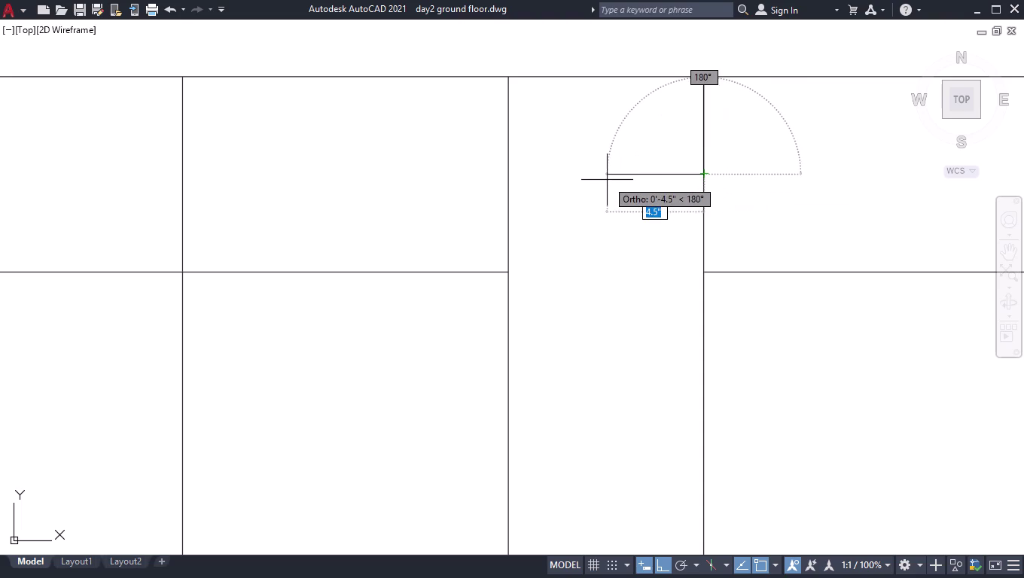
text(4.5")
key(Return)
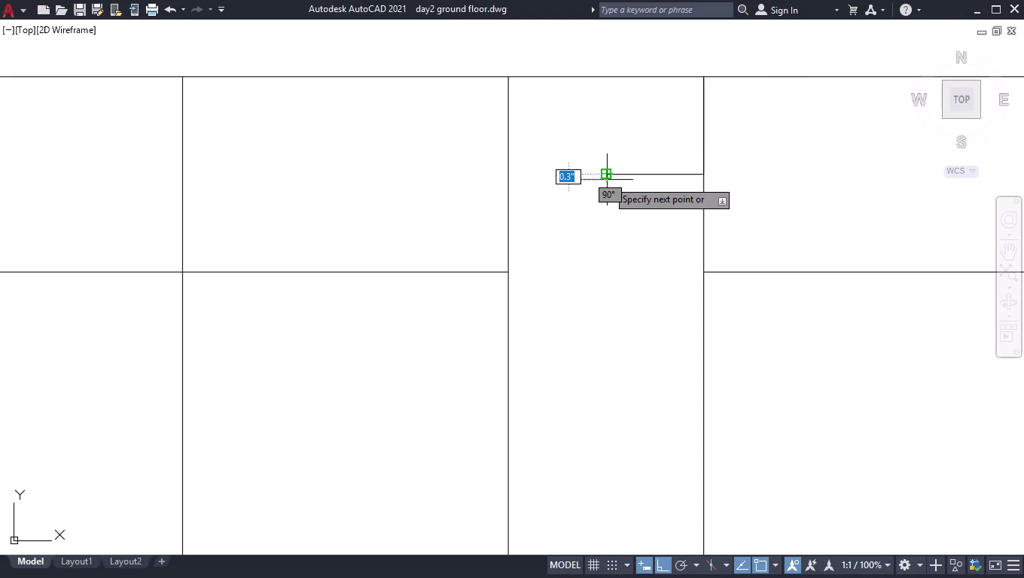
click(602, 78)
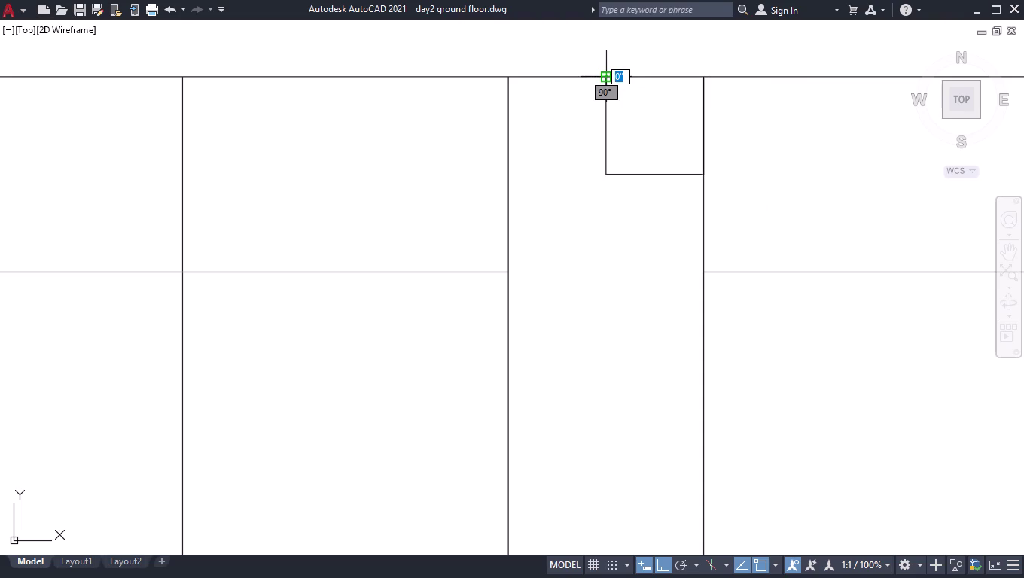
key(space)
Extend the two wall lines to the corridor edge.
scroll(down, 3)
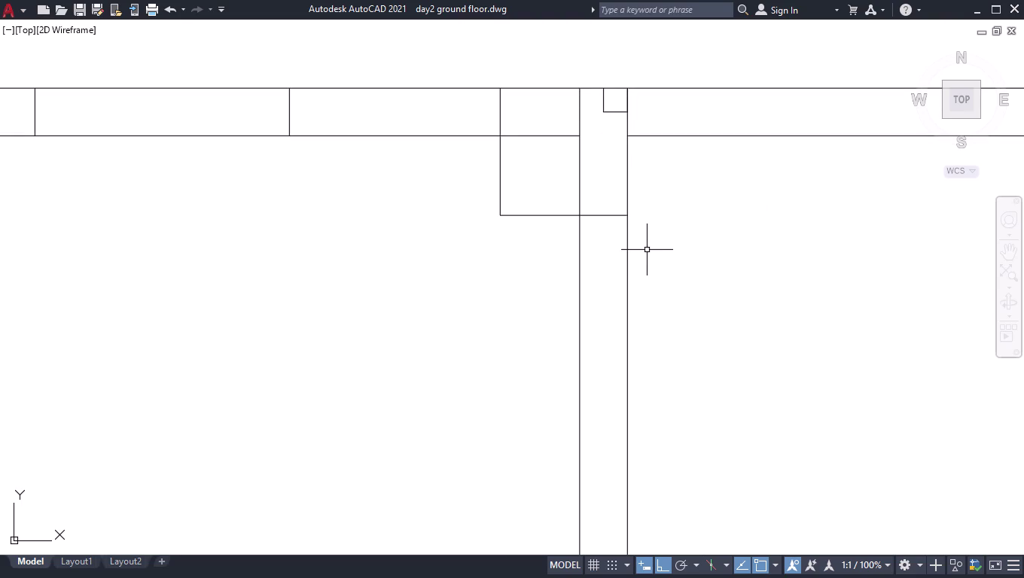
scroll(down, 3)
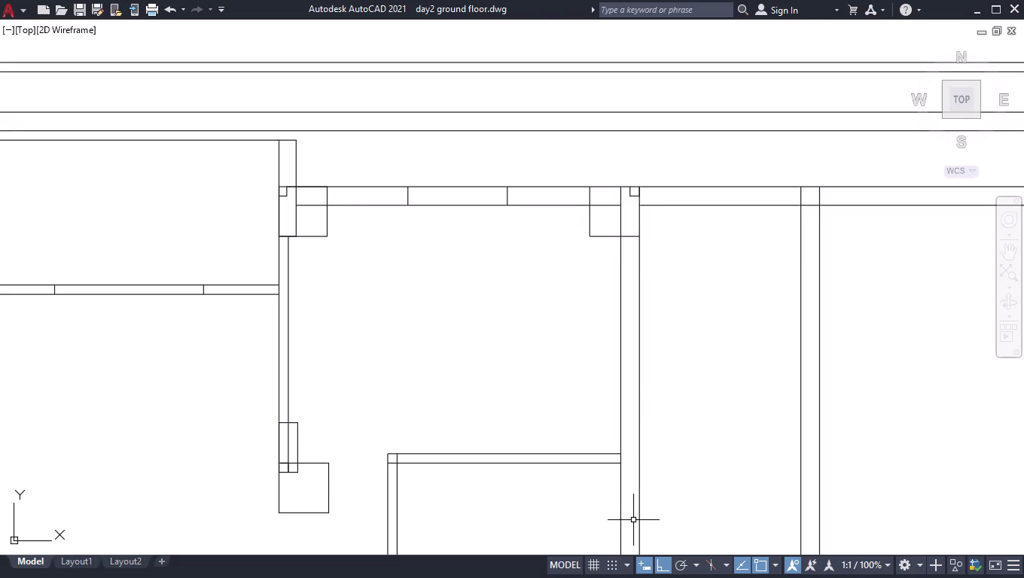
scroll(down, 3)
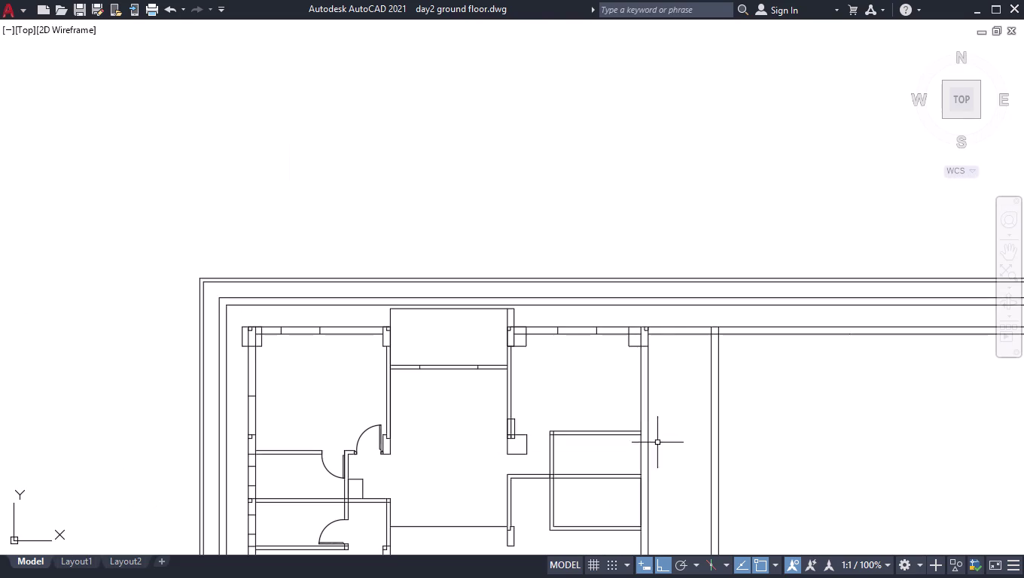
scroll(down, 3)
scroll(up, 3)
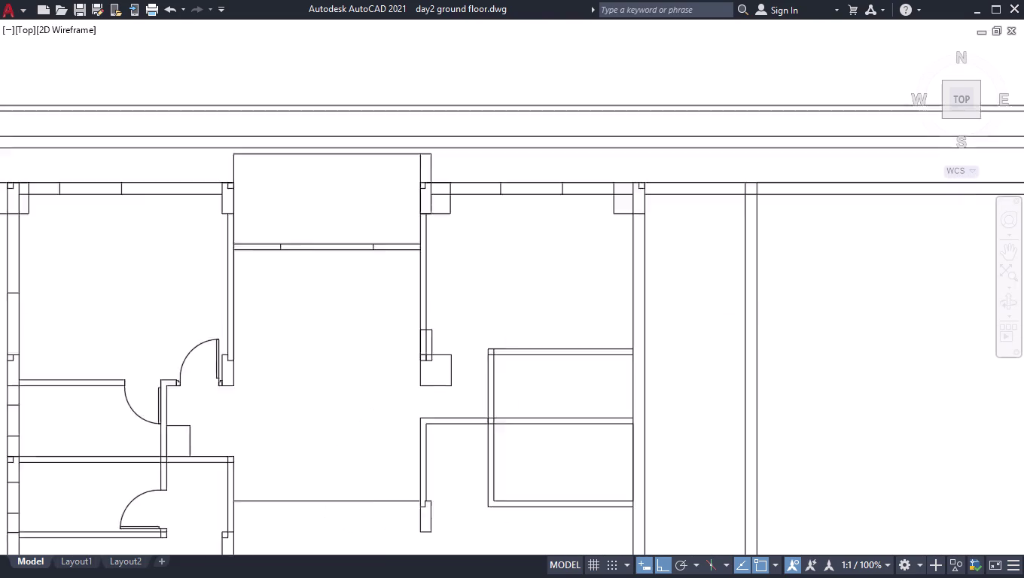
scroll(up, 3)
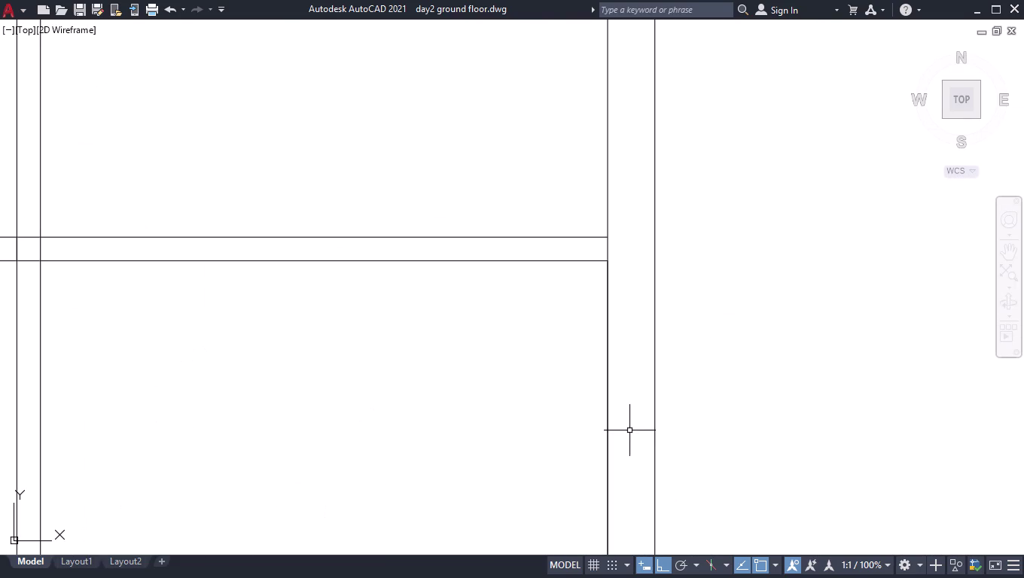
text(ex)
key(Return)
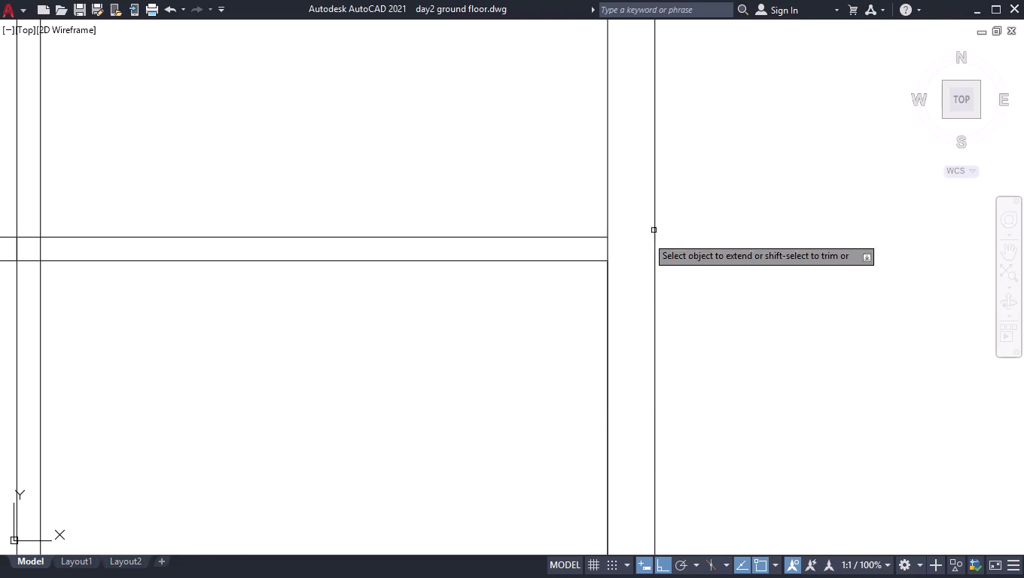
click(555, 217)
click(564, 287)
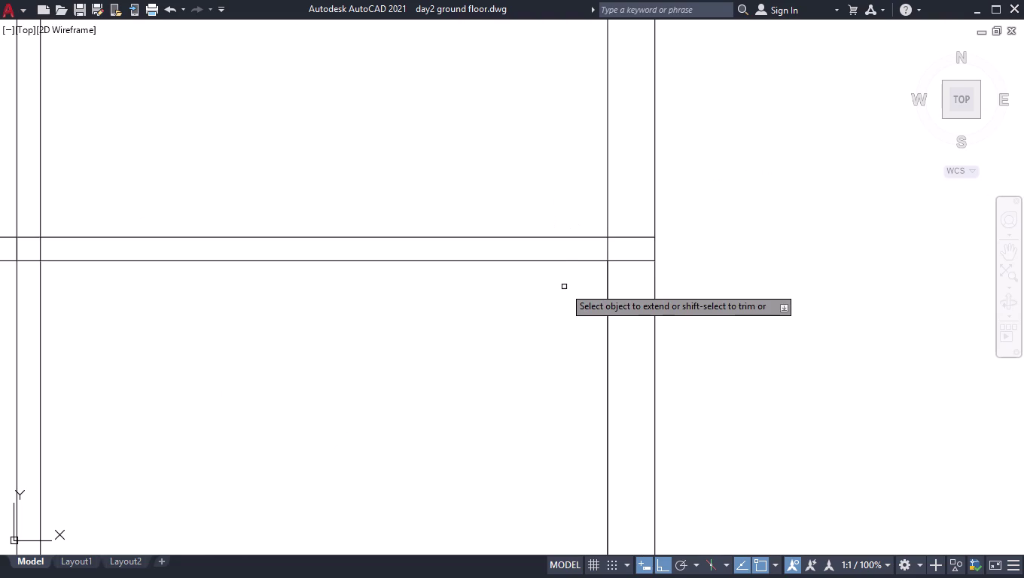
key(space)
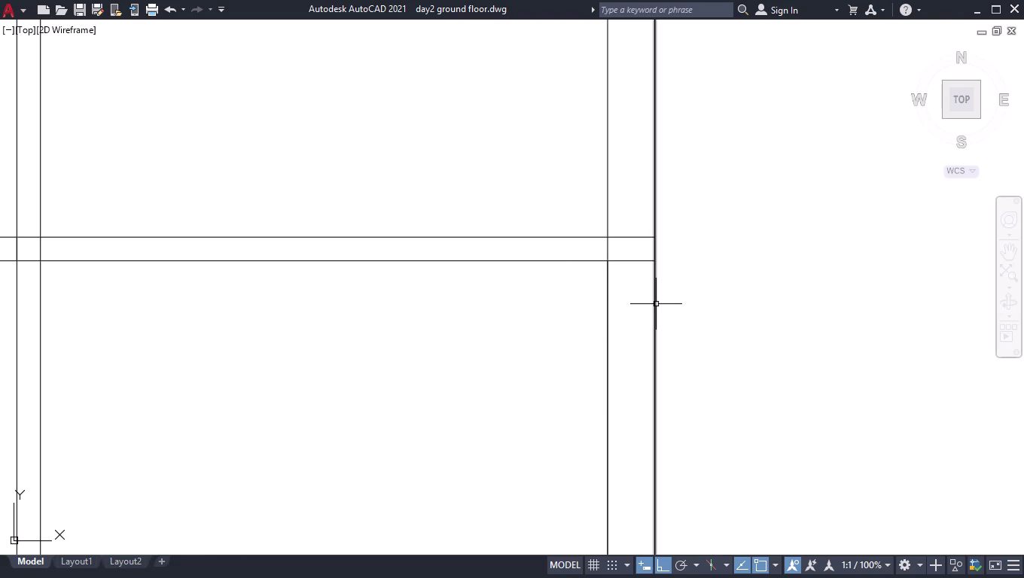
Draw a 4.5-inch cap line closing the horizontal wall's end.
scroll(up, 3)
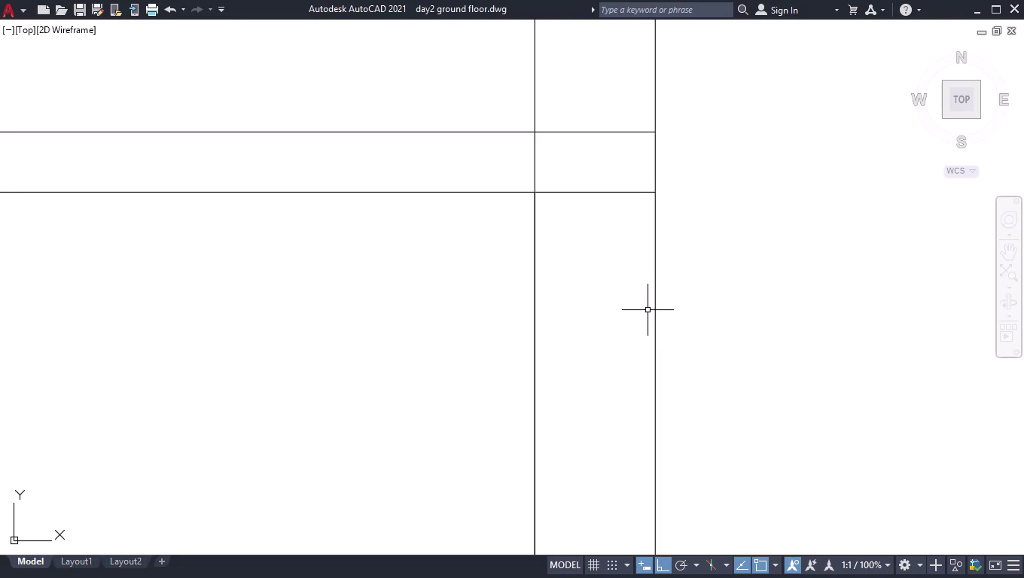
key(l)
key(Return)
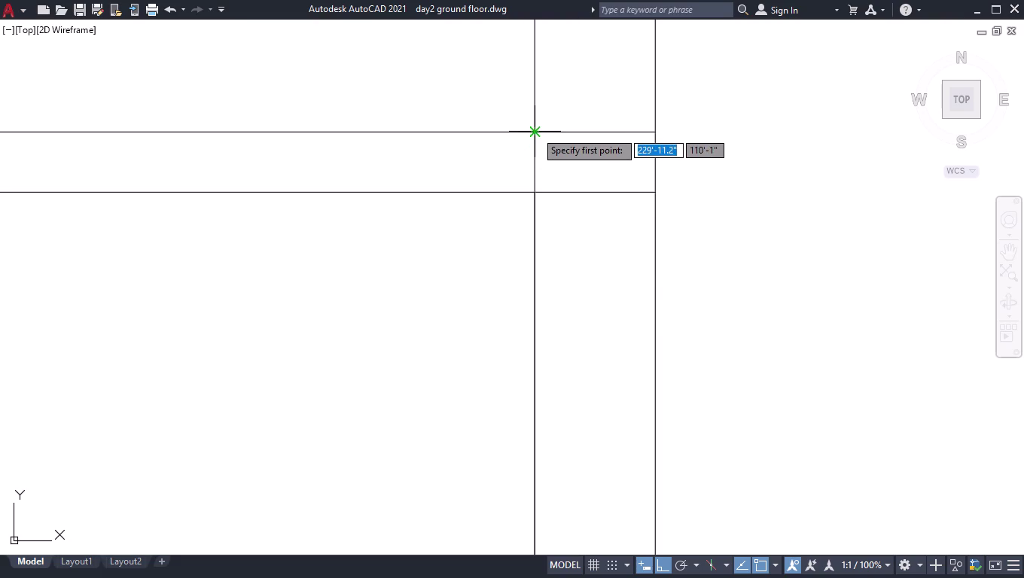
click(535, 129)
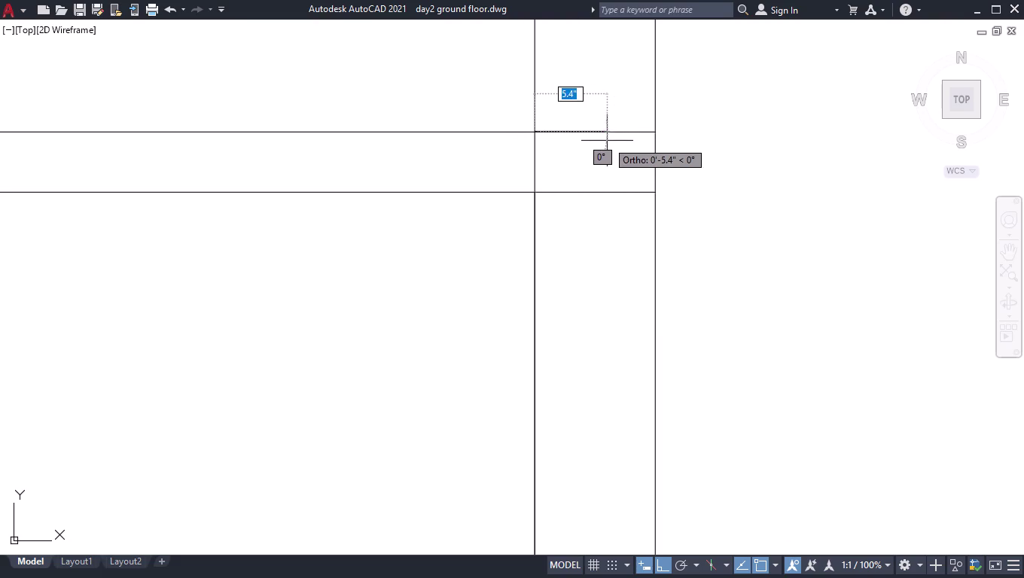
key(4)
key(period)
key(5)
key(shift+quotedbl)
key(Return)
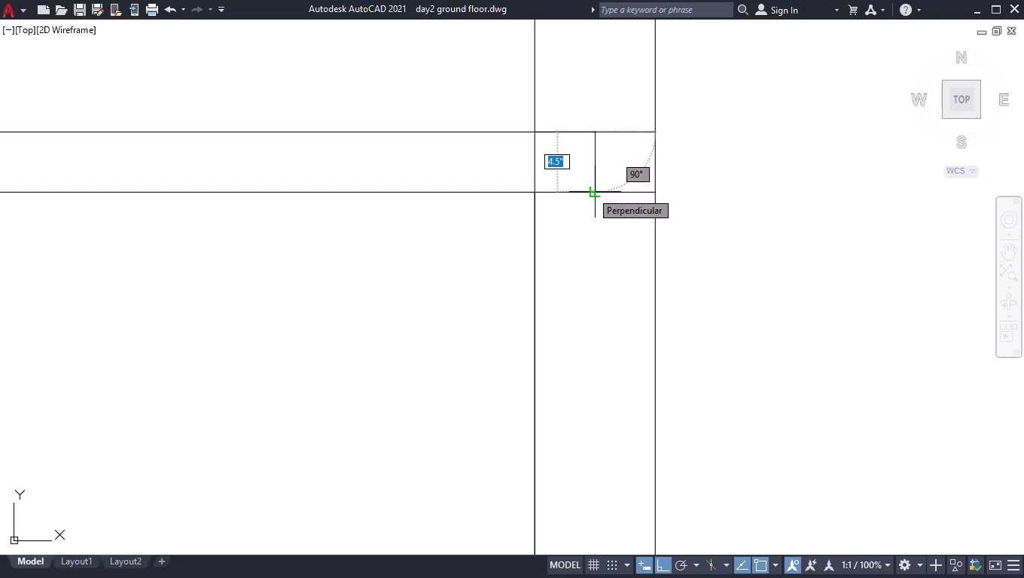
click(591, 191)
key(space)
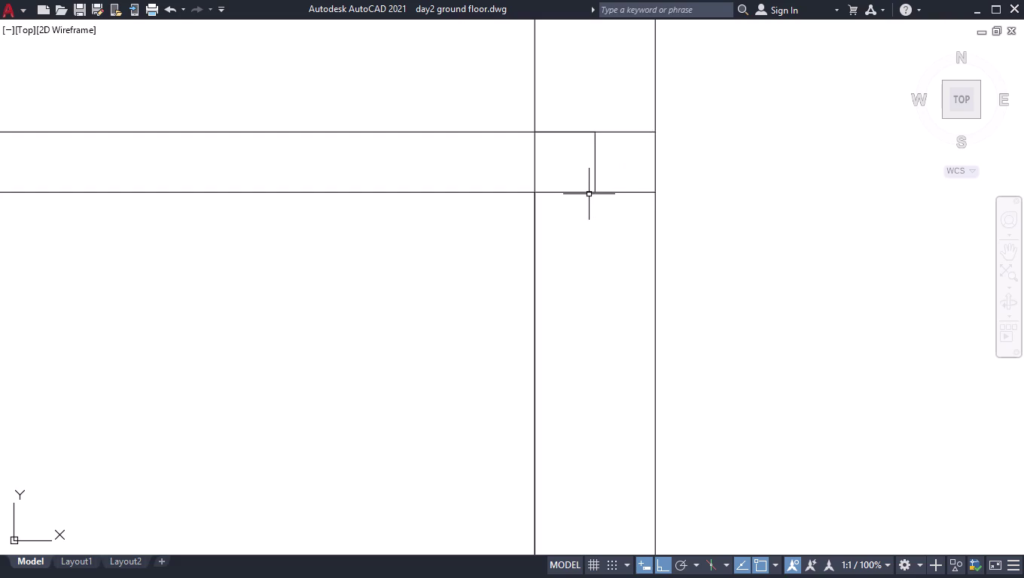
Trim the overlapping line portions and leftover segment at the column.
text(tr)
key(Return)
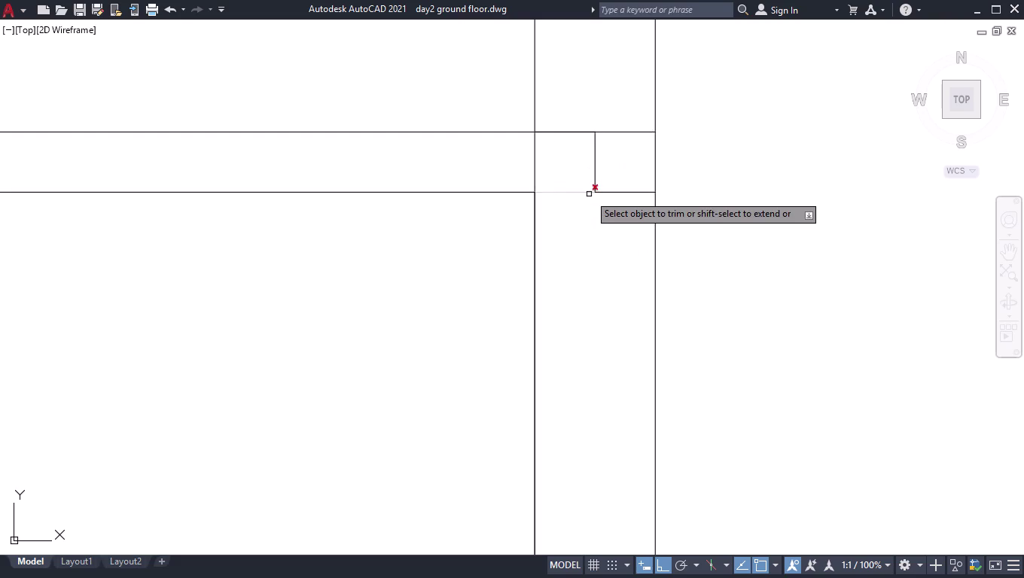
drag(633, 115, 636, 124)
click(634, 163)
key(space)
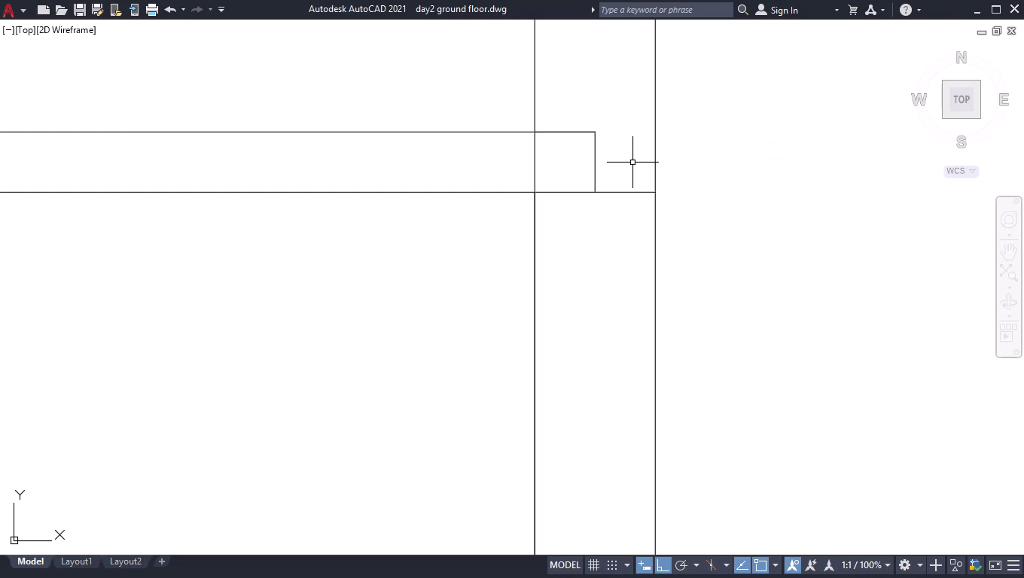
scroll(down, 3)
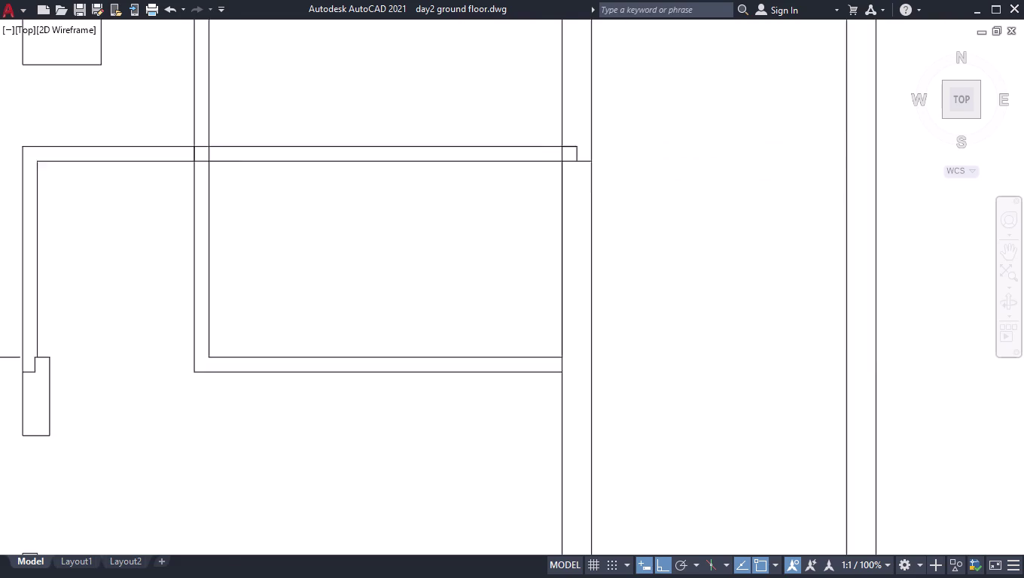
Delete a stray line and draw a line 2' down the wall, then across.
click(565, 246)
key(Delete)
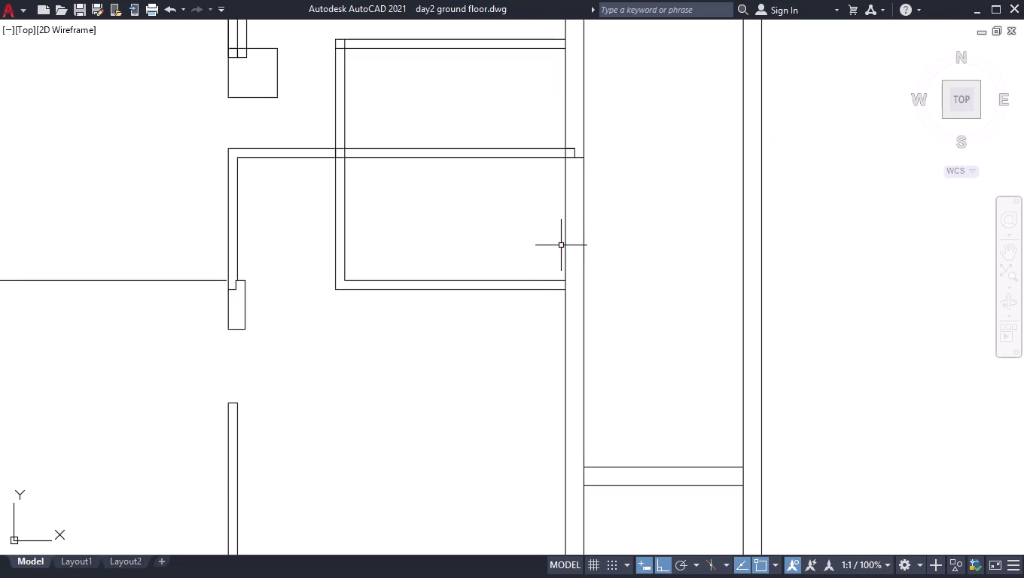
scroll(up, 3)
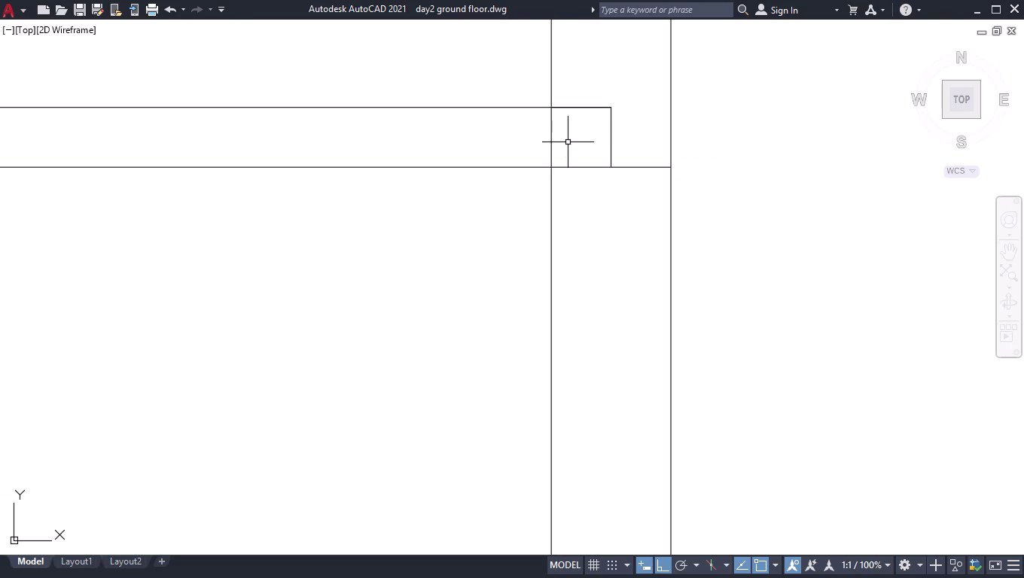
key(l)
key(Return)
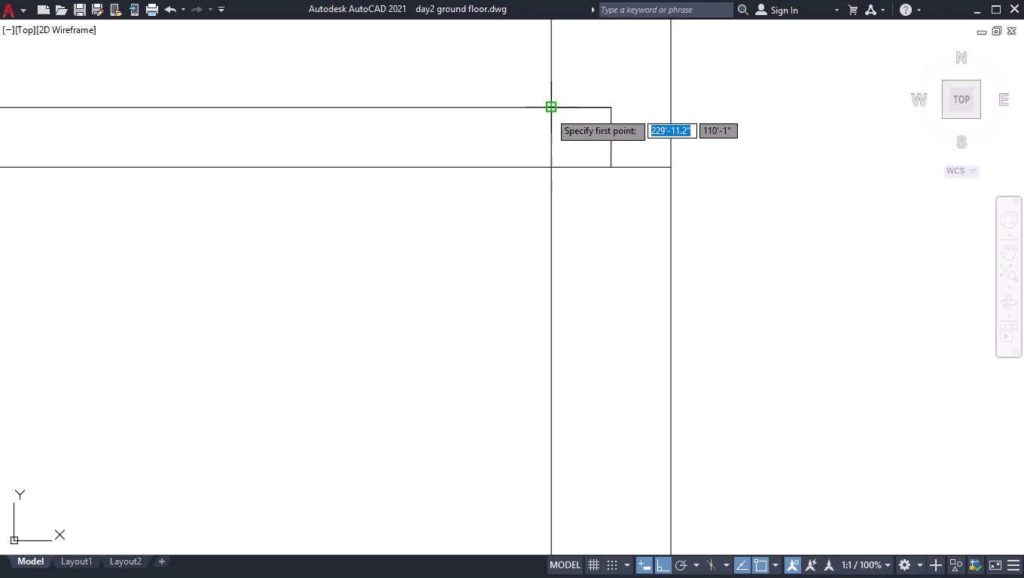
click(549, 112)
text(2')
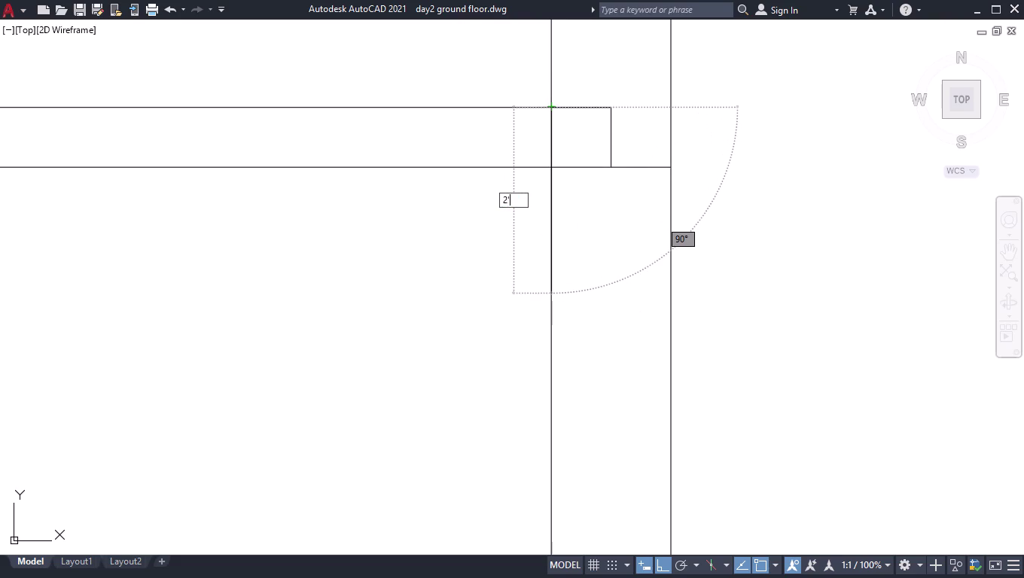
key(Return)
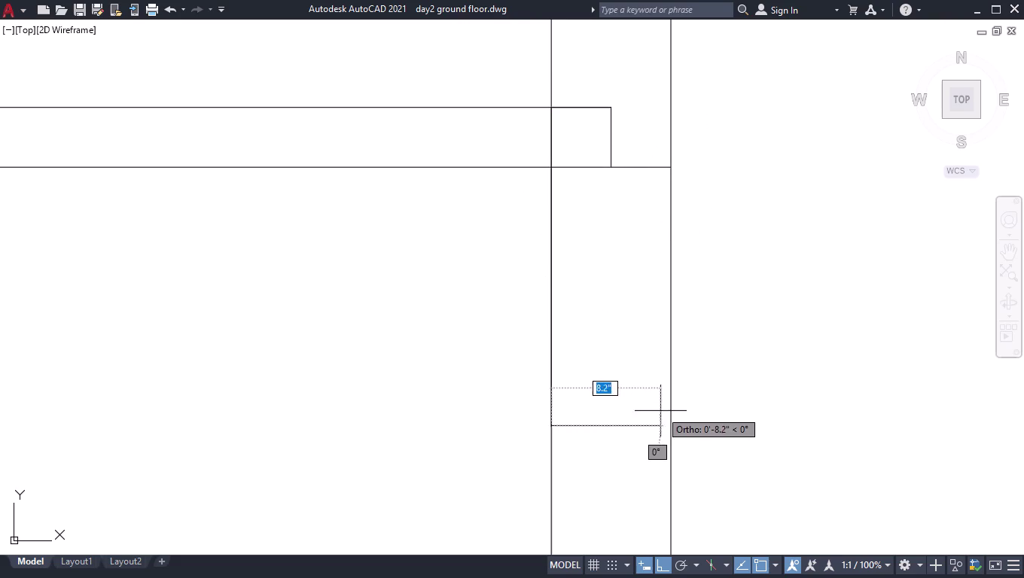
click(669, 423)
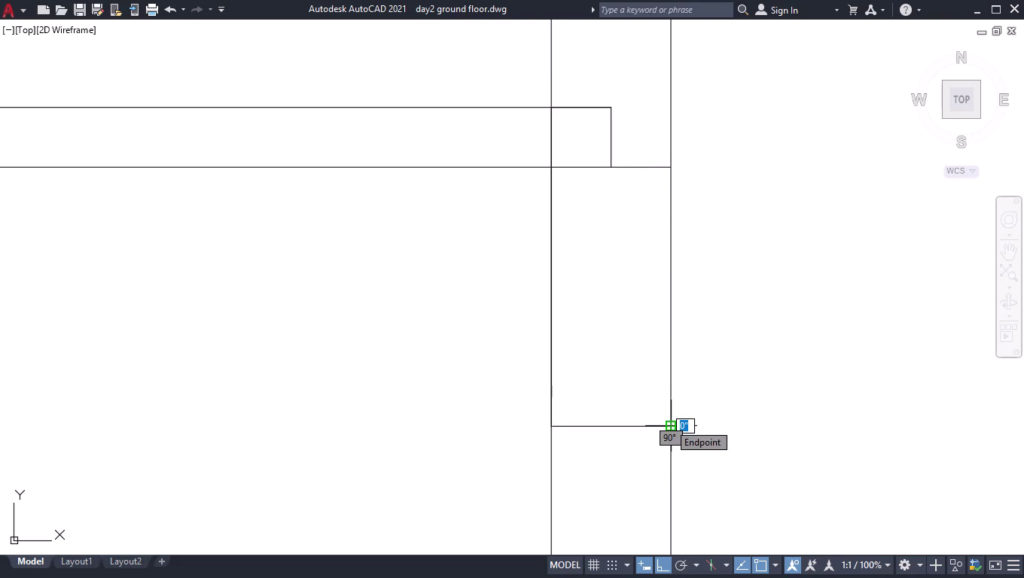
key(space)
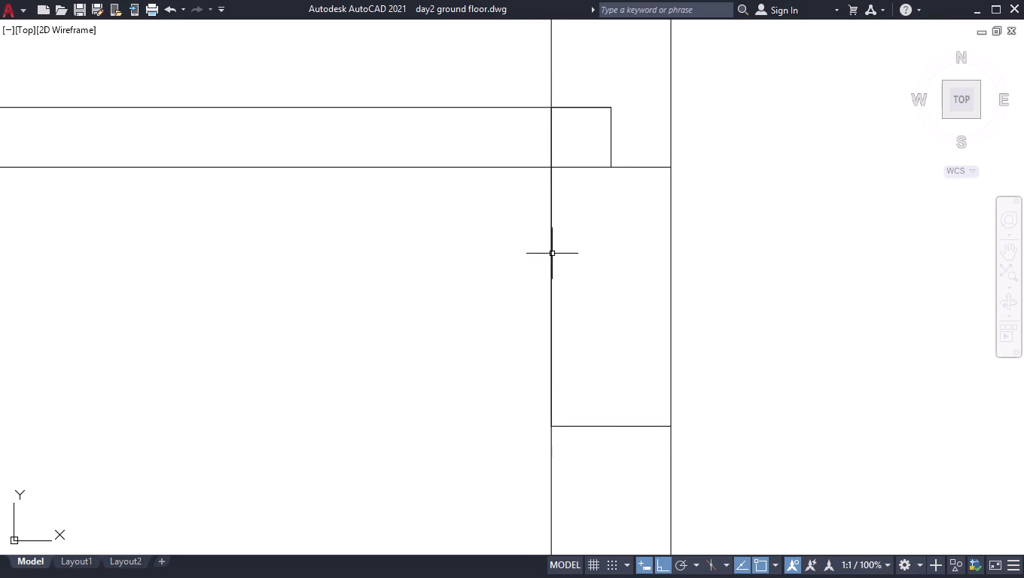
Delete another line and trim the excess wall lines at the junction.
click(552, 253)
key(Delete)
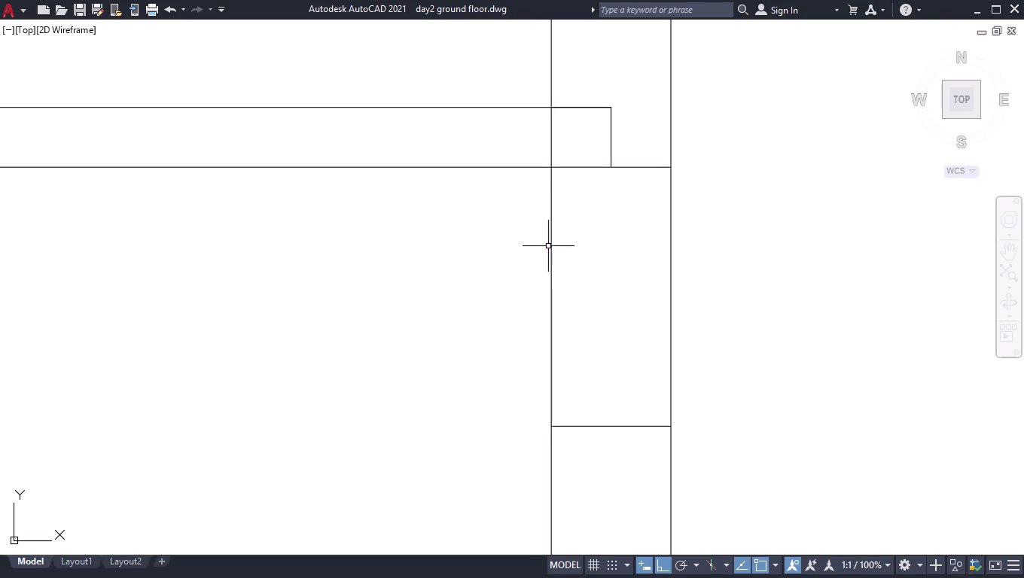
scroll(down, 3)
scroll(down, 3)
scroll(down, 3)
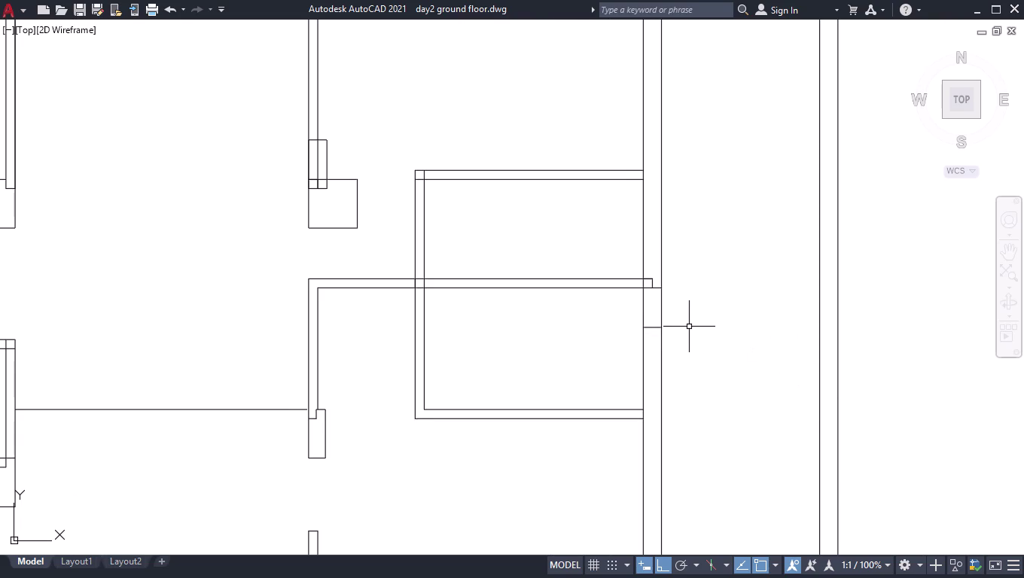
scroll(up, 3)
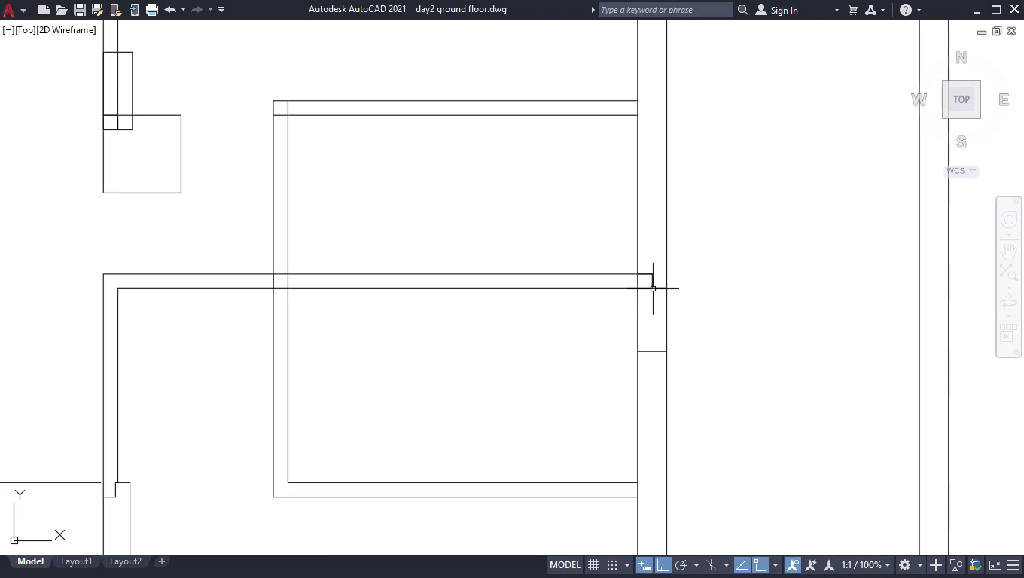
scroll(up, 3)
text(tr)
key(Return)
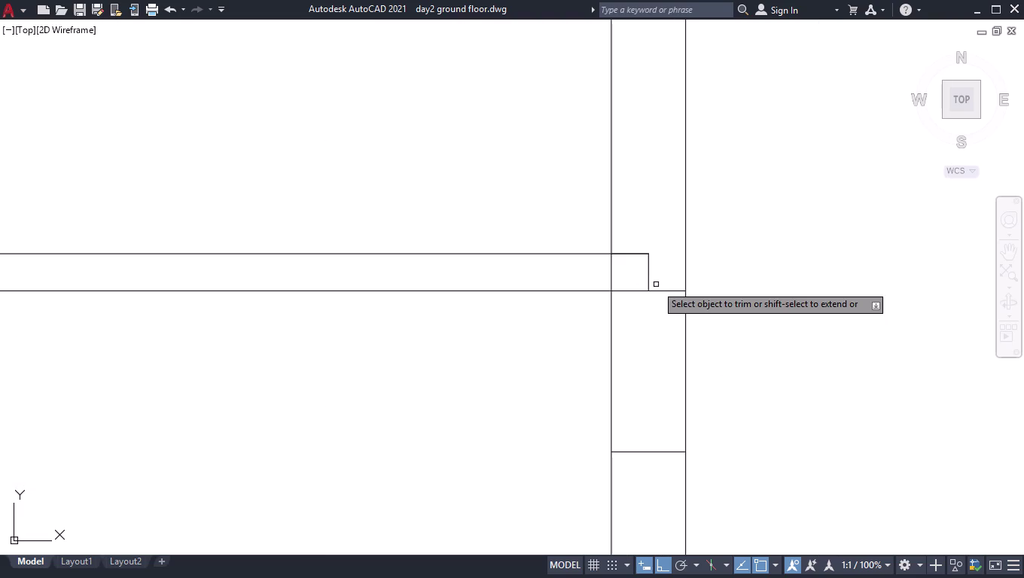
click(631, 276)
click(650, 379)
key(space)
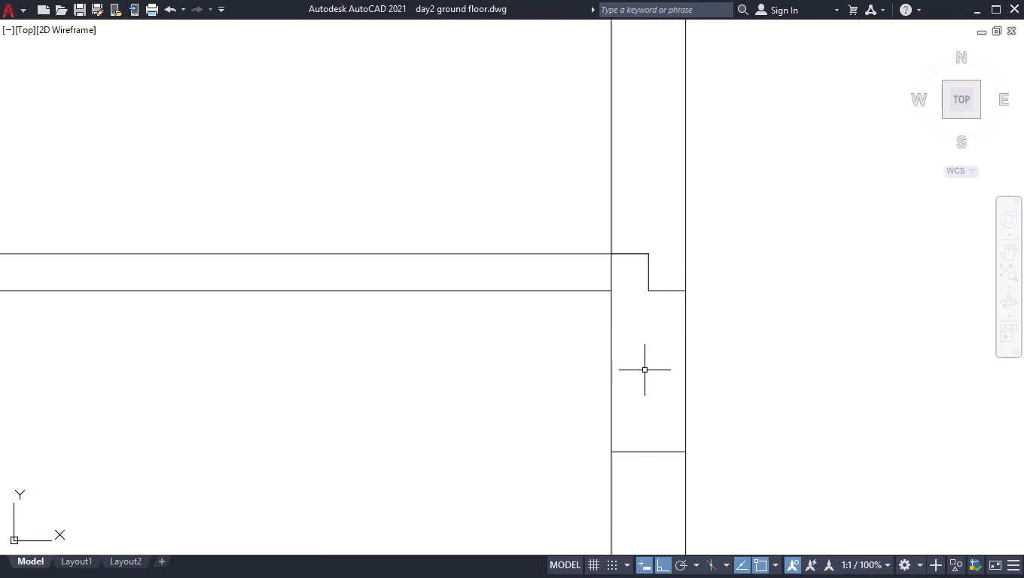
Extend the inner wall line down to the bottom wall.
scroll(down, 3)
scroll(down, 3)
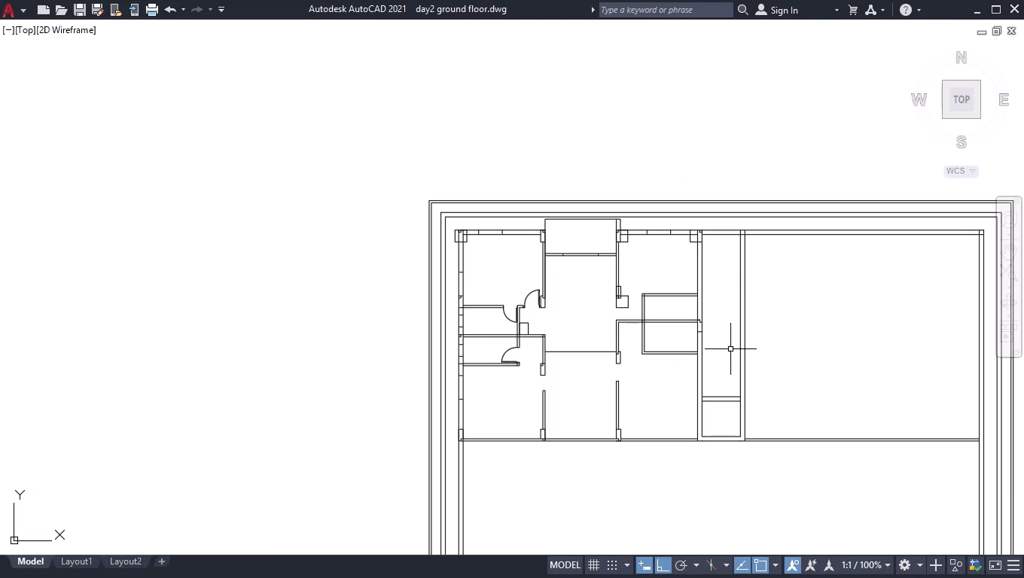
scroll(up, 3)
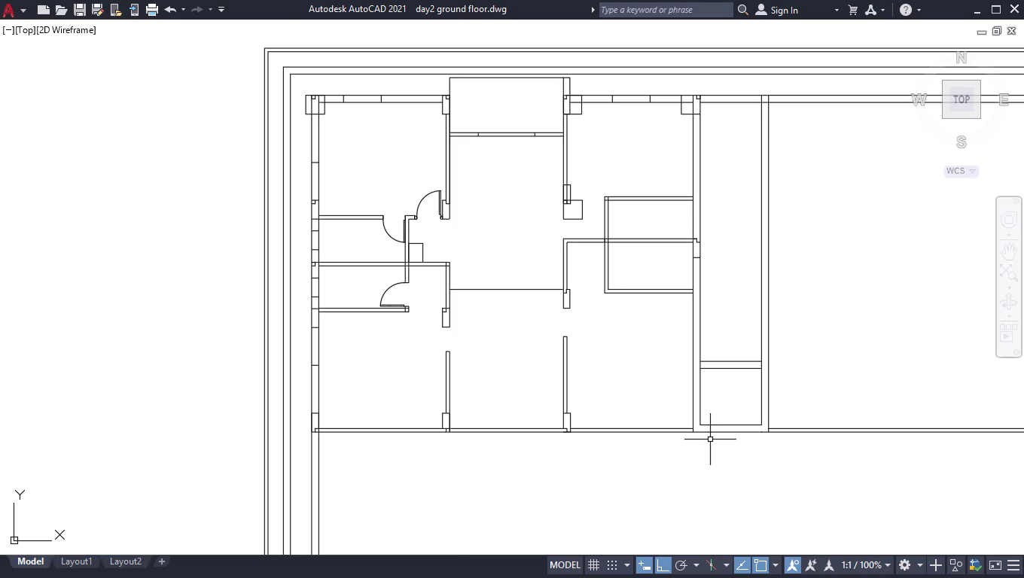
scroll(up, 3)
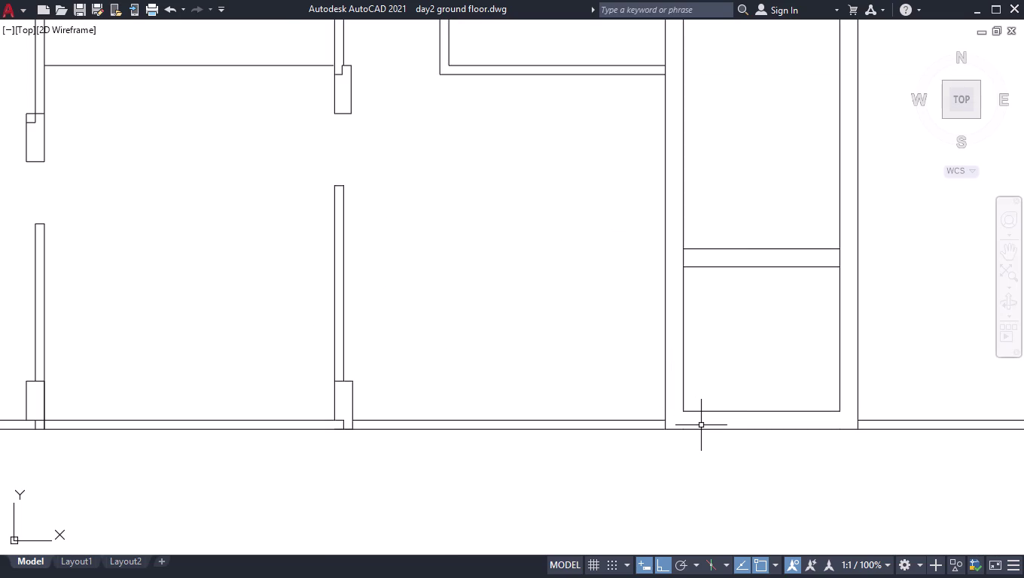
text(ex)
key(Return)
click(678, 372)
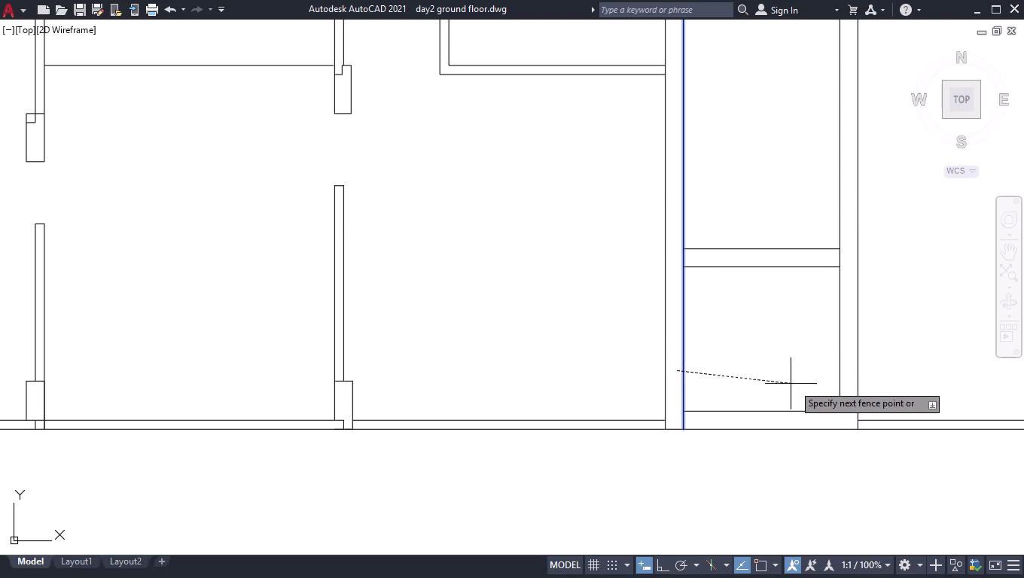
click(848, 379)
key(space)
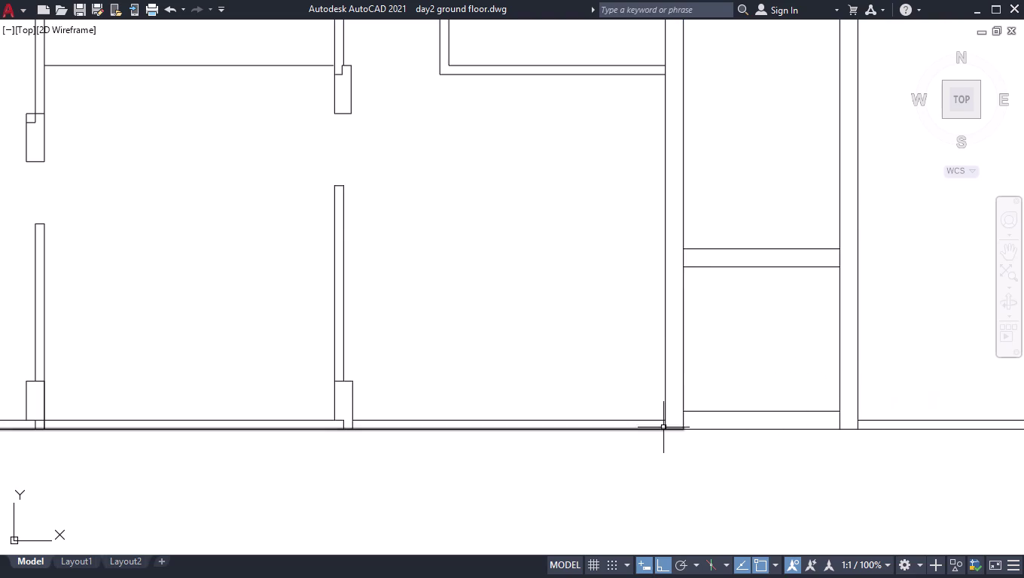
scroll(up, 3)
Draw a line 2' up from the wall's bottom corner and across to the other edge.
key(l)
key(Return)
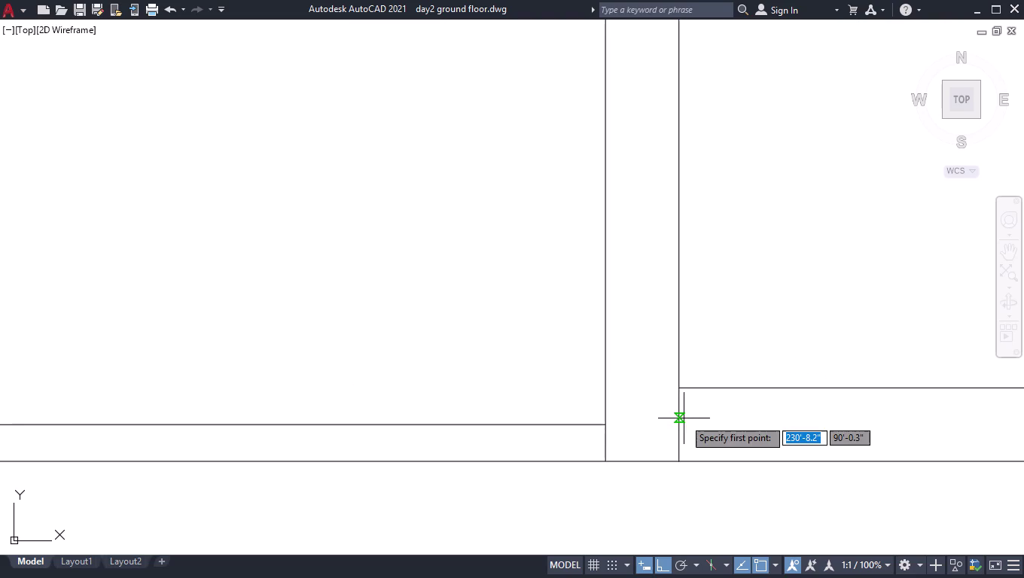
click(680, 465)
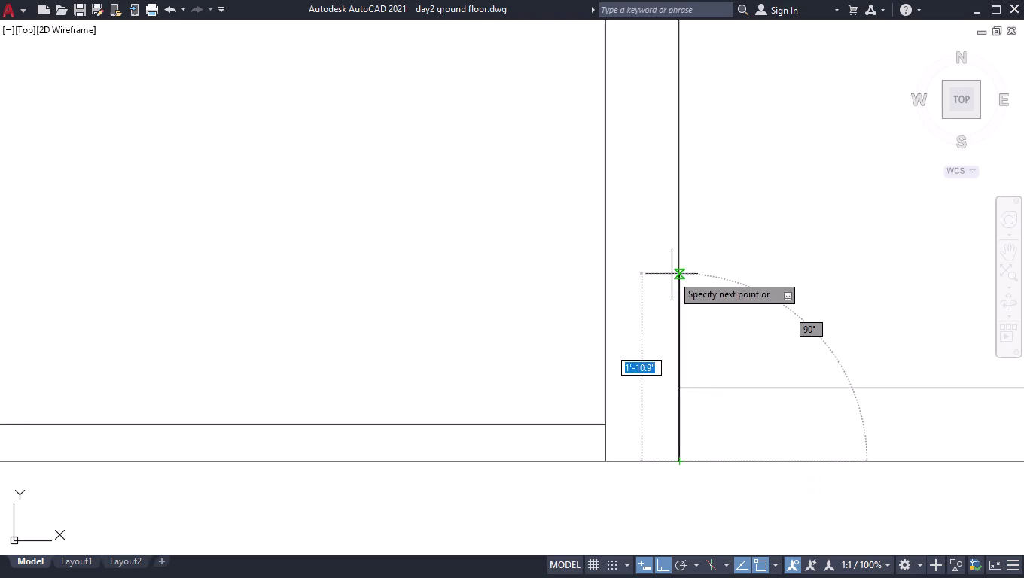
text(2')
key(Return)
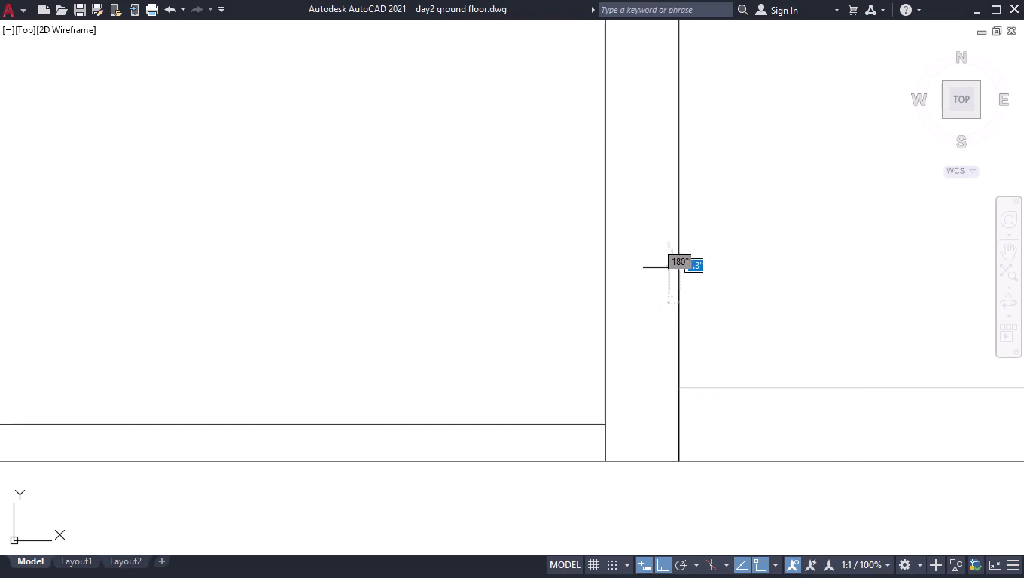
click(607, 266)
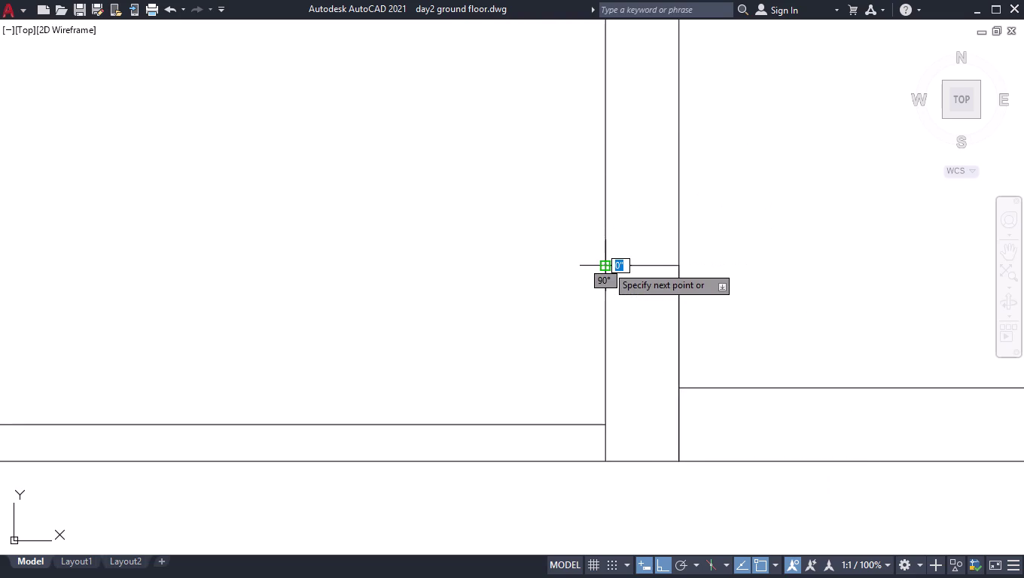
key(space)
scroll(up, 3)
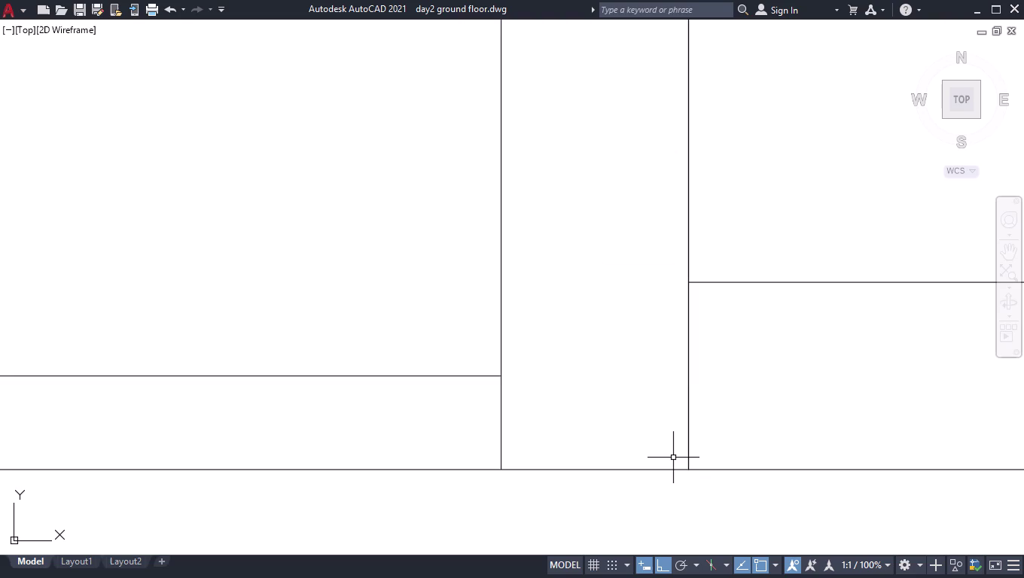
Draw a small 4.5" by 4.5" column outline on the bottom wall edge.
key(l)
key(Return)
click(690, 471)
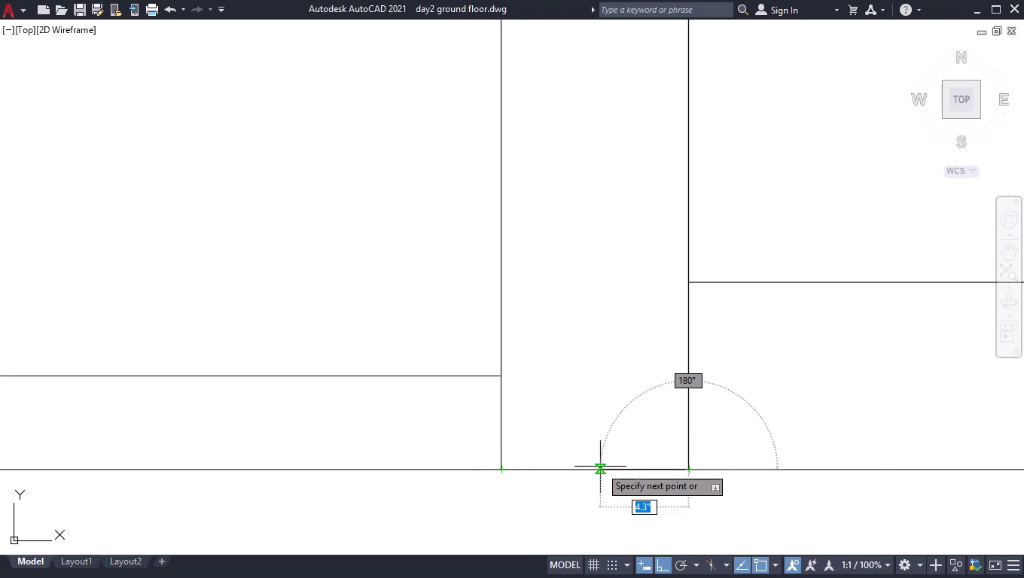
text(4.5)
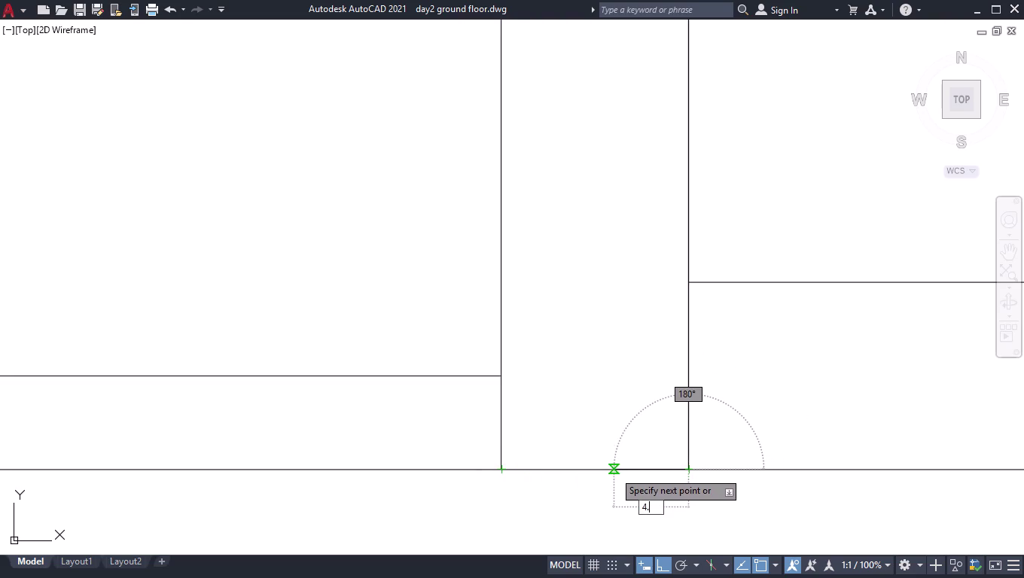
text(")
key(Return)
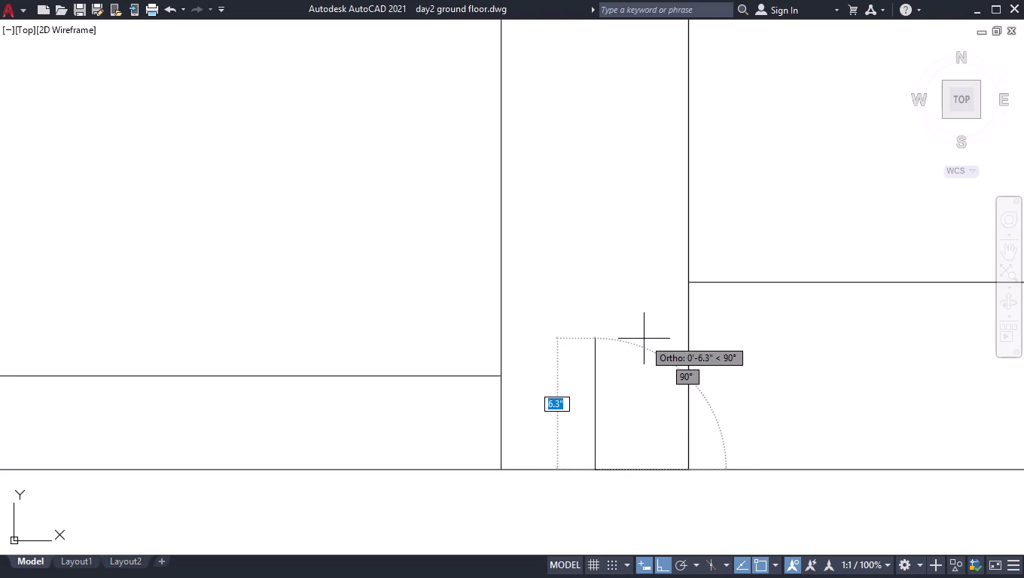
text(4.5")
key(Return)
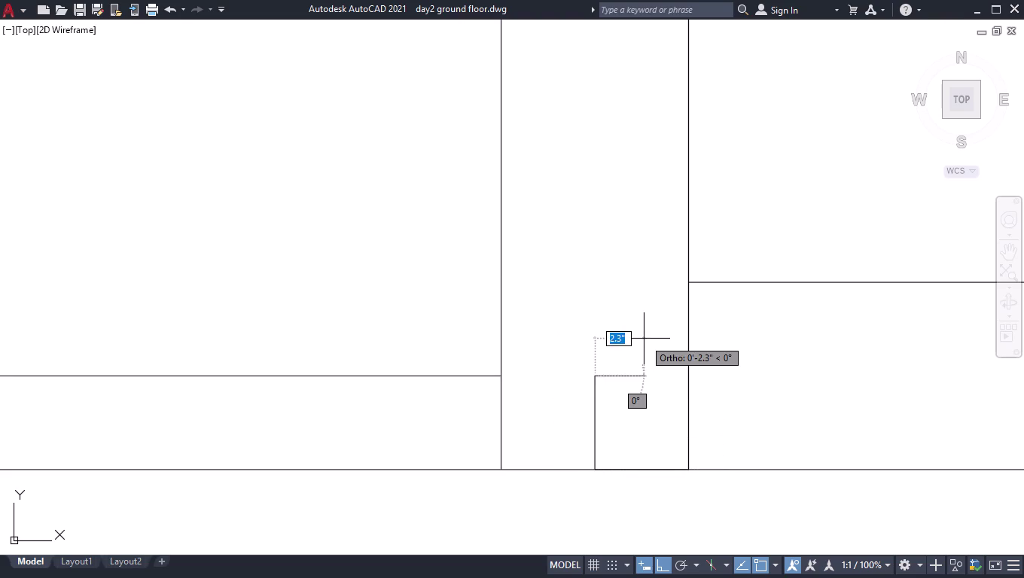
click(500, 379)
key(space)
Trim the wall lines inside the new column outline.
scroll(down, 3)
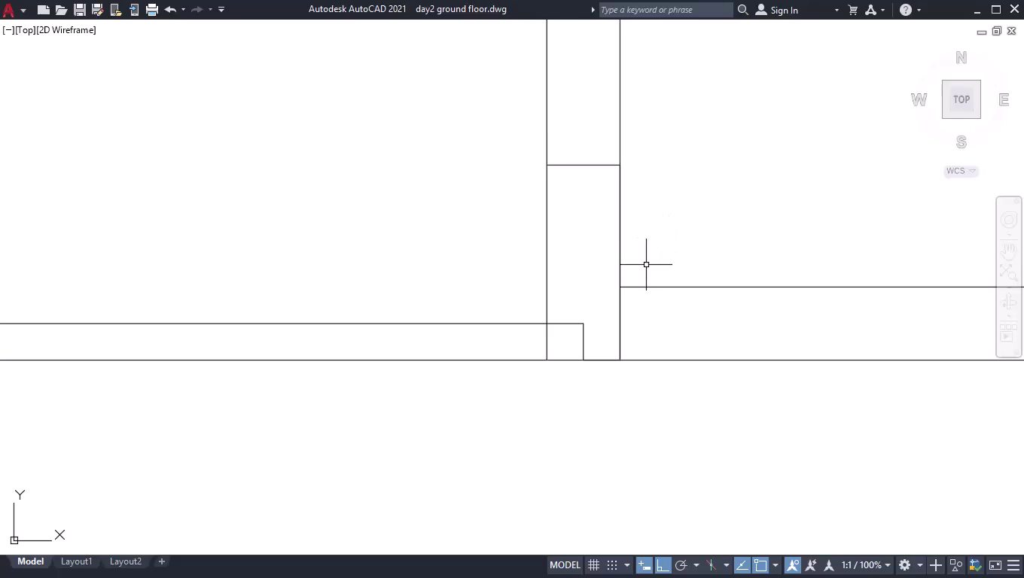
text(tr)
key(Return)
click(500, 339)
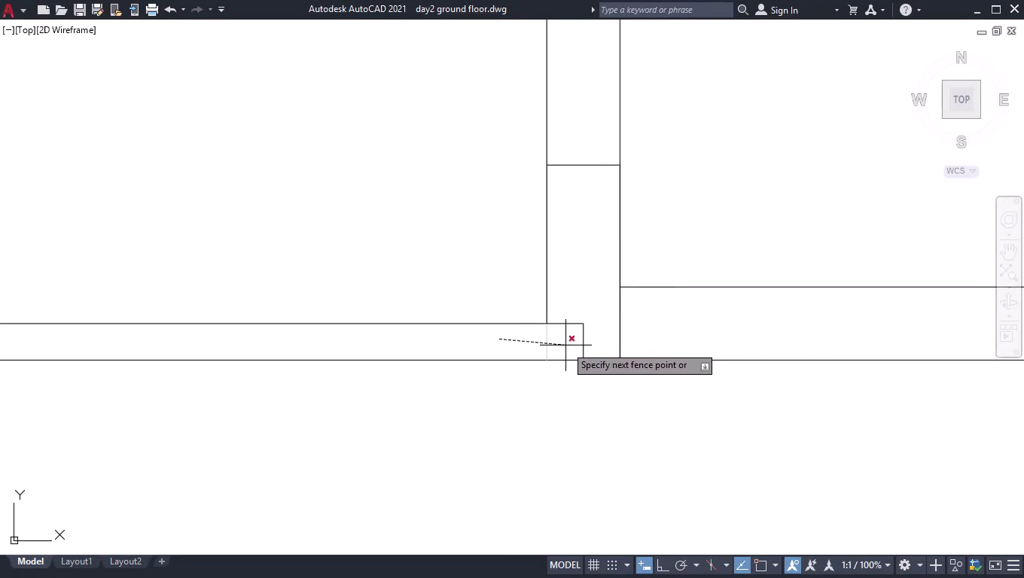
click(565, 346)
key(space)
scroll(down, 3)
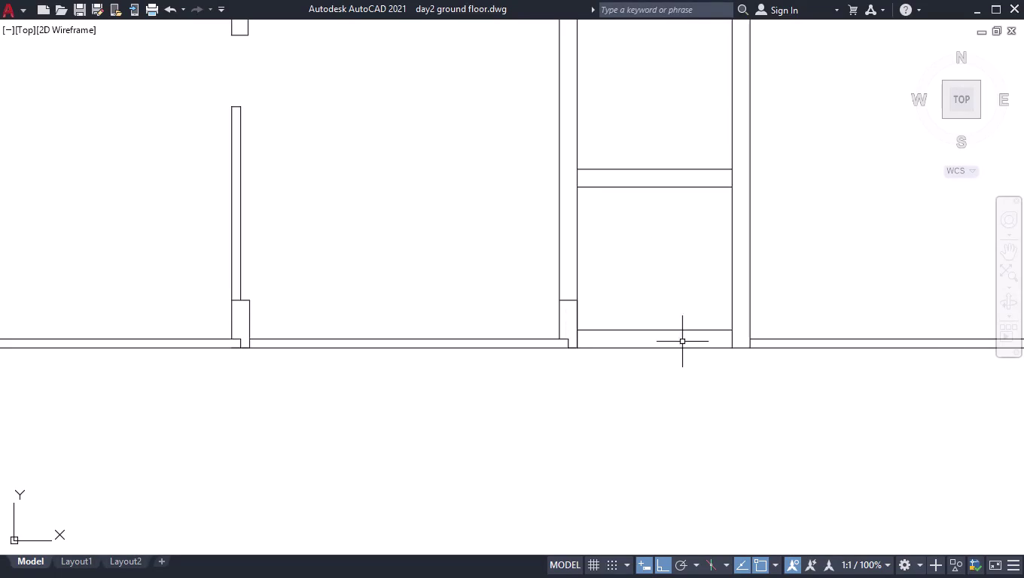
Draw a 2' cap line up the wall and across to the opposite face.
scroll(up, 3)
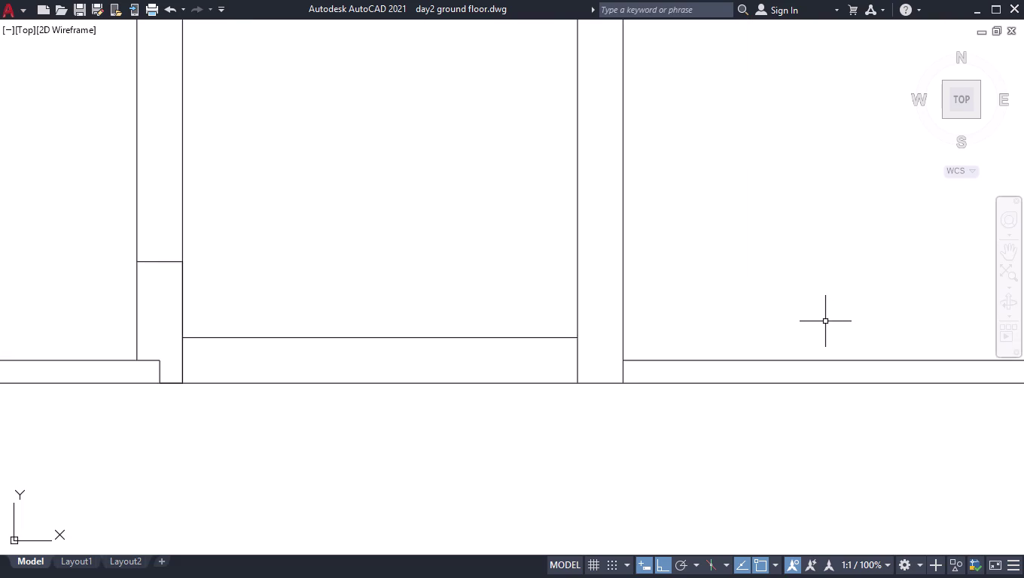
key(l)
key(Return)
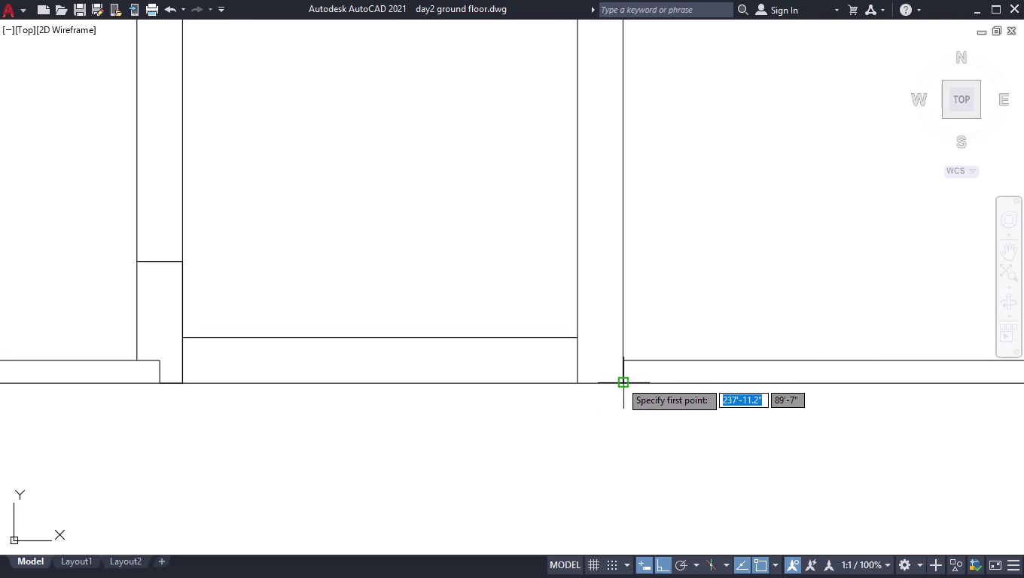
click(622, 387)
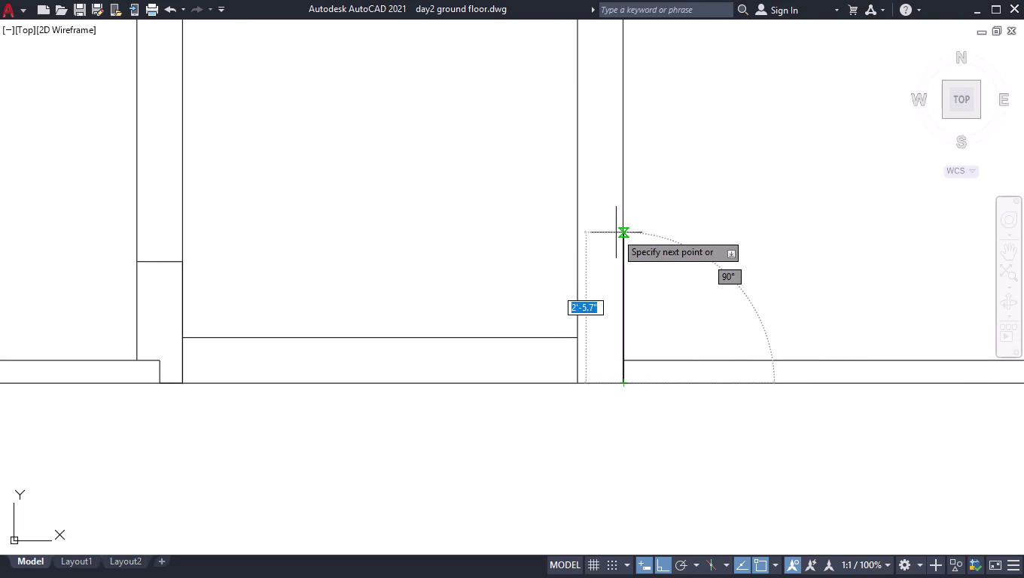
text(2')
key(Return)
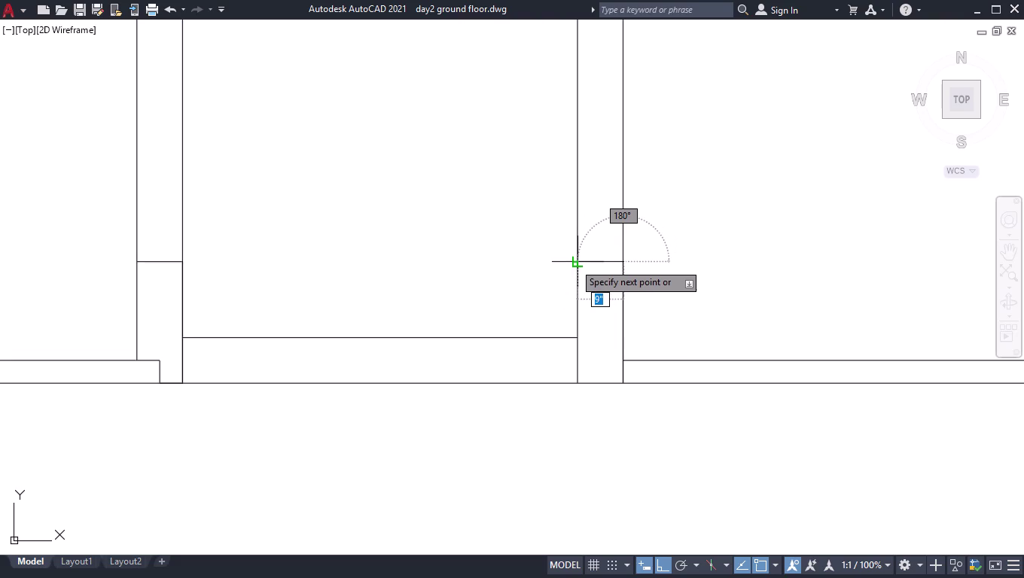
click(577, 262)
key(space)
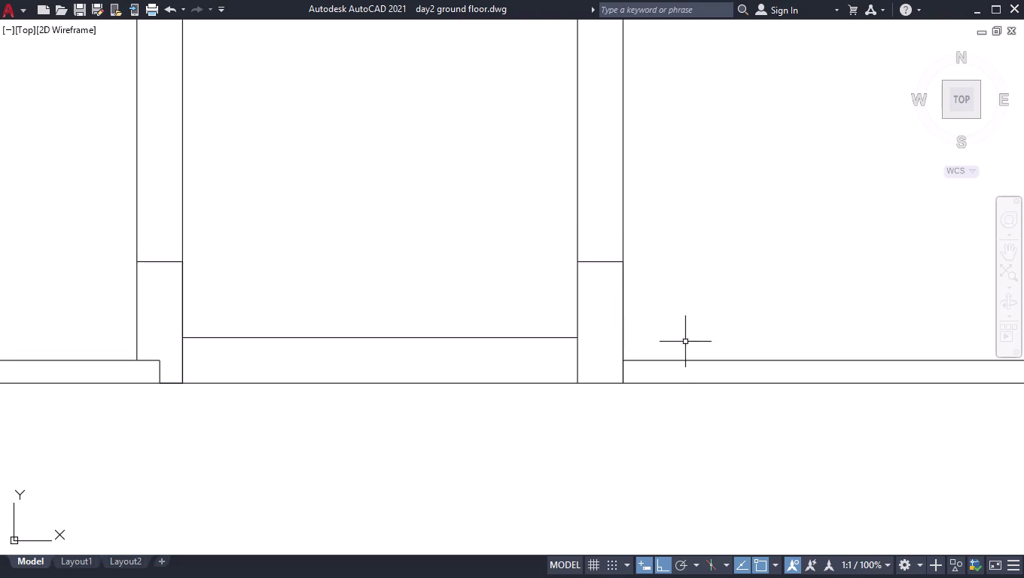
Draw a stepped outline 4.5" left and 4.5" up to the left wall face.
scroll(up, 3)
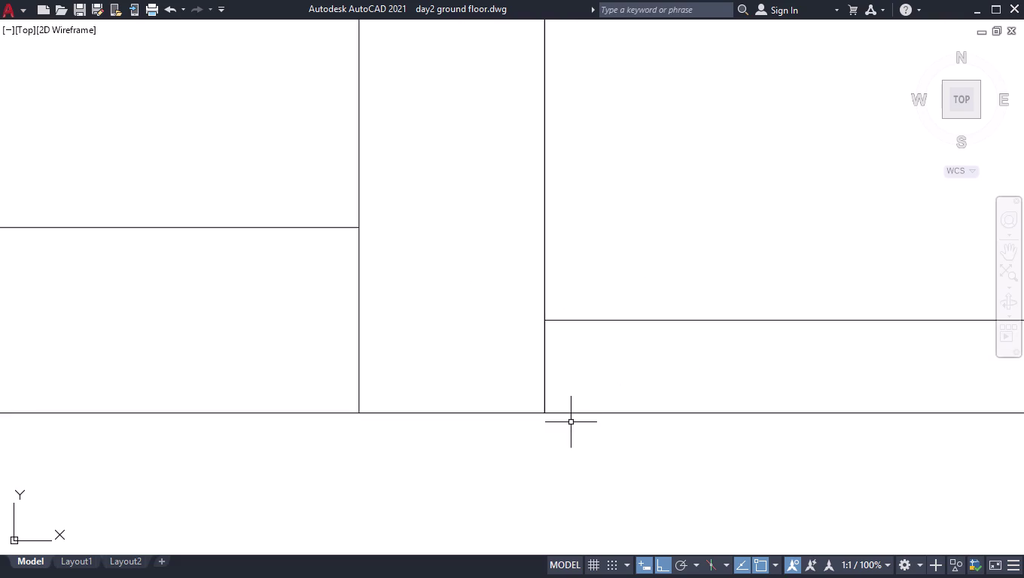
key(l)
key(Return)
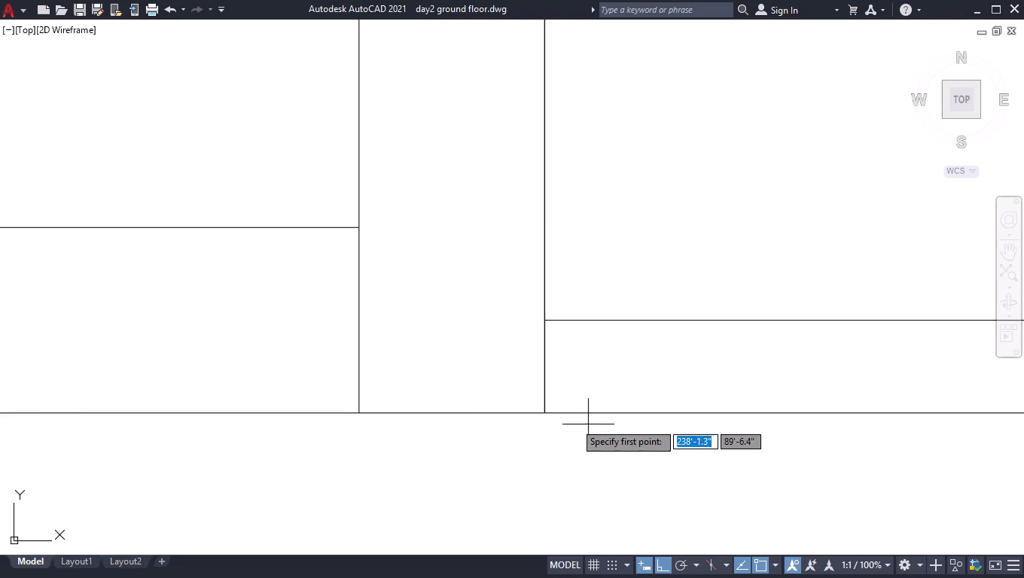
click(546, 417)
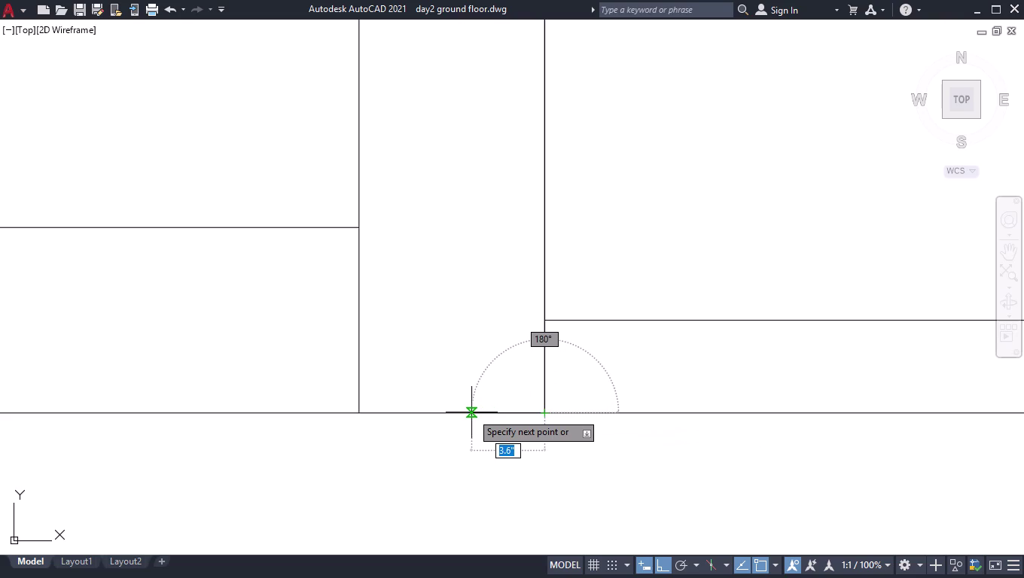
text(4.5")
key(Return)
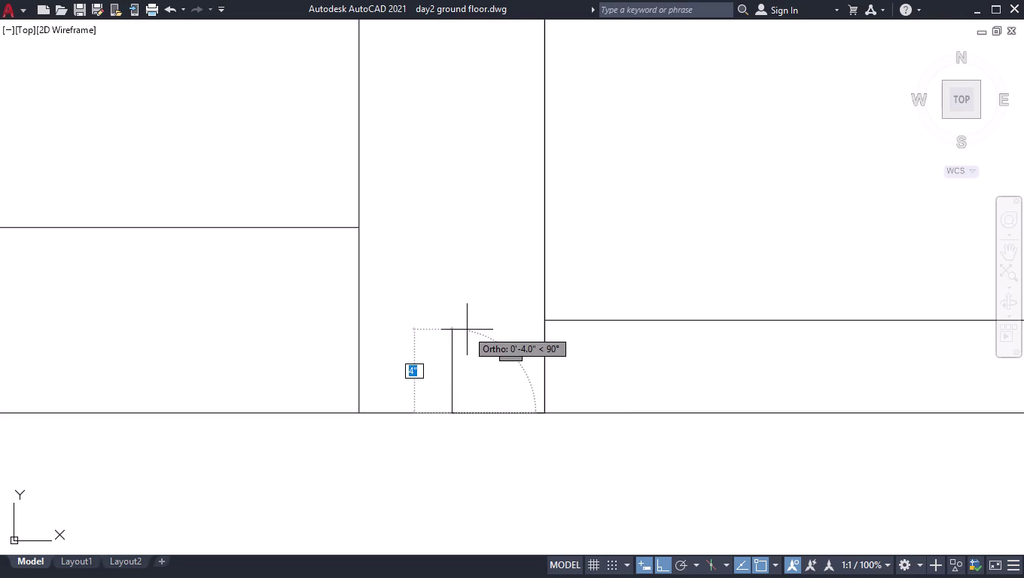
text(4.5")
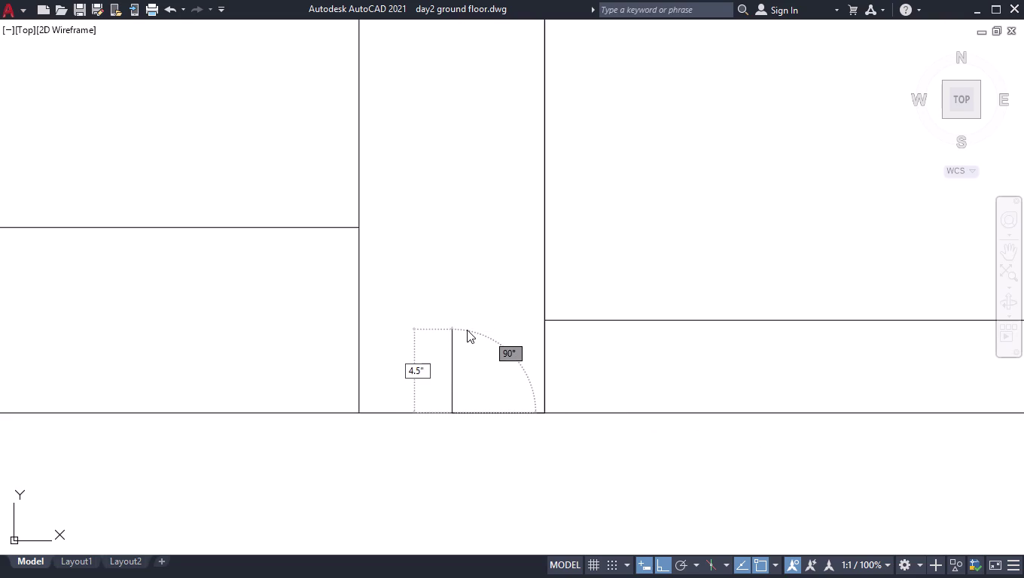
key(Return)
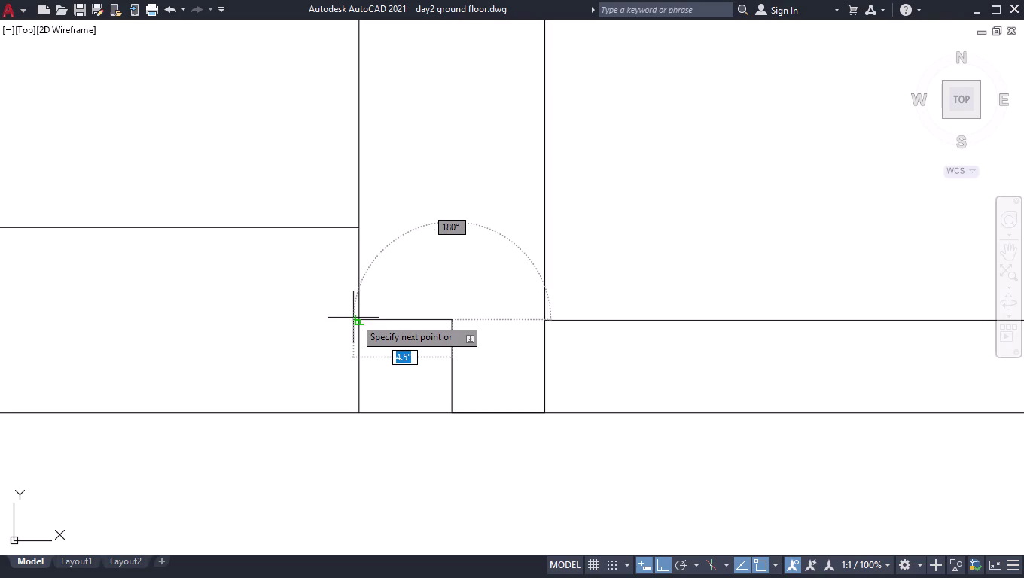
click(358, 318)
key(space)
Trim the excess wall segments below and beside the step using a fence.
key(t)
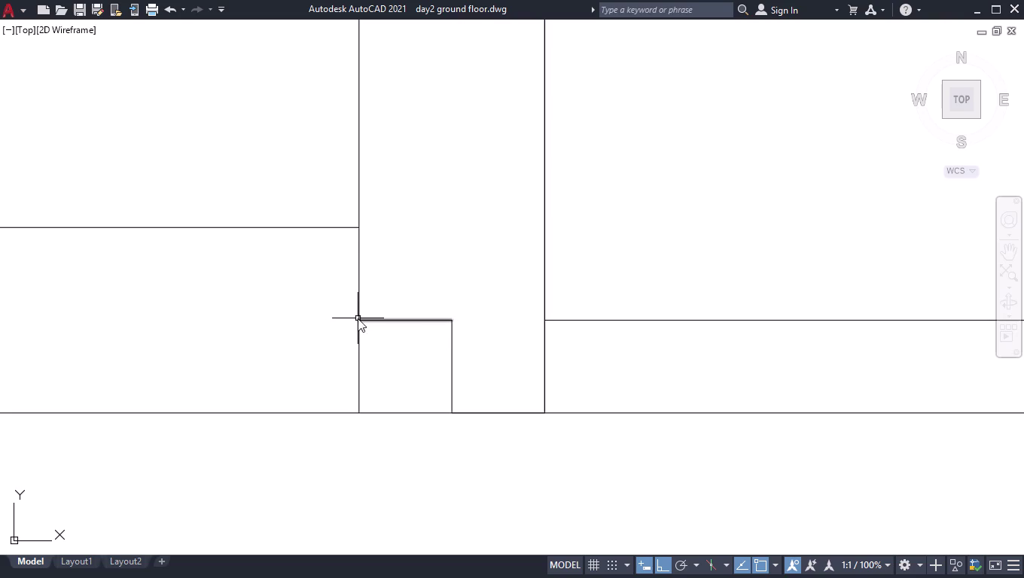
key(r)
key(Return)
click(346, 363)
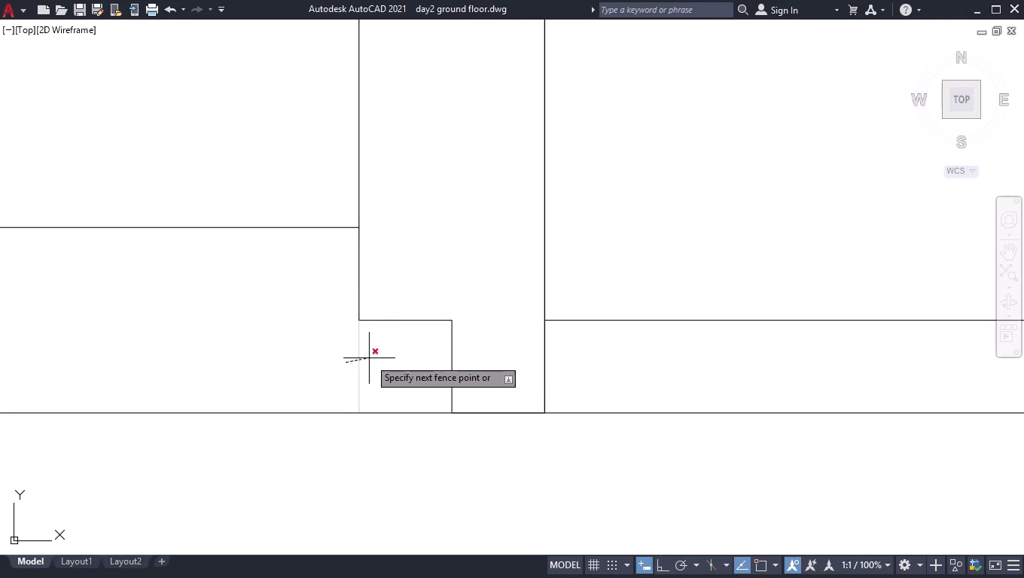
click(369, 359)
key(space)
key(space)
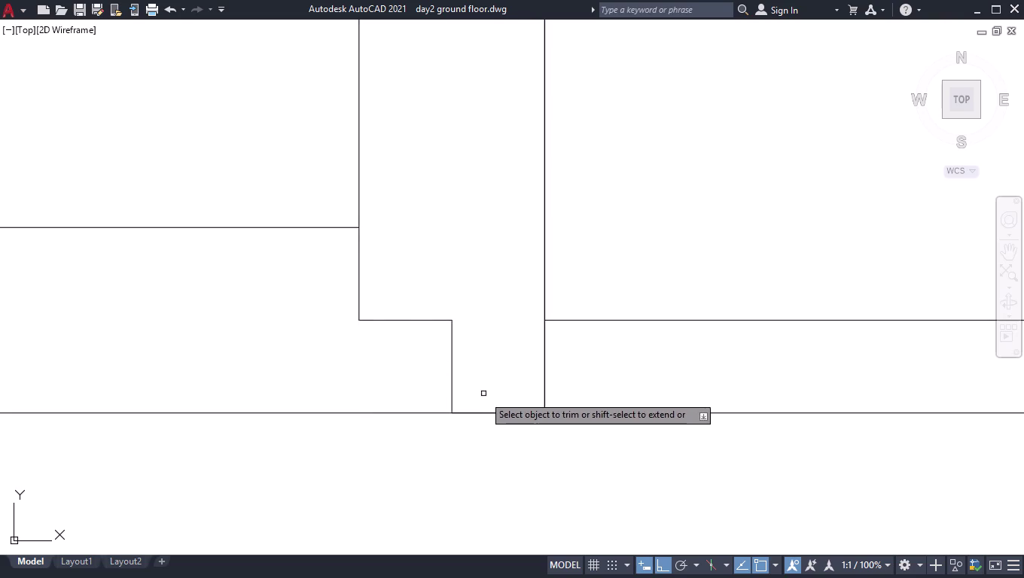
click(485, 411)
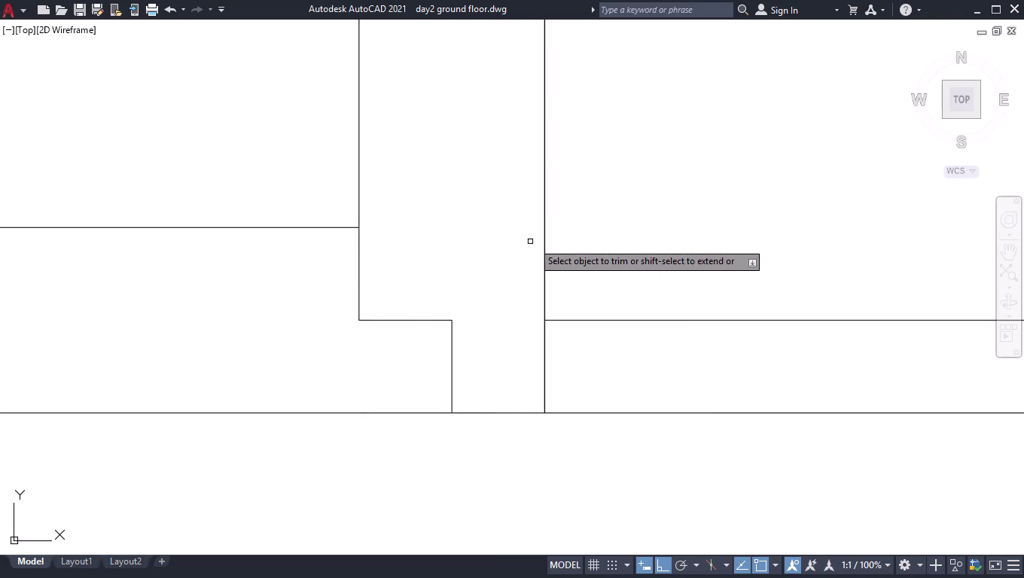
click(545, 234)
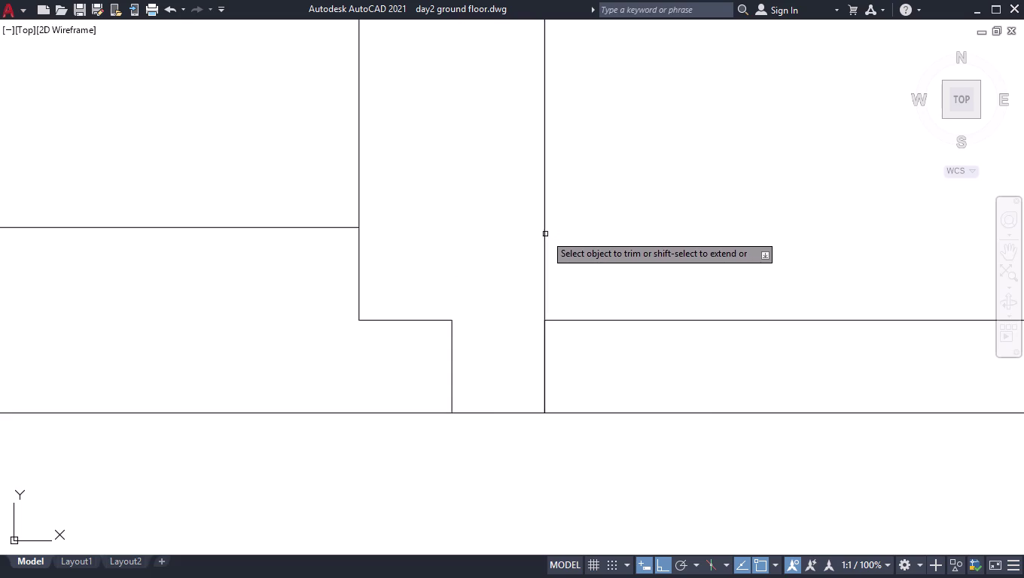
End the trim and zoom out to review the wall junctions.
scroll(down, 3)
scroll(down, 3)
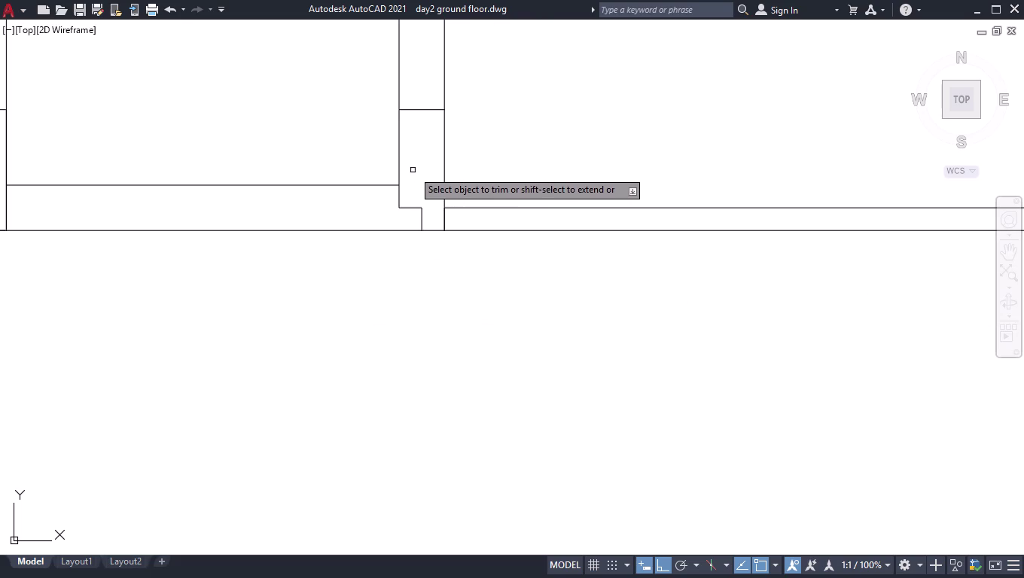
key(space)
scroll(down, 3)
scroll(down, 3)
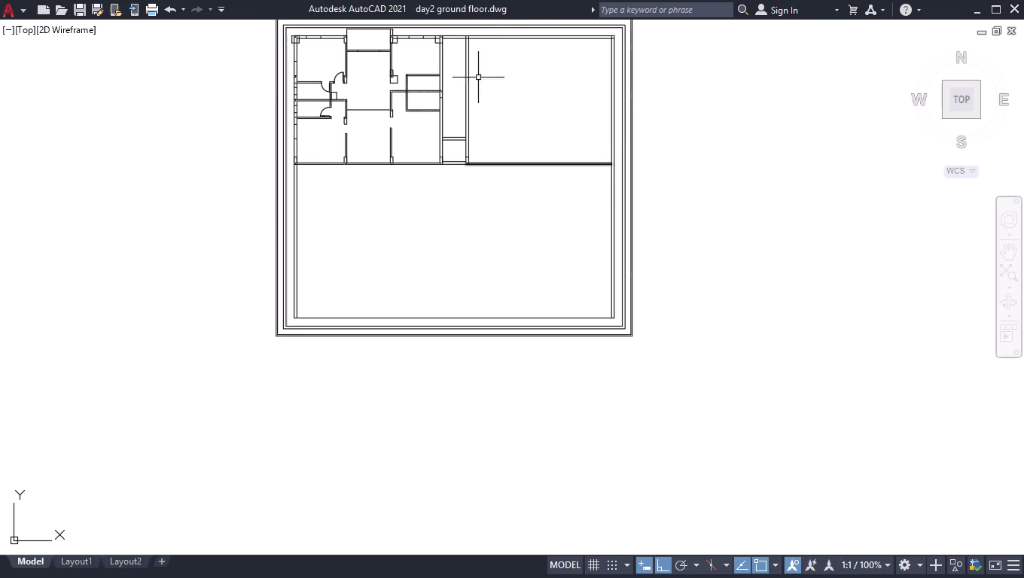
scroll(down, 3)
scroll(up, 3)
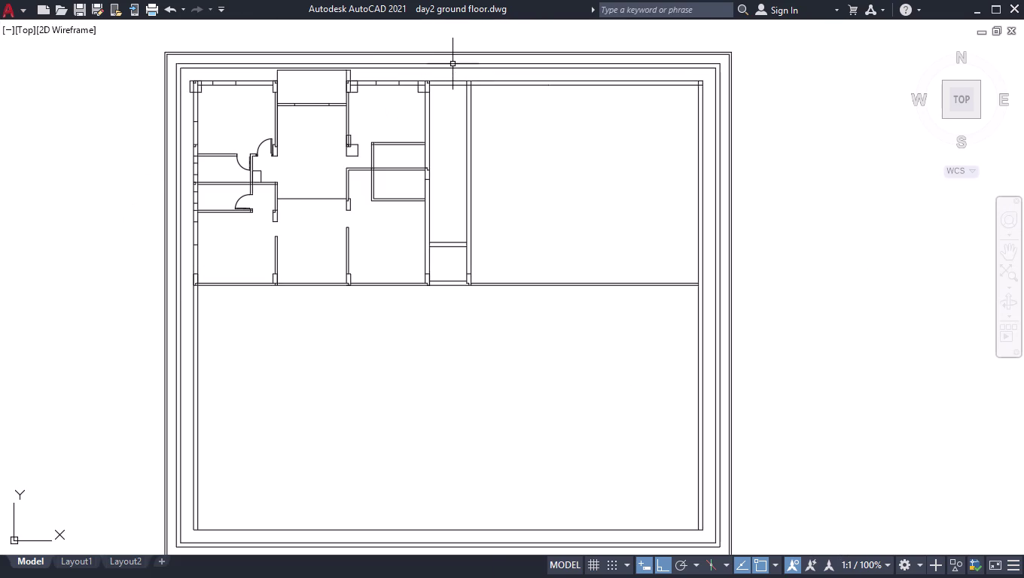
scroll(up, 3)
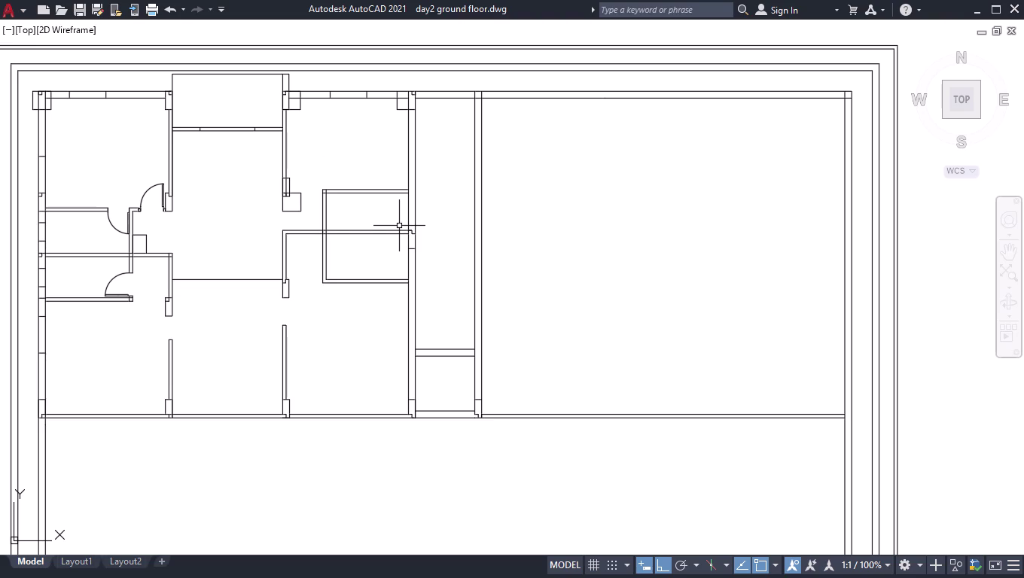
Zoom into the upper-left rooms and restore the ribbon's drawing commands.
scroll(down, 3)
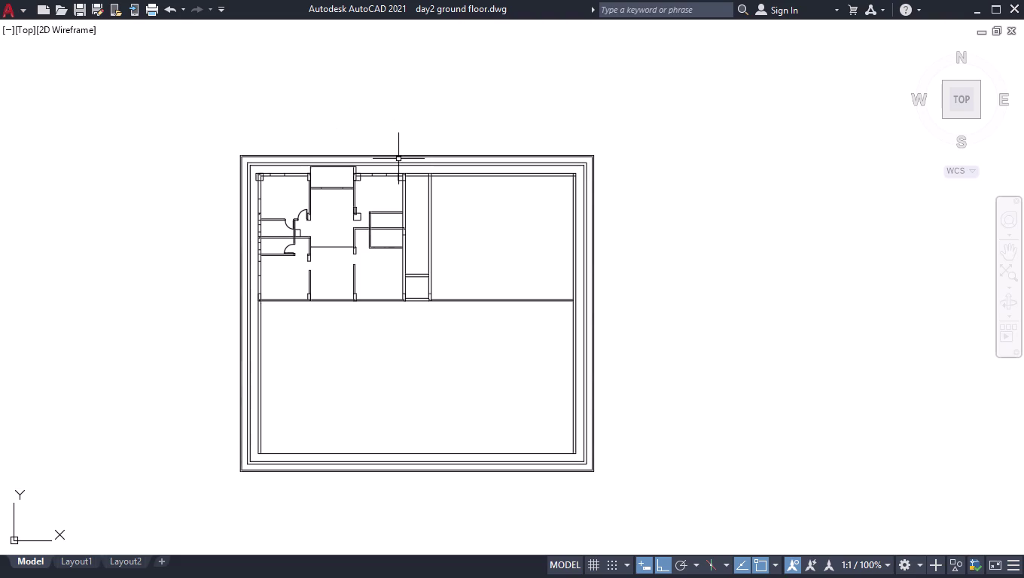
scroll(up, 3)
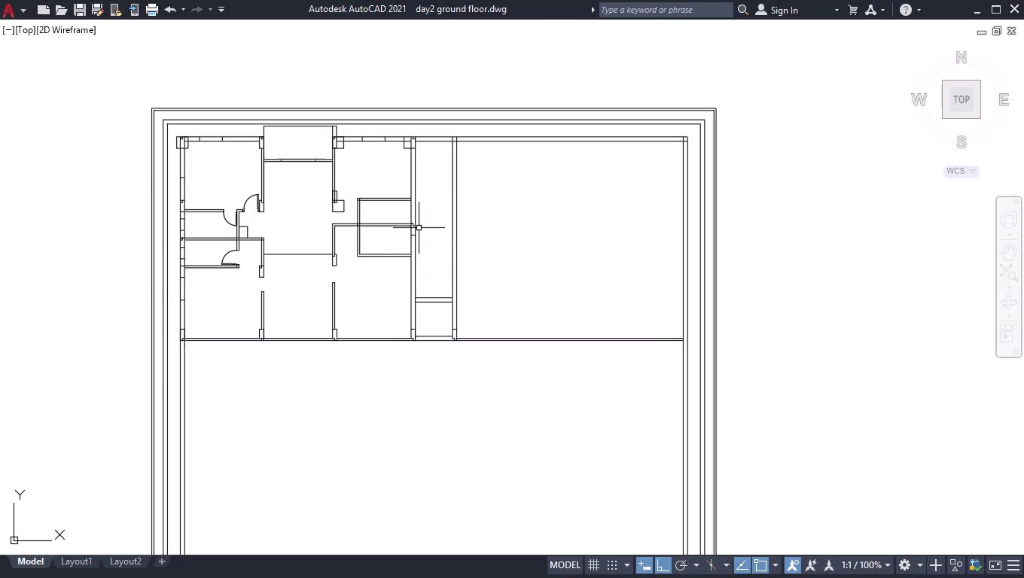
scroll(up, 3)
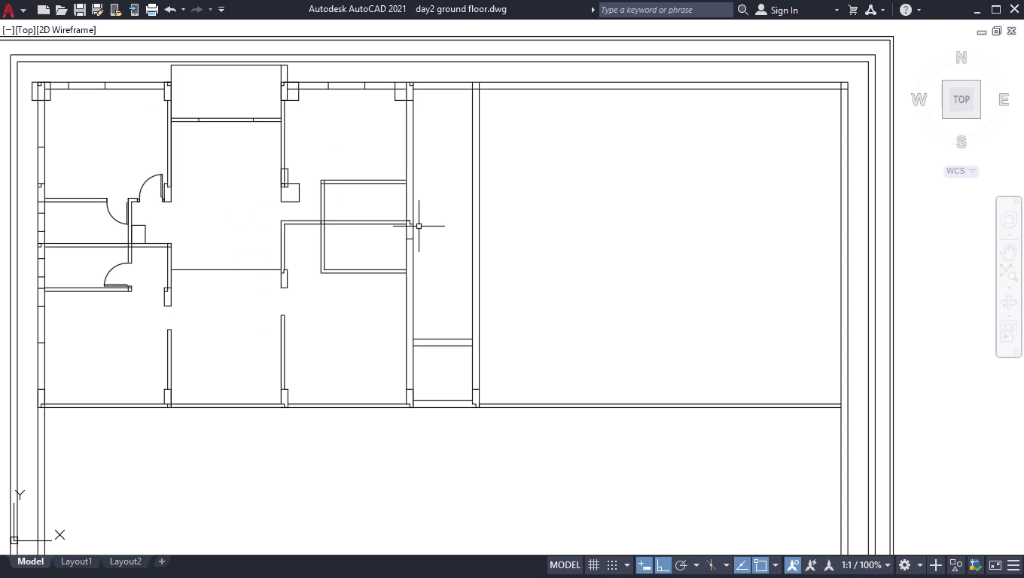
scroll(down, 3)
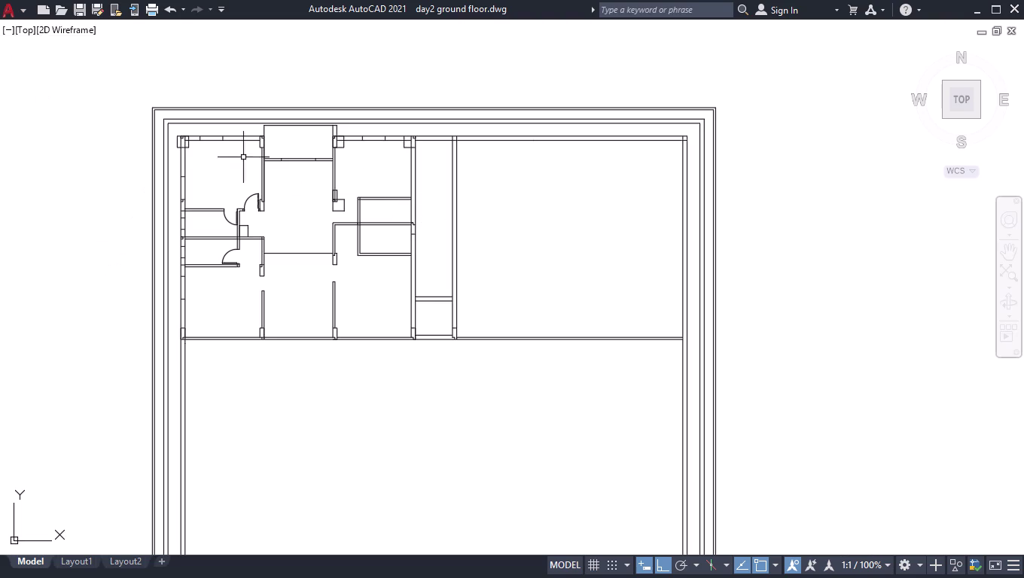
scroll(up, 3)
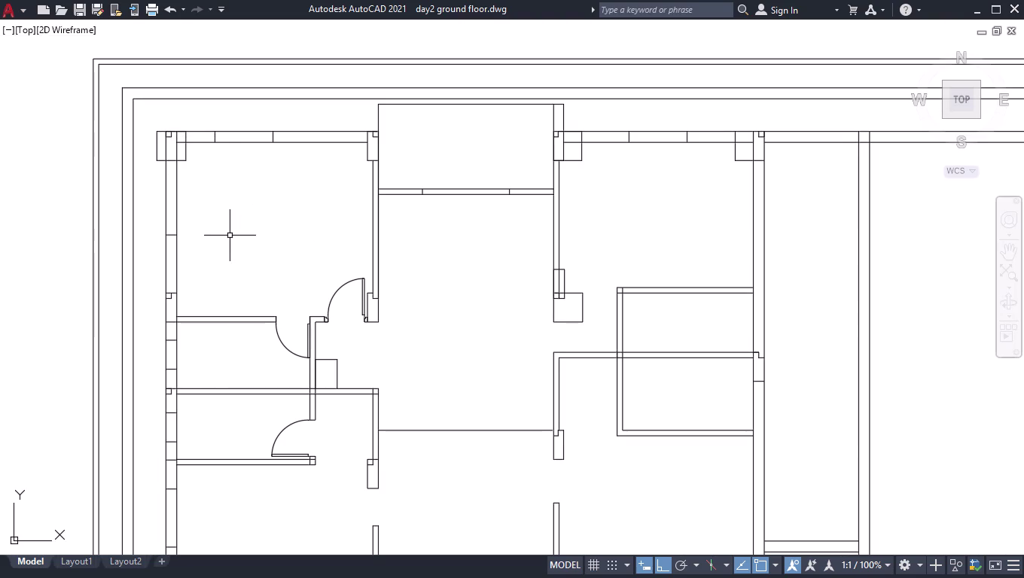
key(ctrl+0)
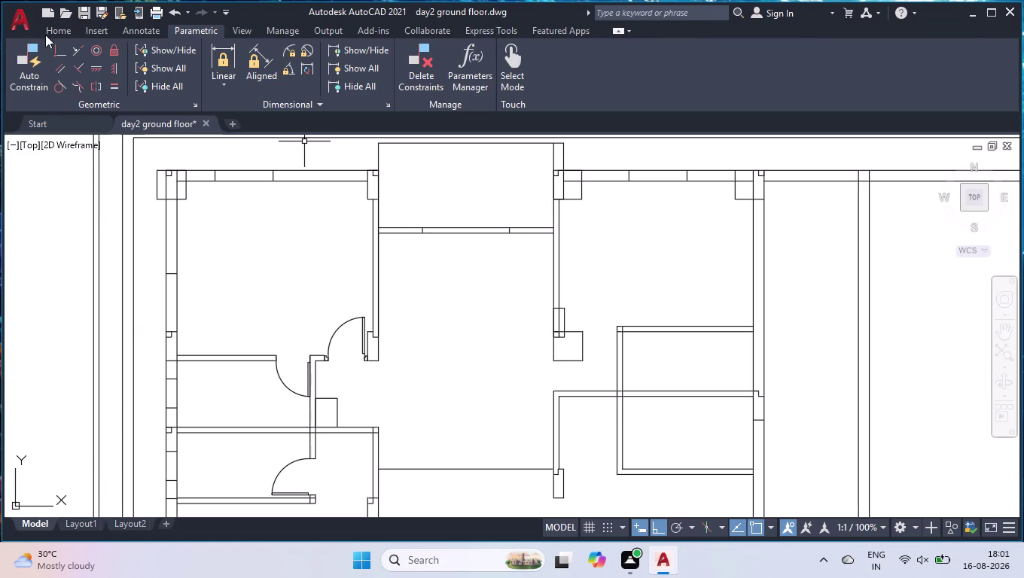
click(49, 31)
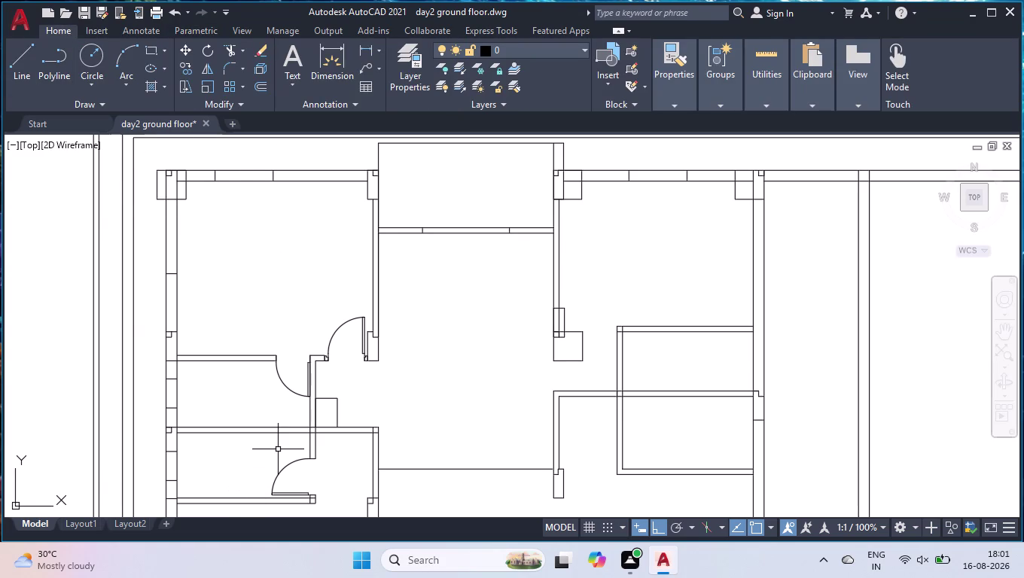
Start a hatch with true colour RGB 252,3,86 and a solid fill pattern.
click(149, 84)
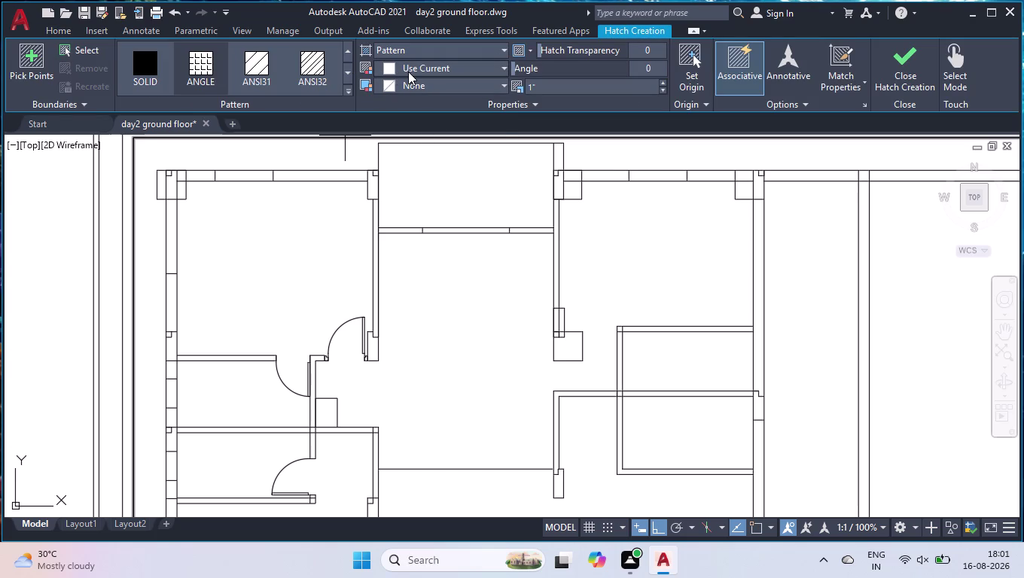
click(408, 72)
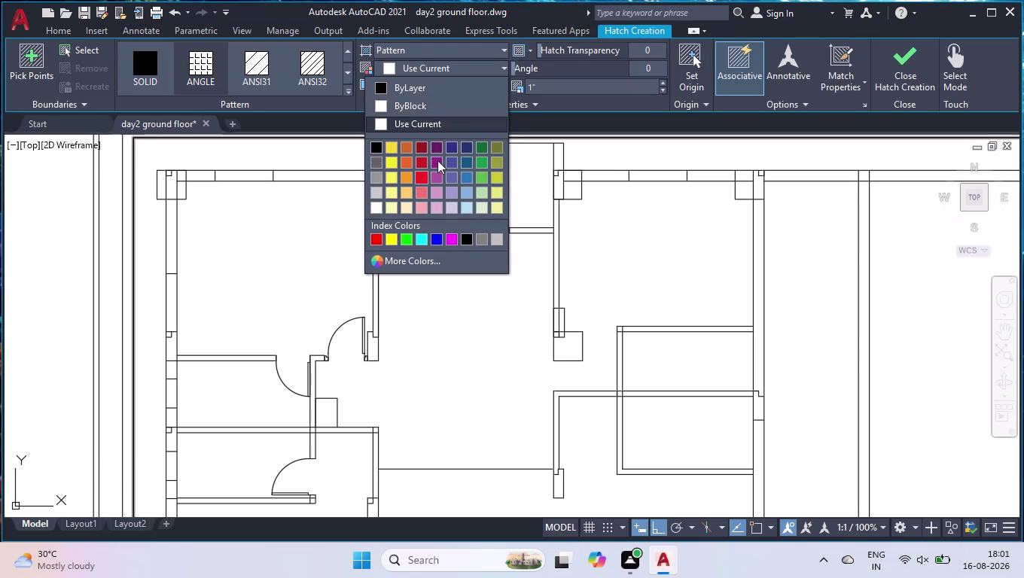
click(402, 261)
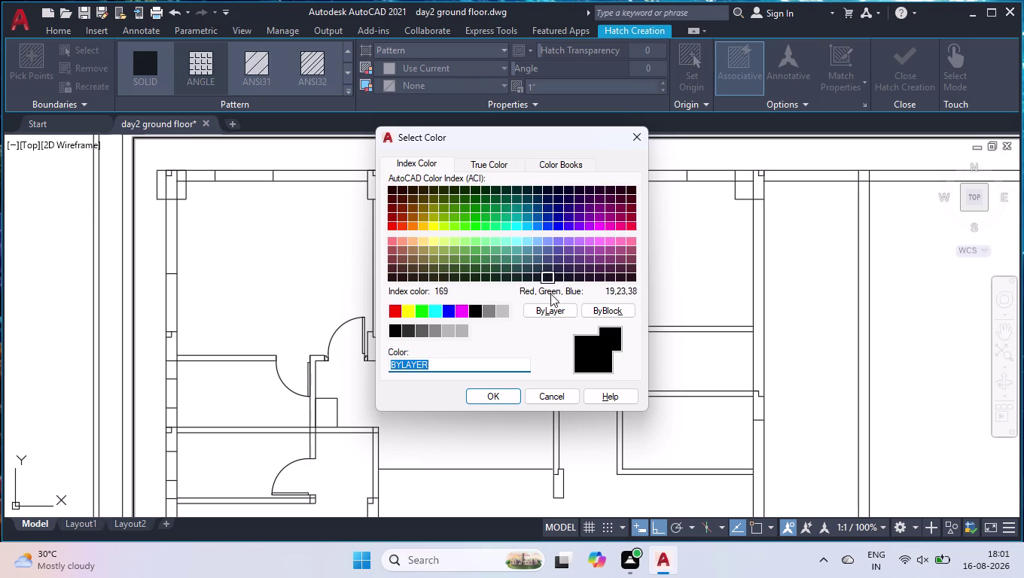
click(469, 164)
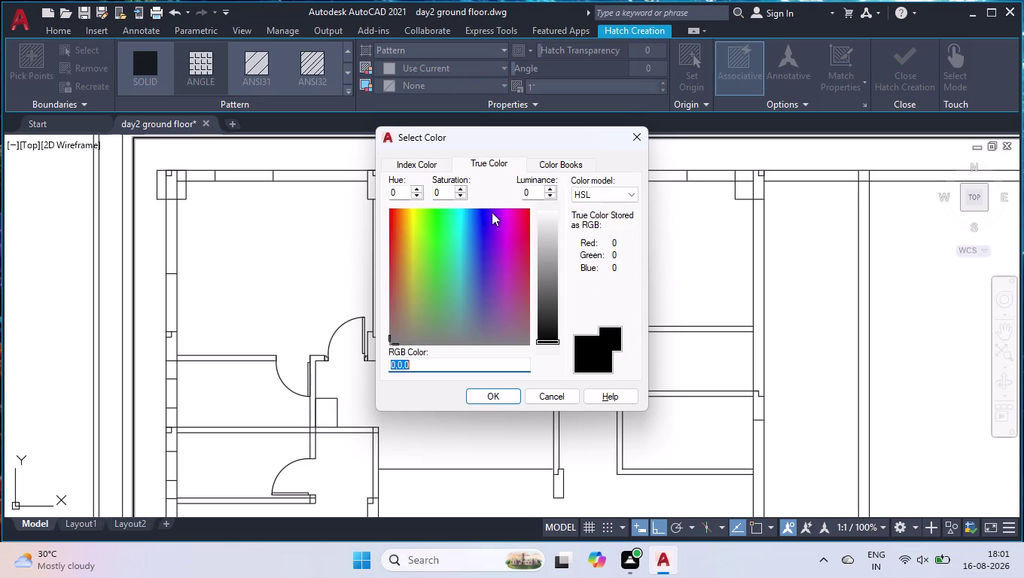
click(509, 230)
drag(510, 230, 507, 232)
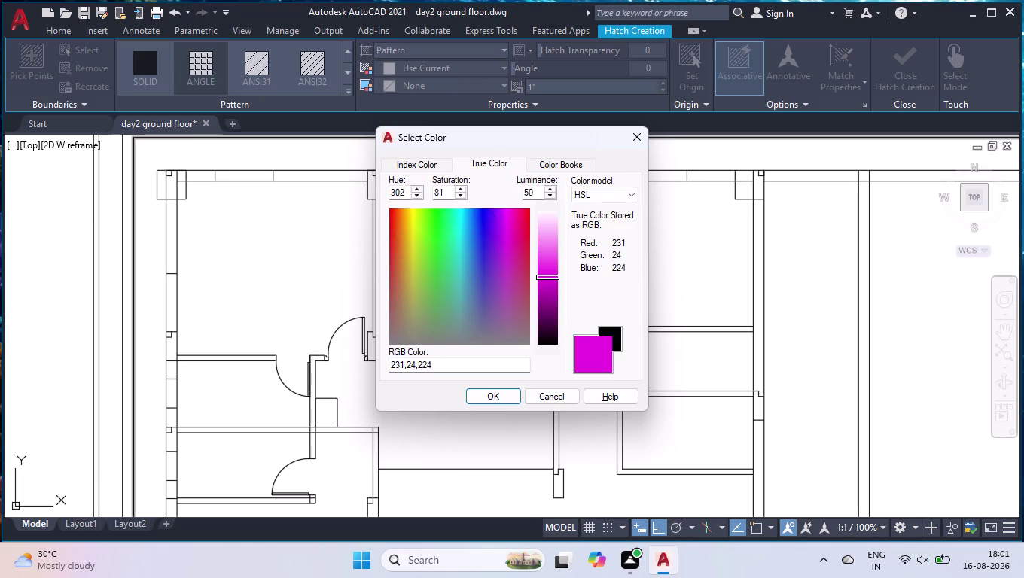
drag(507, 232, 514, 255)
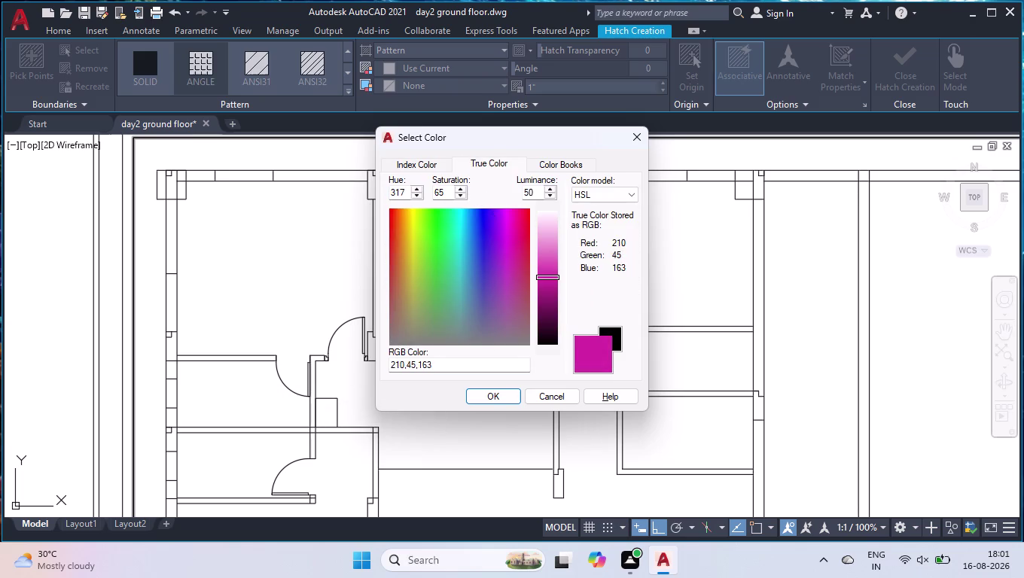
drag(513, 254, 508, 208)
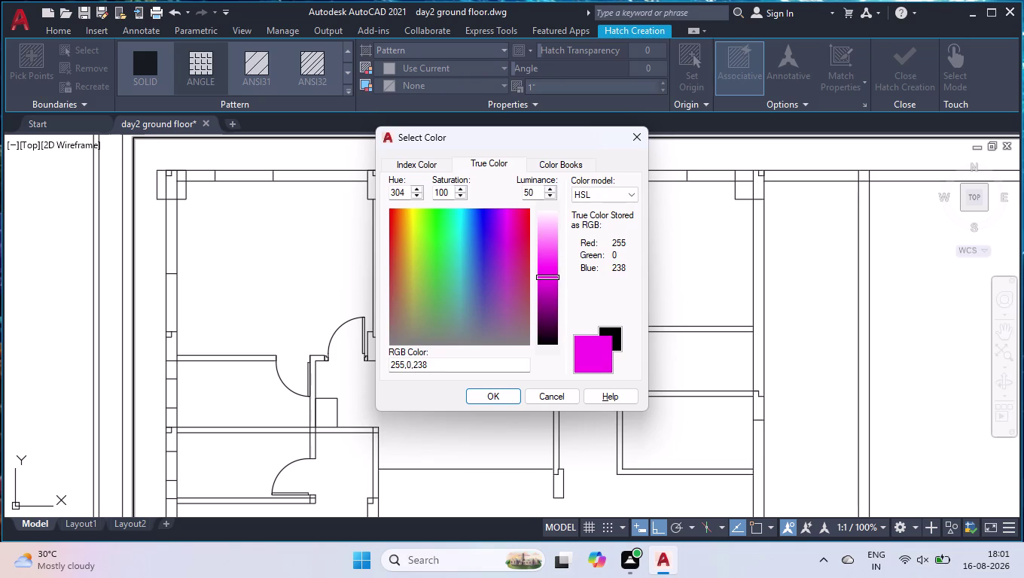
drag(508, 208, 523, 209)
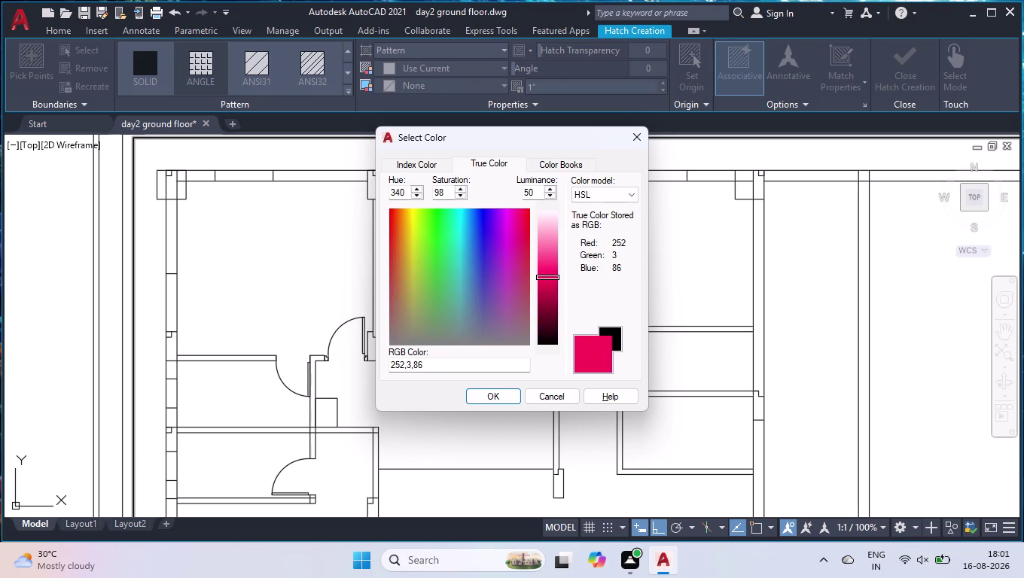
drag(522, 210, 523, 210)
click(506, 396)
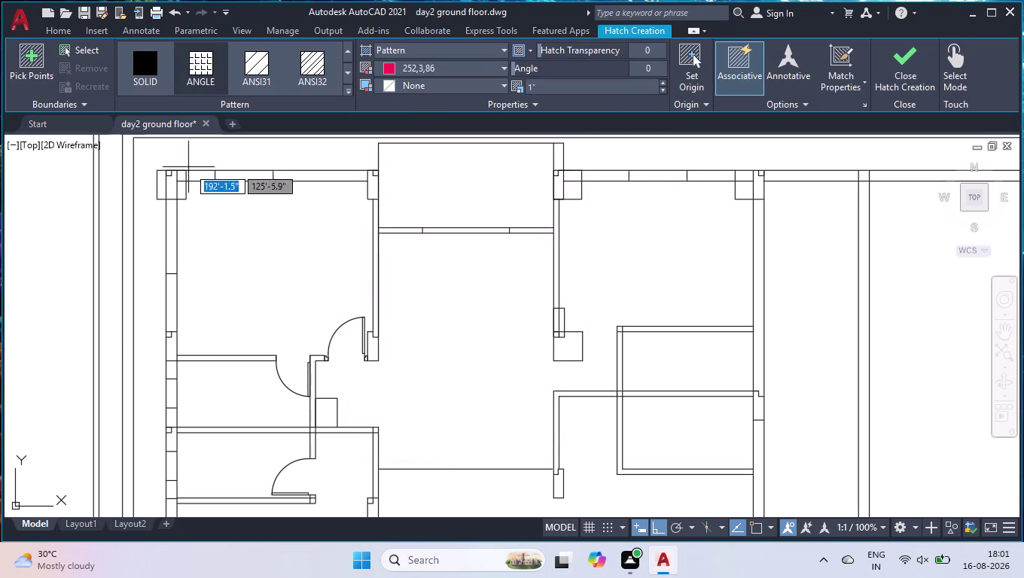
click(156, 78)
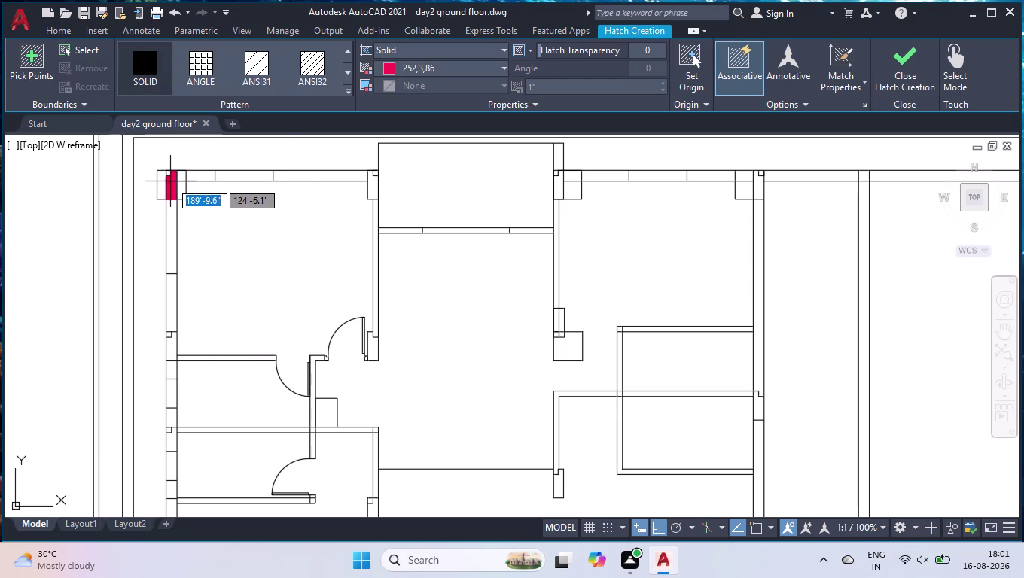
Fill the top-left corner column and the left-wall columns with solid crimson.
click(171, 183)
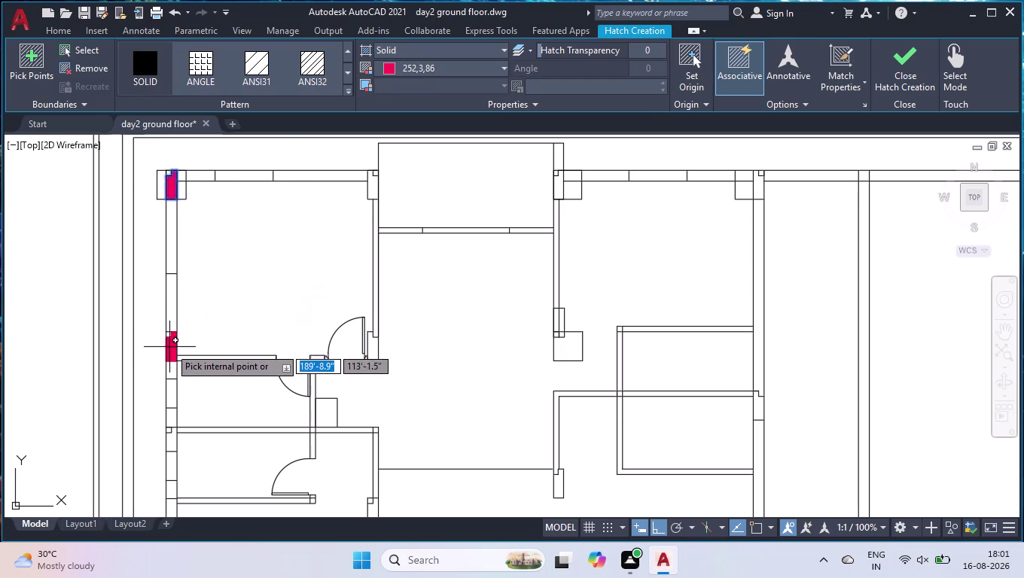
click(170, 347)
scroll(down, 3)
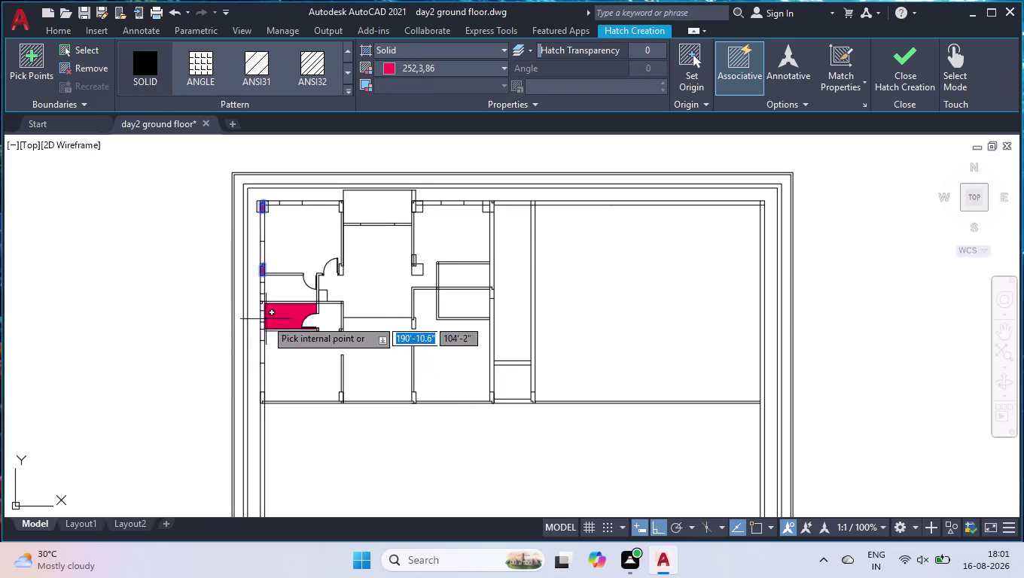
scroll(up, 3)
click(264, 306)
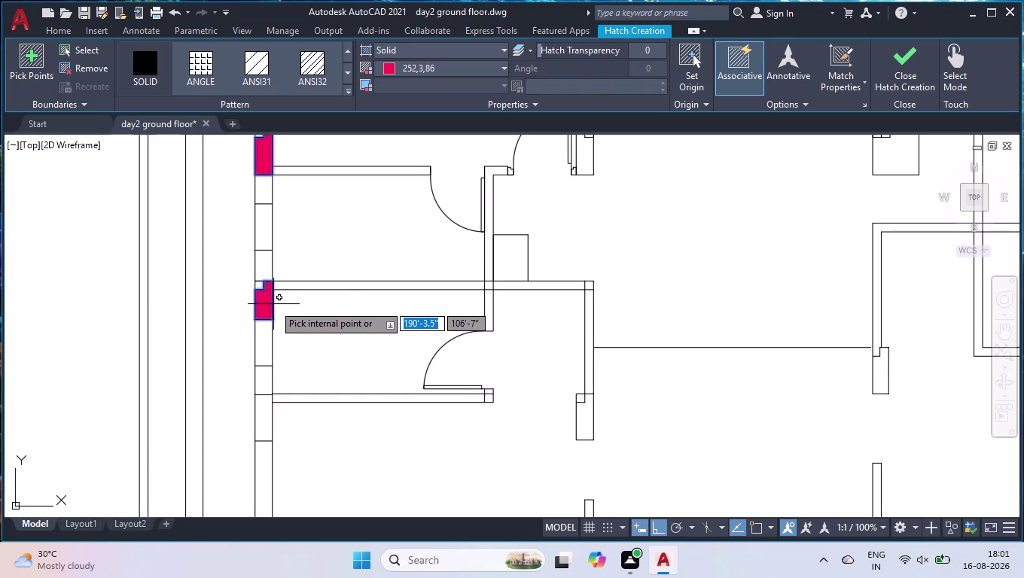
scroll(down, 3)
click(271, 450)
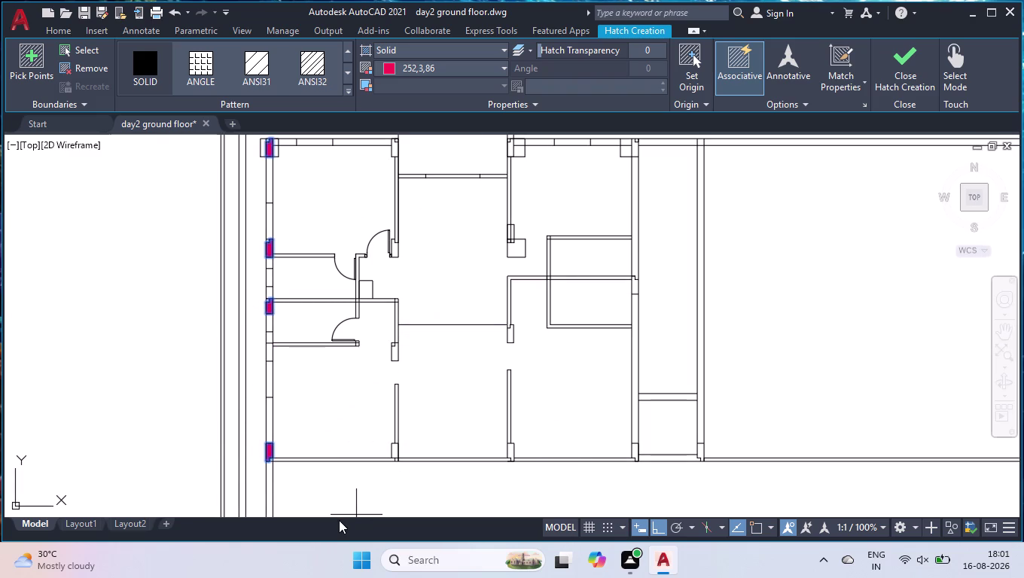
Dismiss a point-on-object error, then fill the bottom-wall and inner-wall columns.
click(398, 449)
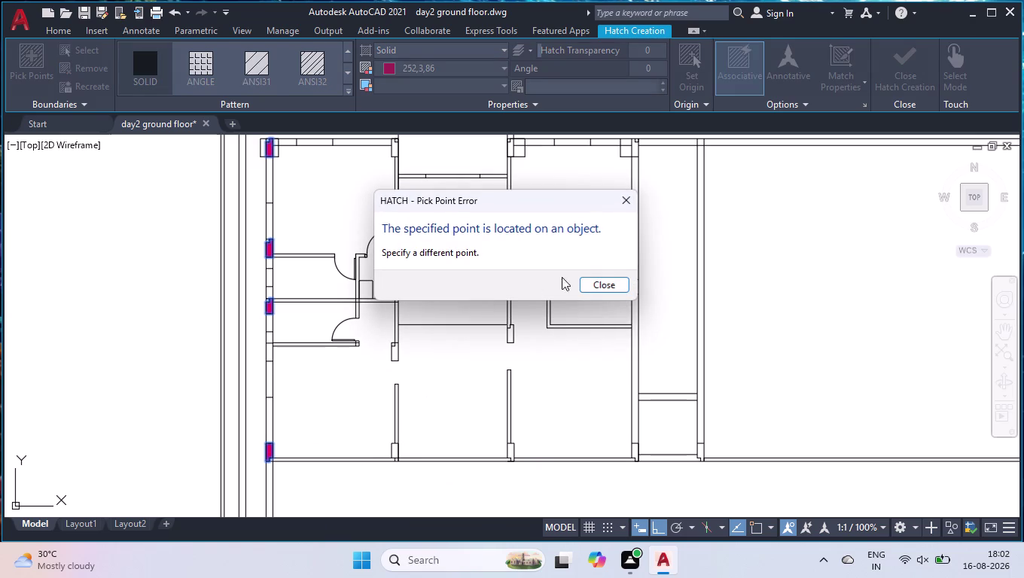
click(590, 288)
scroll(up, 3)
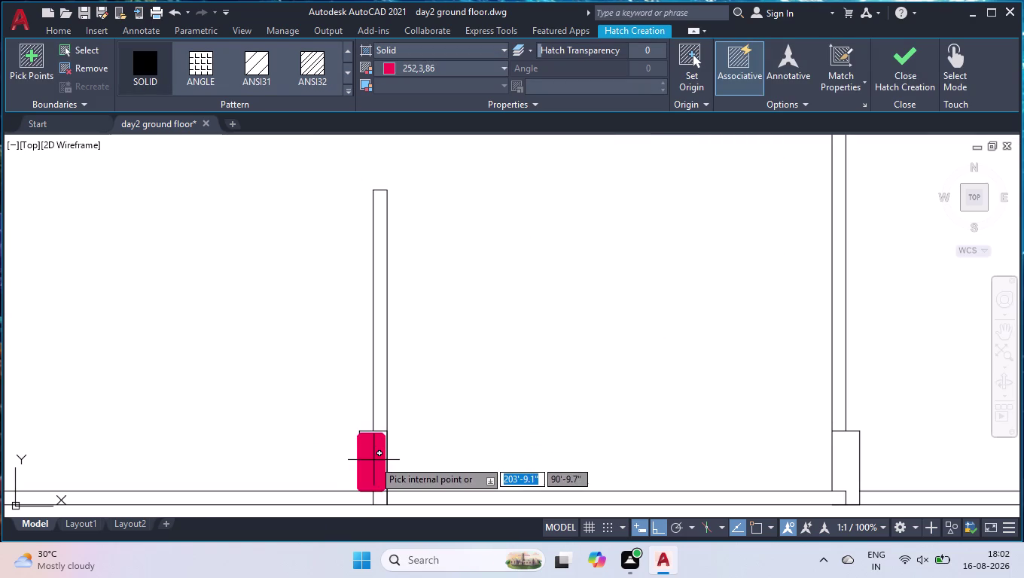
click(374, 461)
click(378, 497)
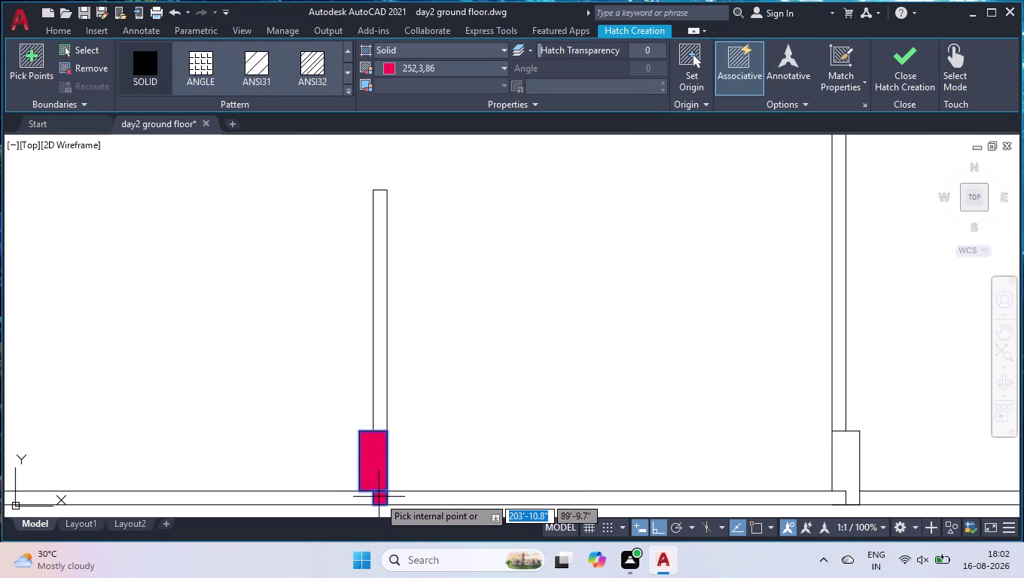
scroll(down, 3)
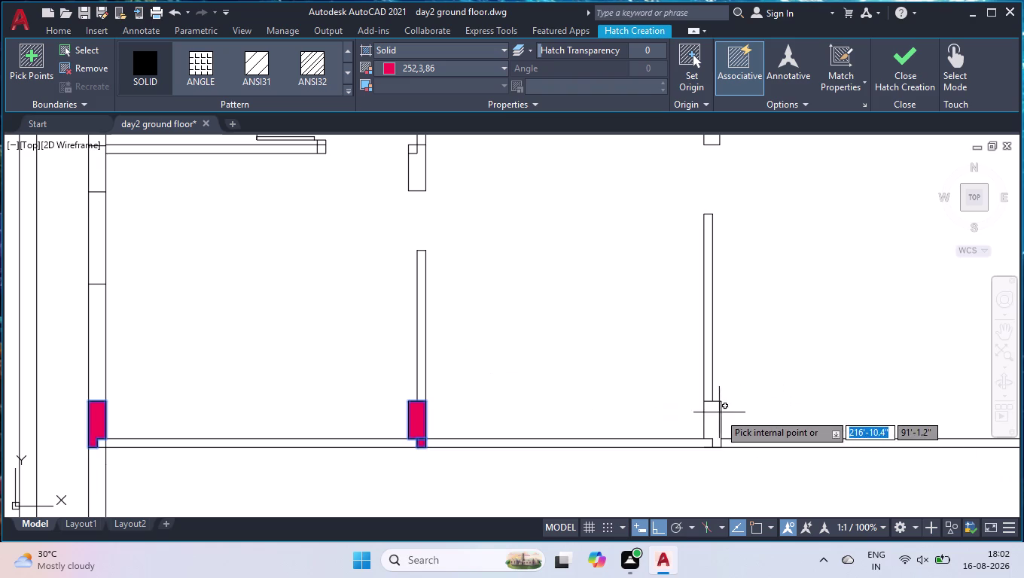
click(712, 420)
scroll(down, 3)
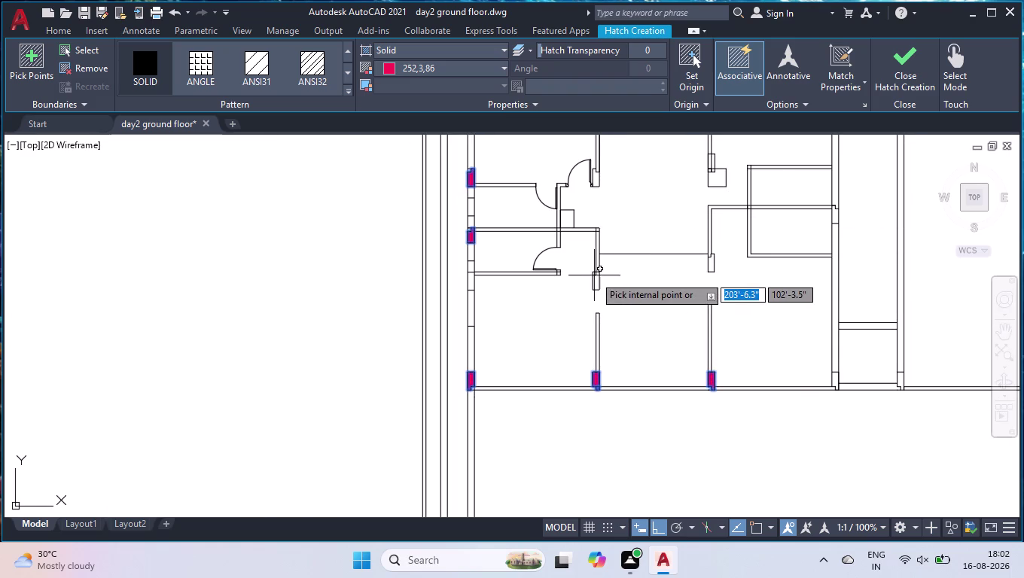
scroll(up, 3)
click(609, 304)
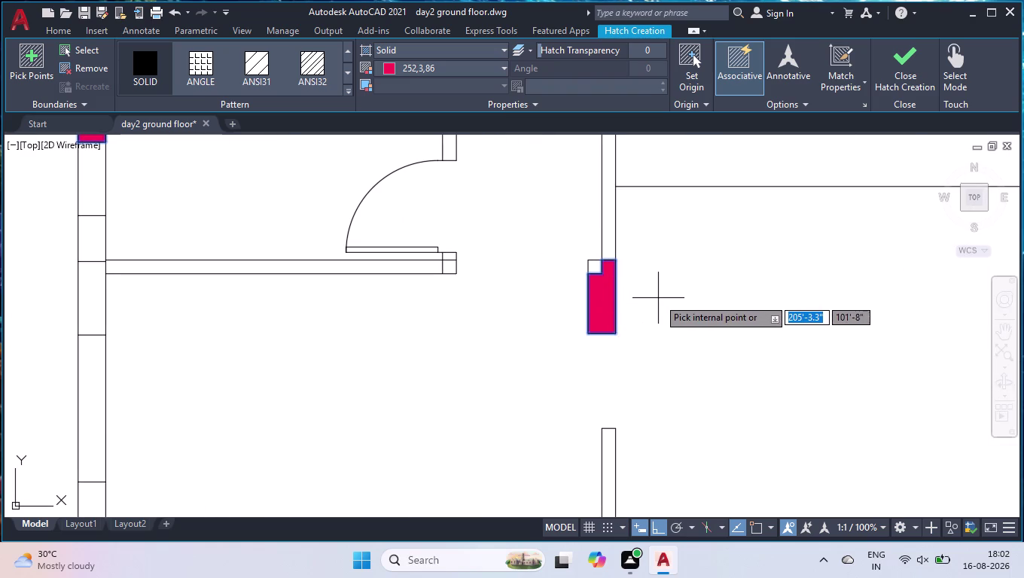
scroll(down, 3)
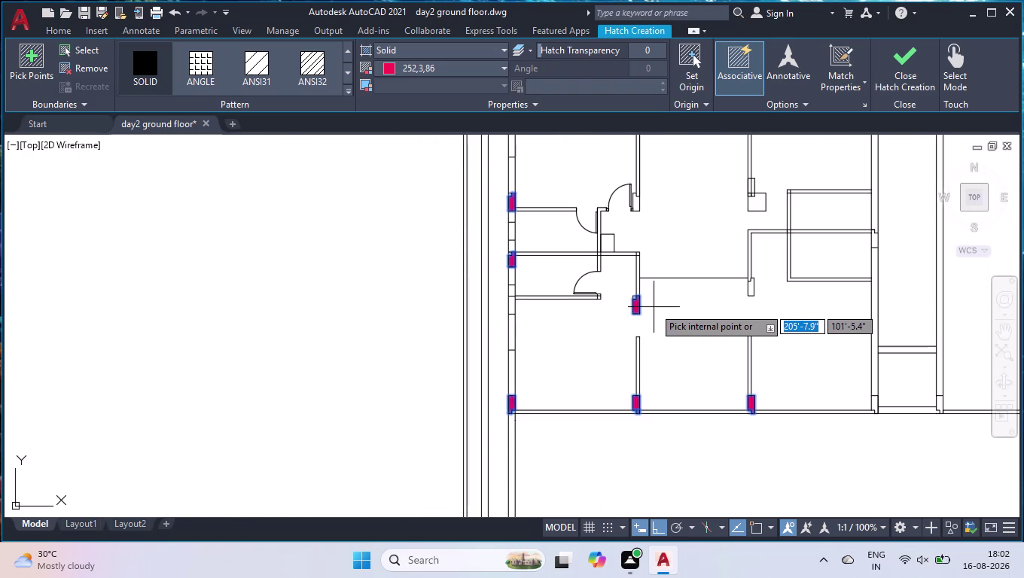
Finish the column fills, undo them, and start a new hatch.
key(space)
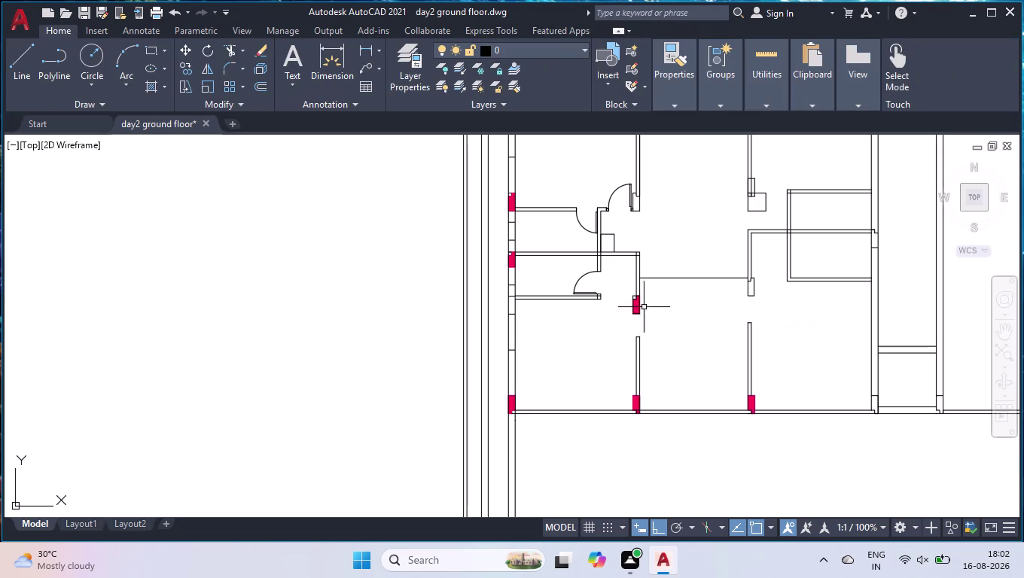
key(u)
key(Return)
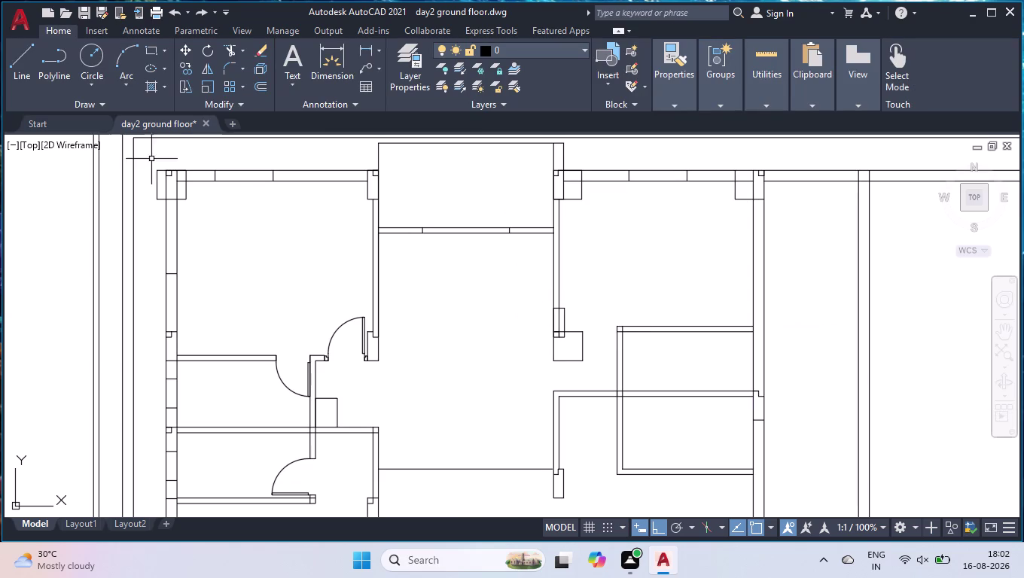
click(144, 81)
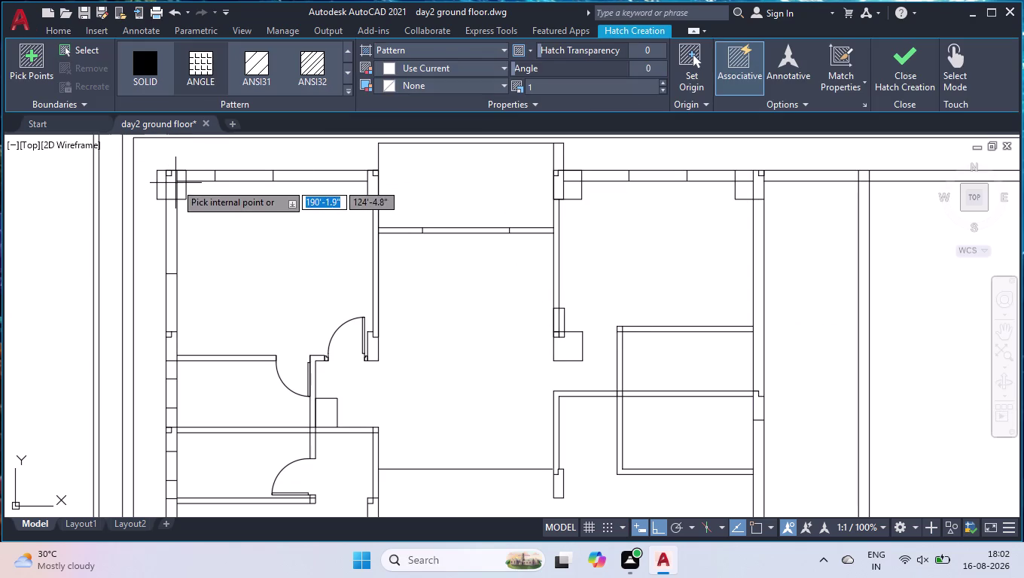
Pick the top-left column and set the hatch to SOLID in colour 252,3,86.
click(170, 181)
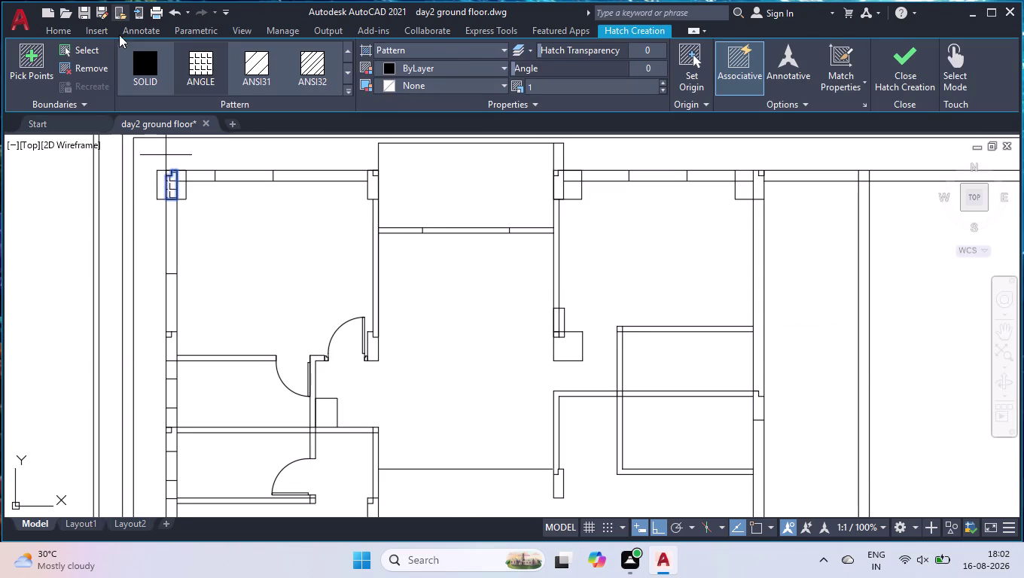
click(128, 82)
click(432, 75)
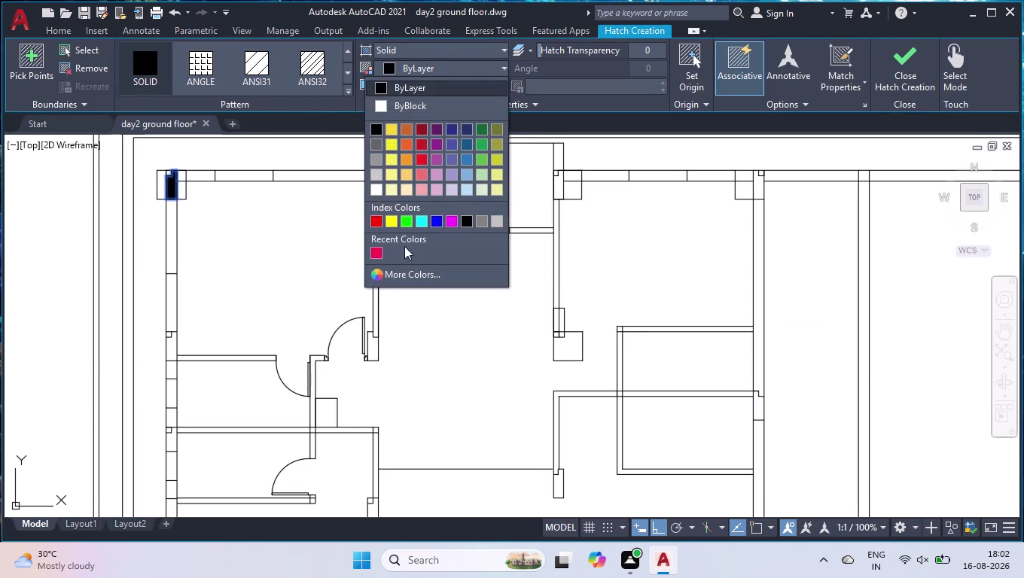
click(376, 253)
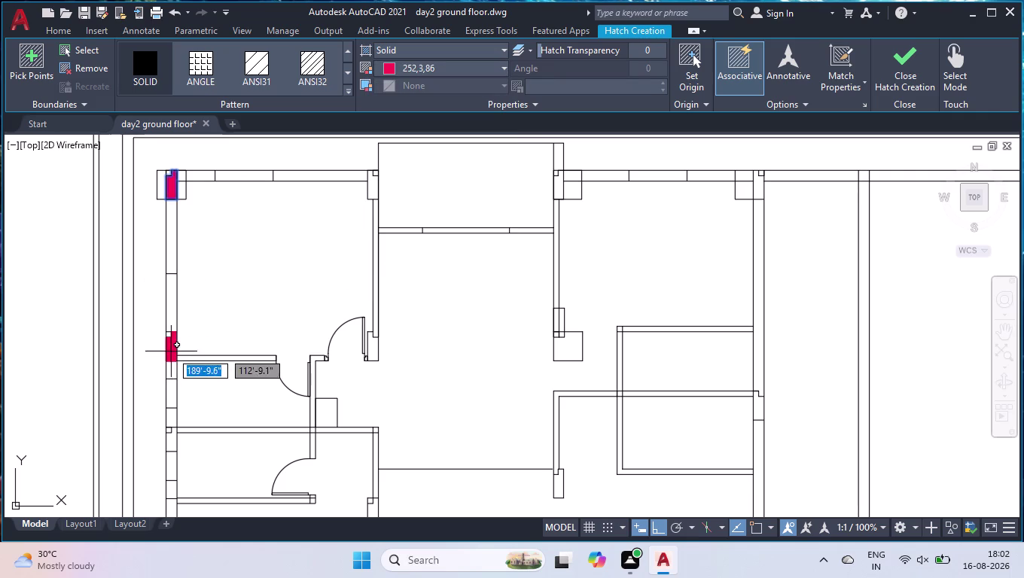
Fill the left-wall columns and the columns along the bottom wall.
click(173, 349)
scroll(down, 3)
scroll(up, 3)
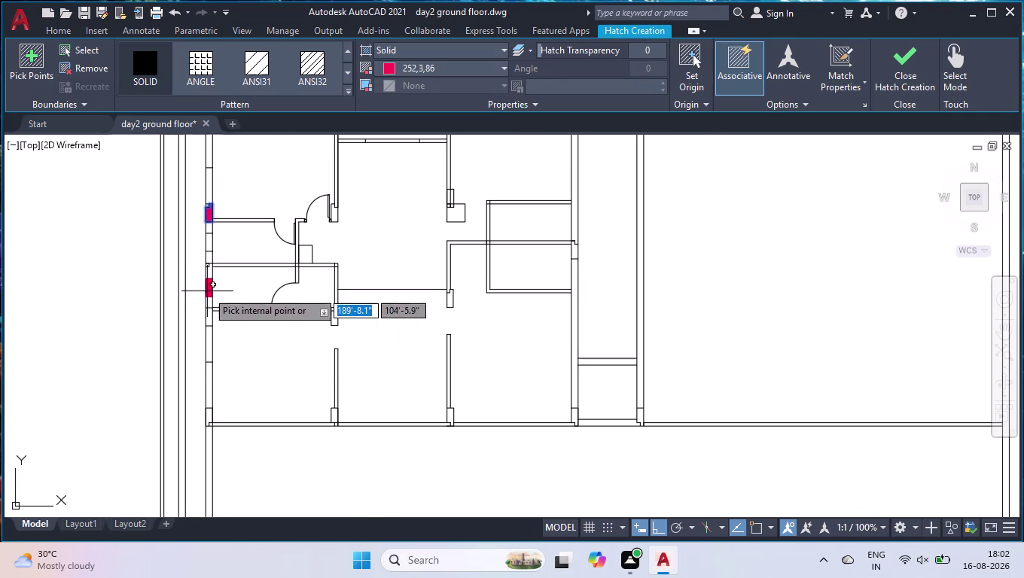
click(210, 269)
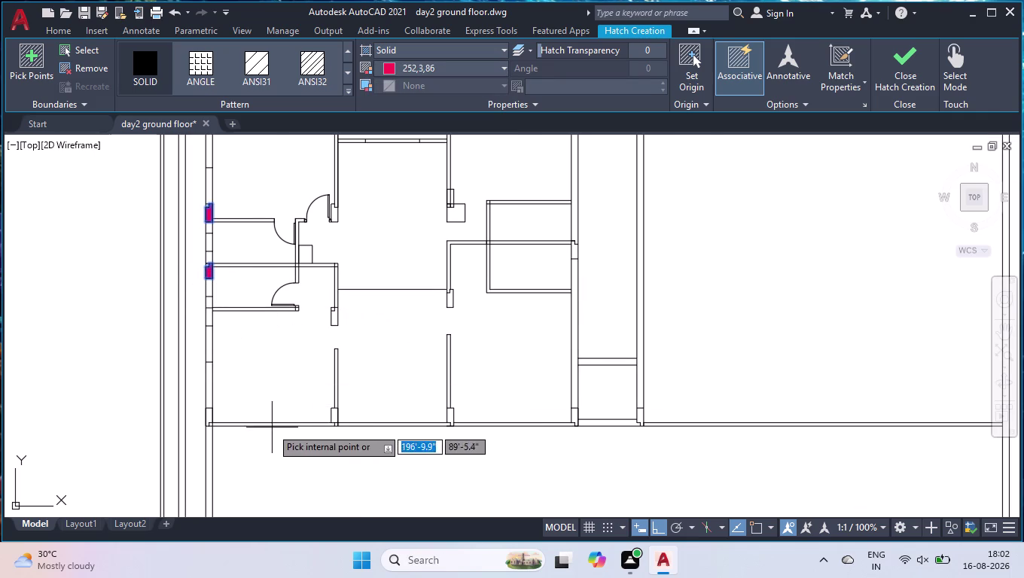
click(208, 415)
scroll(up, 3)
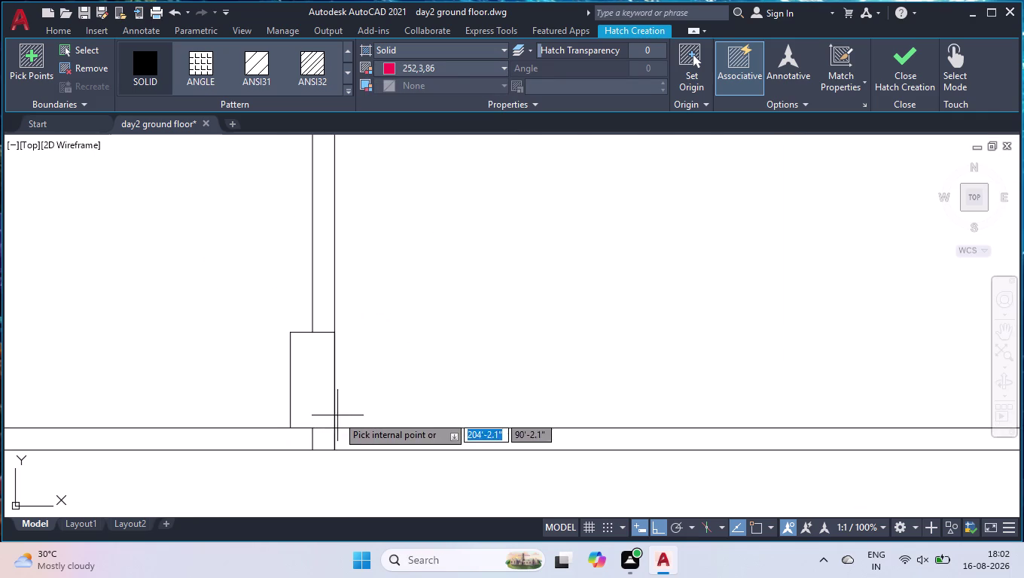
click(304, 390)
click(324, 440)
scroll(down, 3)
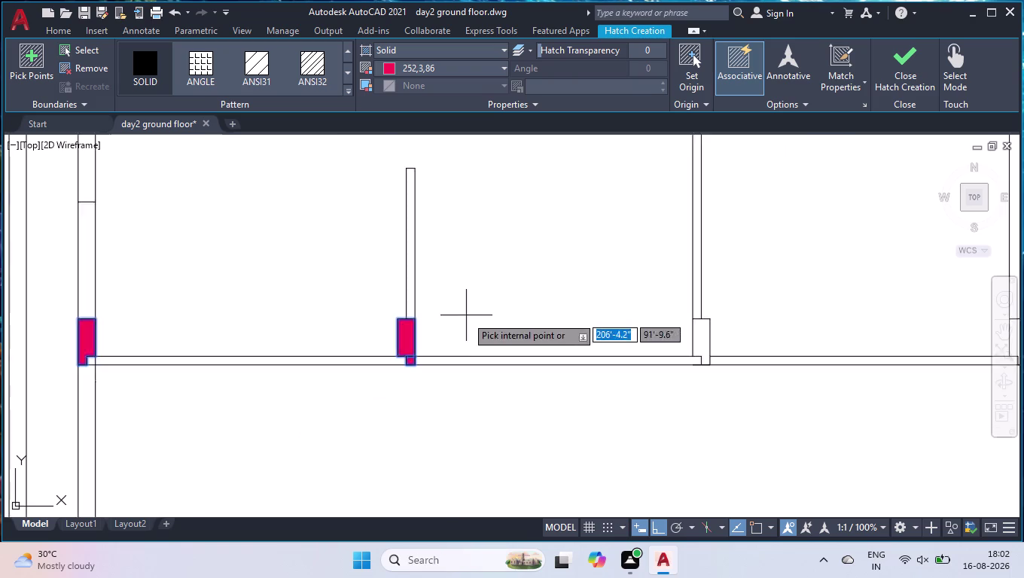
scroll(down, 3)
scroll(up, 3)
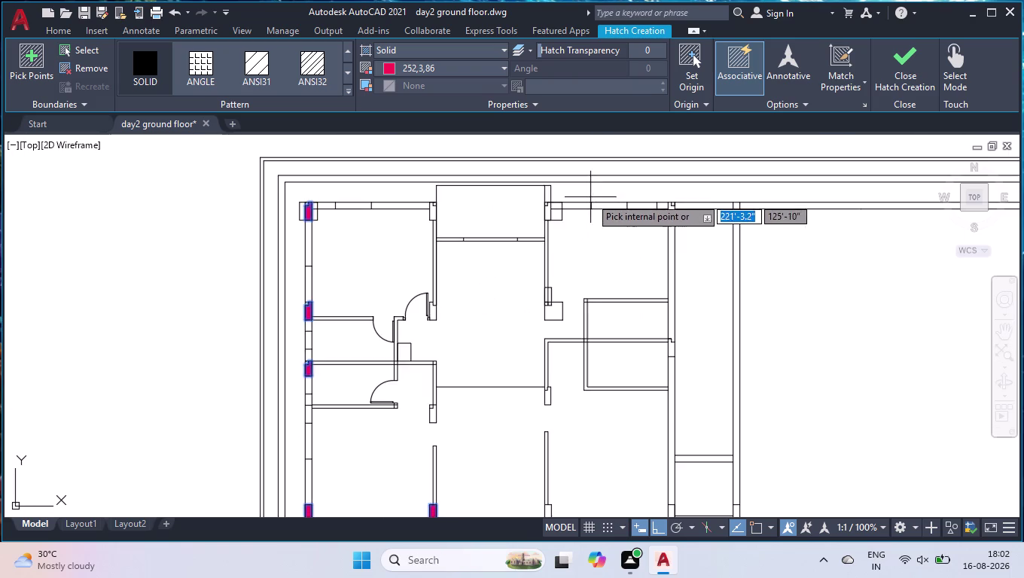
scroll(up, 3)
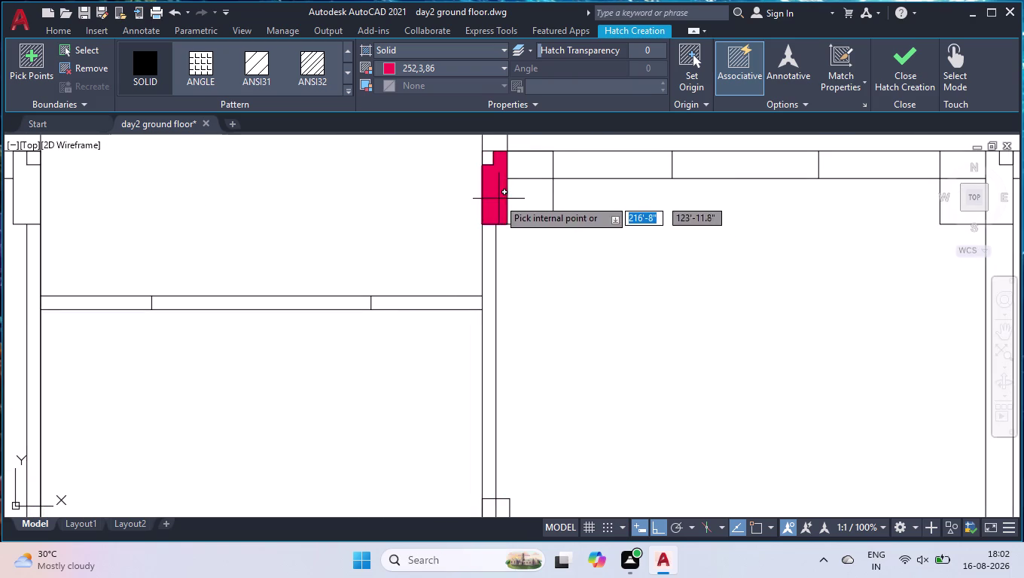
Add the top-wall column and another bottom column to the red fill.
click(498, 198)
scroll(down, 3)
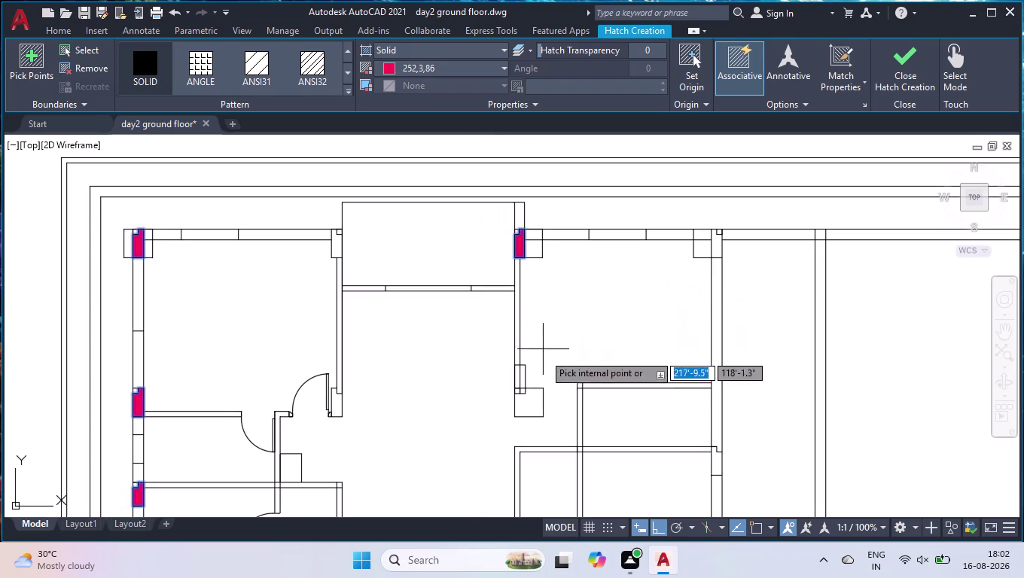
scroll(down, 3)
scroll(up, 3)
scroll(up, 3)
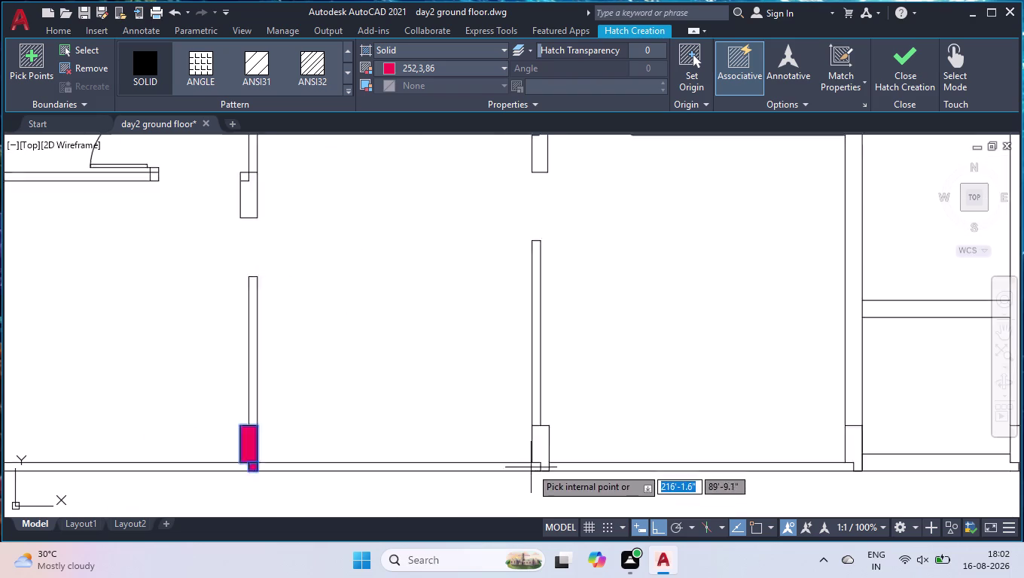
scroll(up, 3)
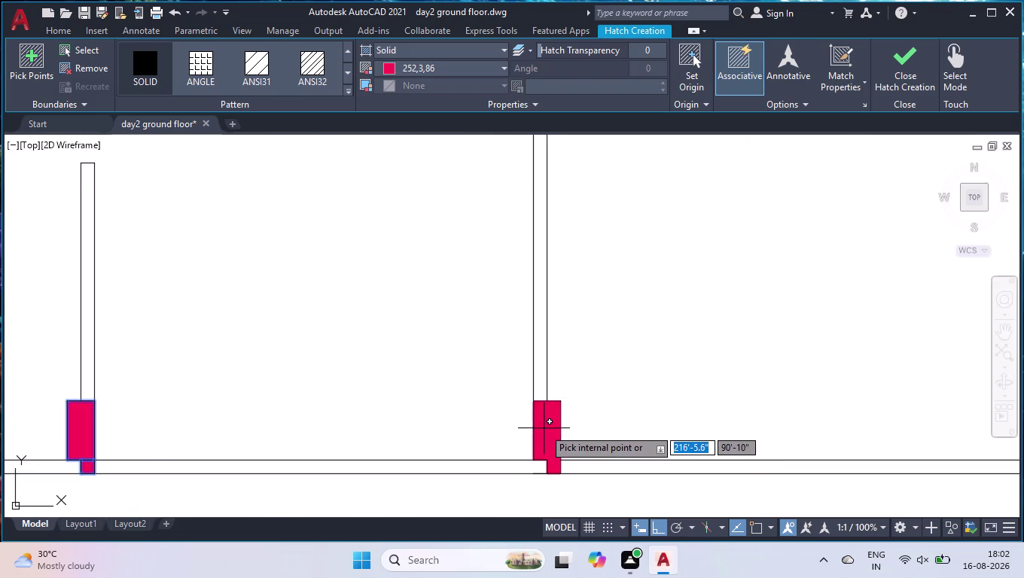
click(544, 429)
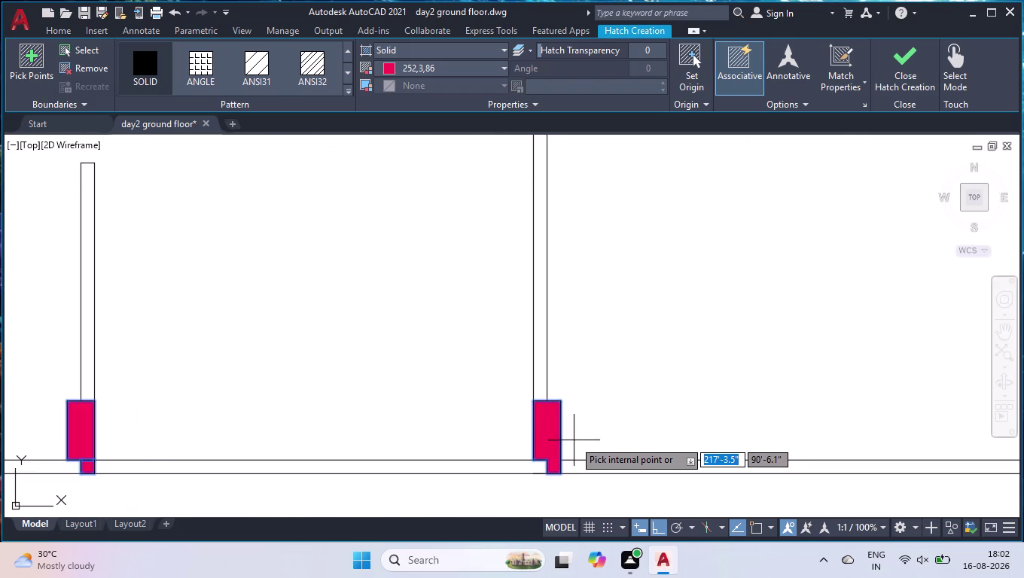
scroll(down, 3)
scroll(up, 3)
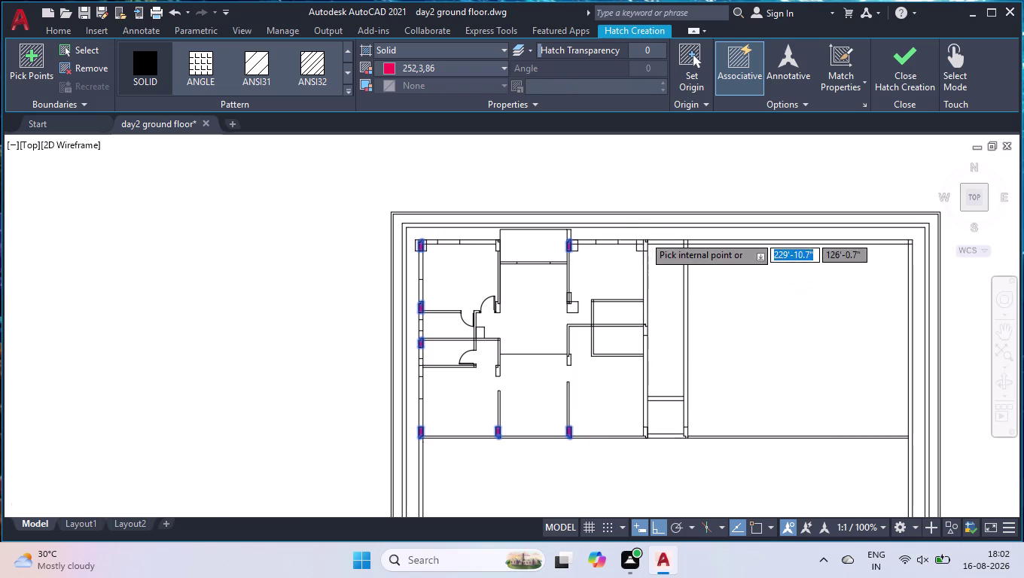
scroll(up, 3)
scroll(up, 3)
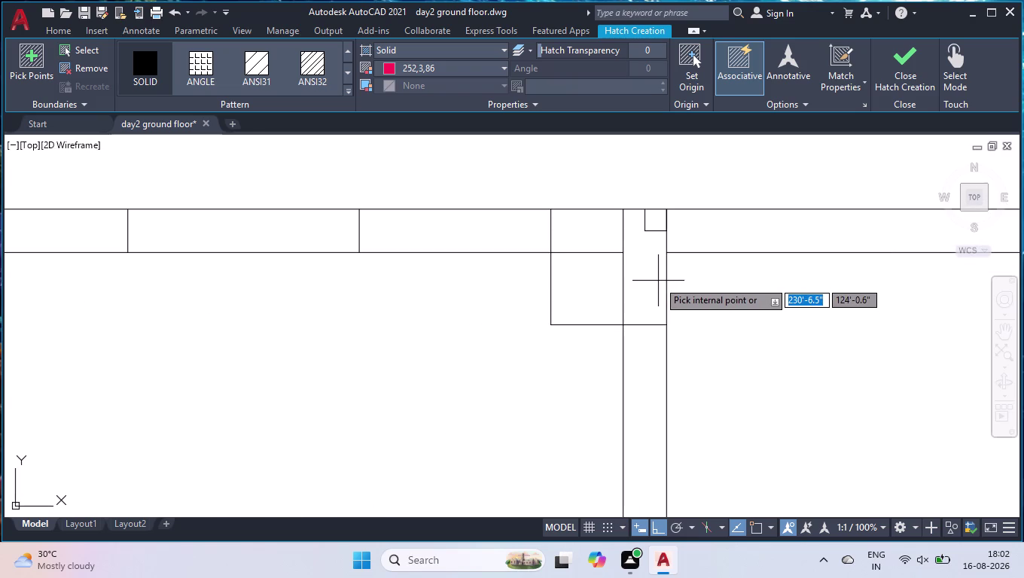
Fill the remaining columns toward the lower right and finish the red hatch.
click(658, 281)
scroll(down, 3)
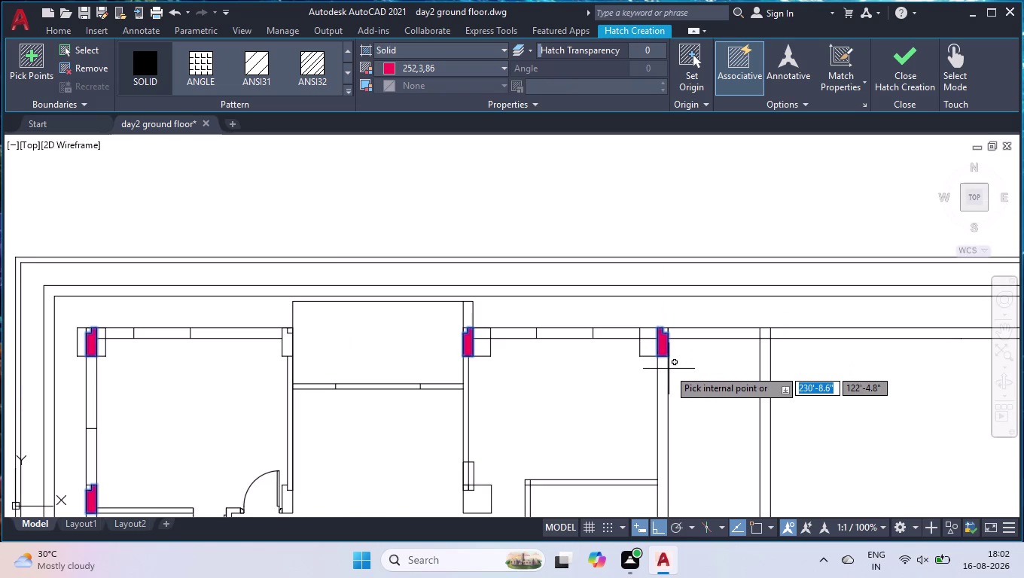
scroll(down, 3)
scroll(up, 3)
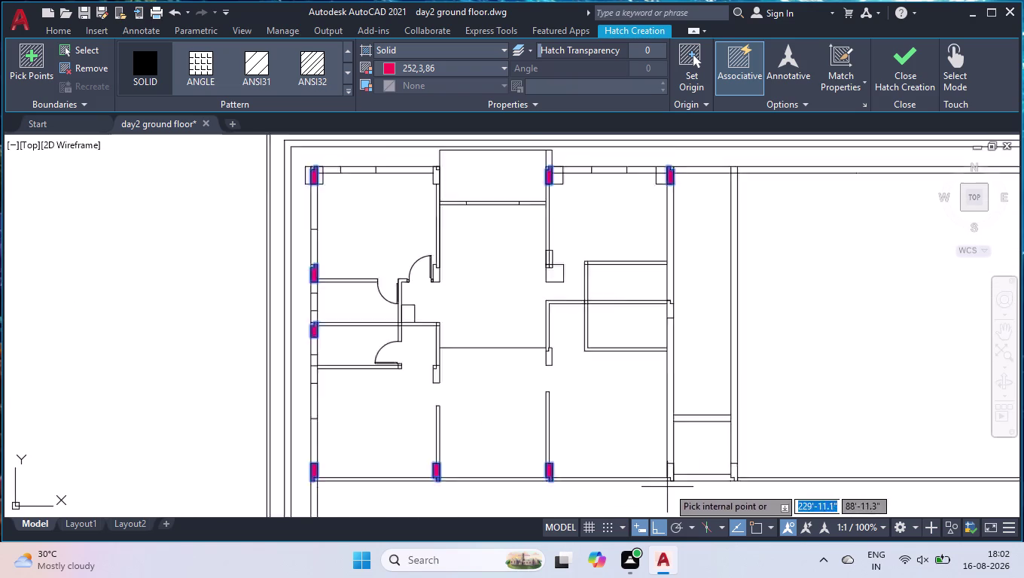
scroll(up, 3)
click(680, 452)
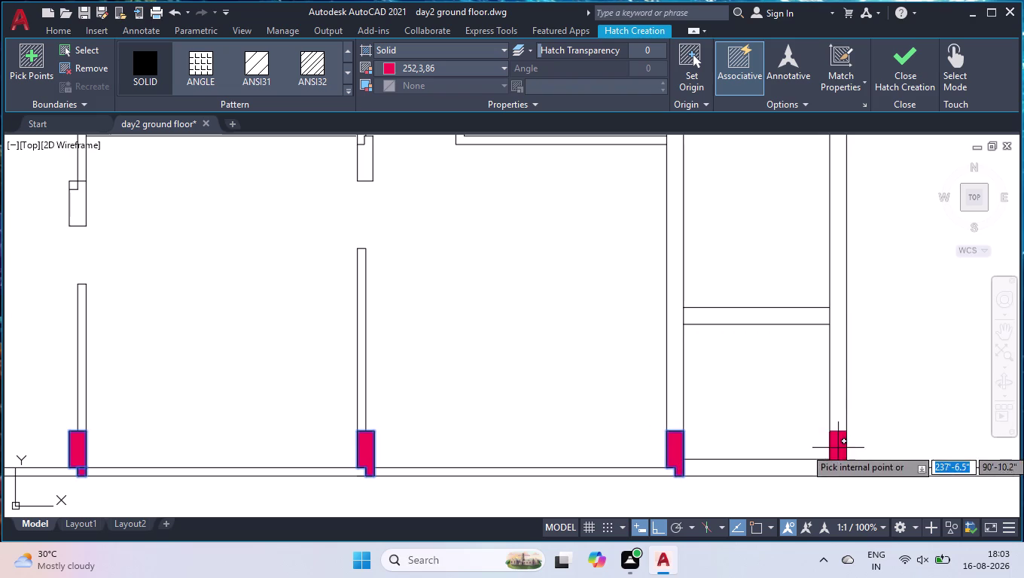
click(839, 451)
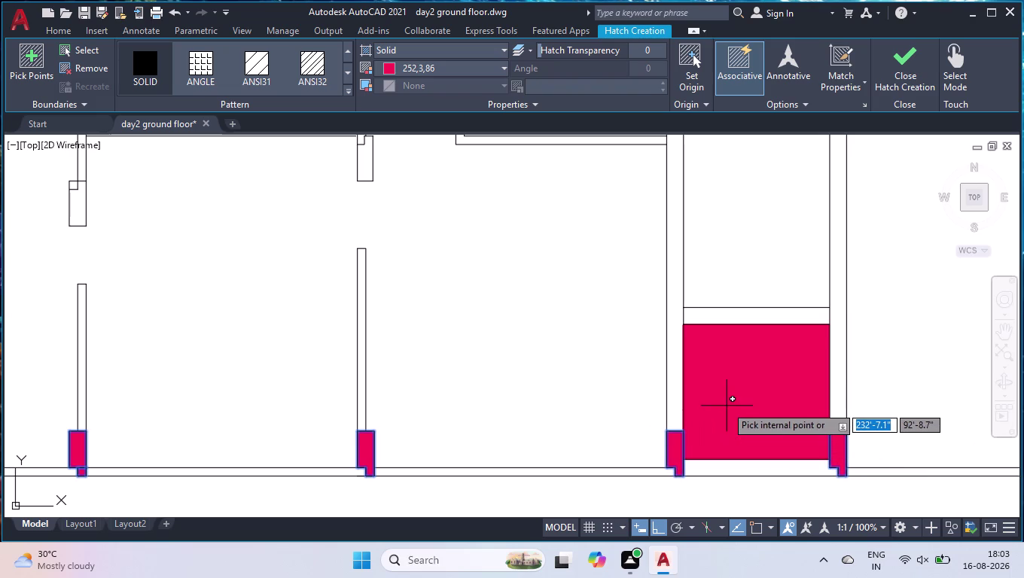
key(space)
scroll(down, 3)
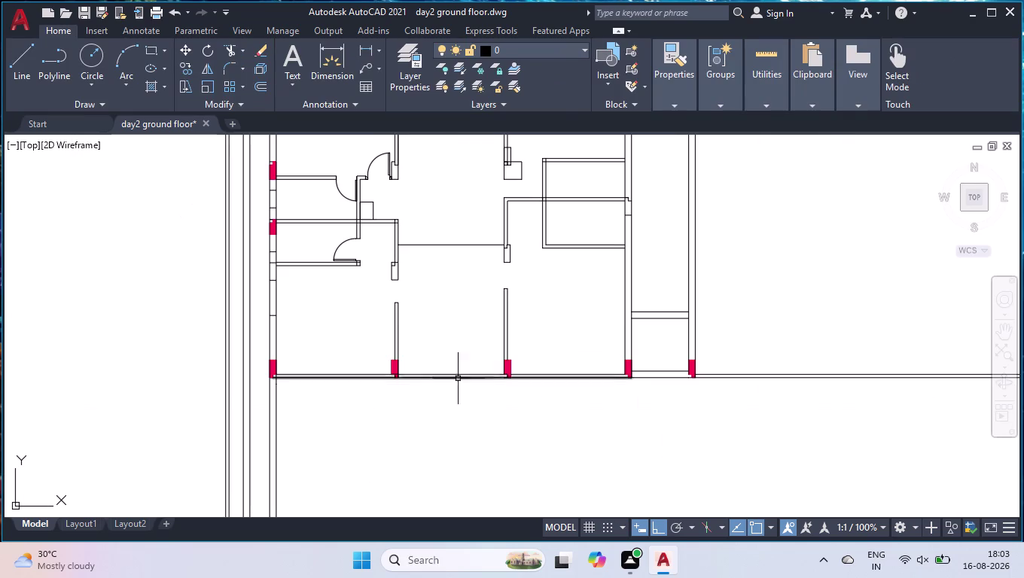
scroll(up, 3)
scroll(down, 3)
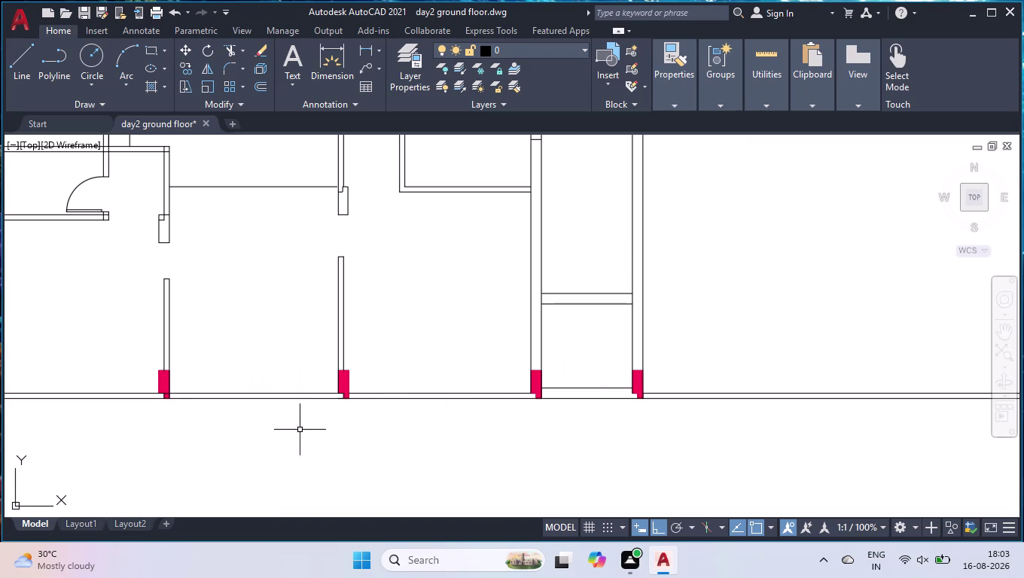
scroll(up, 3)
scroll(up, 3)
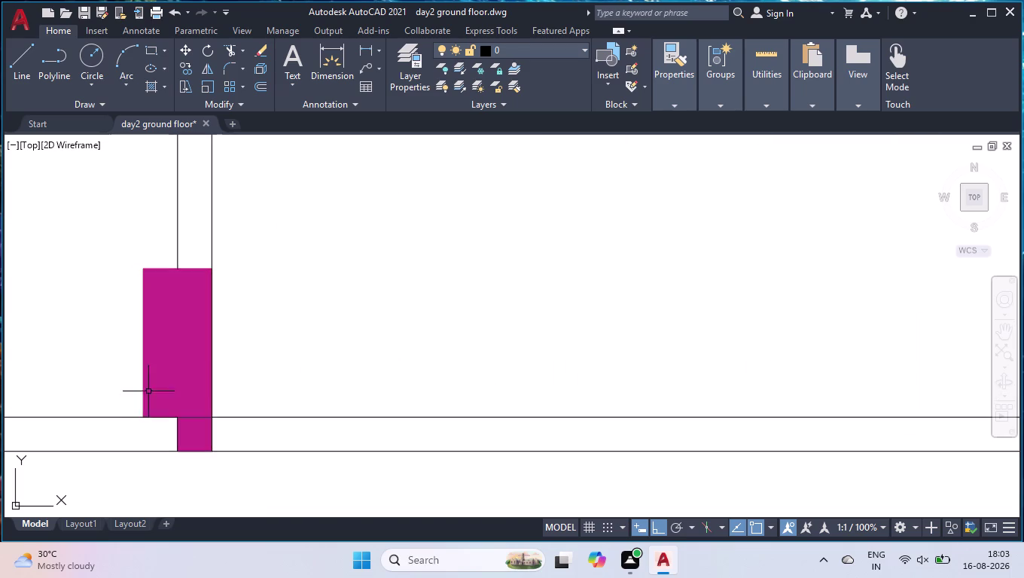
text(tr)
key(Return)
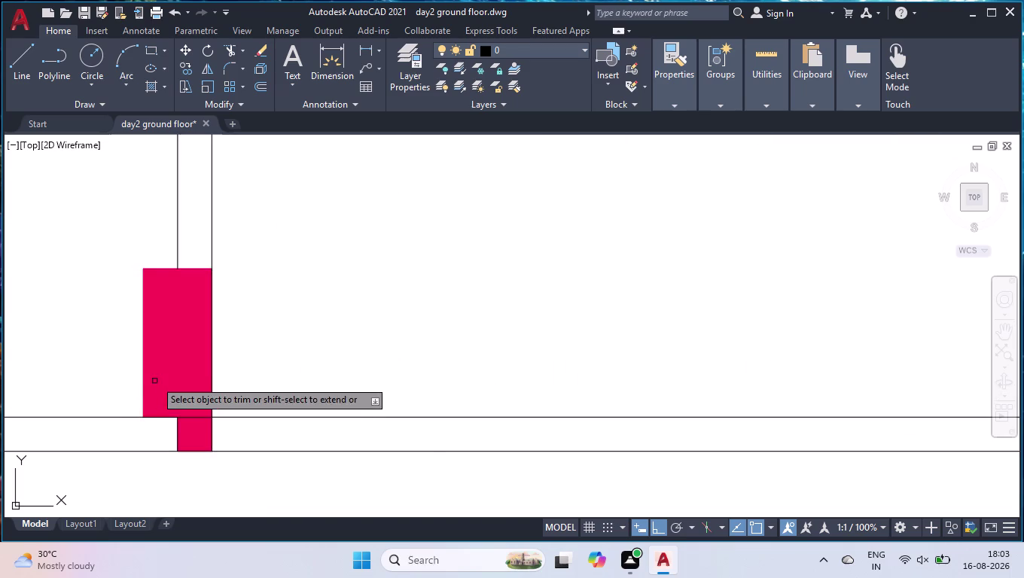
click(194, 417)
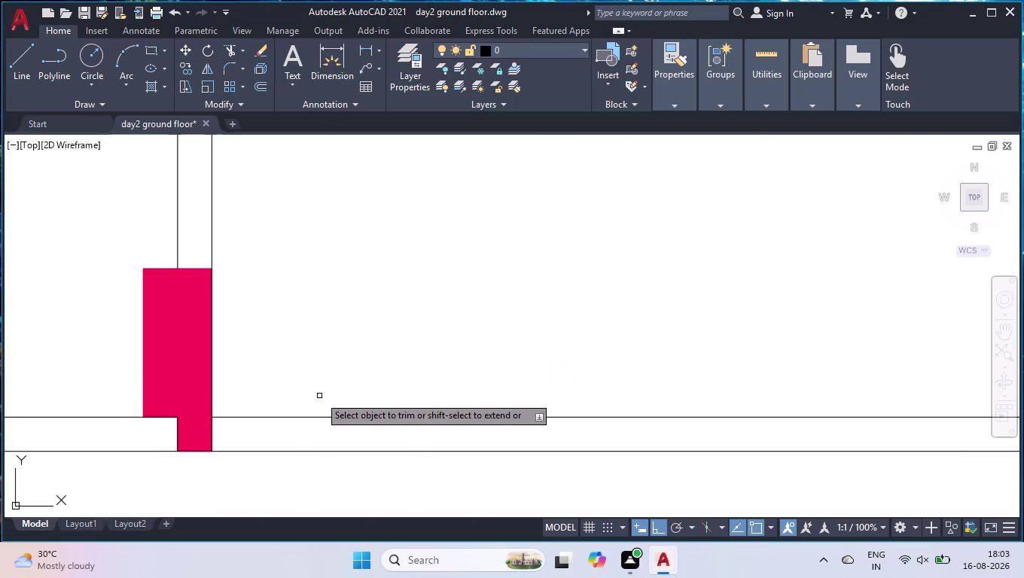
key(space)
scroll(down, 3)
scroll(down, 3)
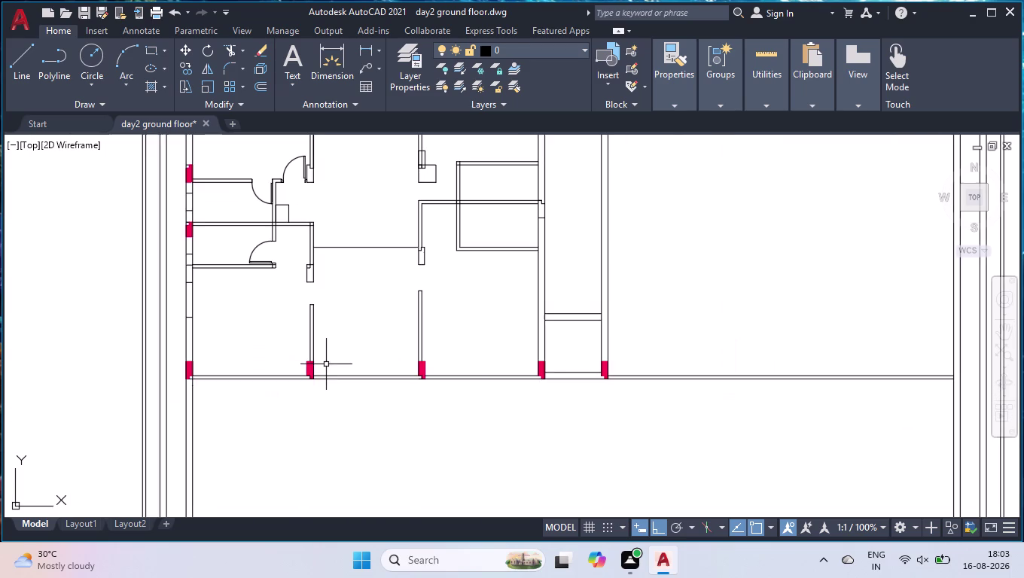
scroll(down, 3)
scroll(up, 3)
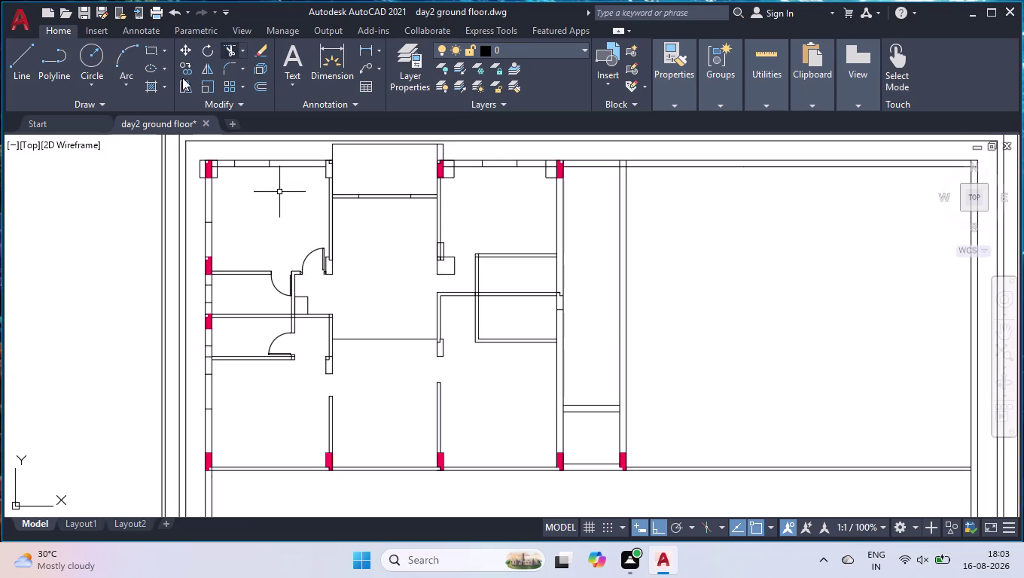
Start a new wall hatch and set its colour to dark grey.
click(149, 81)
click(406, 68)
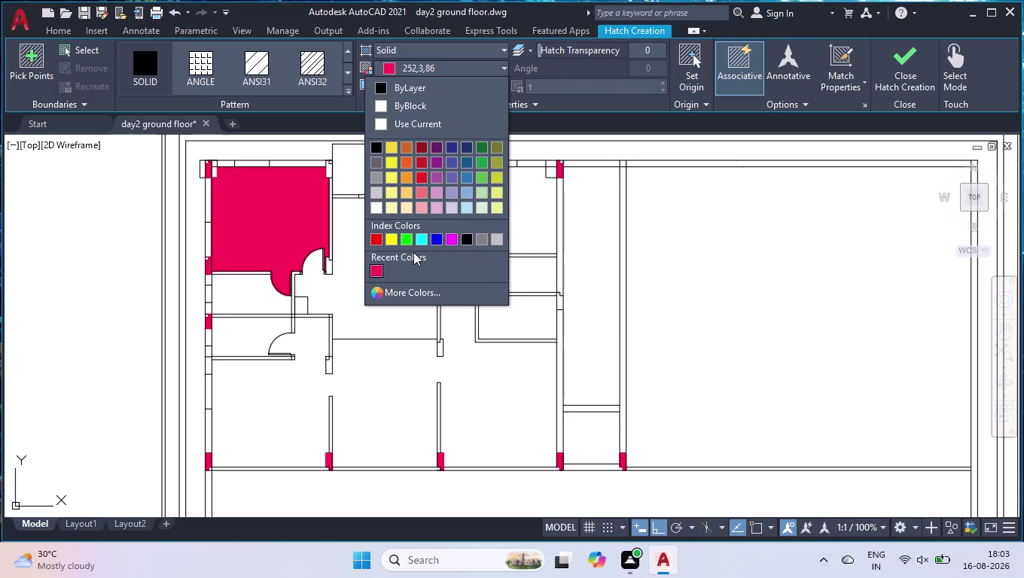
click(502, 238)
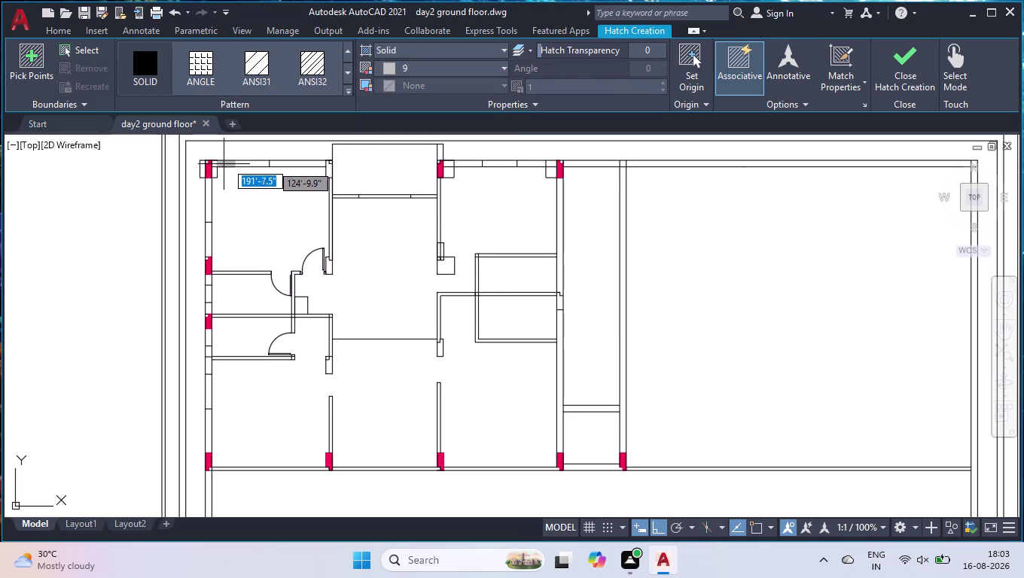
click(437, 68)
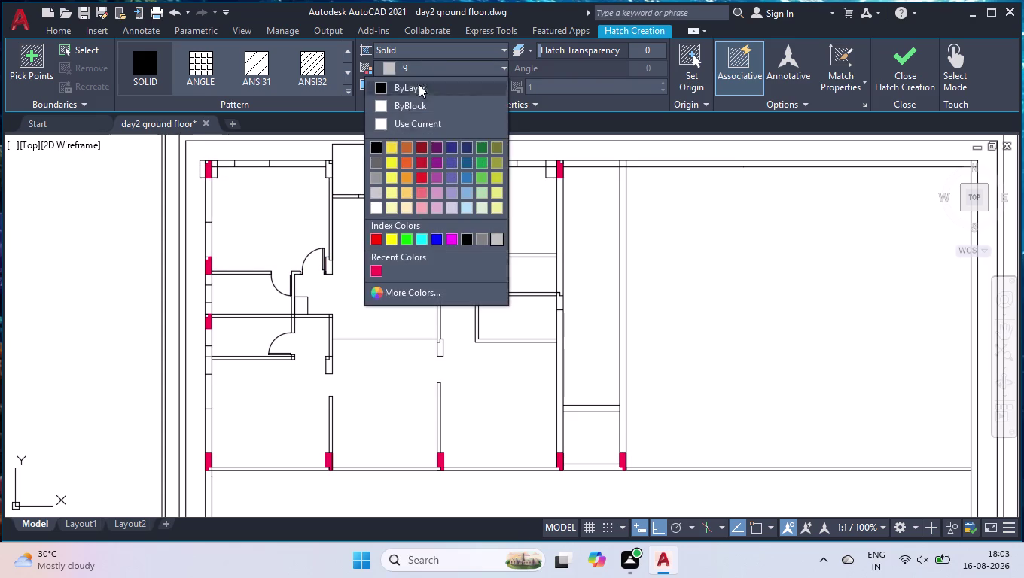
click(482, 239)
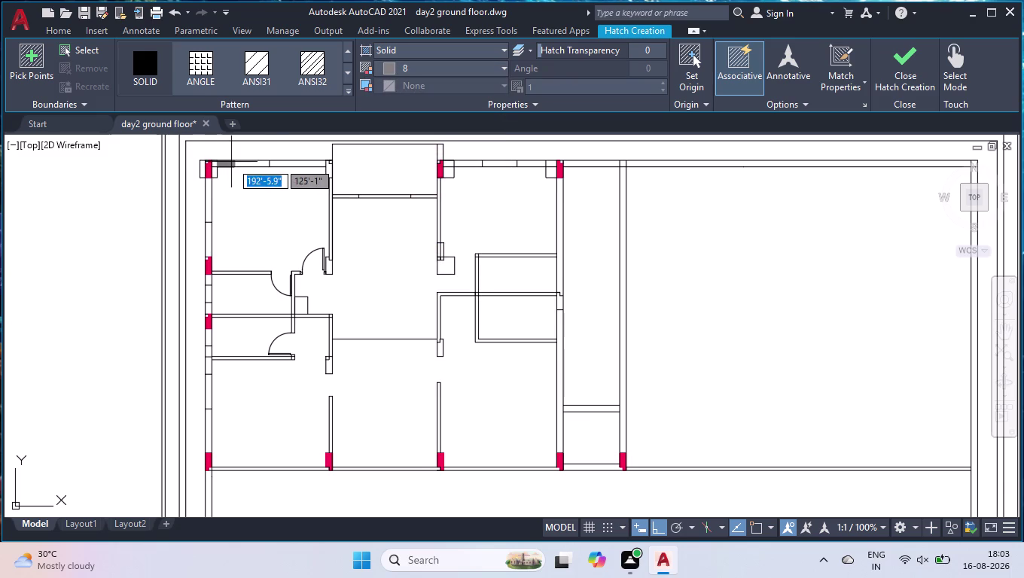
Fill the small and long top wall segments and the left wall segments grey.
scroll(up, 3)
scroll(up, 3)
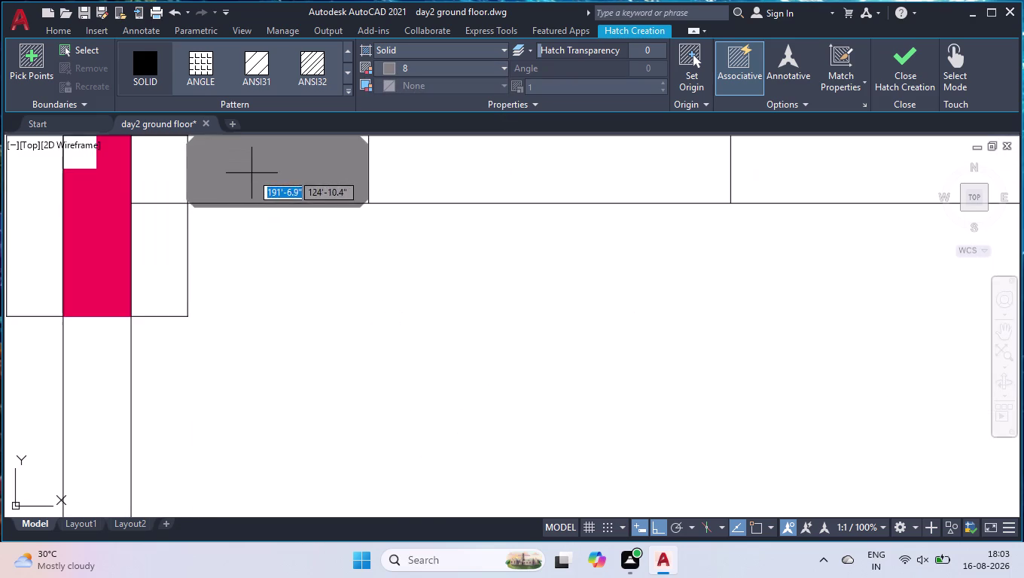
click(253, 172)
scroll(down, 3)
click(481, 192)
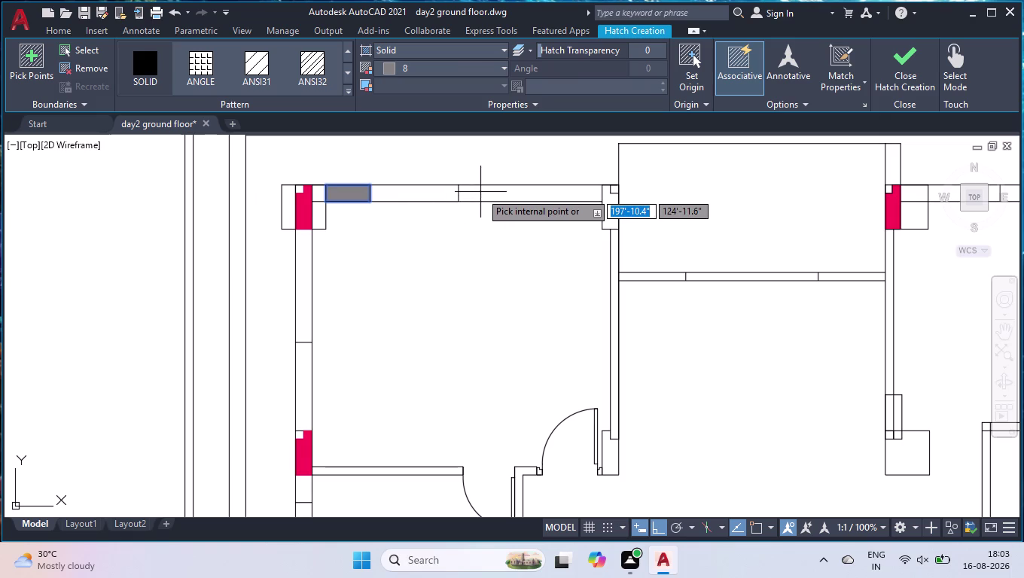
click(306, 318)
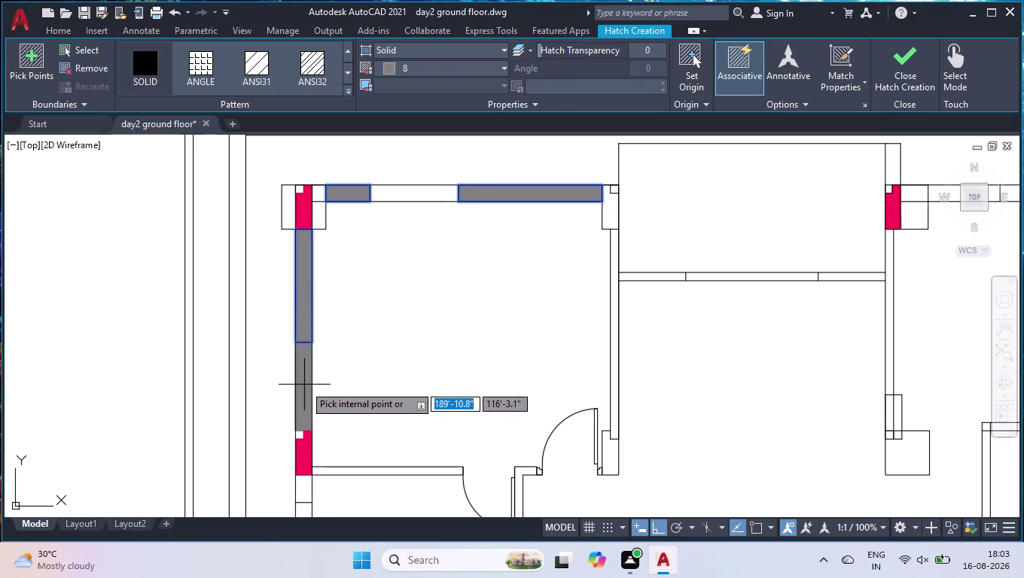
scroll(down, 3)
scroll(up, 3)
click(314, 433)
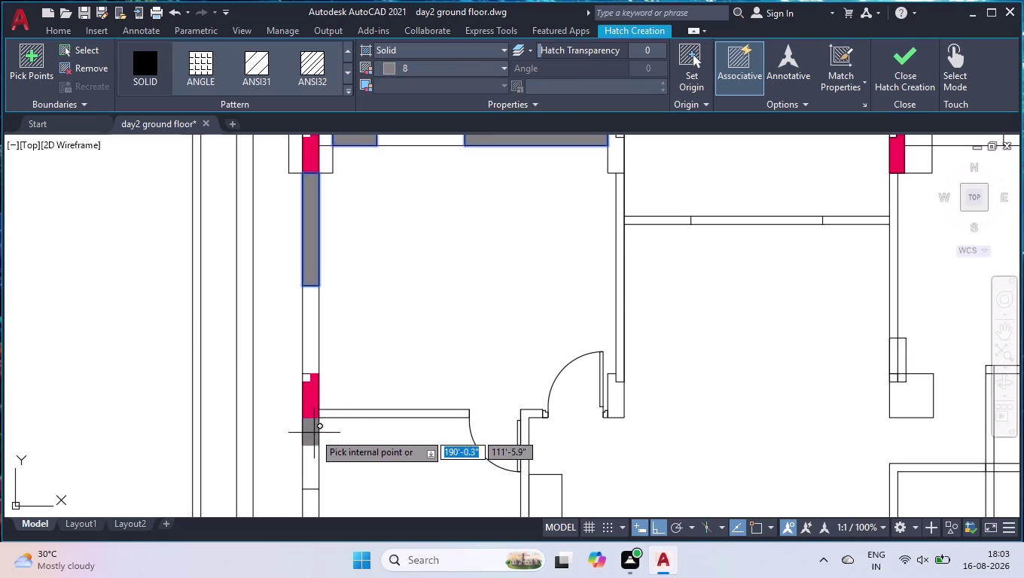
scroll(down, 3)
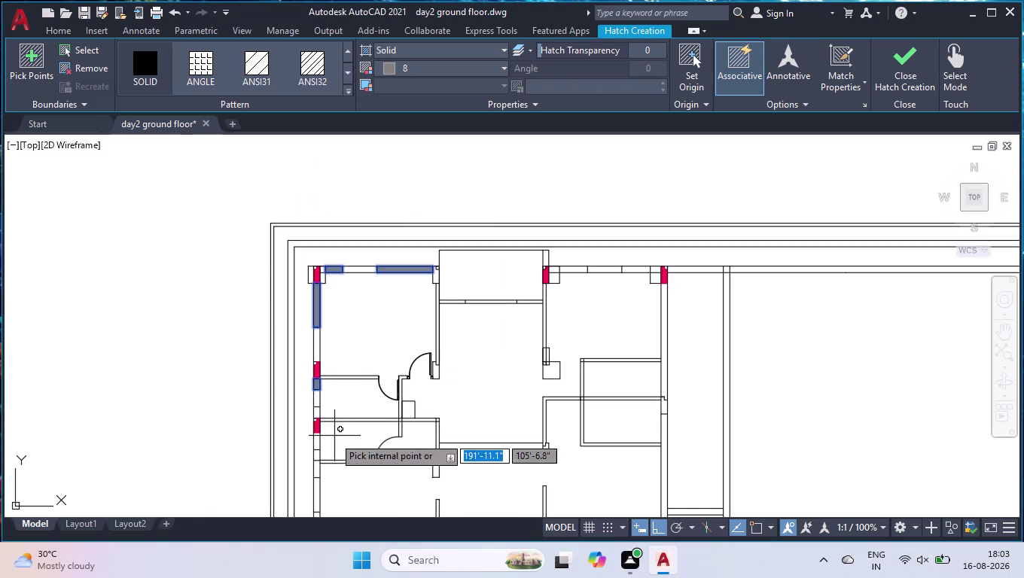
scroll(up, 3)
click(309, 386)
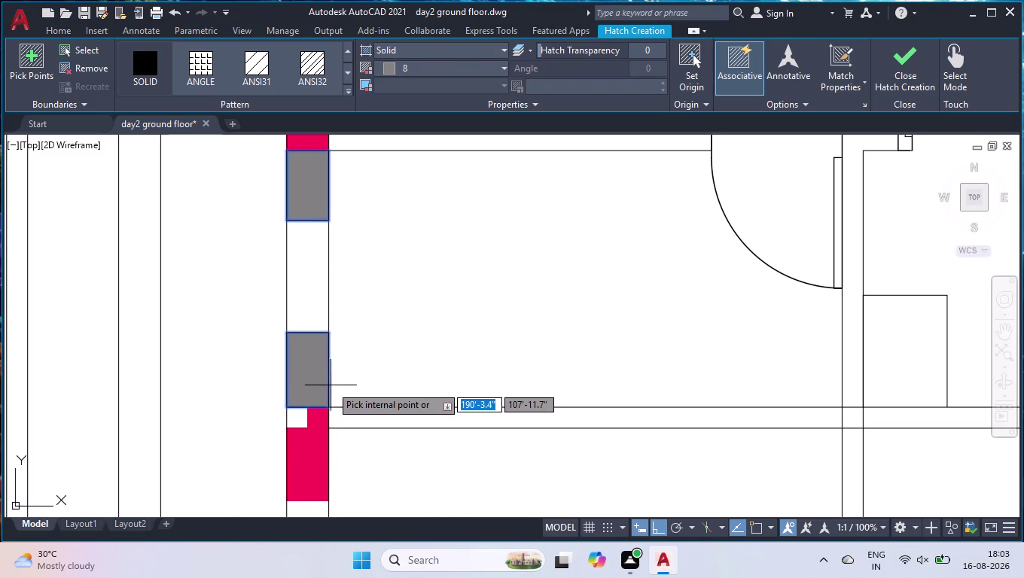
Fill the small corner wall piece and the notch beside the column grey.
scroll(down, 3)
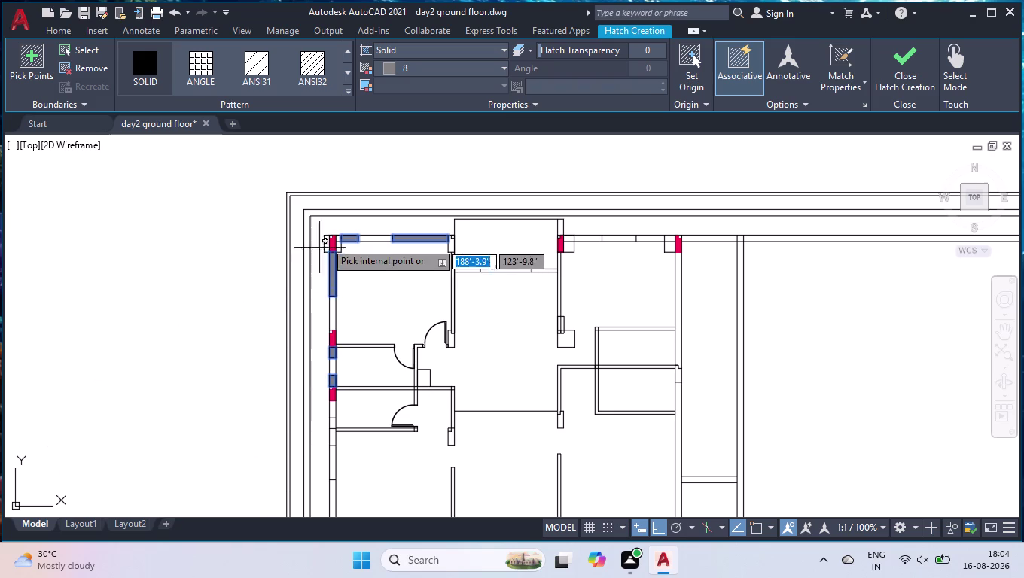
scroll(up, 3)
scroll(up, 3)
click(328, 303)
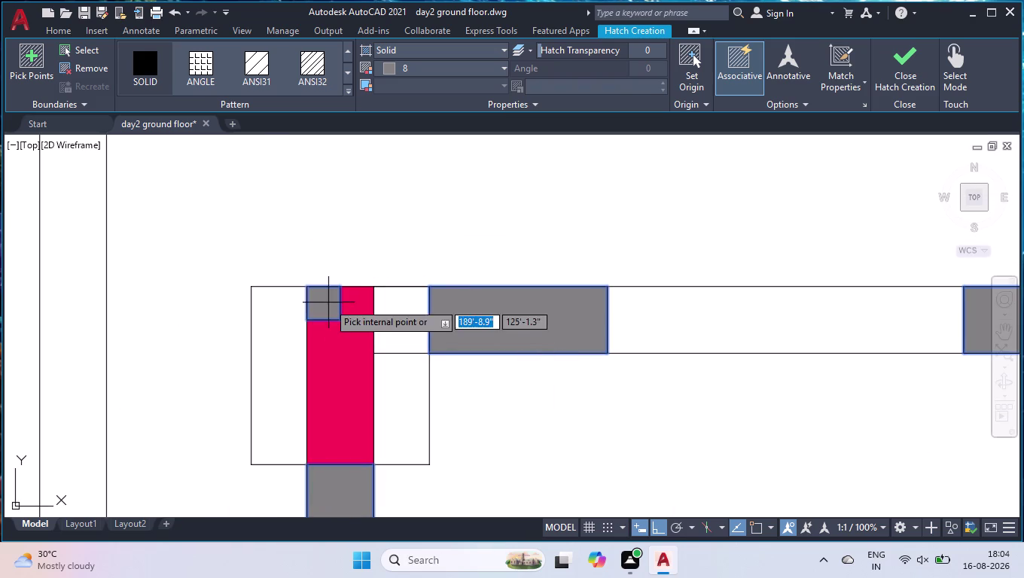
scroll(down, 3)
scroll(up, 3)
click(333, 412)
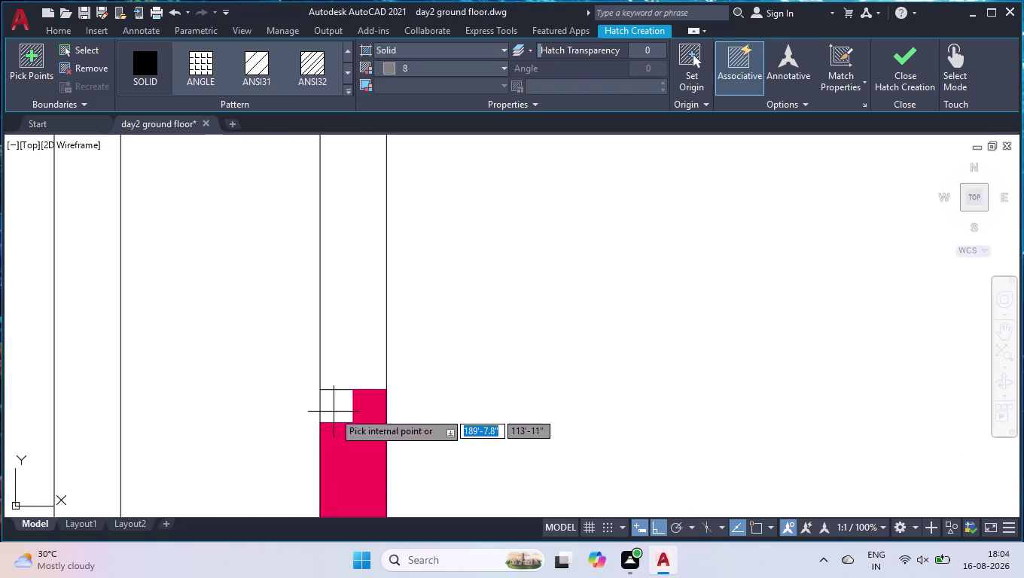
Fill the wall below the column and the next lower segment, then finish.
scroll(down, 3)
scroll(down, 3)
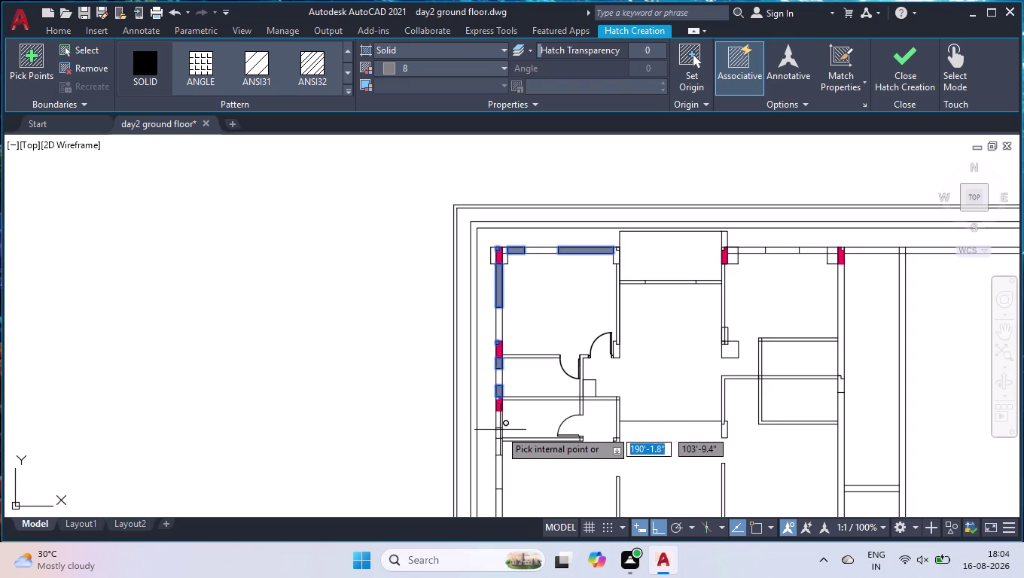
scroll(up, 3)
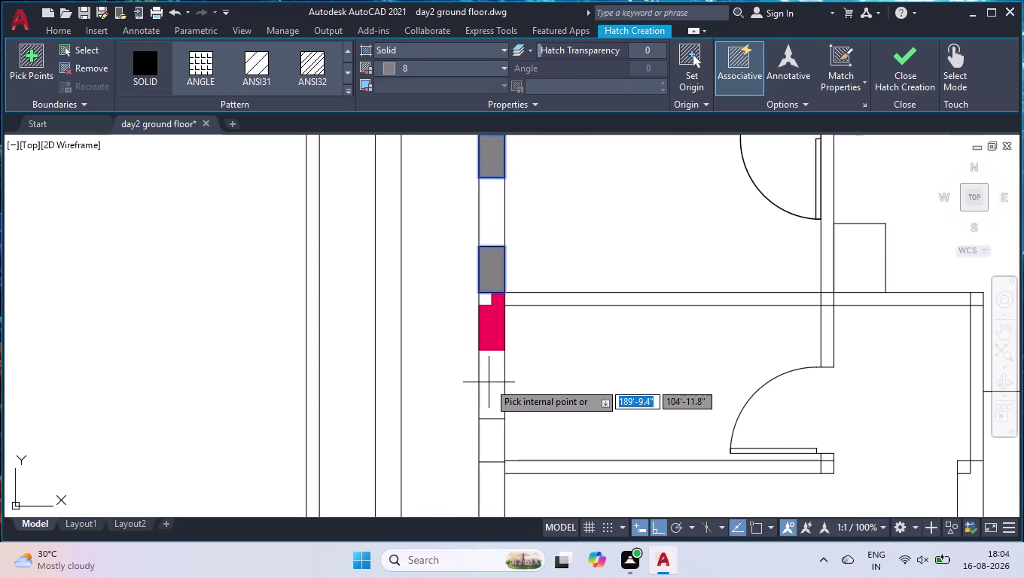
click(489, 383)
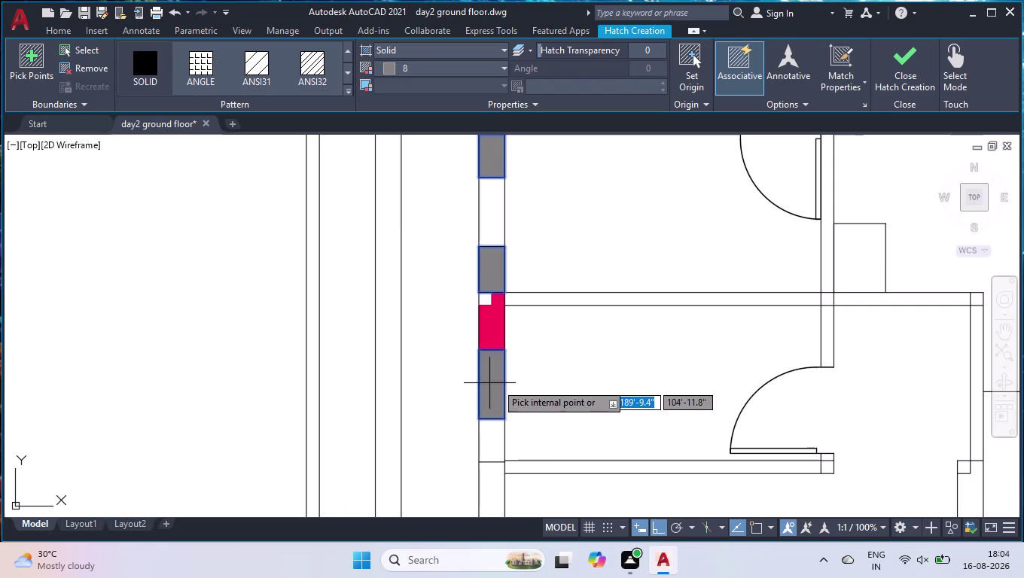
scroll(down, 3)
scroll(up, 3)
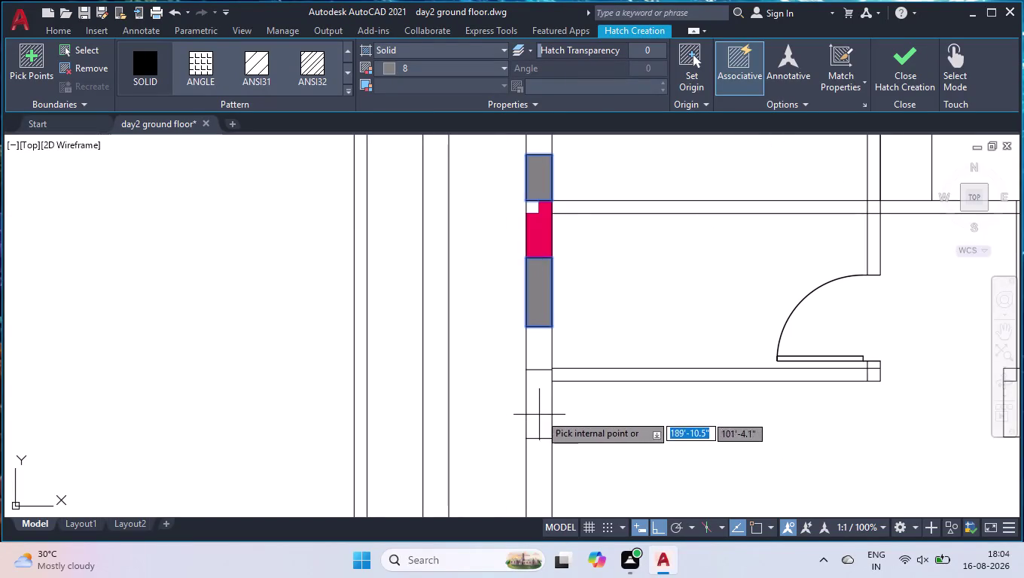
click(541, 412)
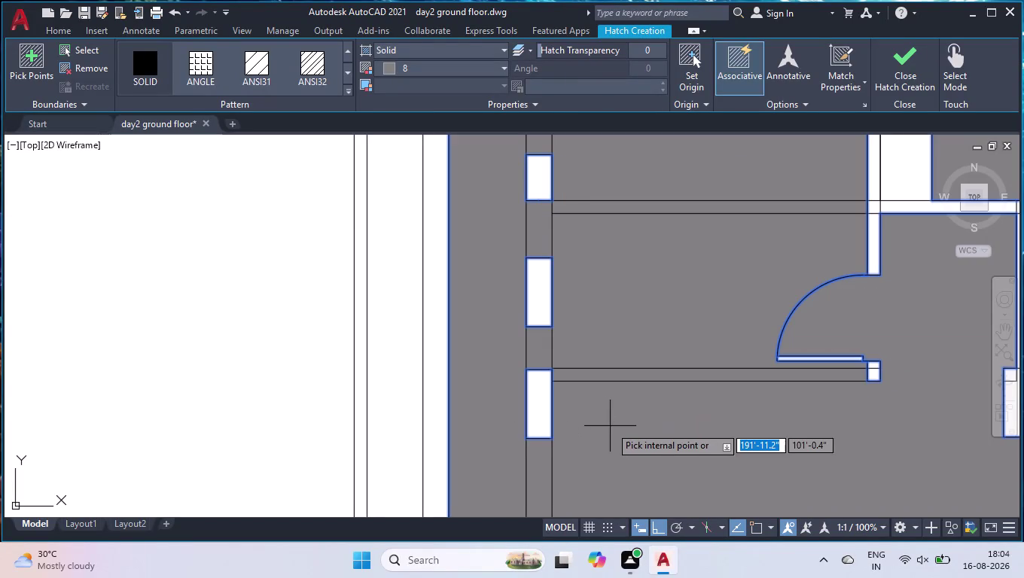
key(space)
click(611, 426)
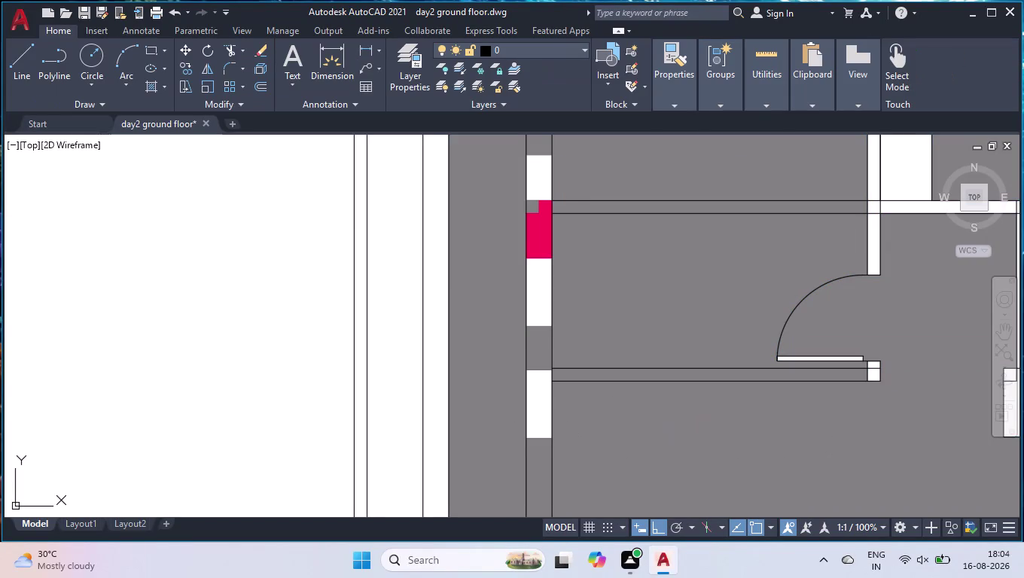
Delete the selected hatch and zoom around the plan to find the column fill.
key(Delete)
scroll(down, 3)
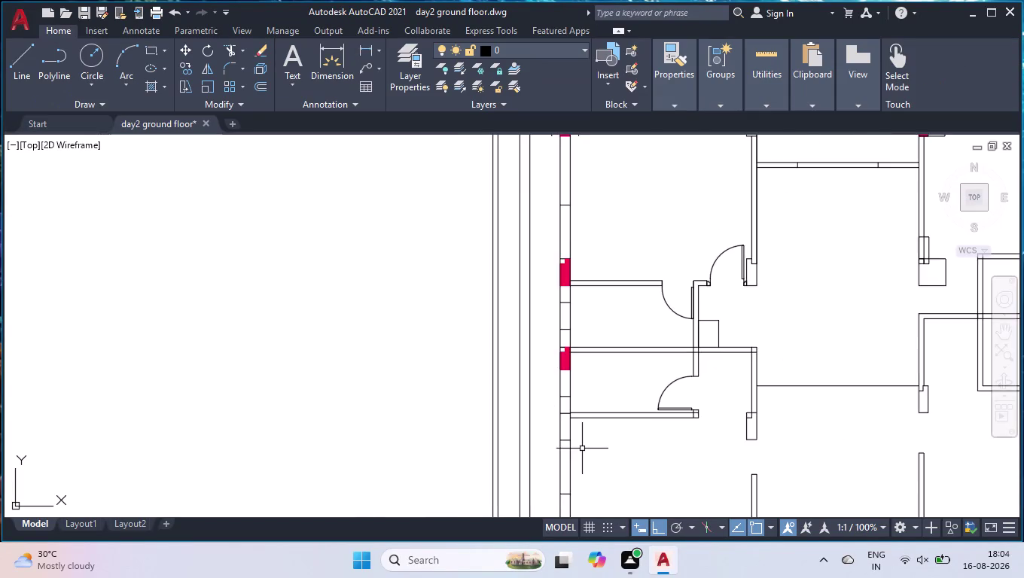
scroll(down, 3)
scroll(up, 3)
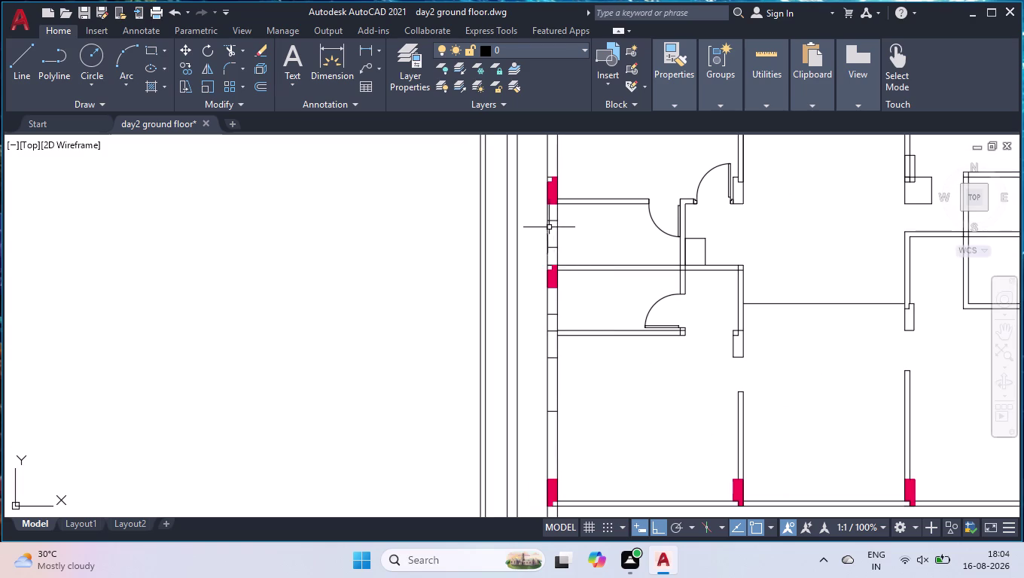
scroll(up, 3)
scroll(down, 3)
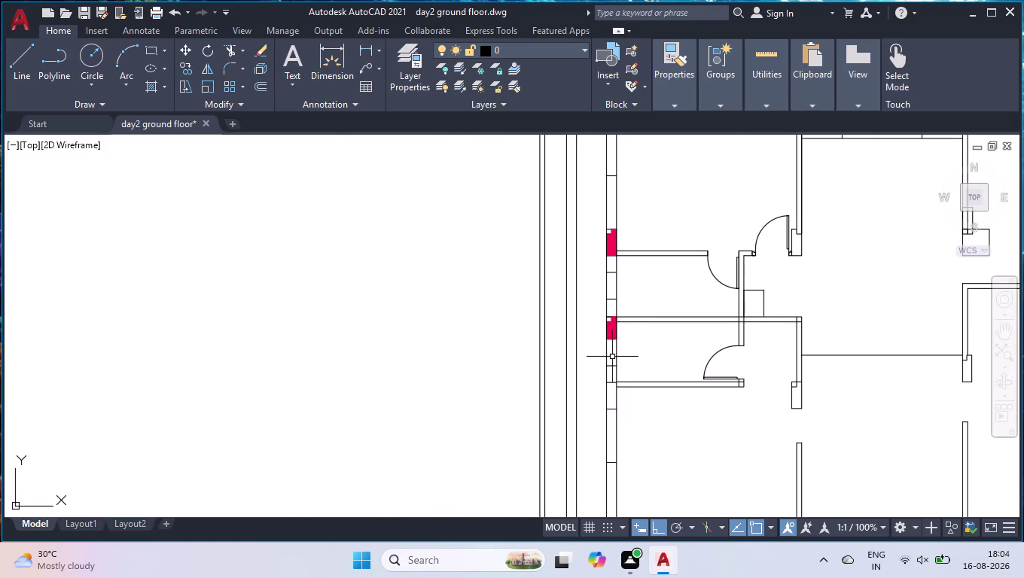
scroll(up, 3)
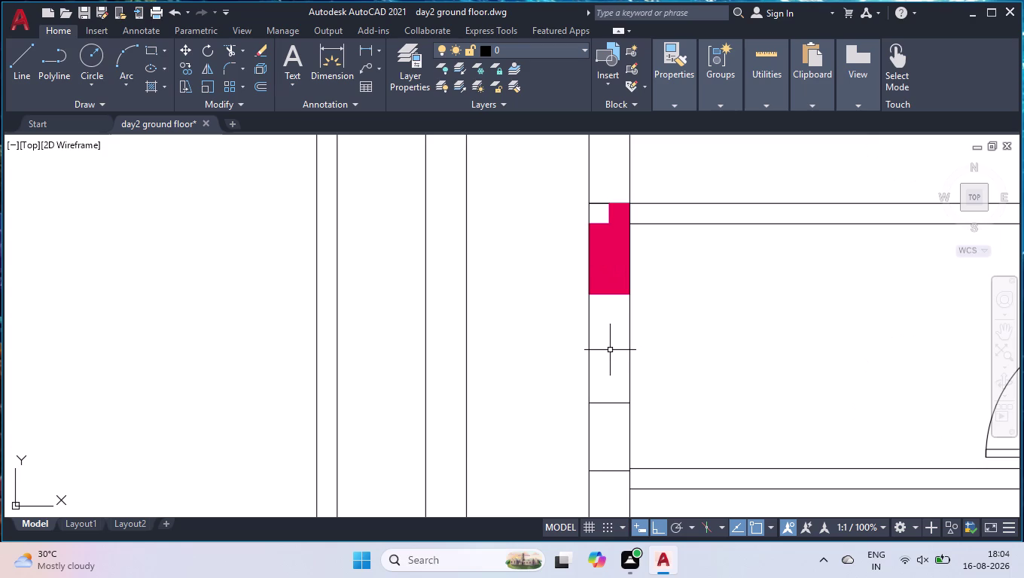
scroll(down, 3)
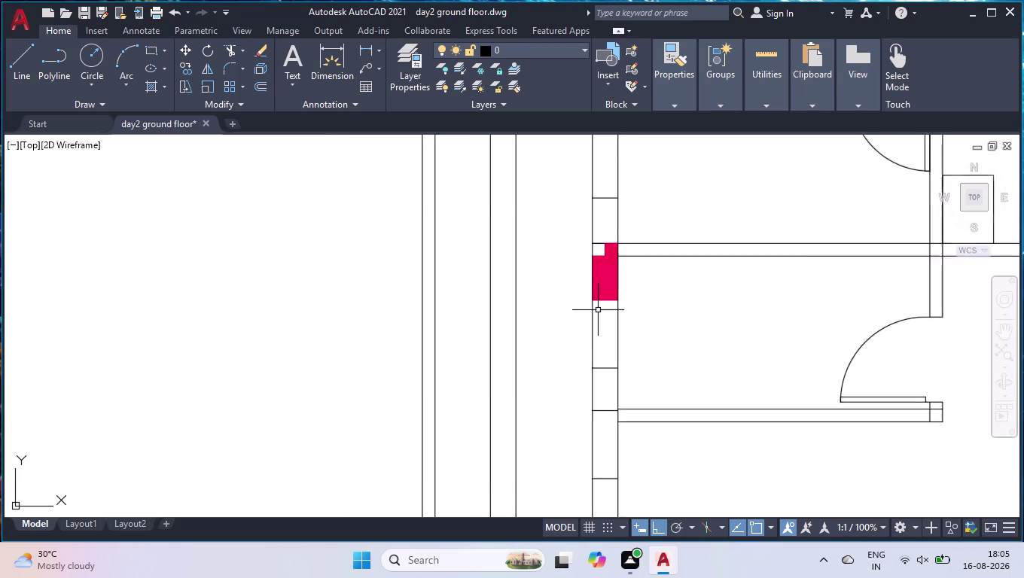
scroll(down, 3)
scroll(up, 3)
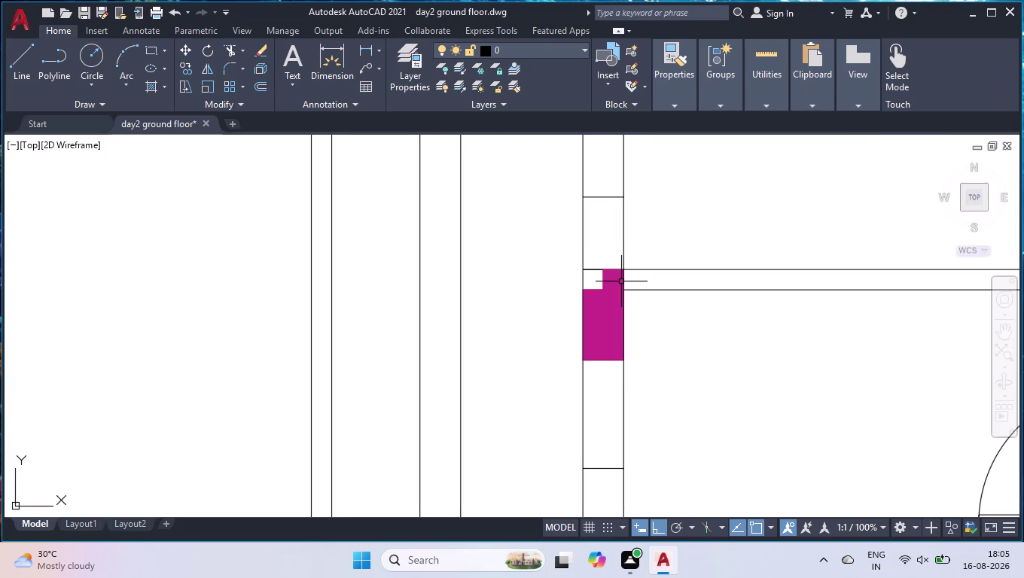
Select the magenta column fill and delete it.
click(621, 282)
key(Delete)
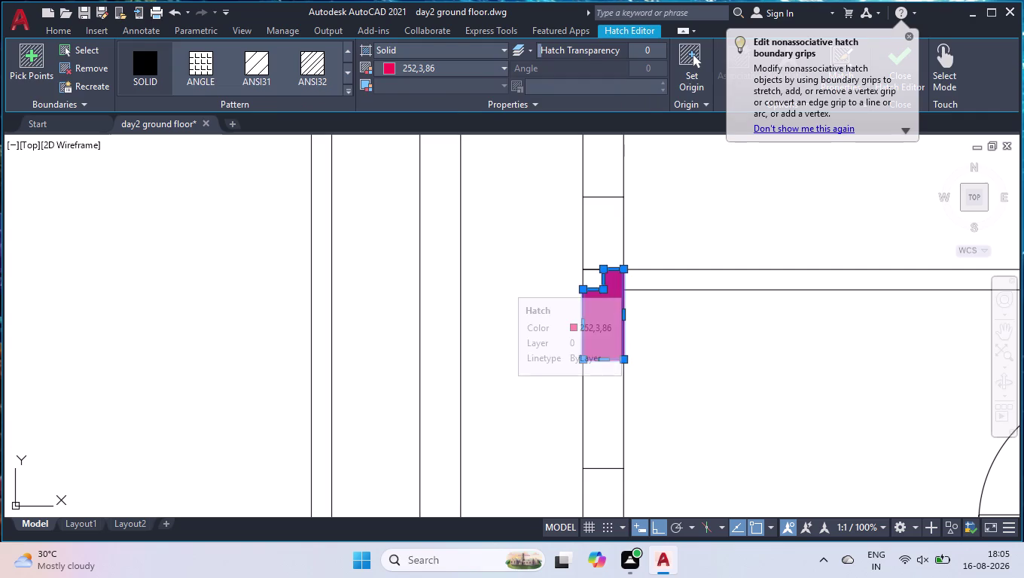
scroll(down, 3)
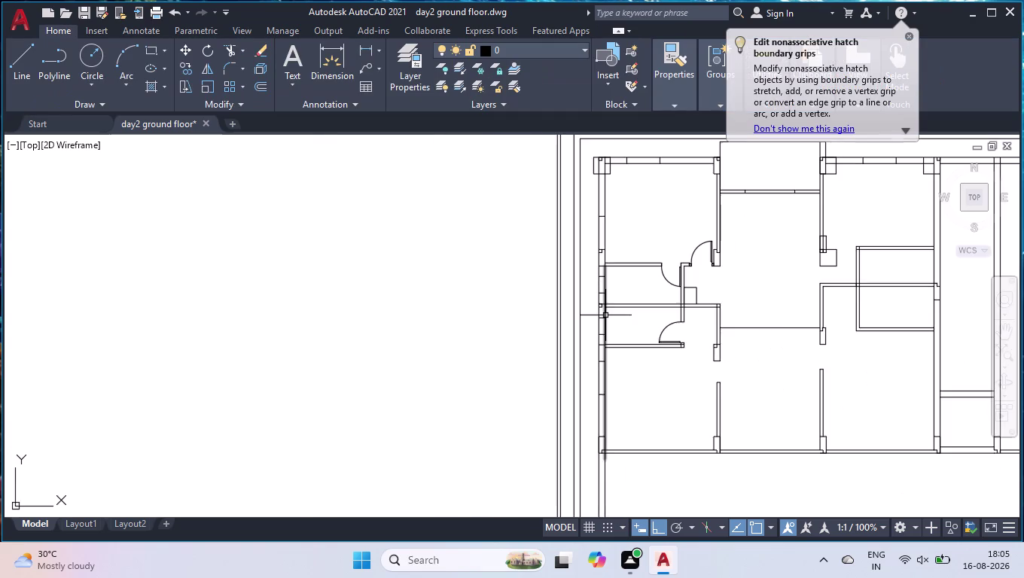
scroll(up, 3)
scroll(down, 3)
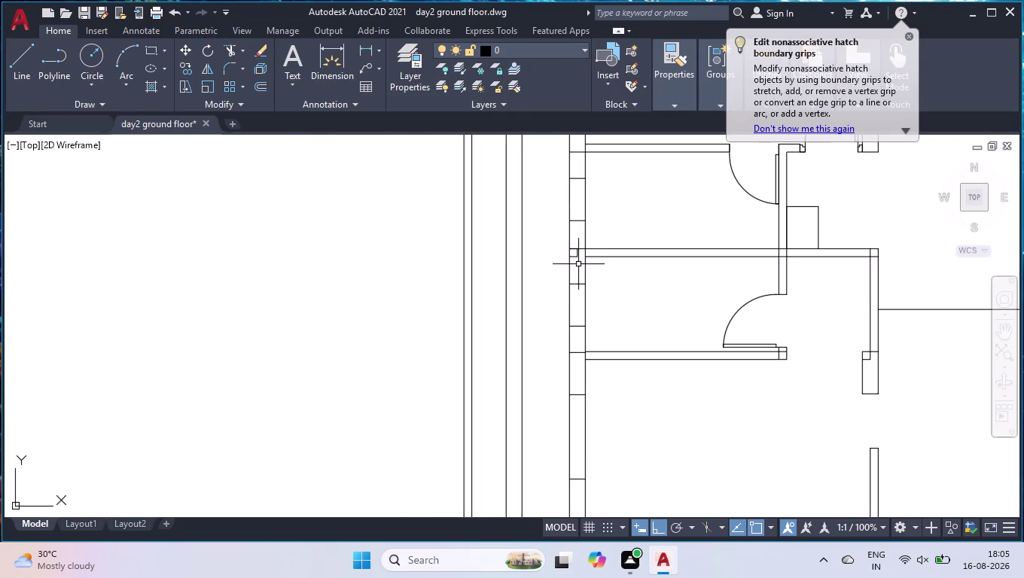
scroll(down, 3)
scroll(up, 3)
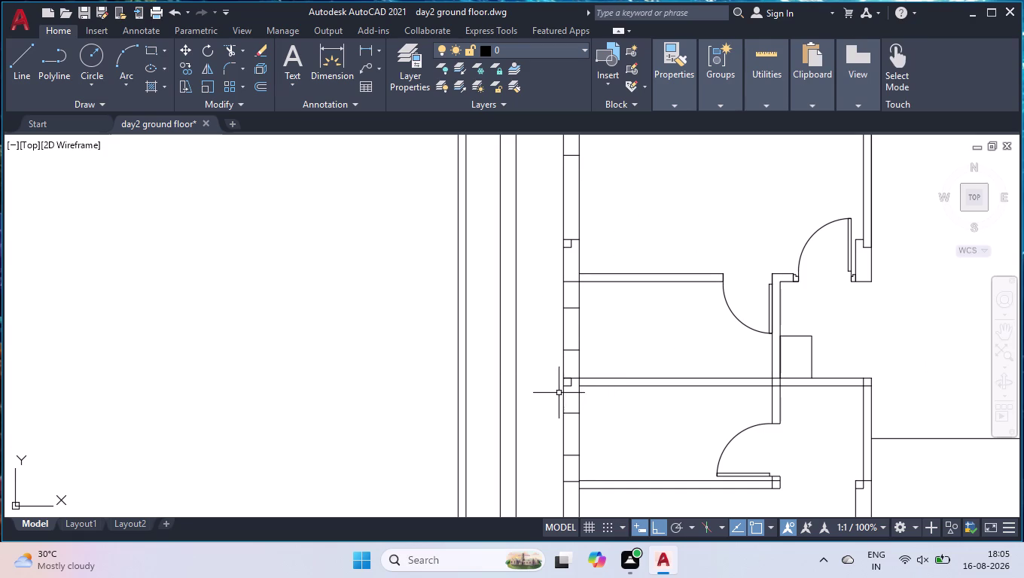
Window-select the small column corner lines and move them 1'-8" down.
scroll(up, 3)
click(580, 271)
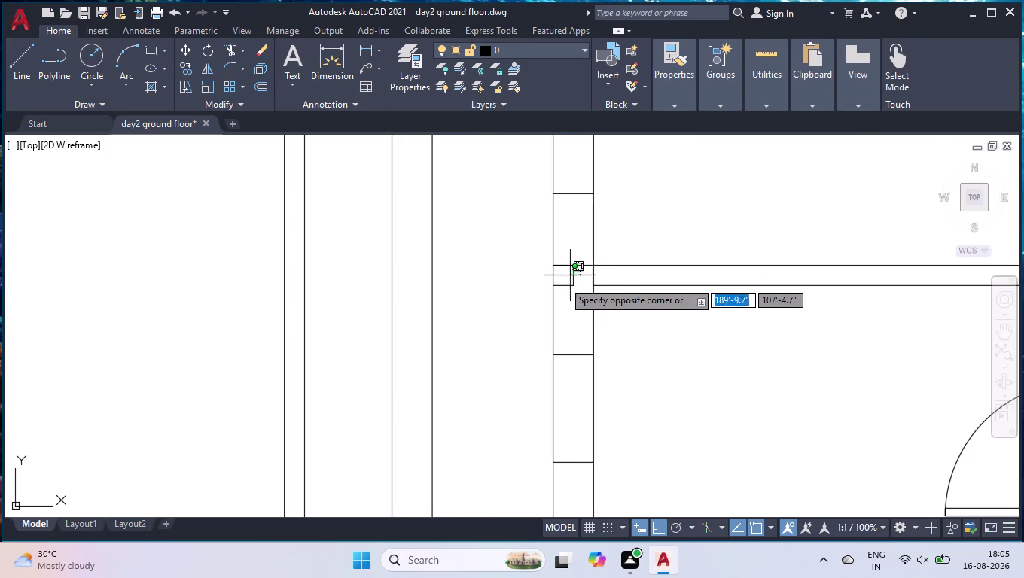
click(562, 298)
text(mo)
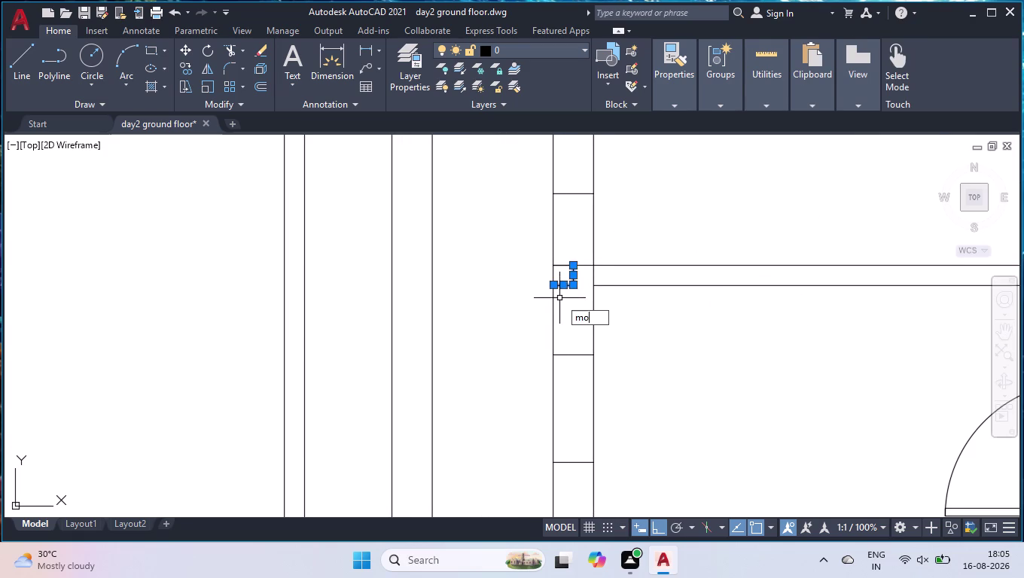
key(Return)
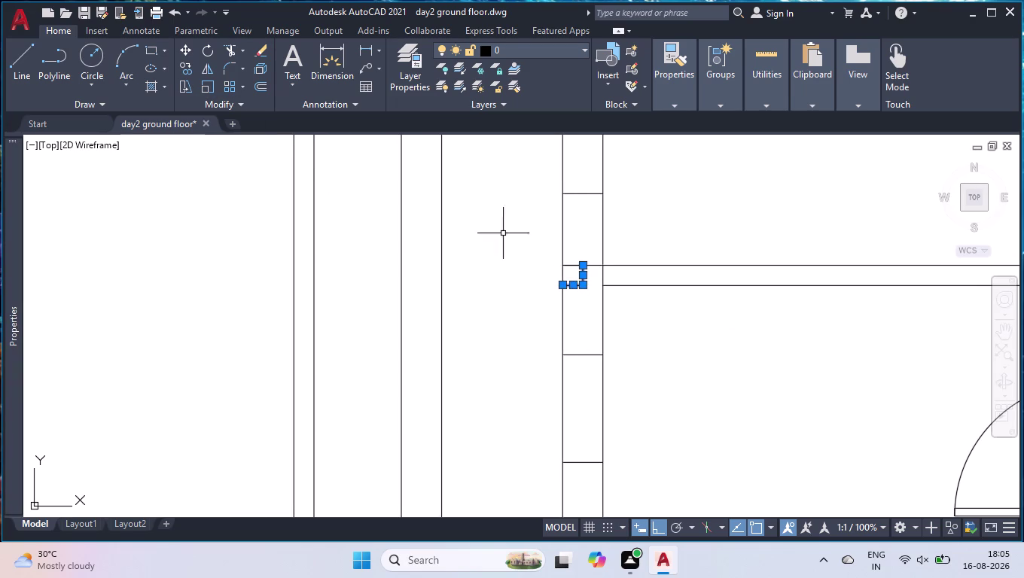
text(mov)
key(Return)
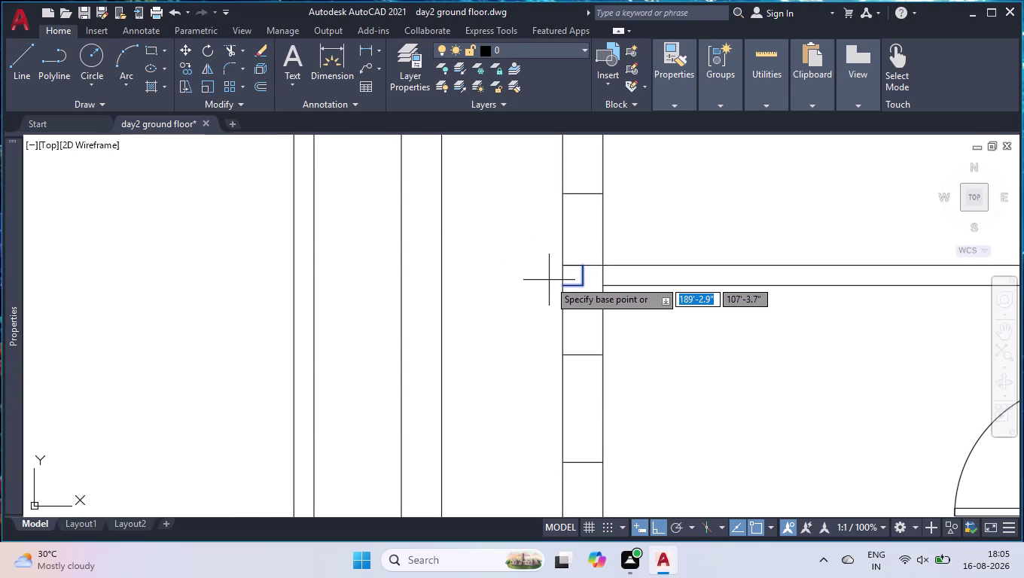
click(585, 263)
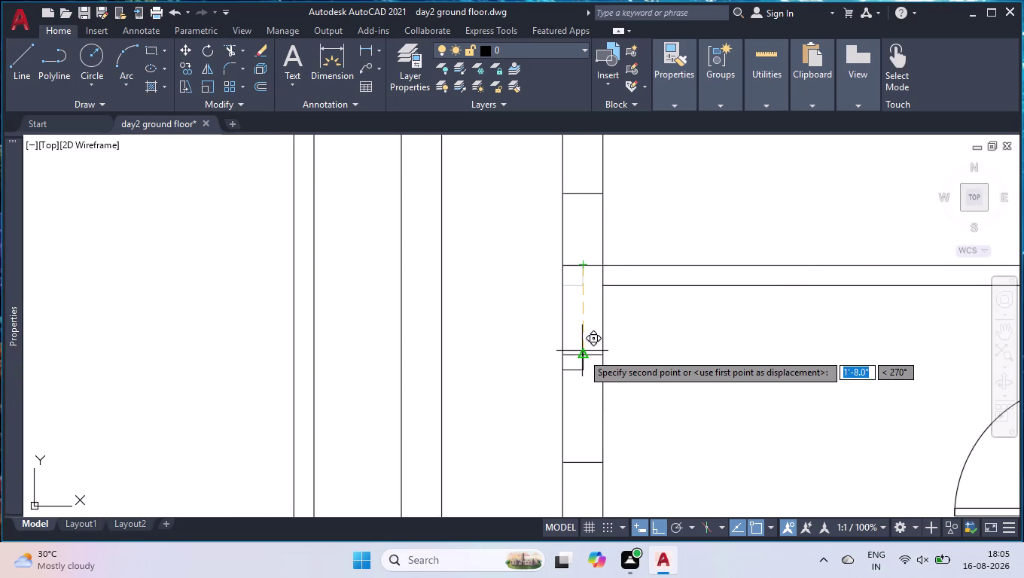
click(582, 360)
Select the short line across the column and delete it.
scroll(down, 3)
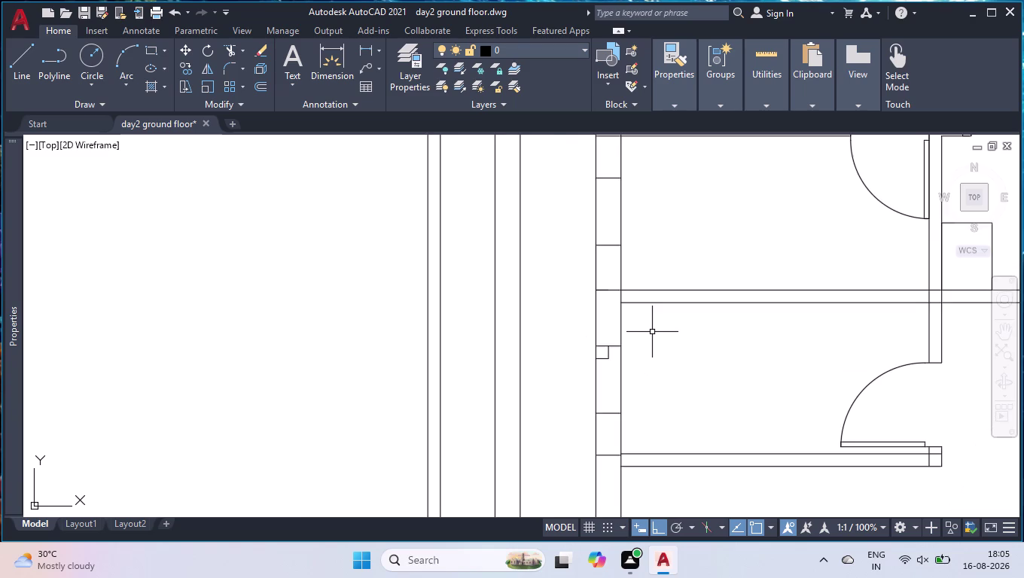
scroll(down, 3)
scroll(up, 3)
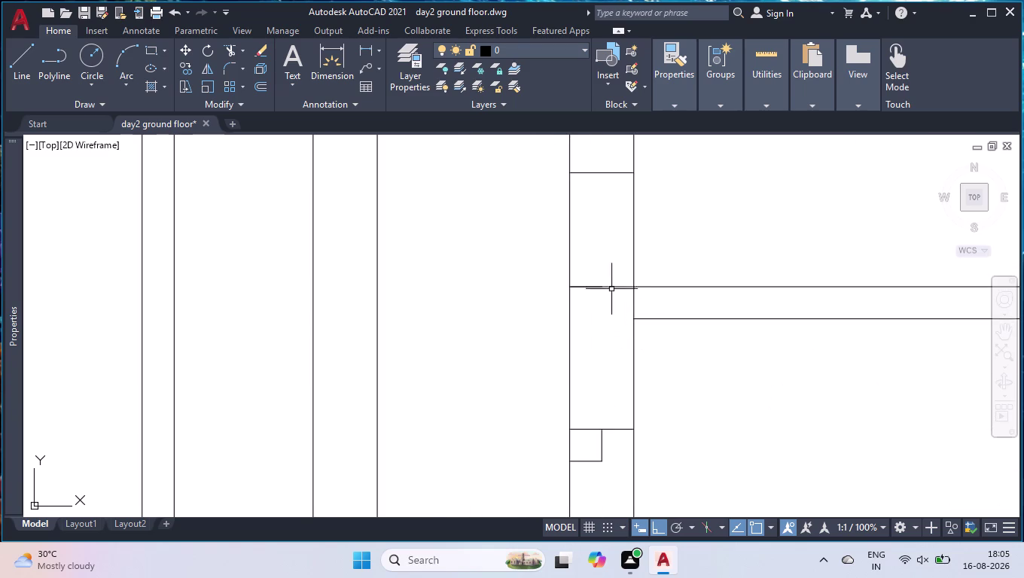
click(602, 288)
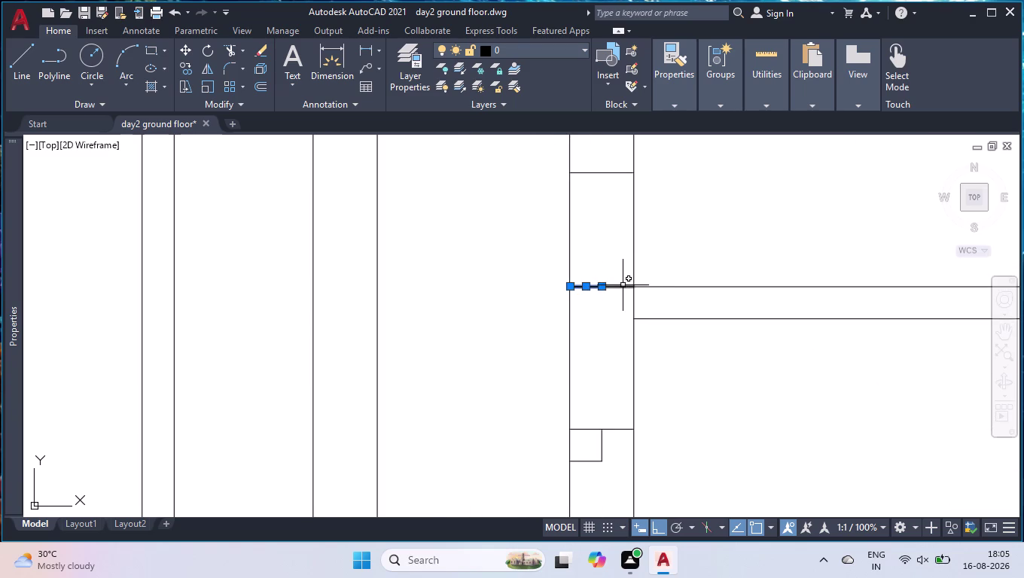
click(623, 285)
key(Delete)
scroll(down, 3)
scroll(down, 3)
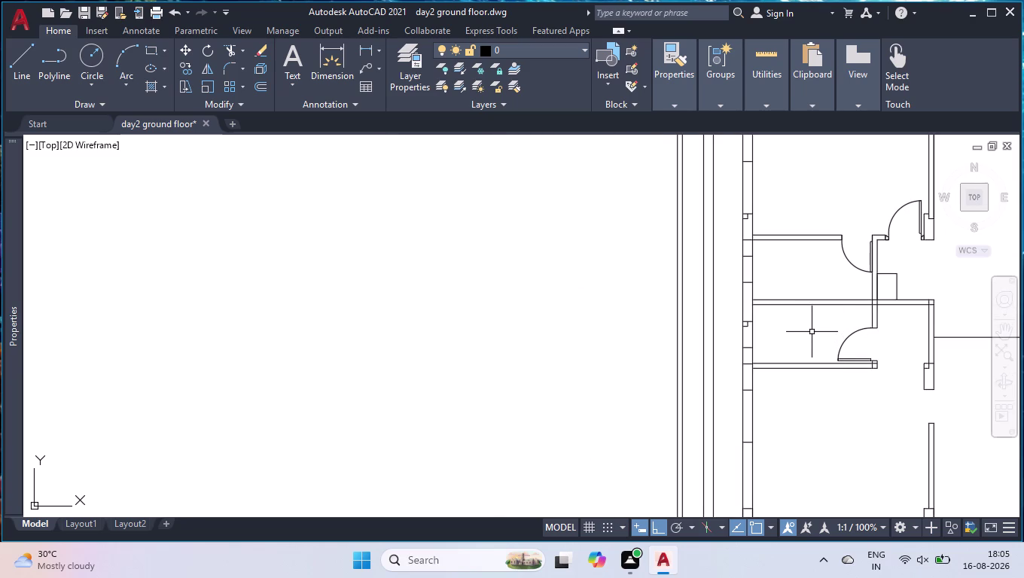
scroll(down, 3)
scroll(down, 3)
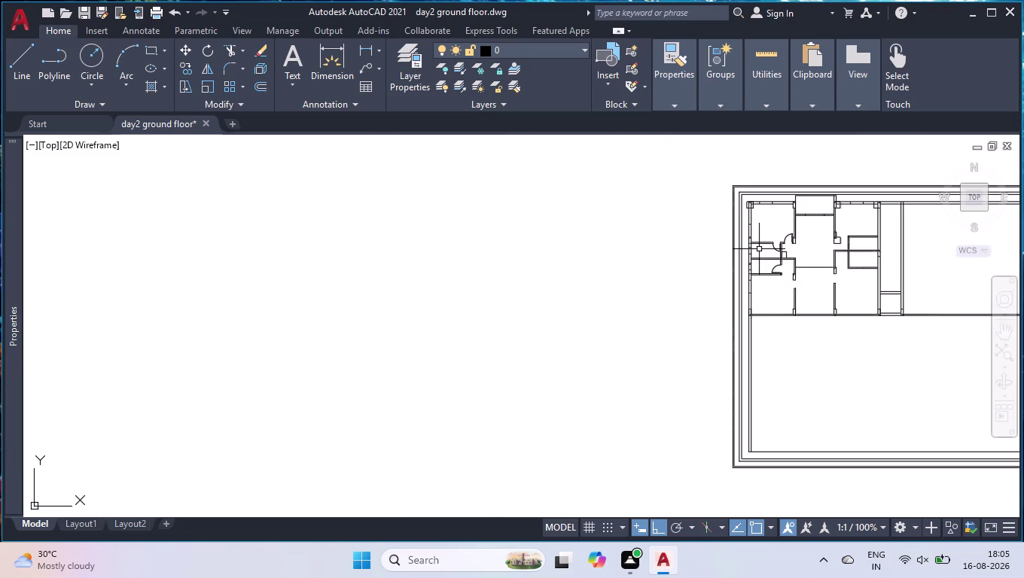
scroll(up, 3)
Hatch the small column square and two adjacent wall areas with a grey fill.
scroll(up, 3)
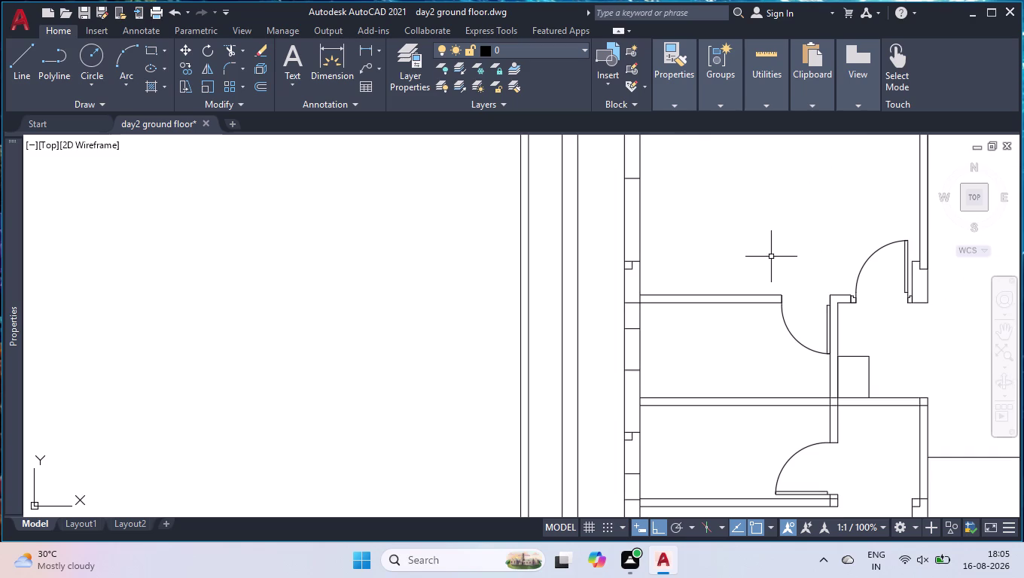
scroll(down, 3)
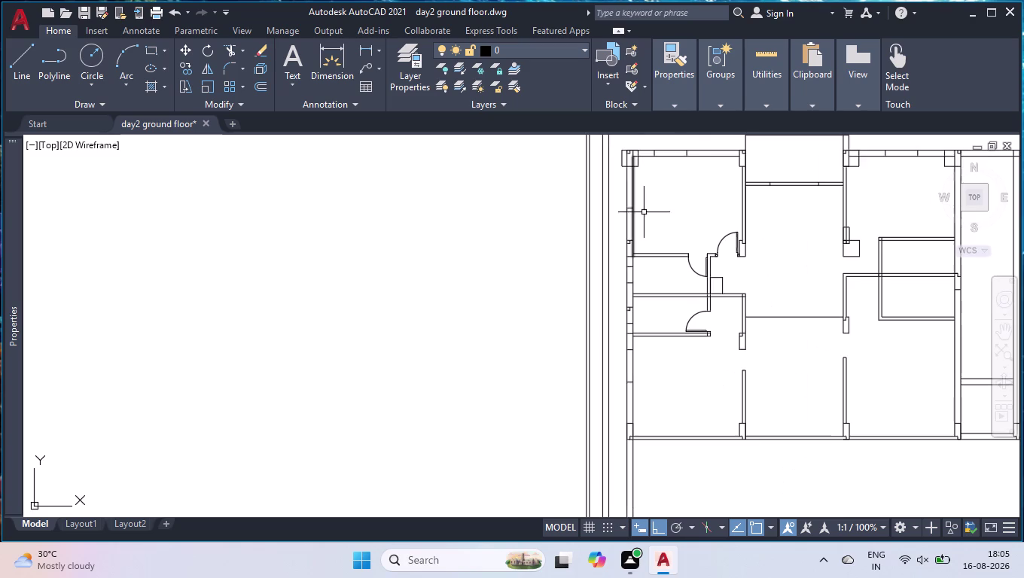
scroll(up, 3)
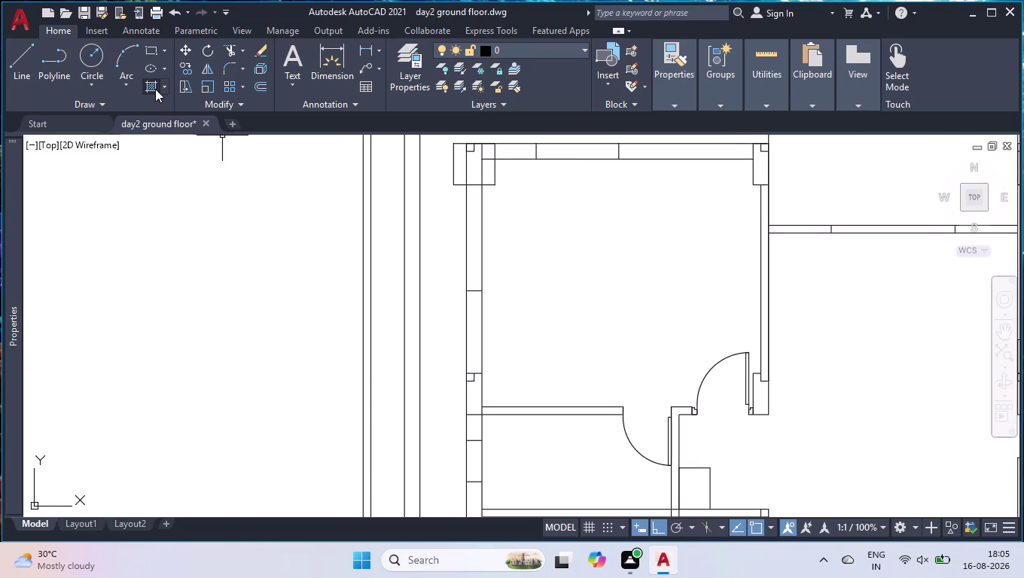
click(154, 88)
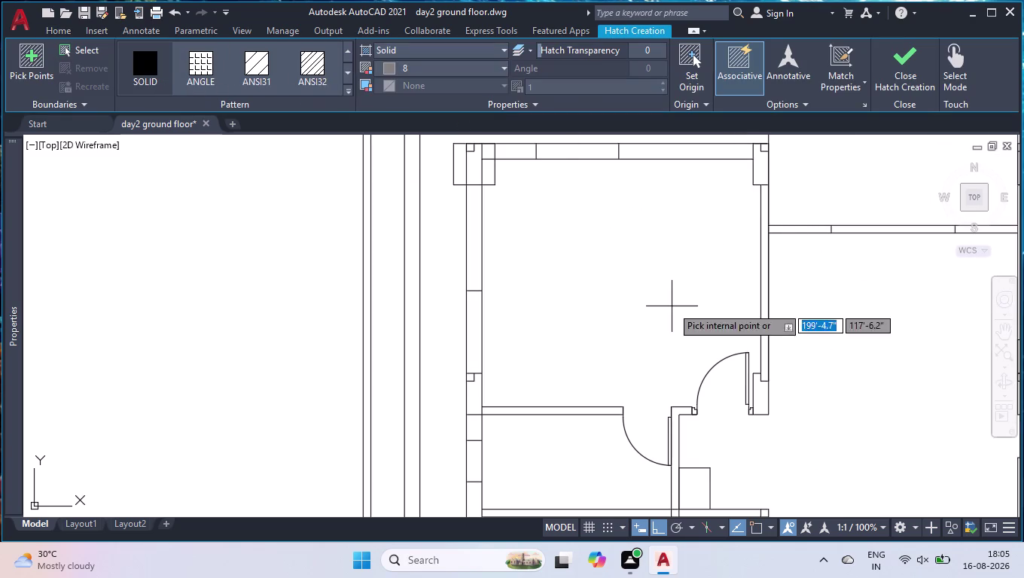
scroll(up, 3)
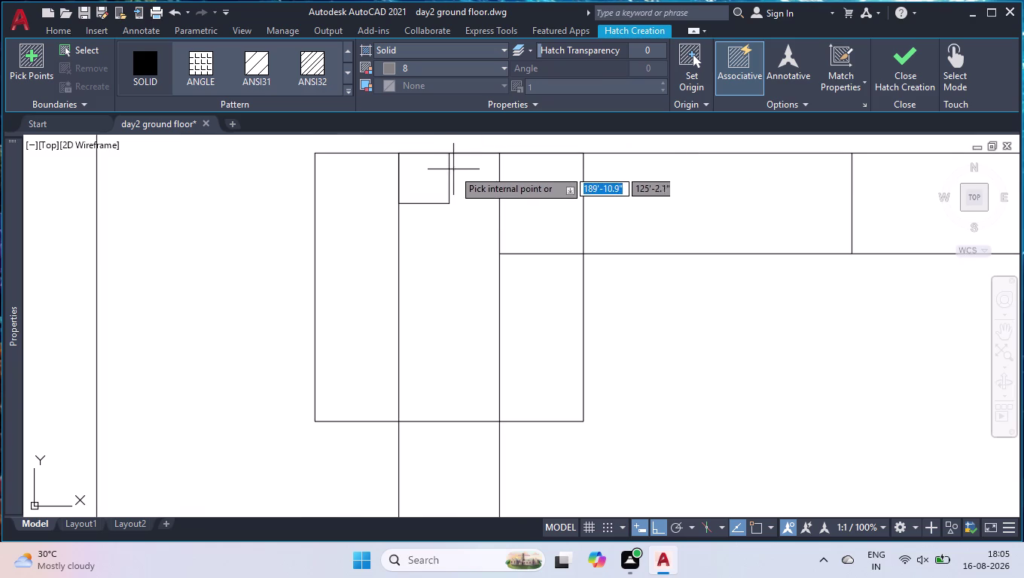
click(434, 179)
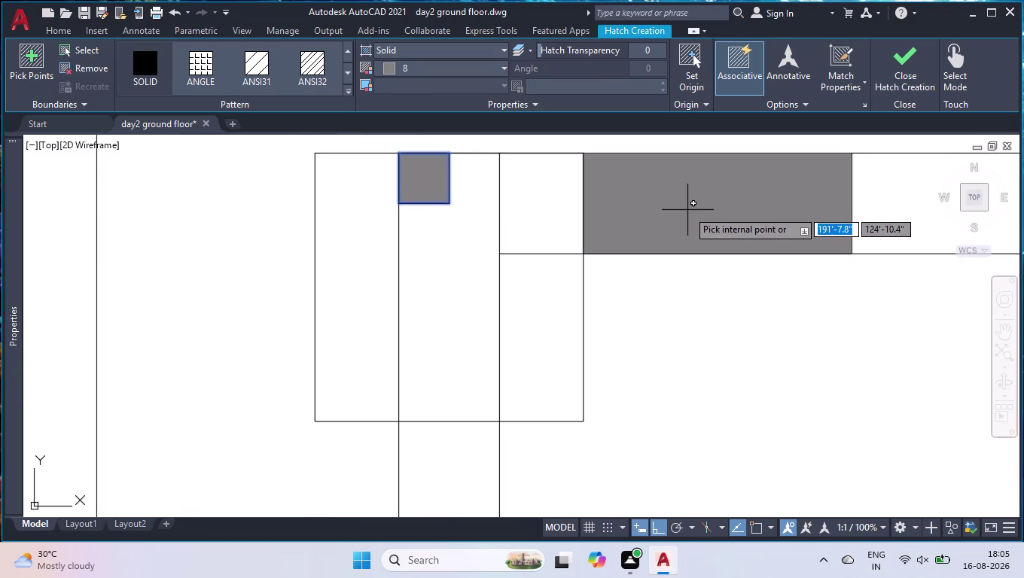
click(688, 210)
scroll(down, 3)
click(901, 223)
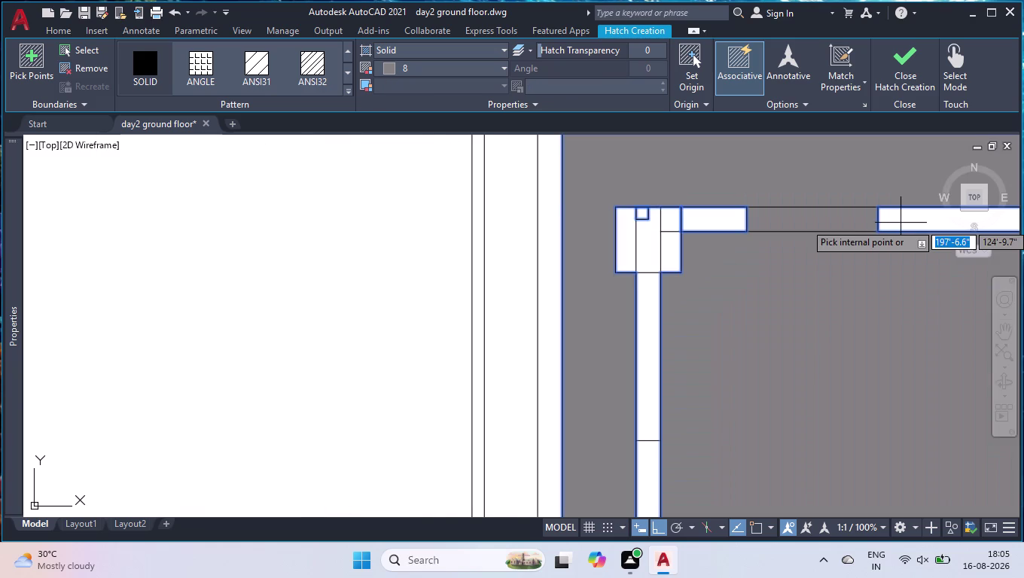
key(space)
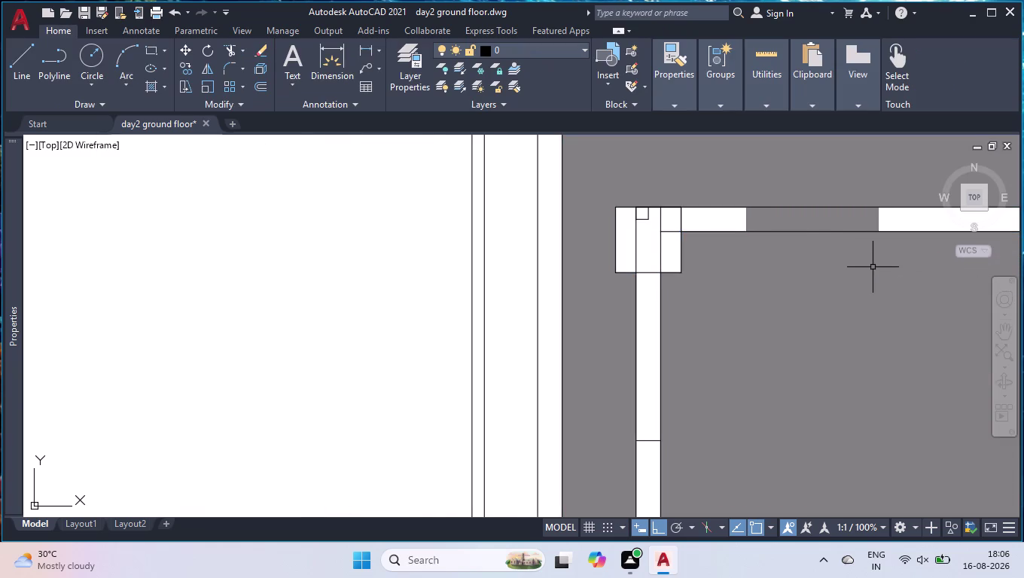
Undo the grey hatch with U and start a new hatch for the walls.
key(u)
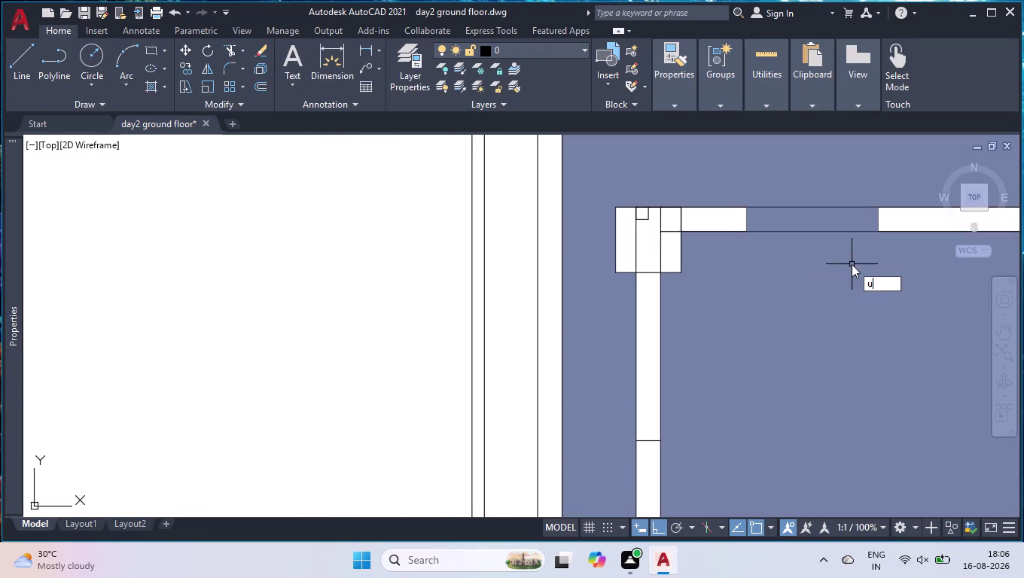
key(Return)
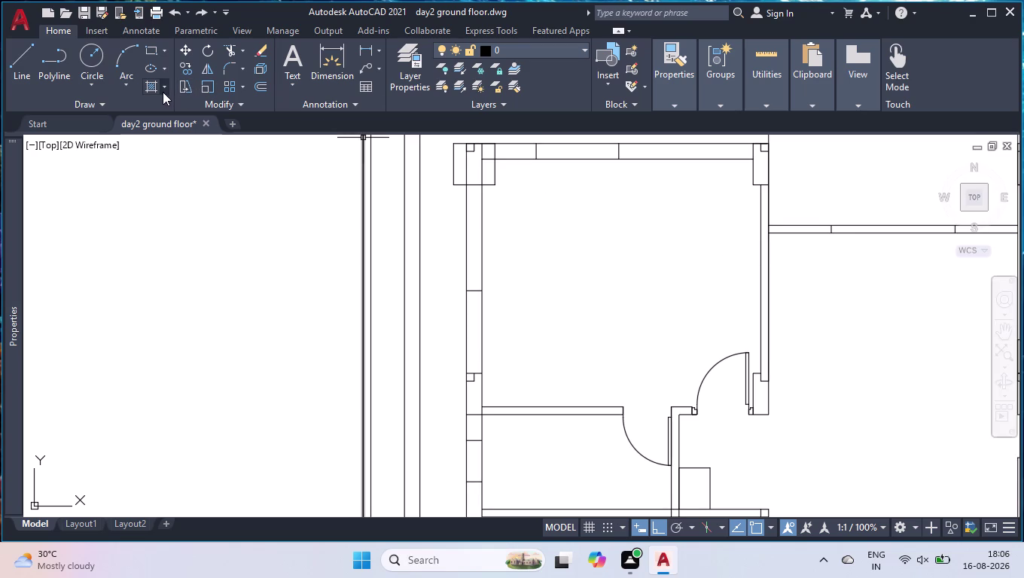
click(154, 89)
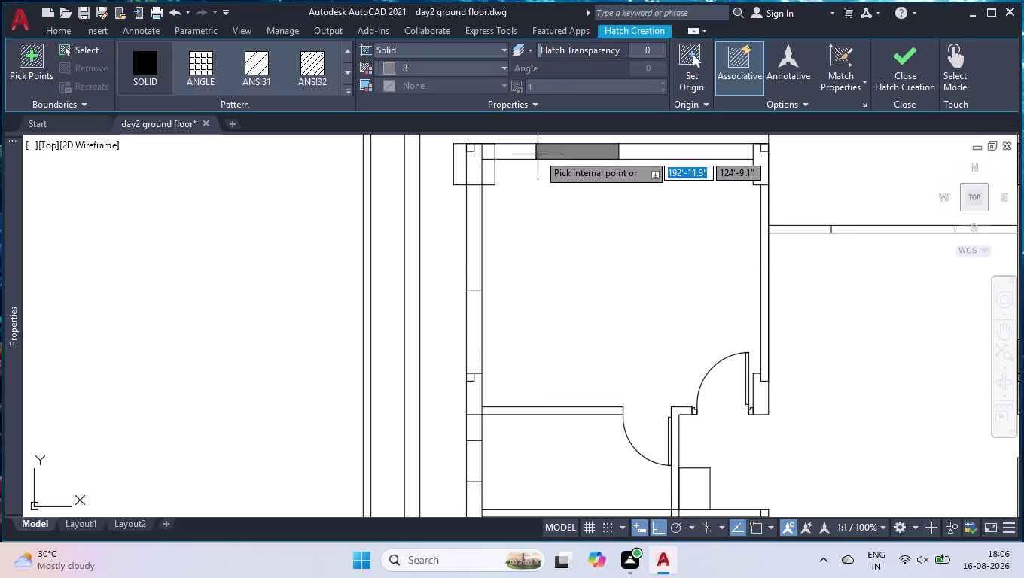
Pick the top wall strips, wall pier, left outer wall, stub and doorway partition.
click(656, 155)
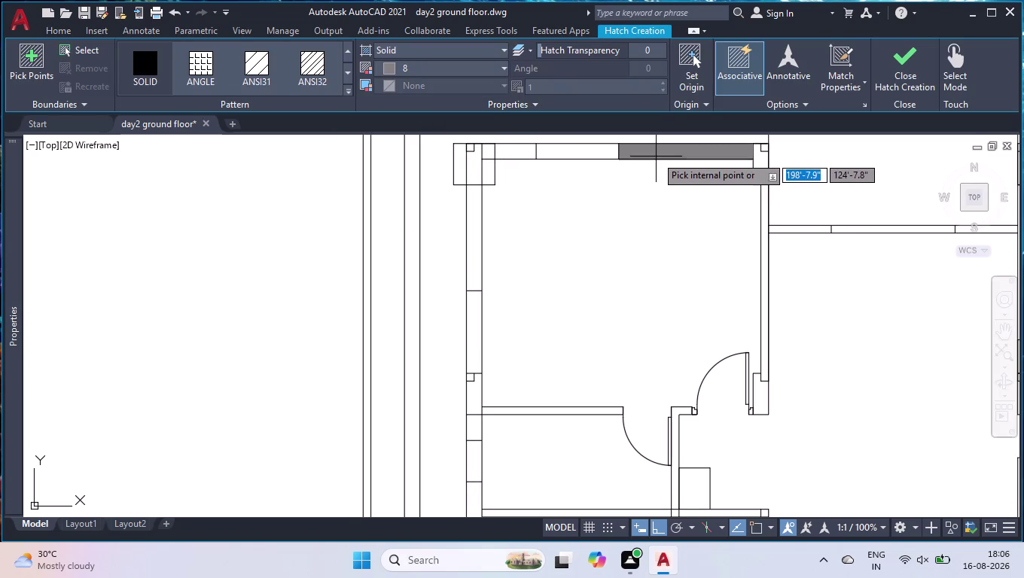
click(507, 150)
scroll(up, 3)
click(467, 171)
scroll(down, 3)
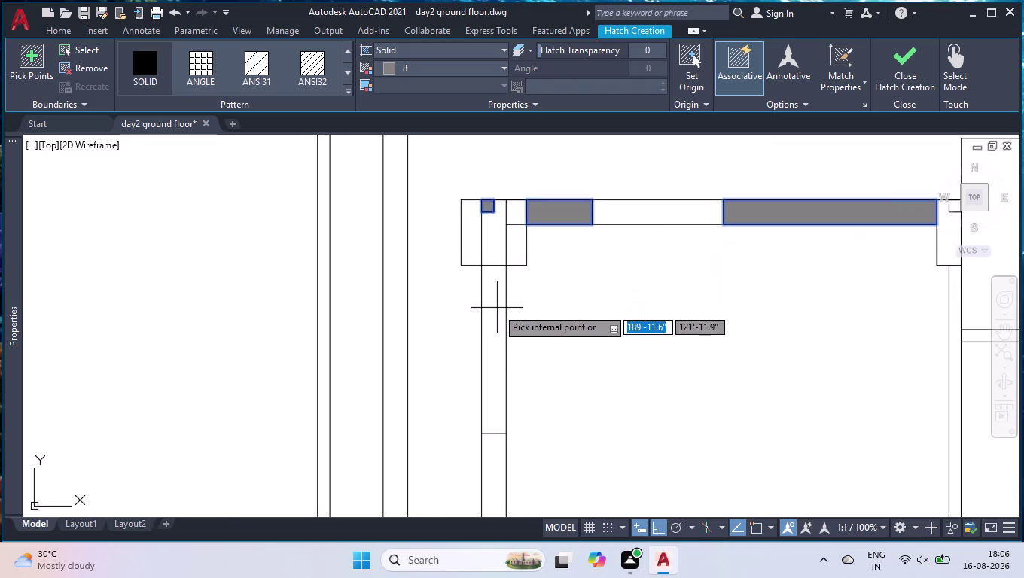
click(497, 308)
scroll(down, 3)
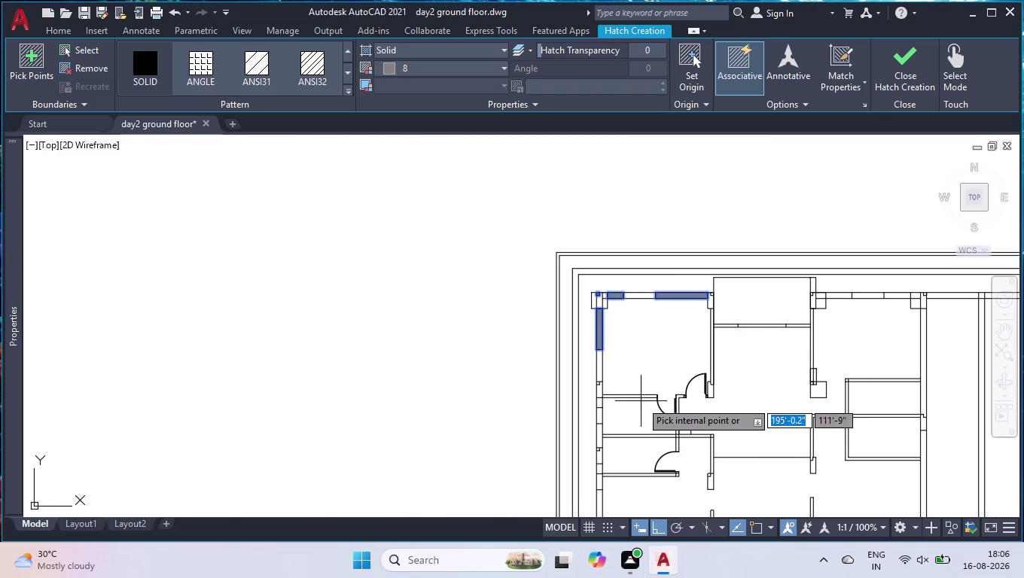
scroll(up, 3)
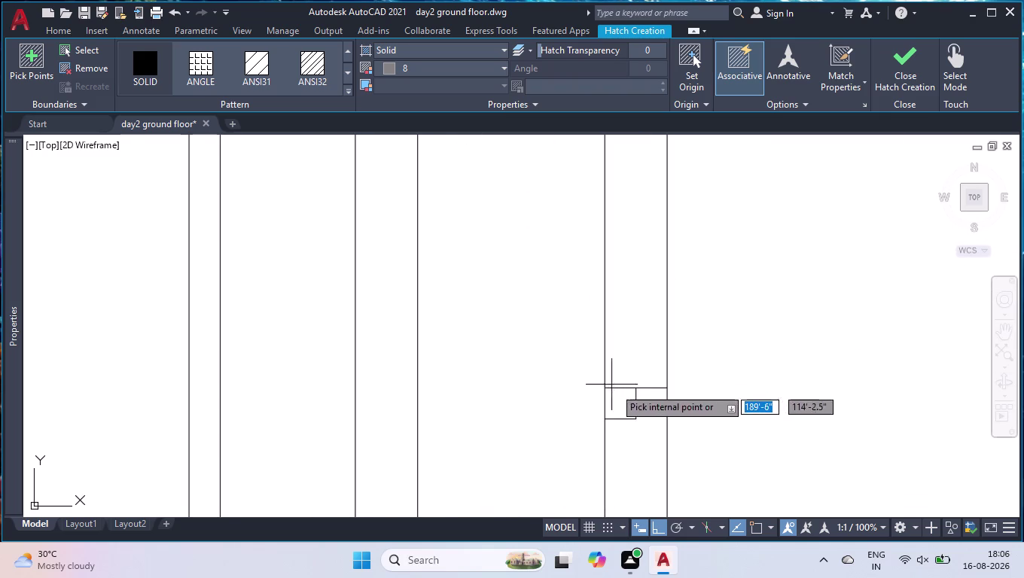
click(615, 402)
scroll(down, 3)
scroll(down, 3)
scroll(up, 3)
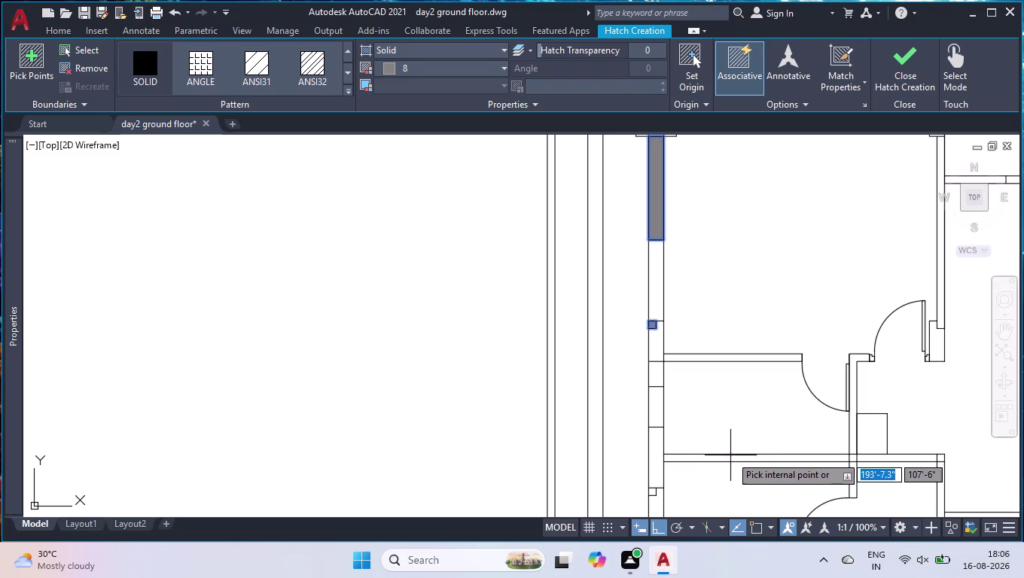
click(653, 376)
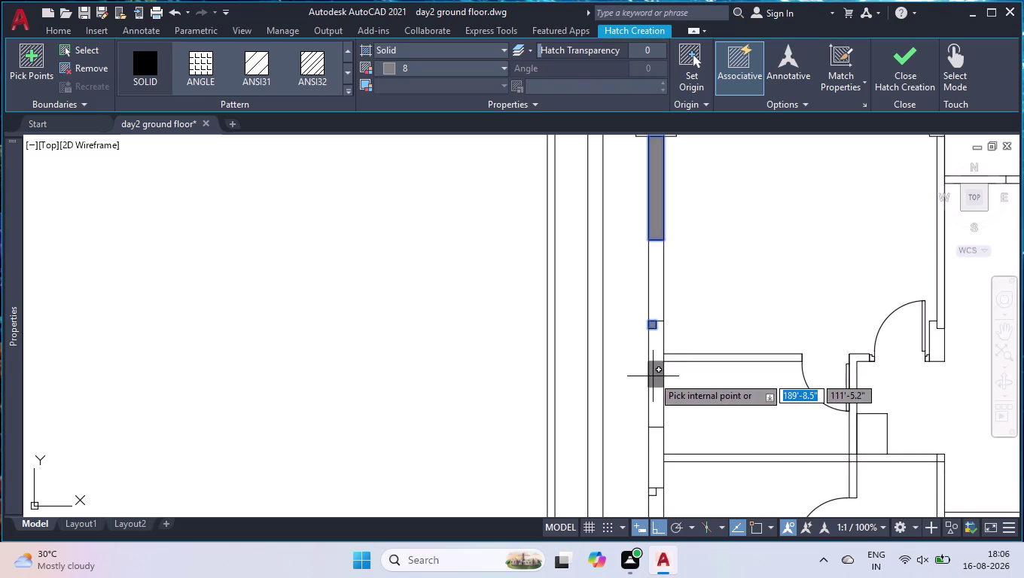
click(656, 458)
click(686, 457)
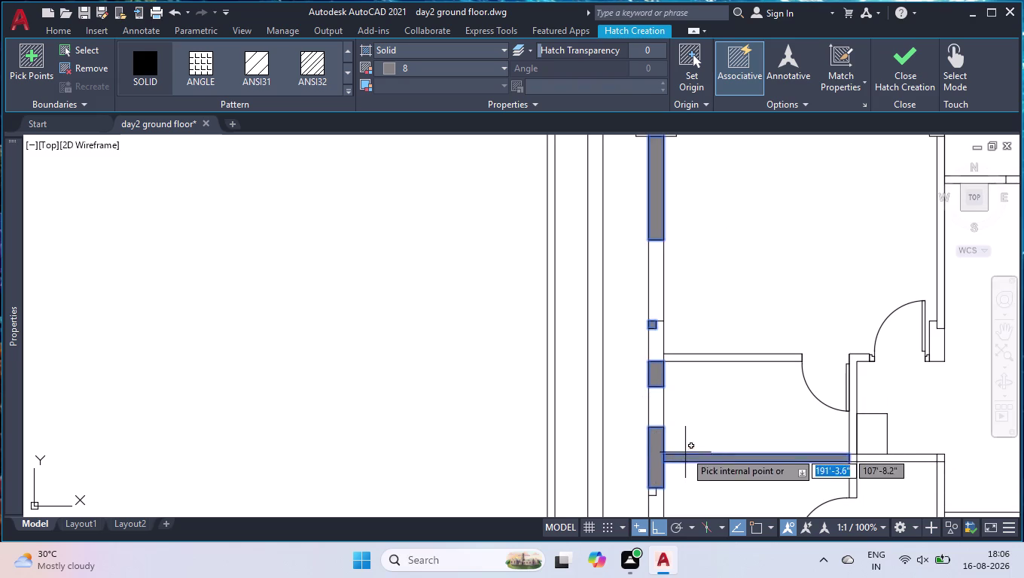
Add the lower-left wall sections and the bottom wall stub to the solid fill.
scroll(down, 3)
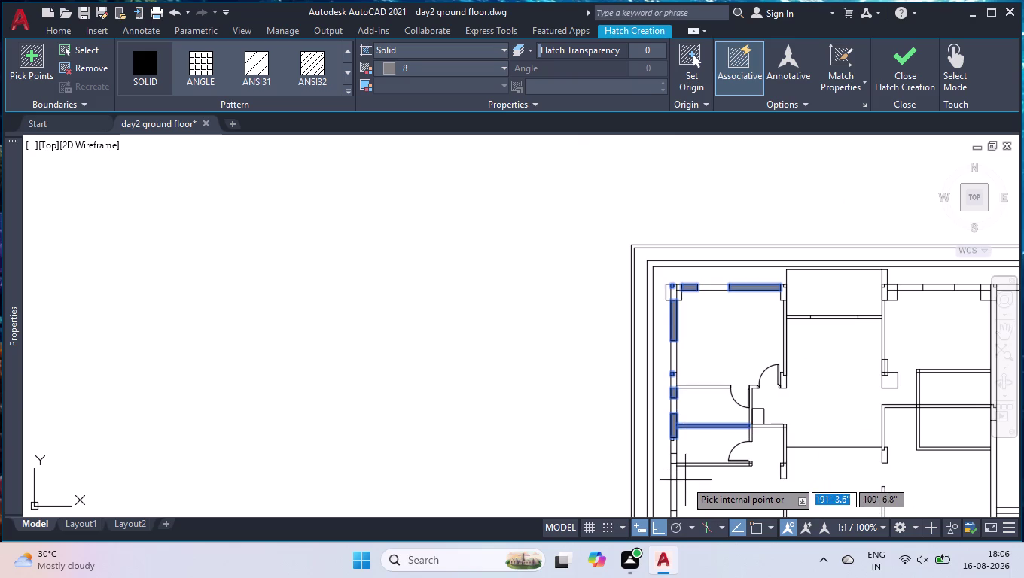
scroll(up, 3)
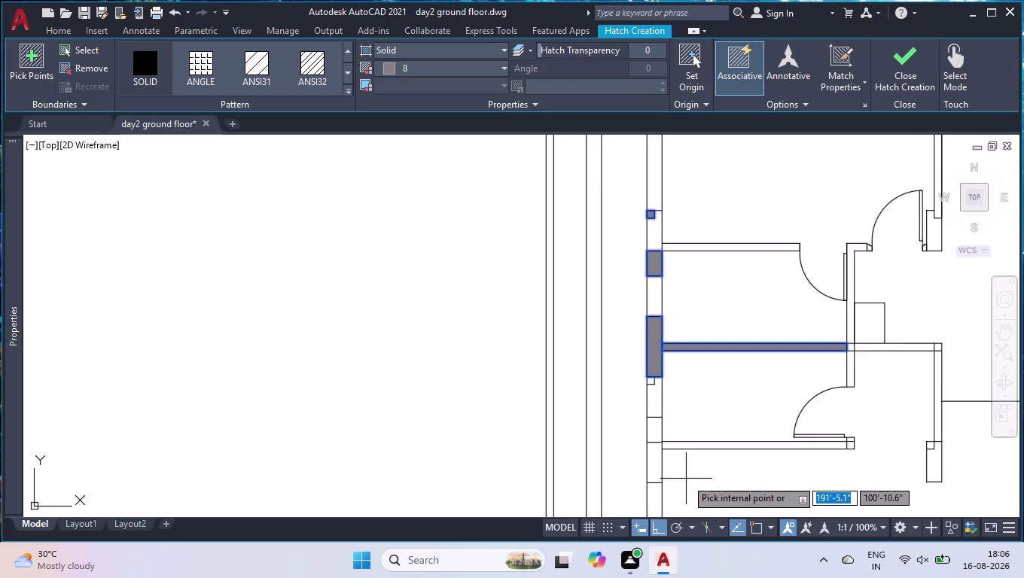
scroll(up, 3)
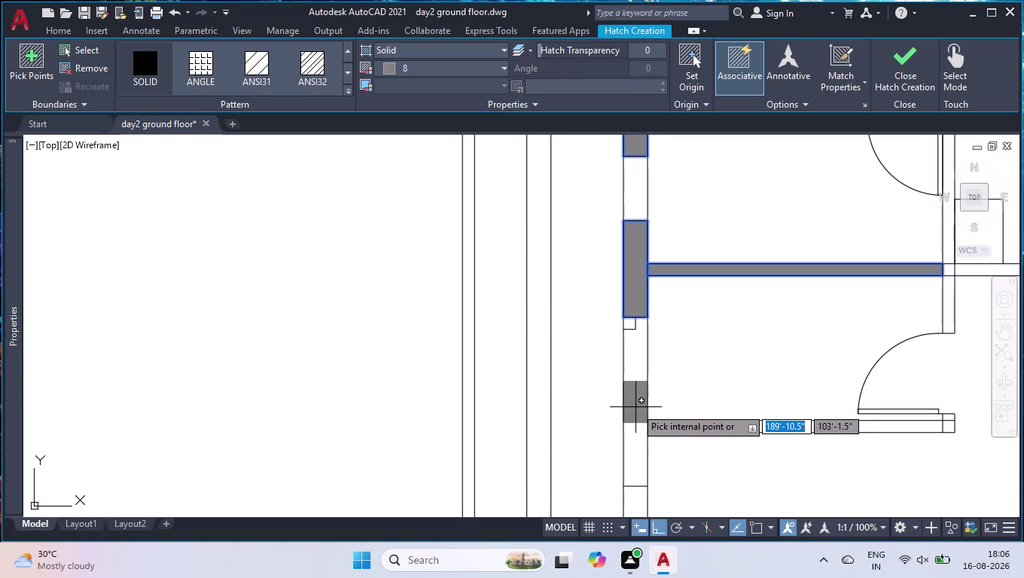
click(636, 408)
scroll(down, 3)
scroll(down, 3)
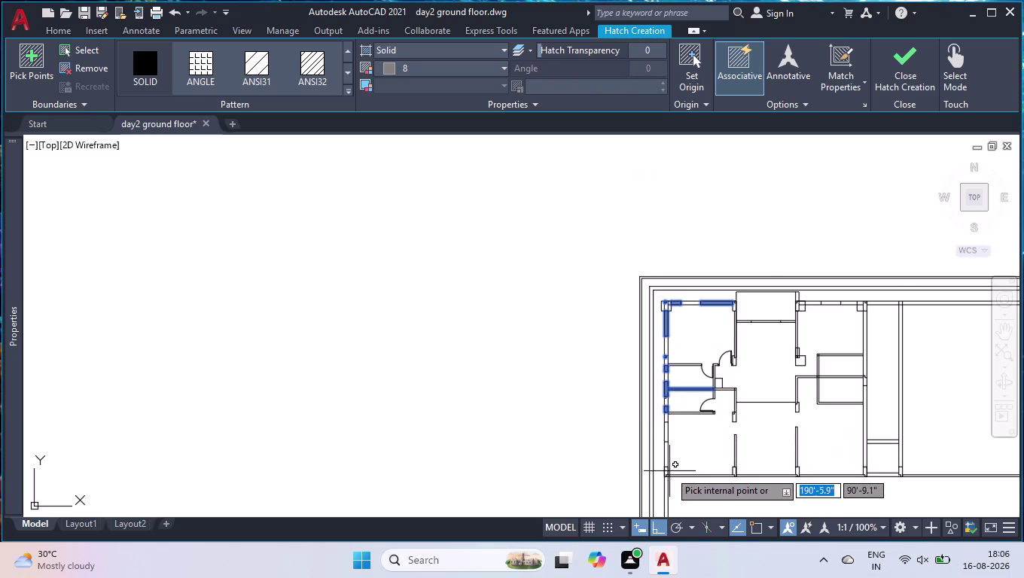
scroll(up, 3)
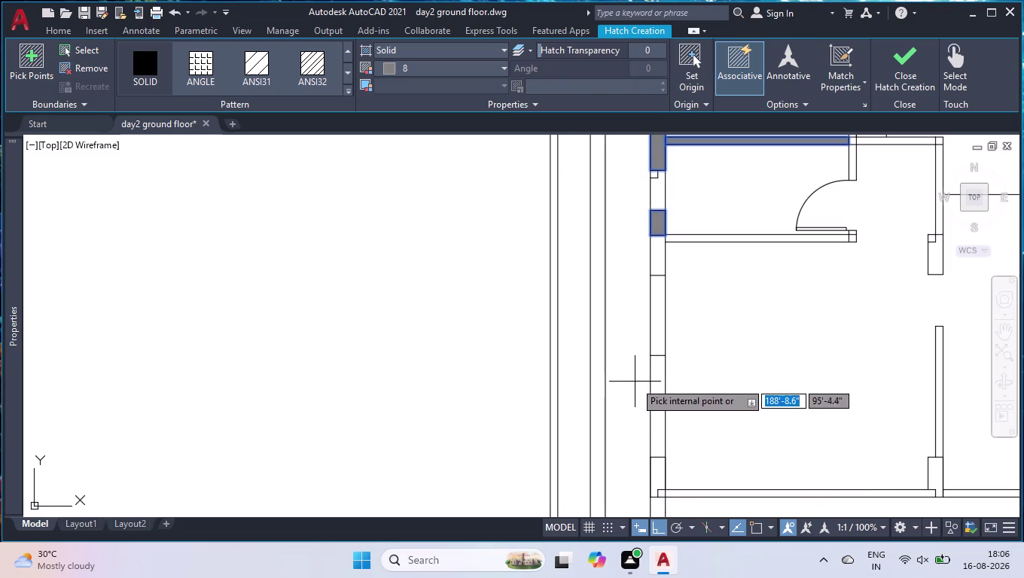
click(660, 332)
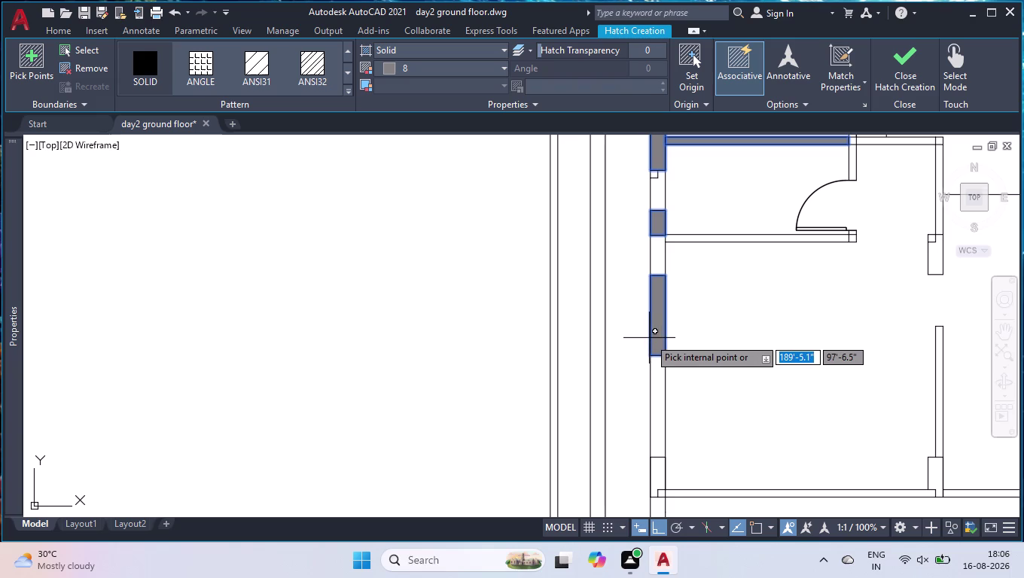
scroll(down, 3)
scroll(up, 3)
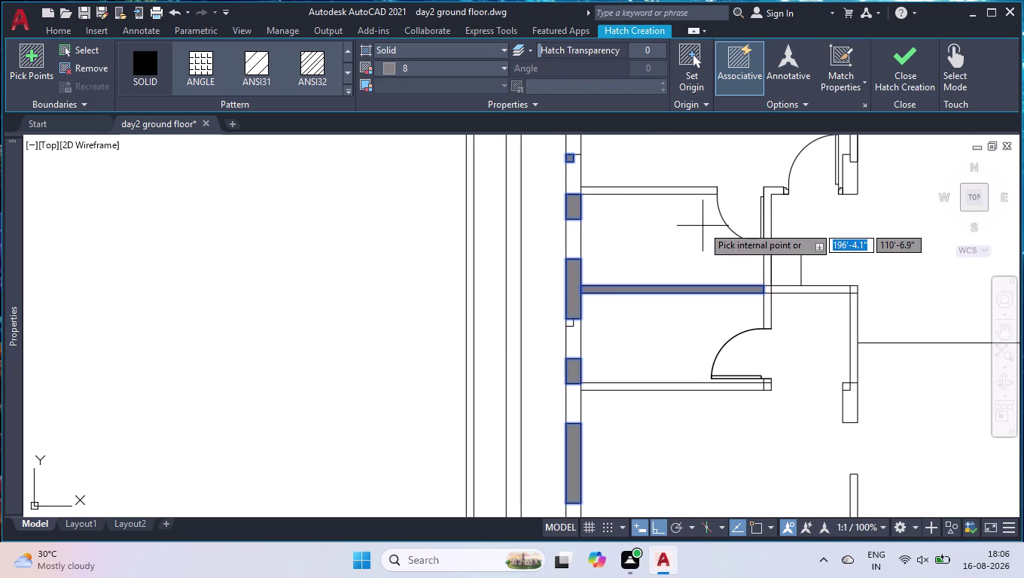
scroll(down, 3)
scroll(down, 3)
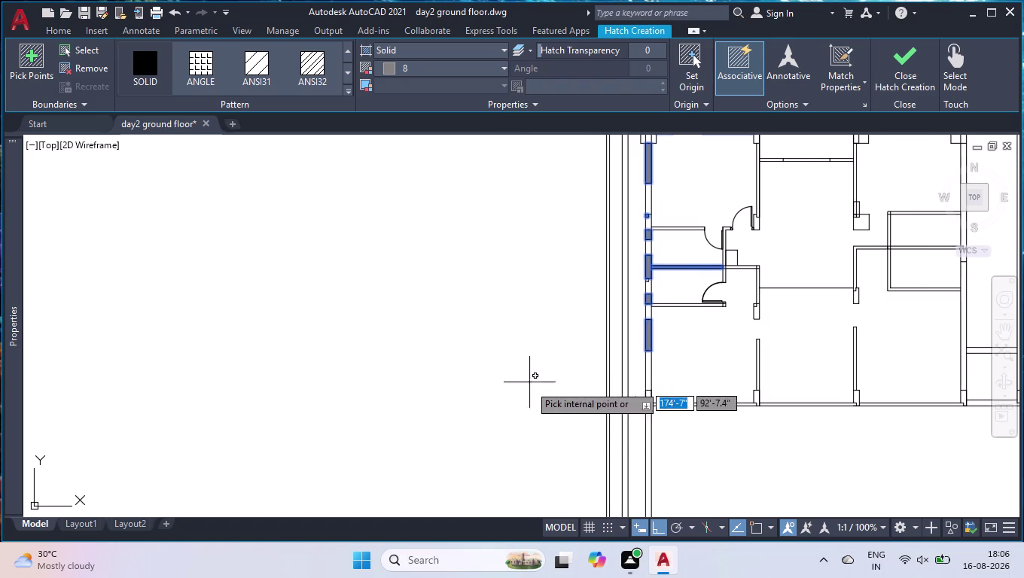
scroll(up, 3)
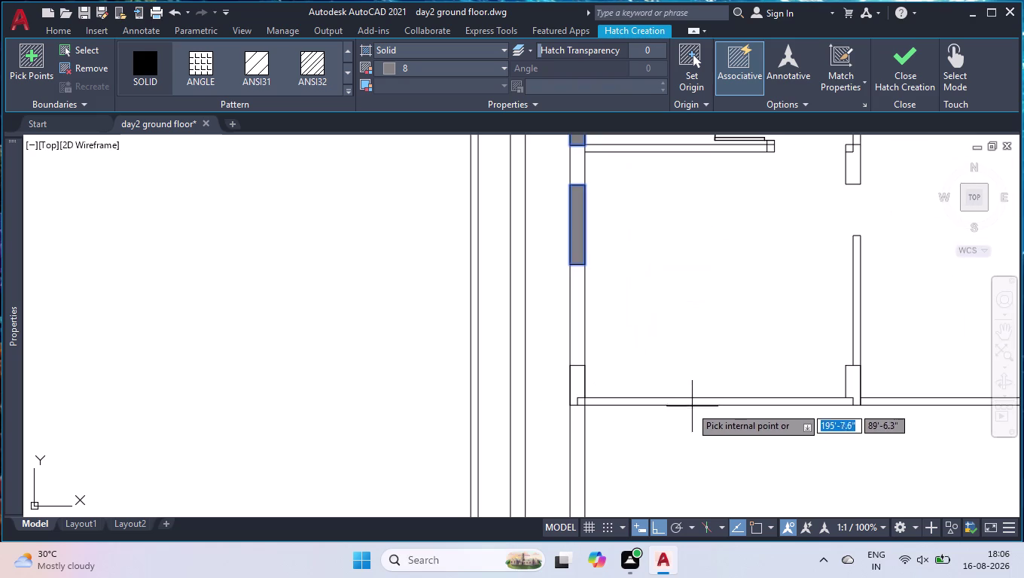
click(684, 401)
scroll(up, 3)
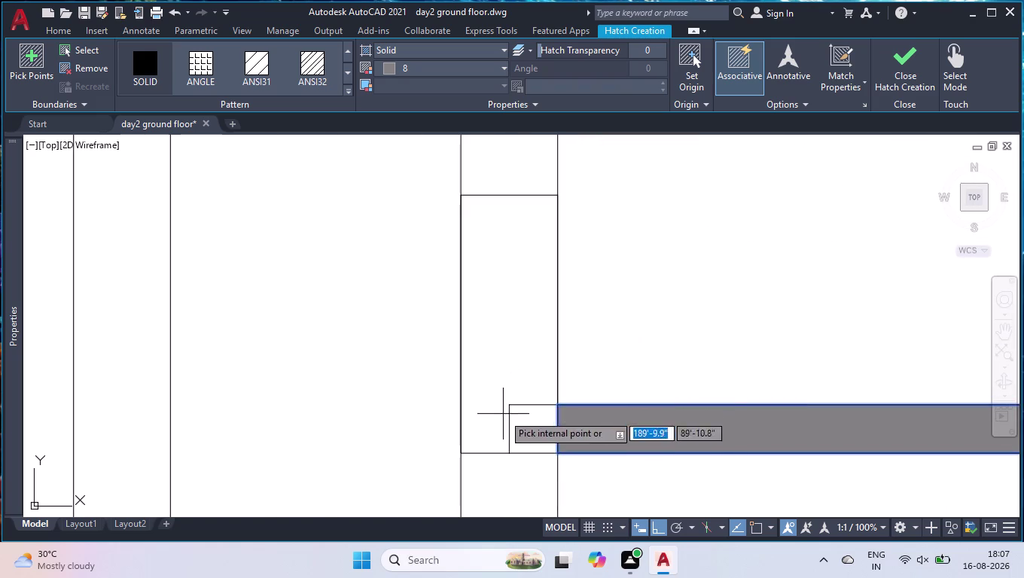
click(527, 429)
scroll(down, 3)
scroll(down, 3)
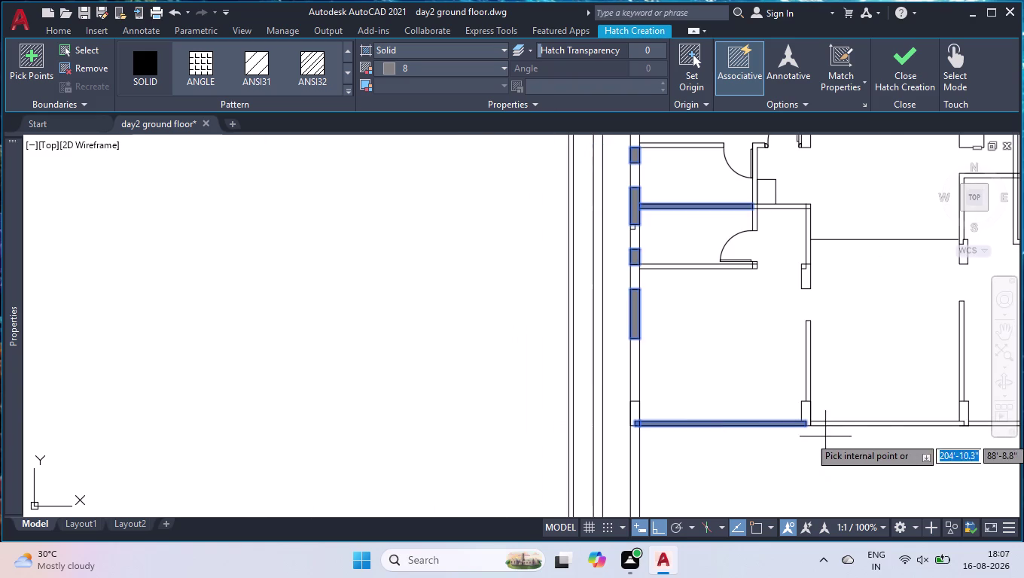
Add the bottom, right interior and top room walls, then finish the solid hatch.
click(842, 423)
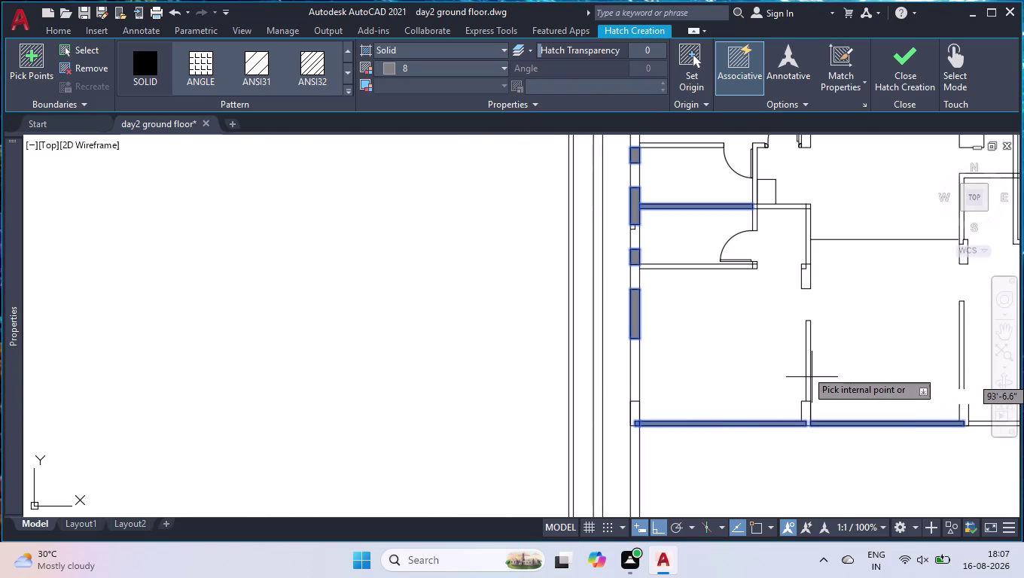
scroll(up, 3)
click(808, 365)
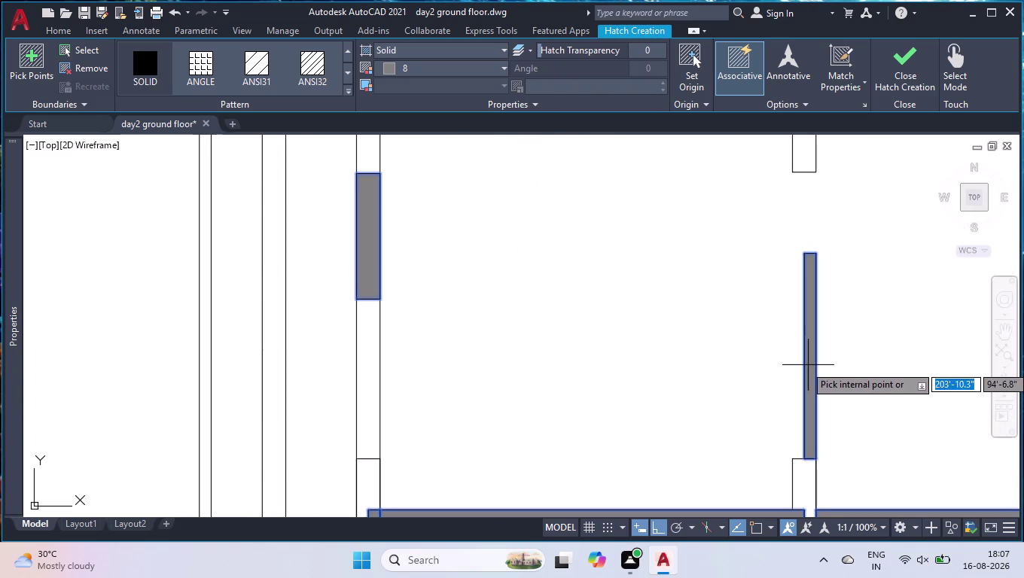
scroll(down, 3)
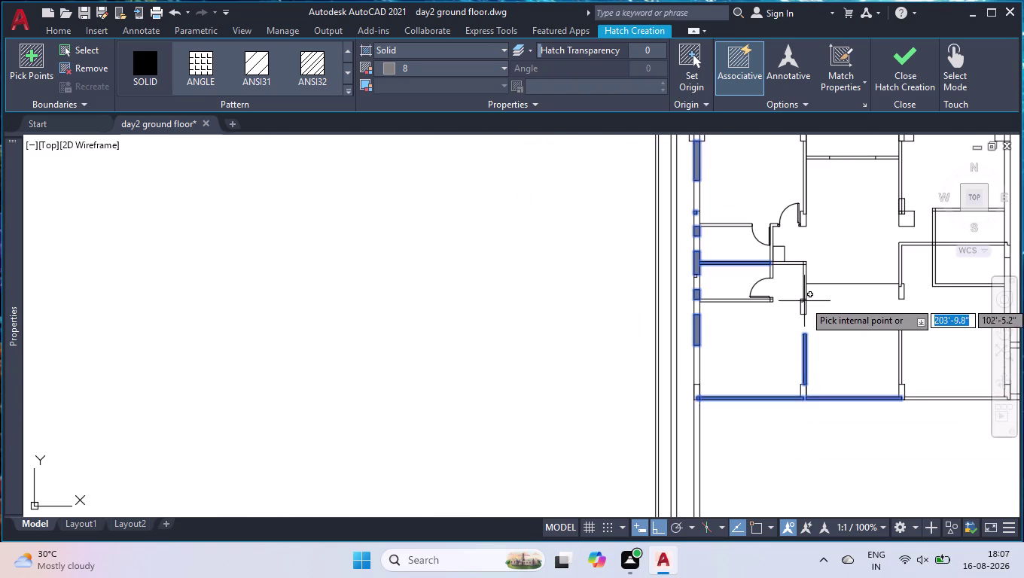
scroll(up, 3)
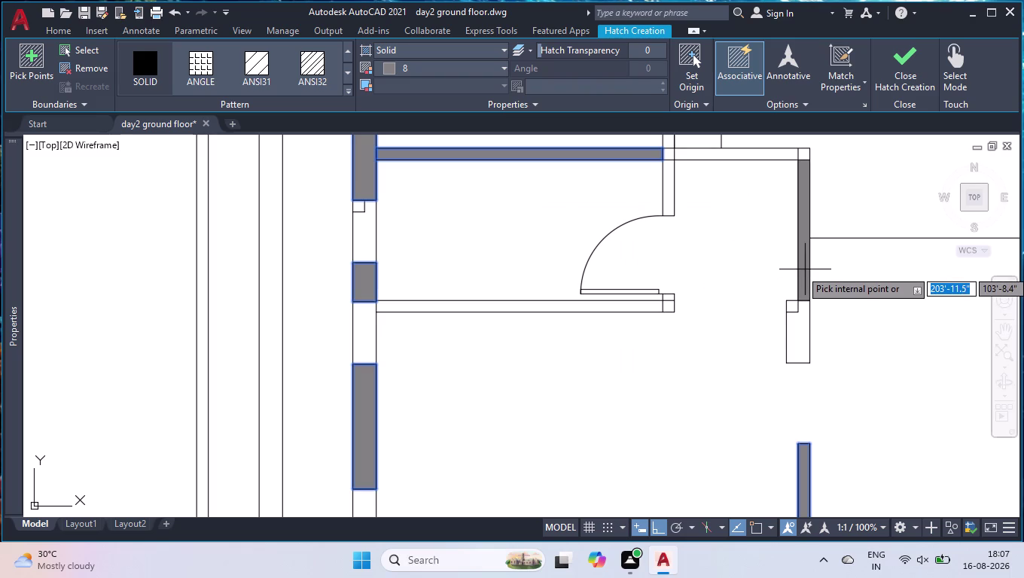
click(805, 270)
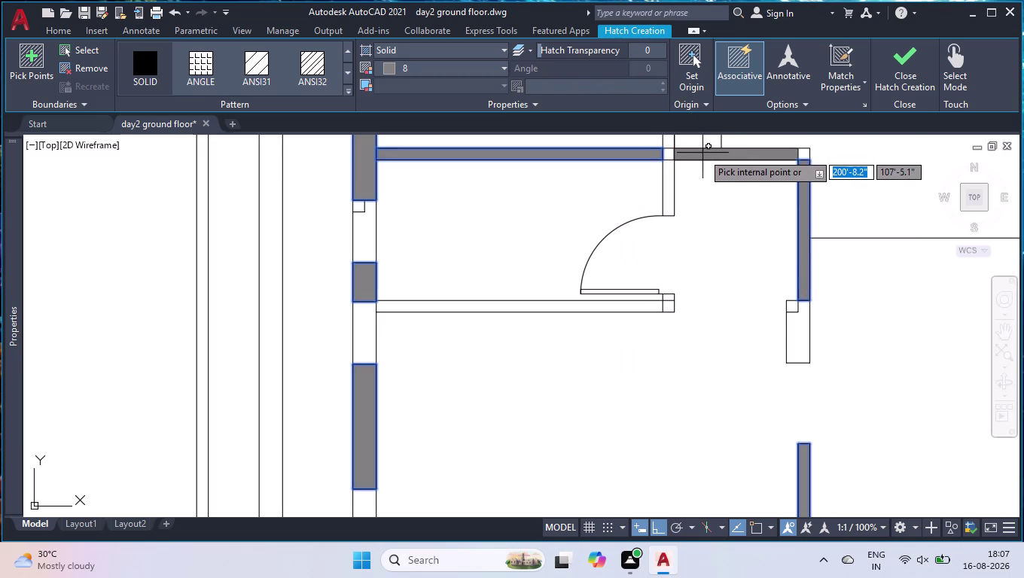
click(703, 153)
click(669, 152)
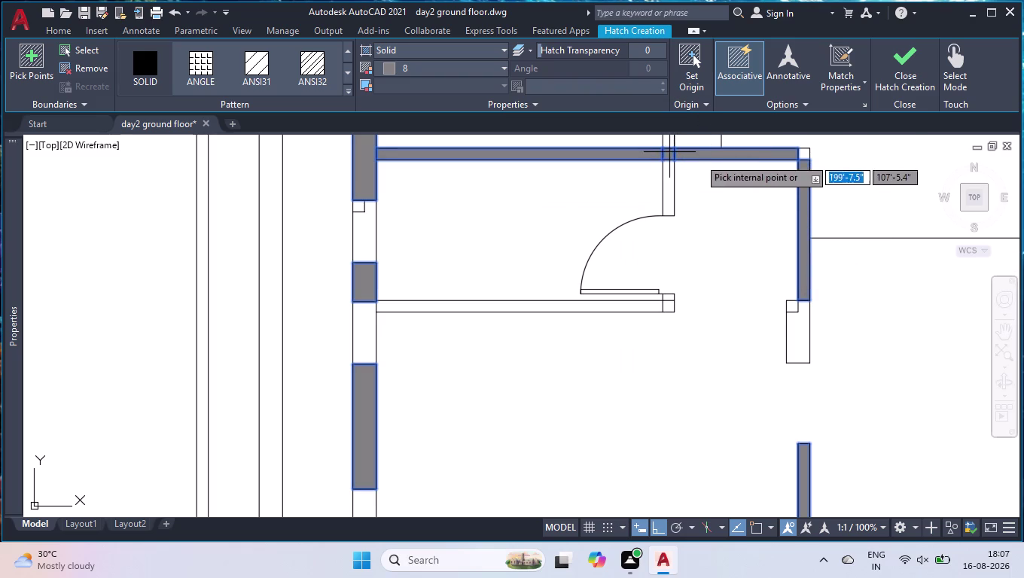
click(806, 153)
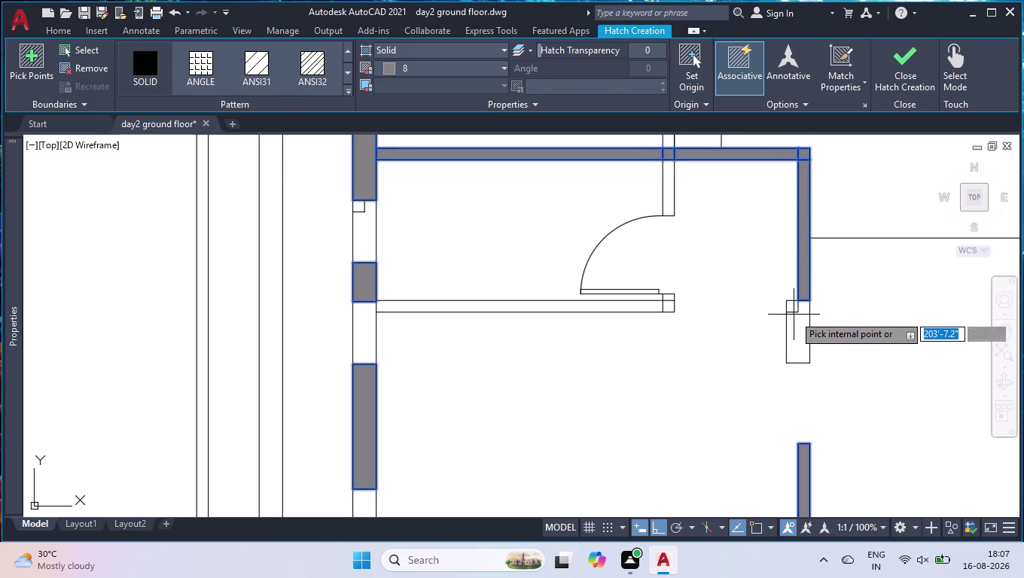
click(791, 305)
scroll(down, 3)
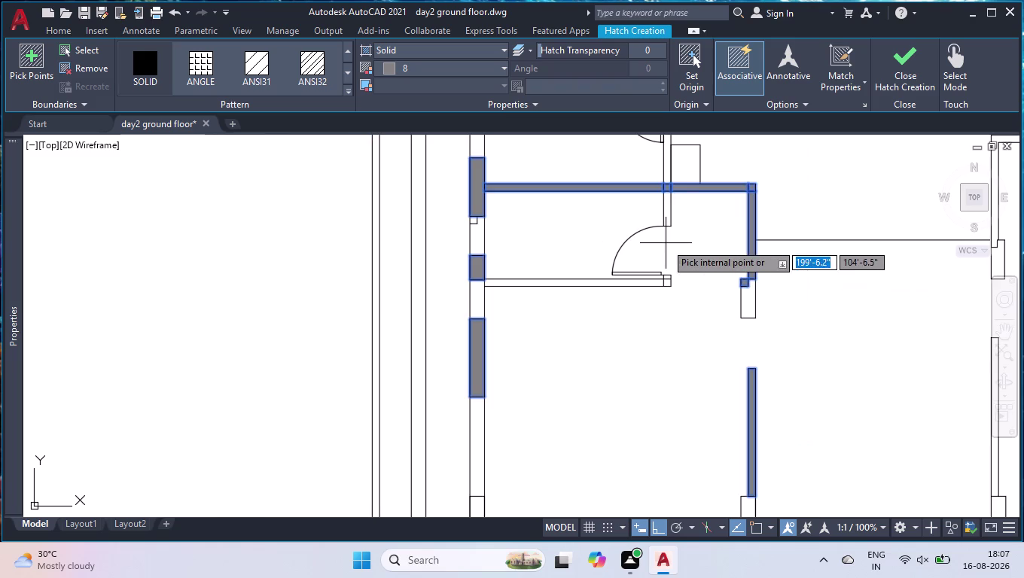
click(668, 165)
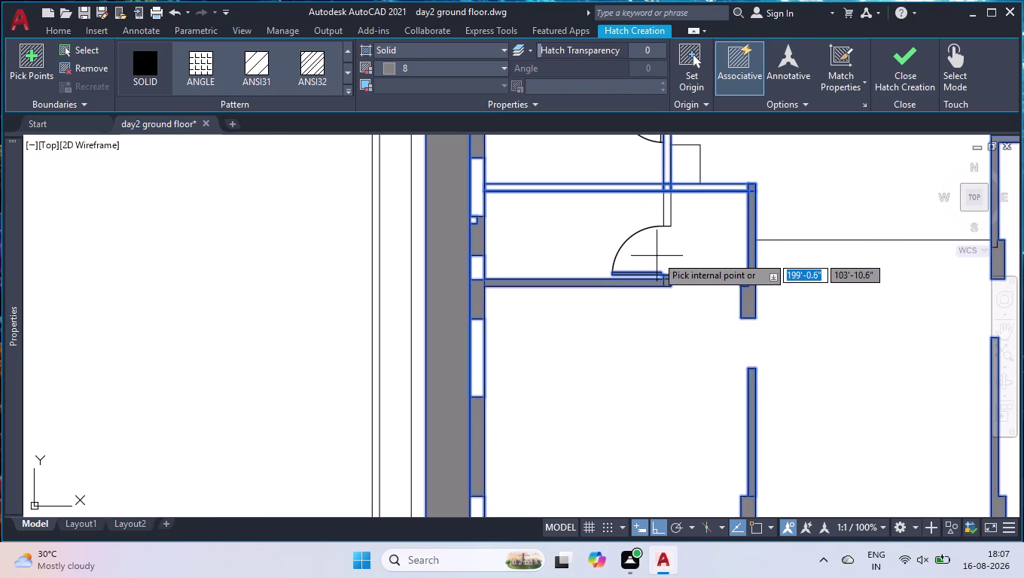
key(space)
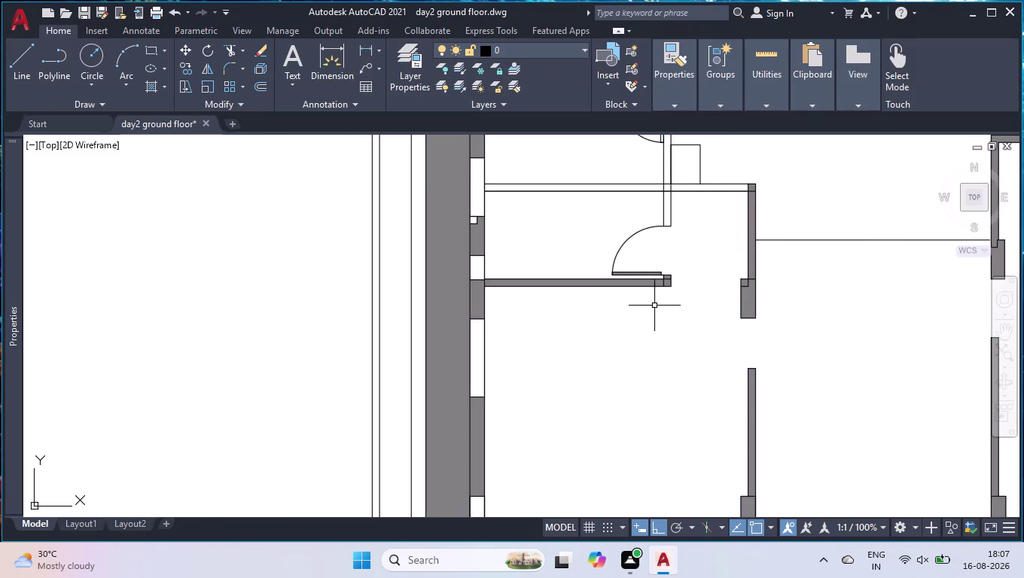
Select the grey wall hatch and delete it.
scroll(down, 3)
scroll(down, 3)
scroll(up, 3)
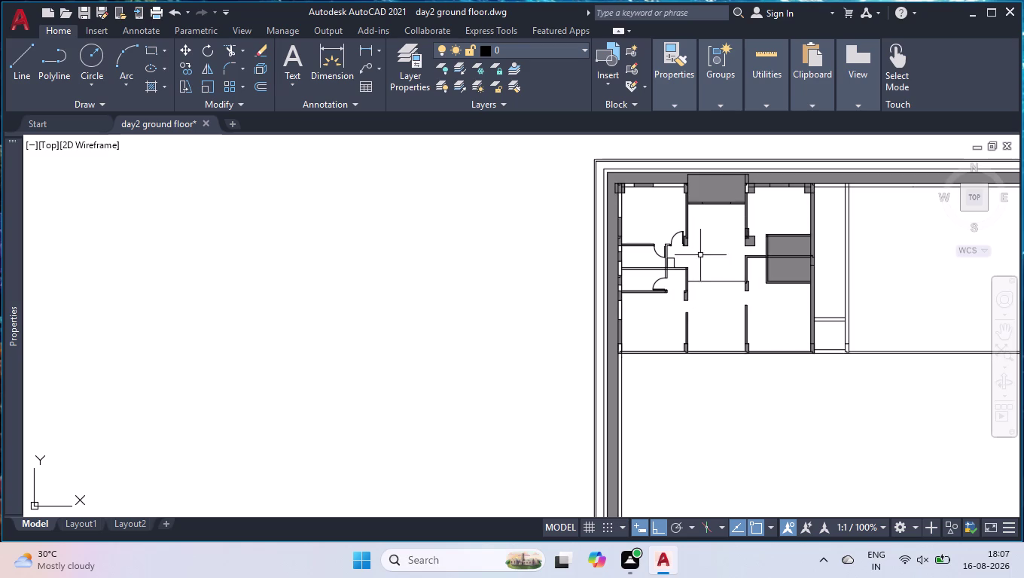
scroll(up, 3)
click(720, 195)
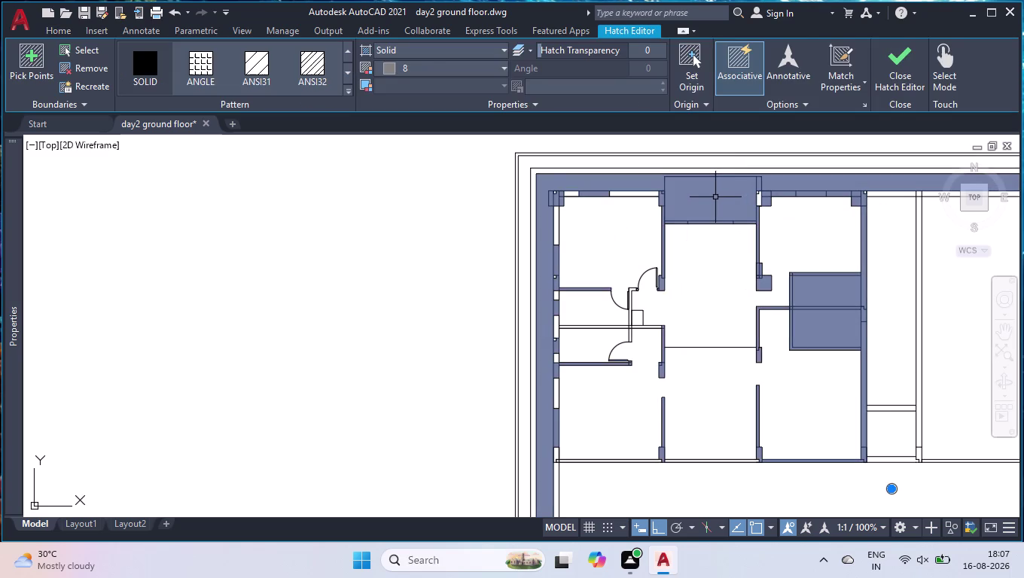
key(Delete)
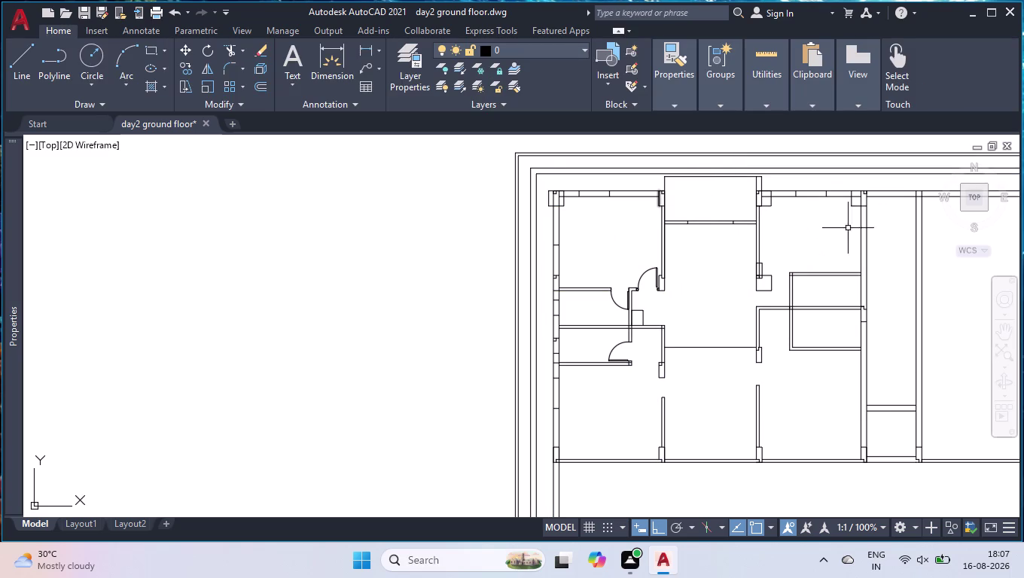
Start a new hatch fill for the walls.
scroll(down, 3)
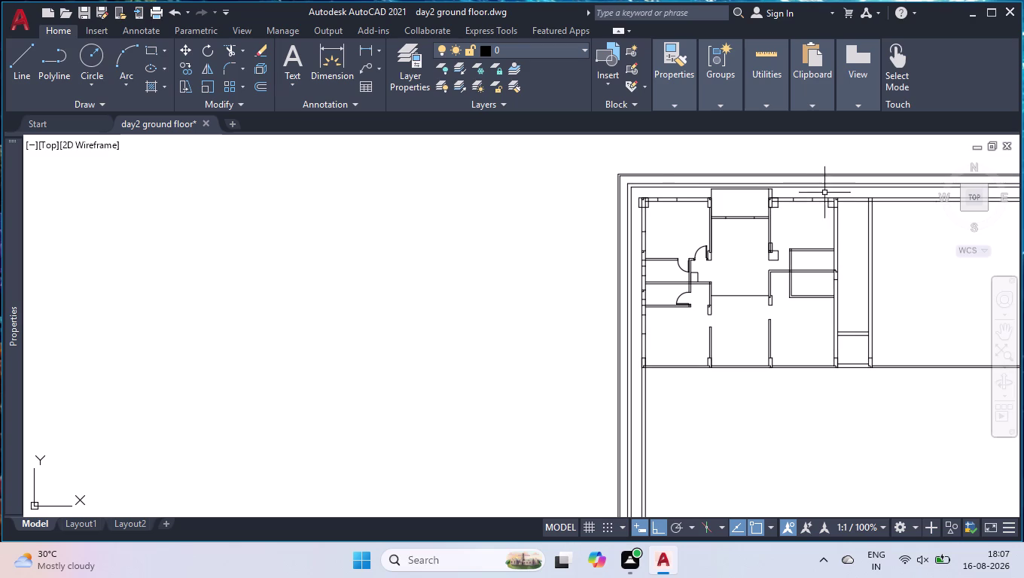
scroll(up, 3)
scroll(up, 3)
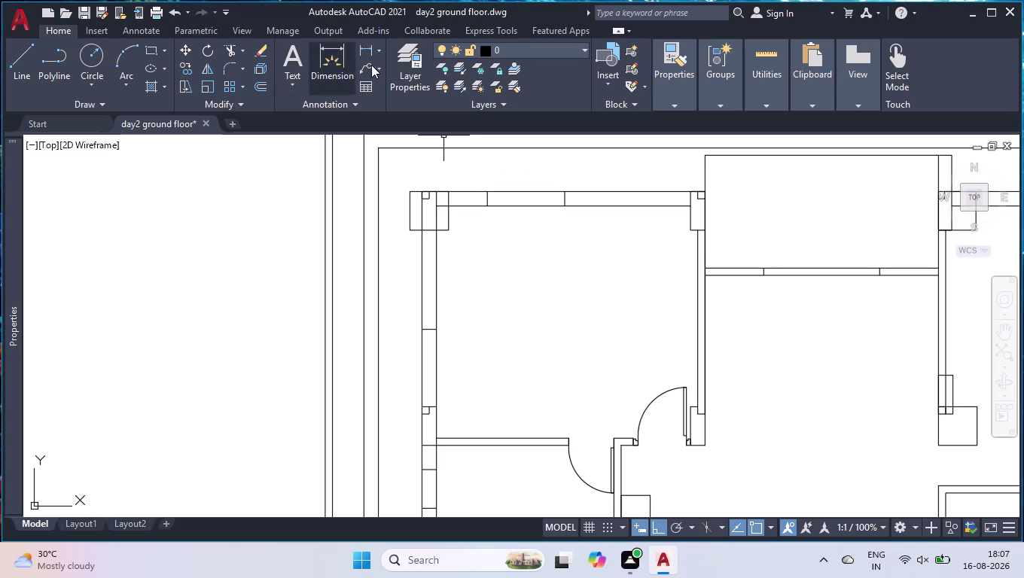
click(150, 87)
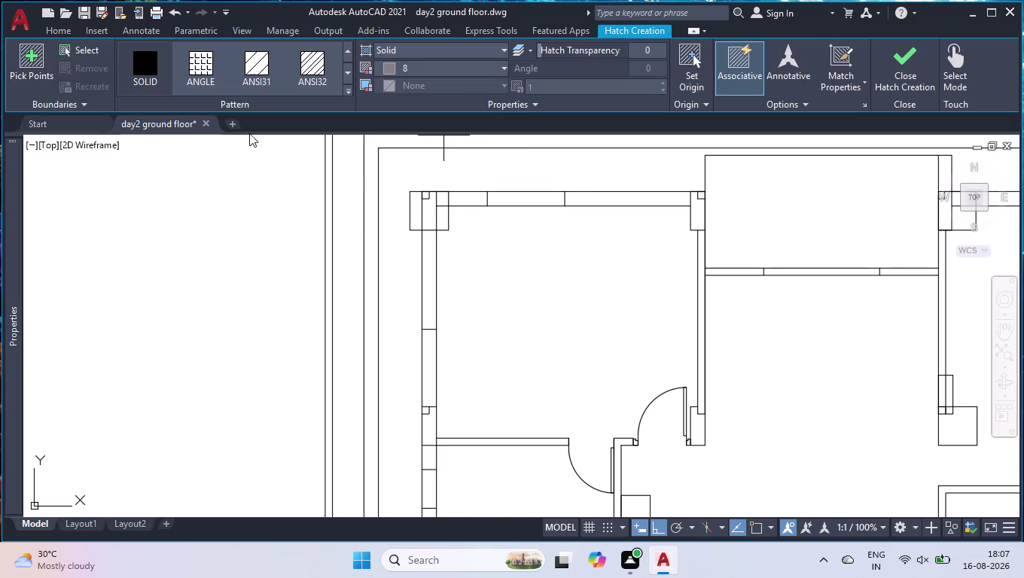
scroll(up, 3)
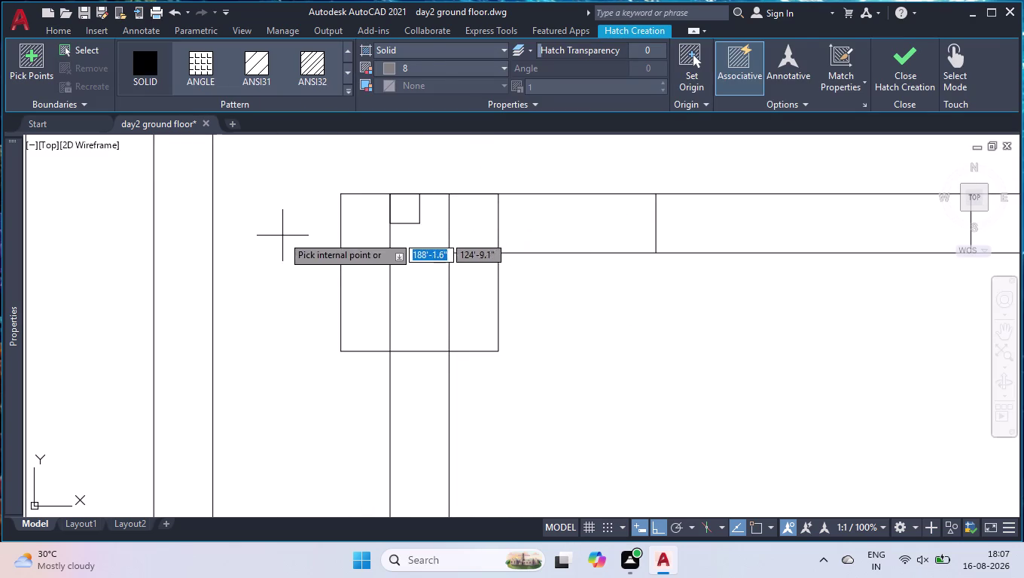
Cancel the pending hatch without filling and zoom around the plan's outer walls.
key(space)
scroll(down, 3)
scroll(down, 3)
scroll(down, 3)
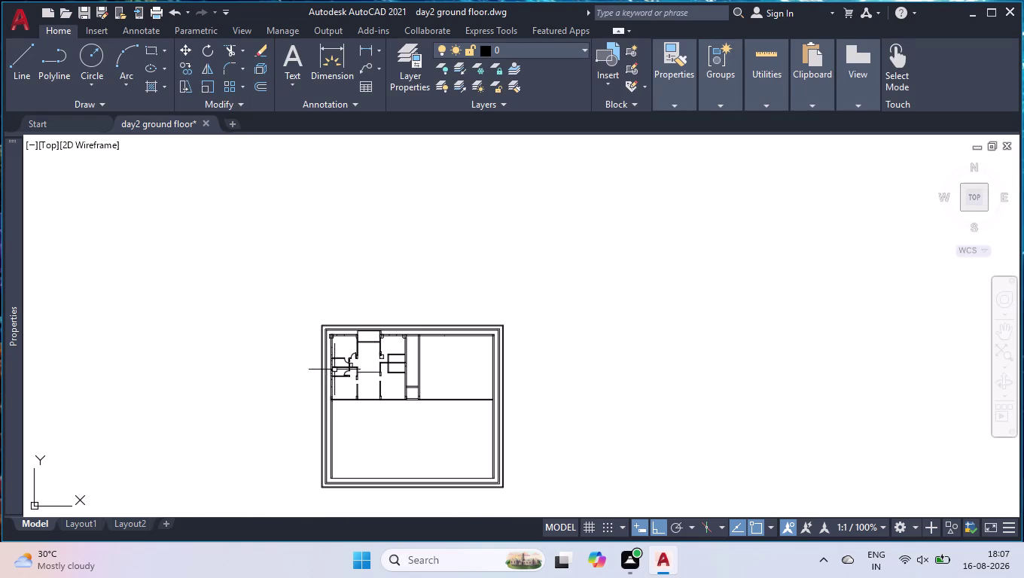
scroll(up, 3)
scroll(up, 3)
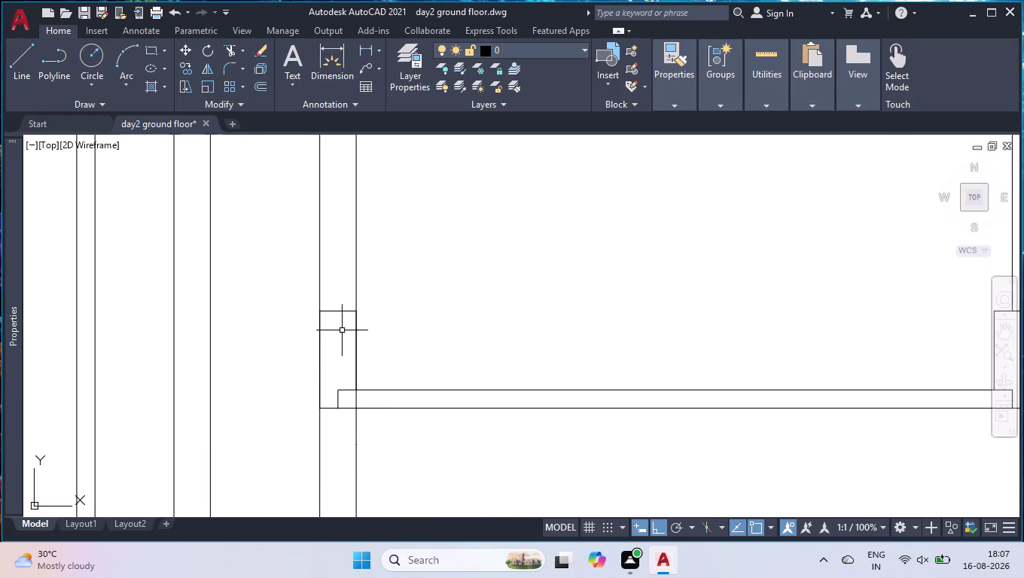
scroll(down, 3)
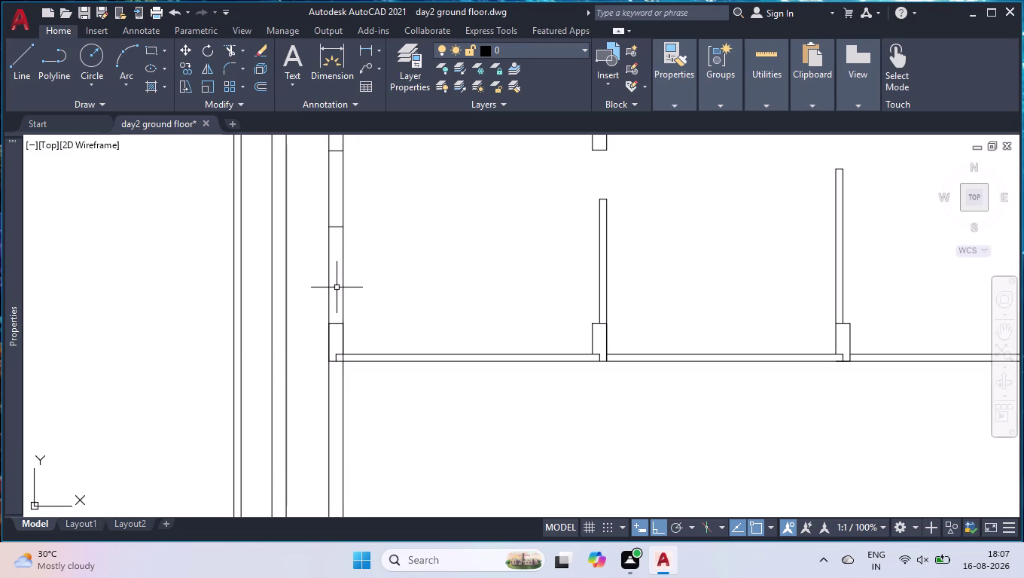
scroll(down, 3)
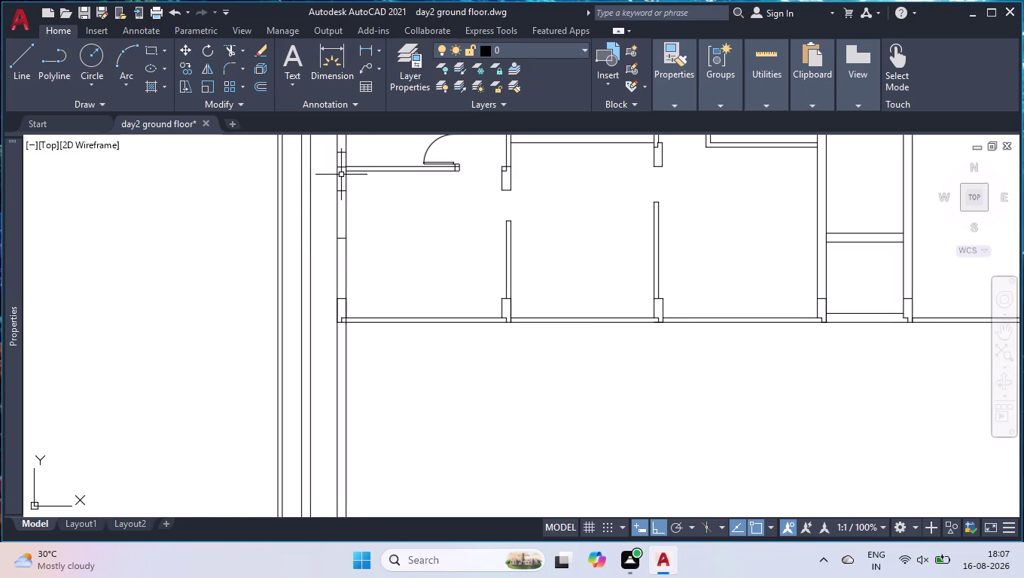
scroll(up, 3)
Start a line at the left wall junction and draw the column's first 4.5" side.
key(l)
key(Return)
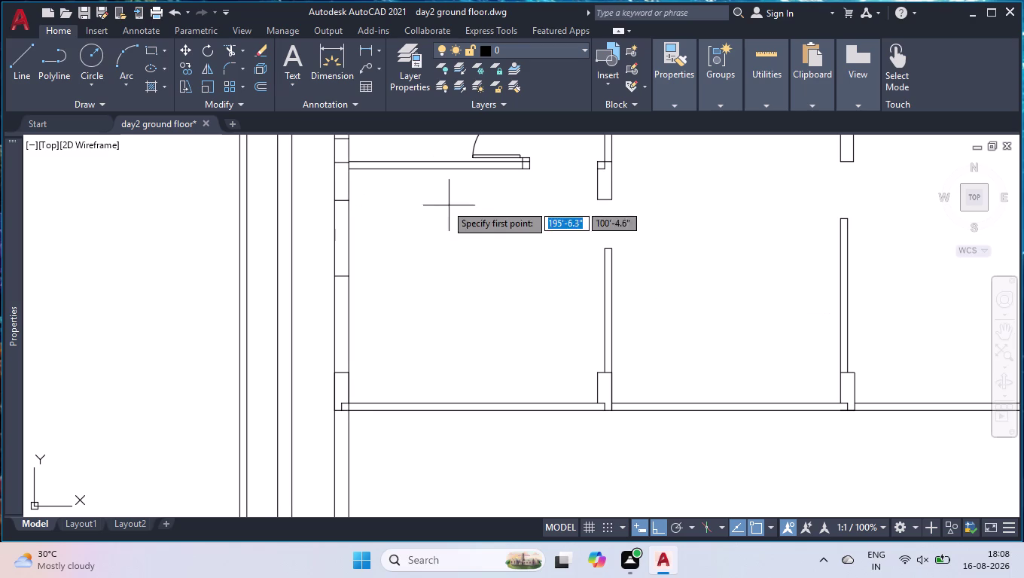
scroll(up, 3)
scroll(up, 3)
scroll(up, 3)
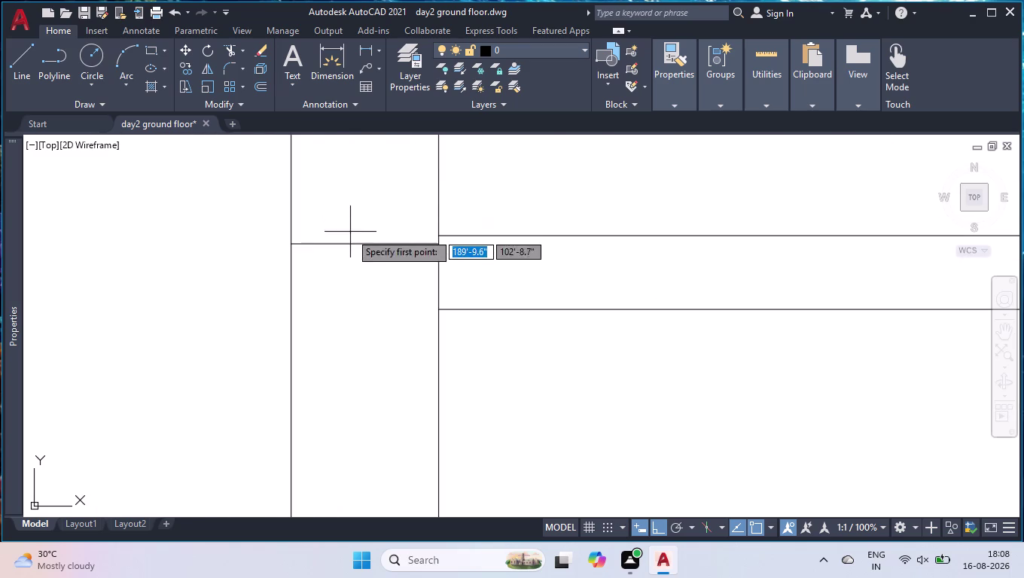
scroll(down, 3)
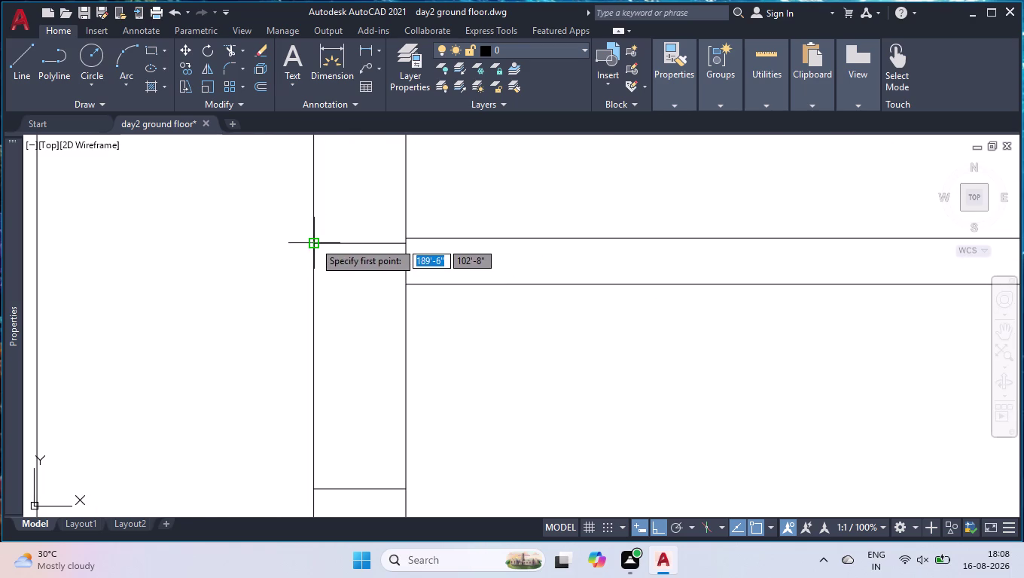
click(313, 243)
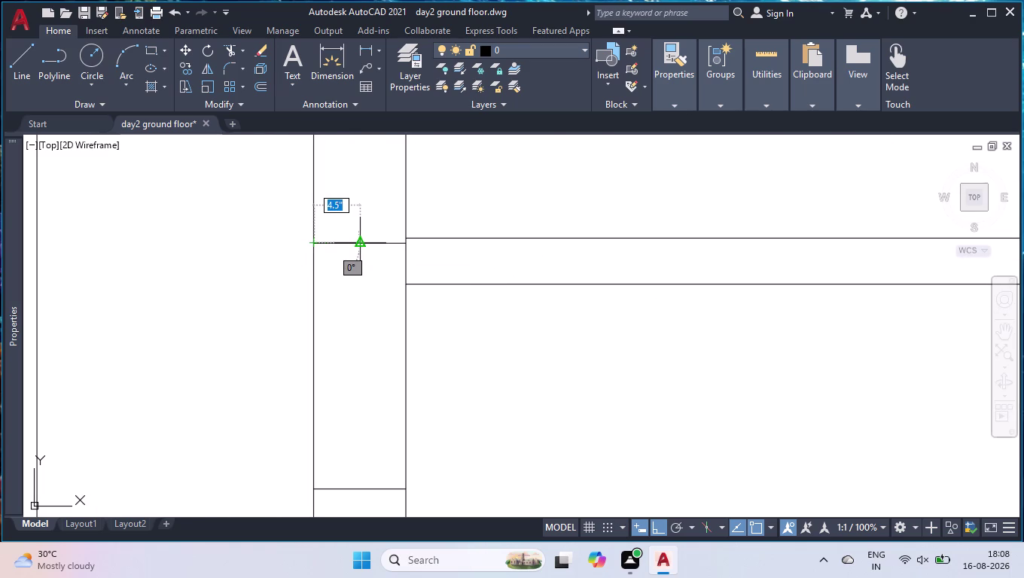
click(357, 241)
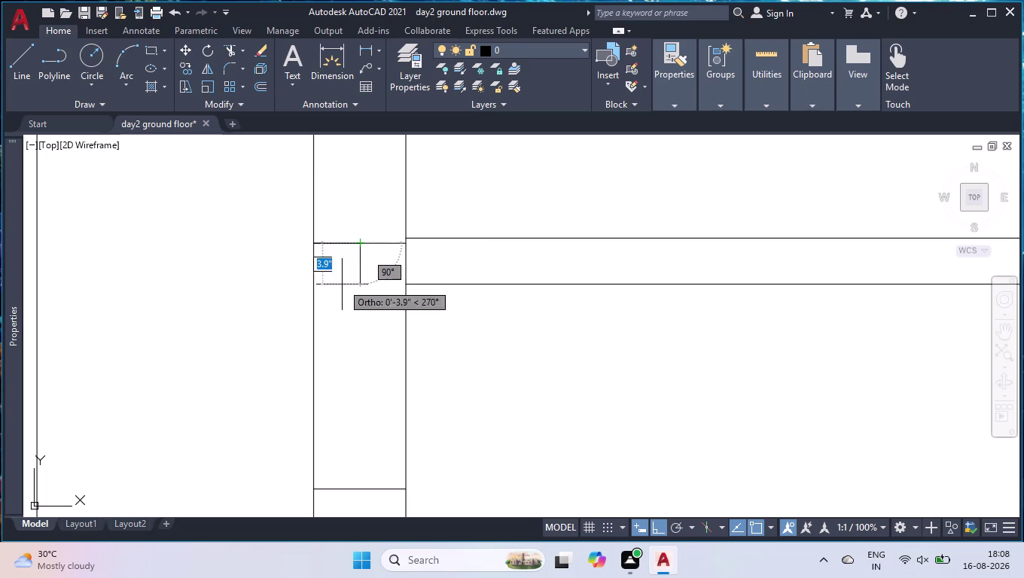
text(4.5)
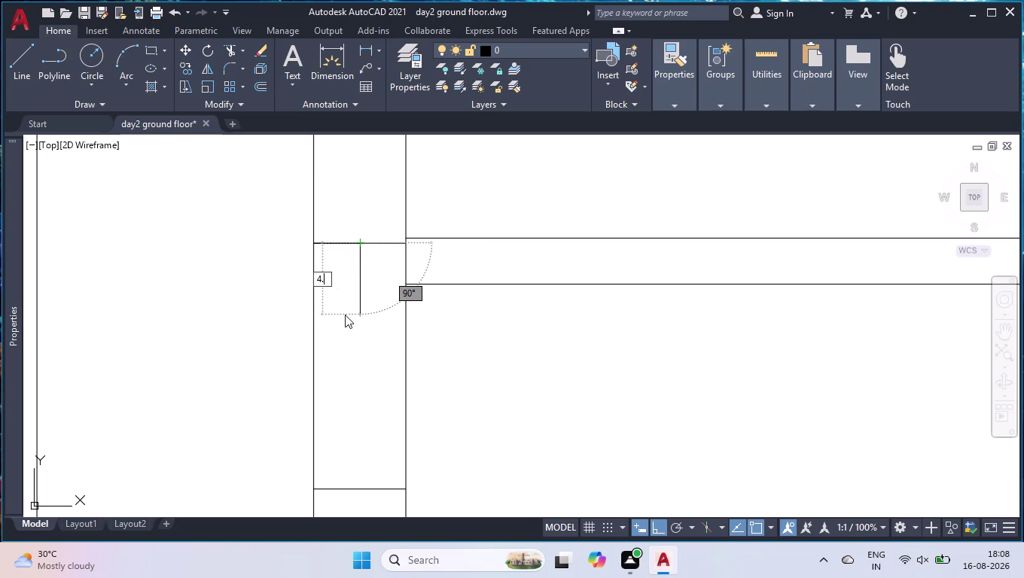
text(")
key(Return)
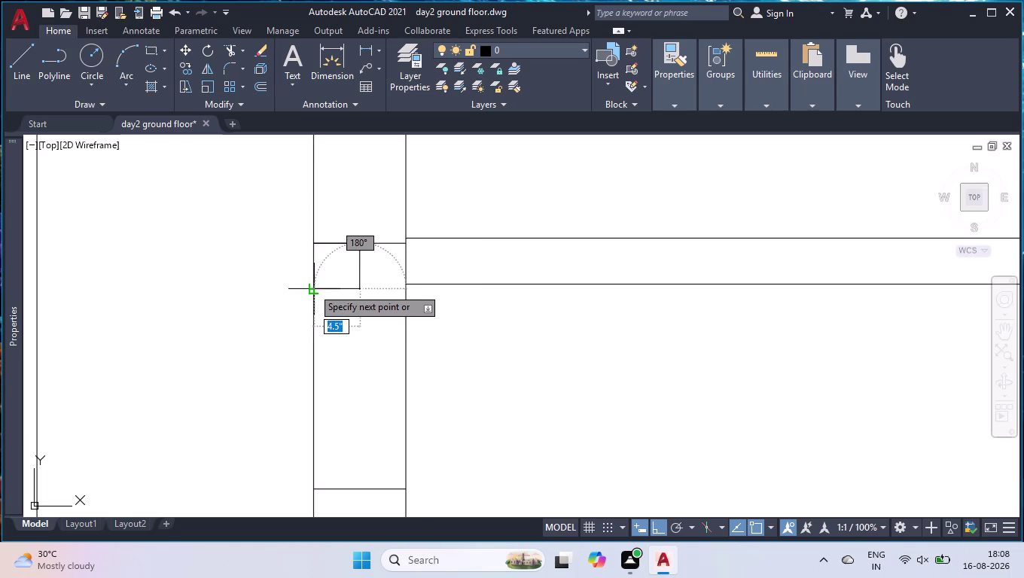
Draw the remaining sides to close the 4.5-inch square column.
click(312, 288)
key(space)
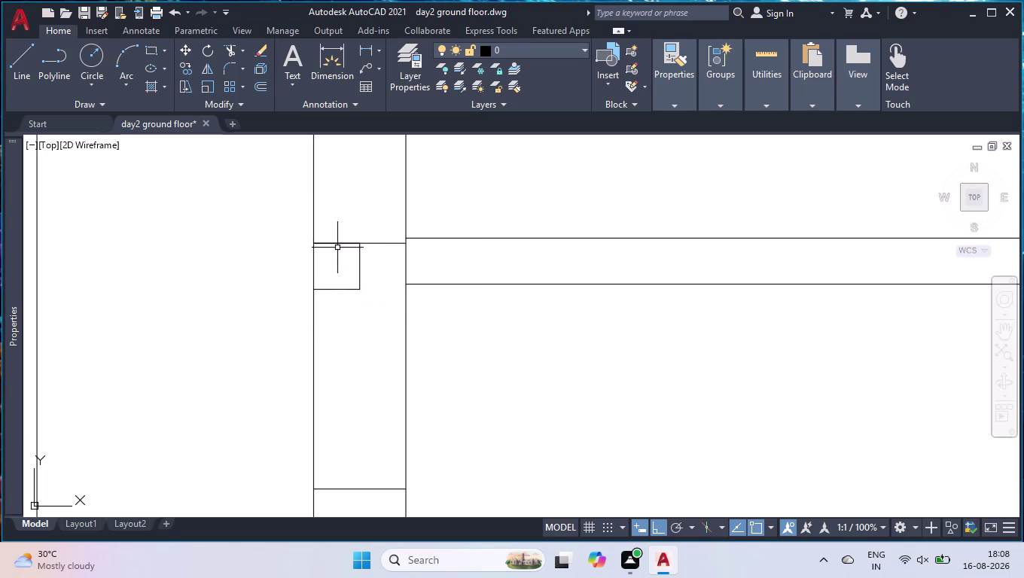
click(334, 242)
key(Delete)
scroll(down, 3)
scroll(down, 3)
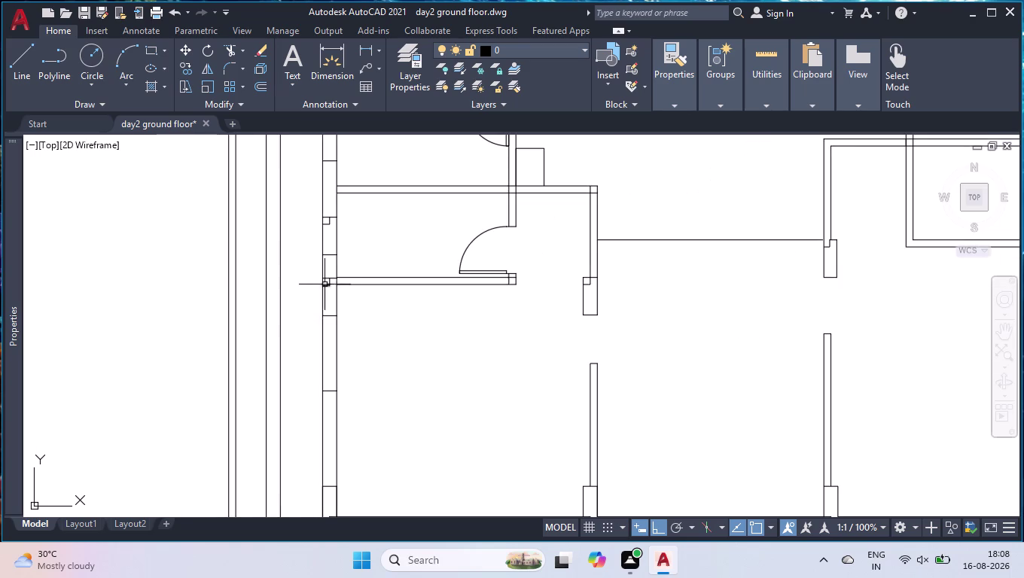
scroll(down, 3)
scroll(down, 3)
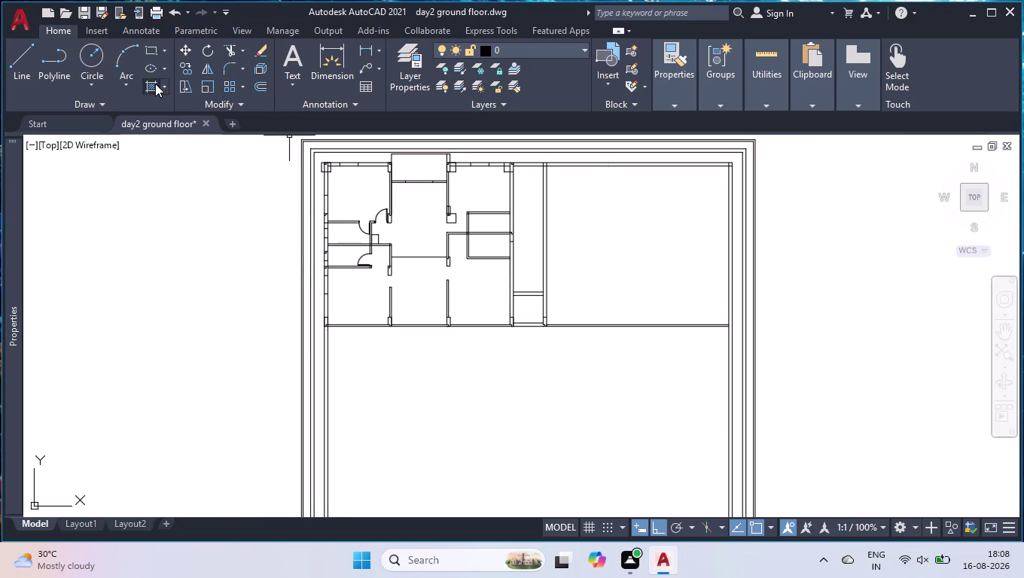
Solid-fill the top-left corner, the top outer wall stretches and the column at its end.
click(149, 86)
scroll(down, 3)
scroll(up, 3)
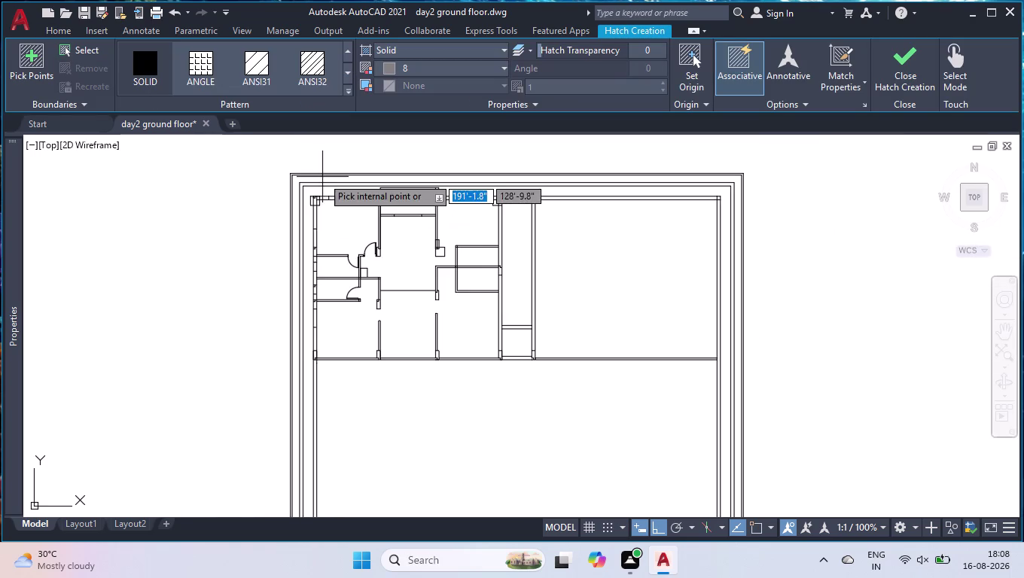
scroll(up, 3)
scroll(up, 3)
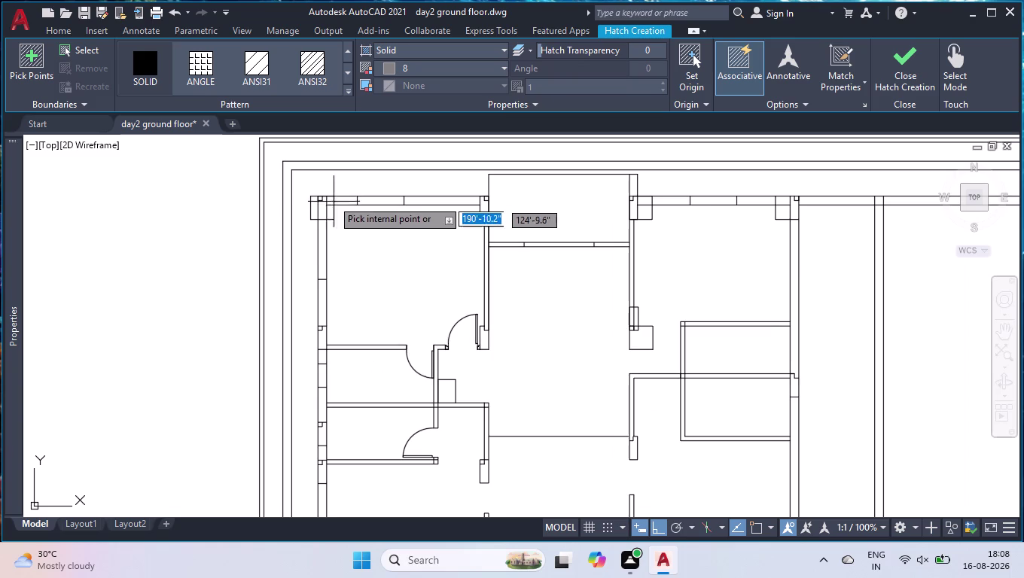
scroll(up, 3)
scroll(up, 3)
click(295, 187)
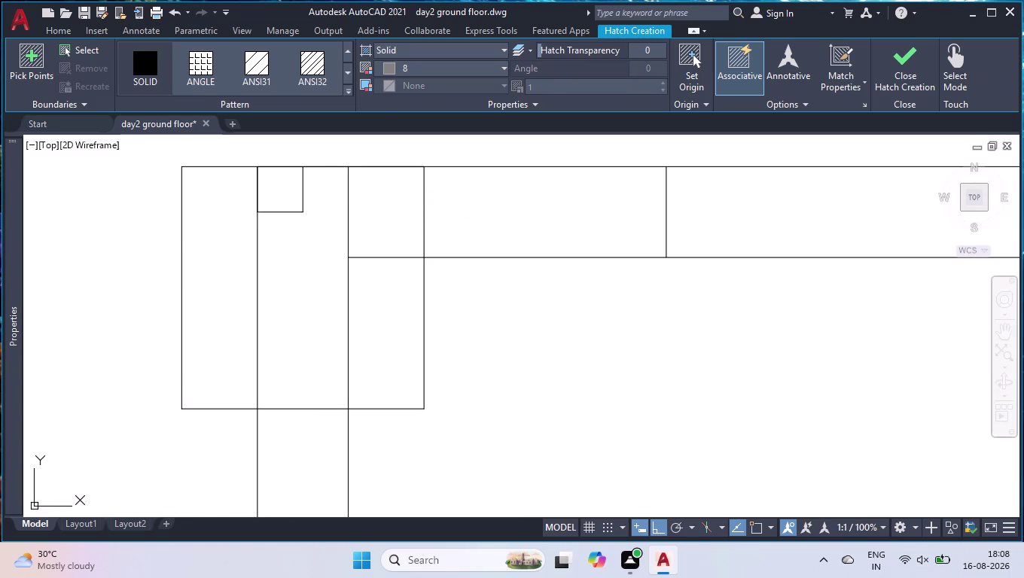
scroll(down, 3)
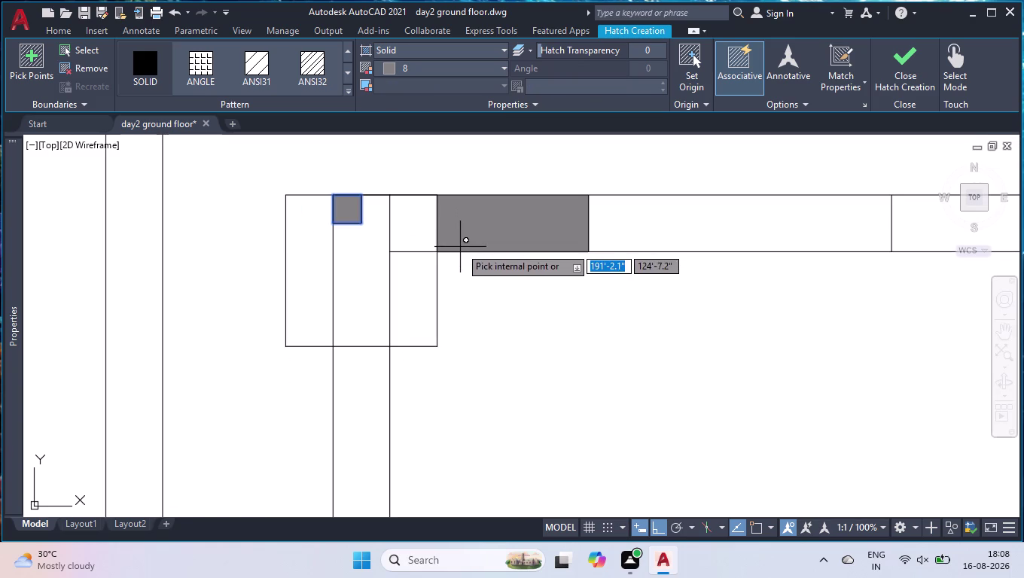
click(458, 233)
scroll(down, 3)
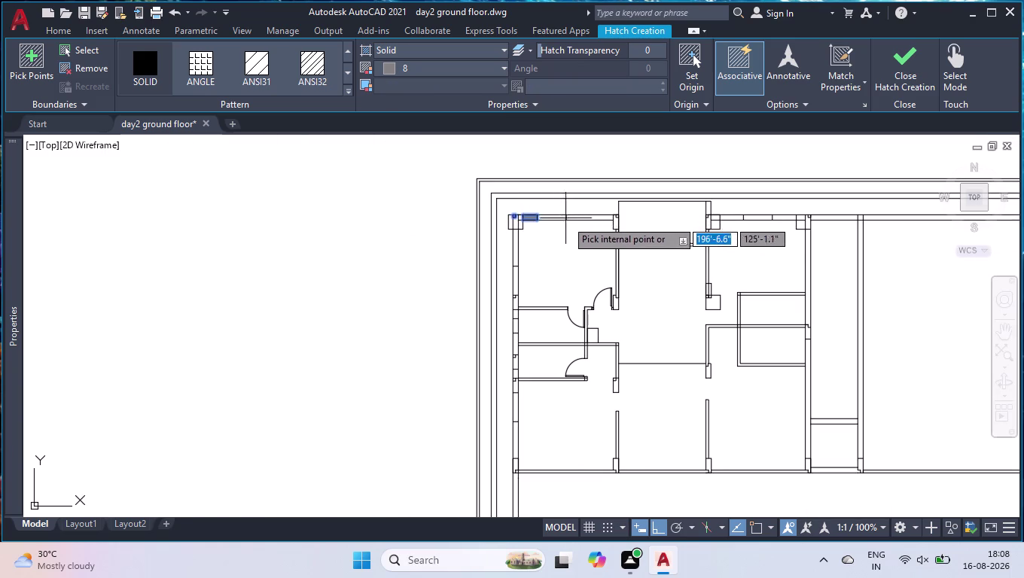
click(590, 215)
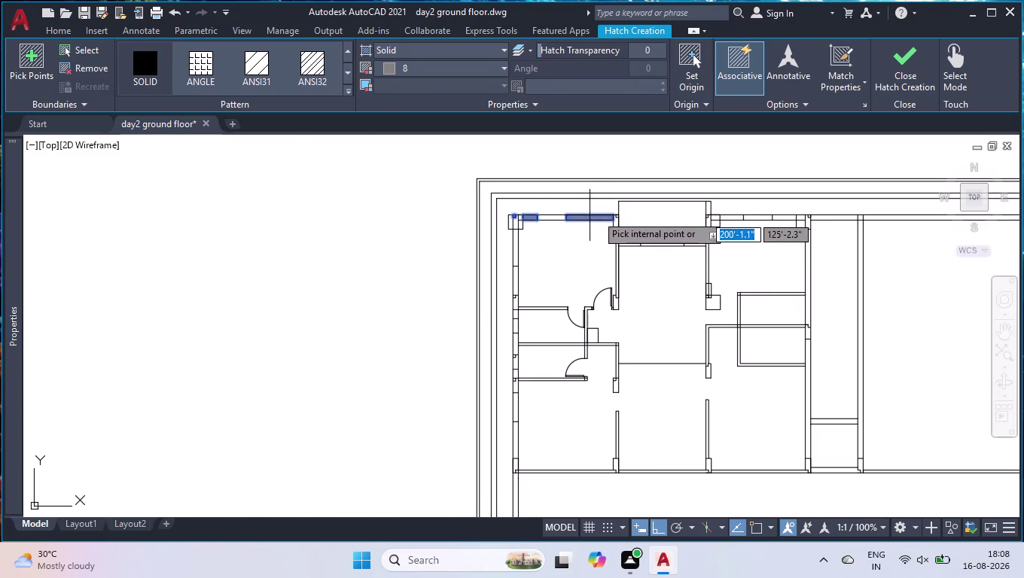
scroll(up, 3)
scroll(up, 3)
click(586, 239)
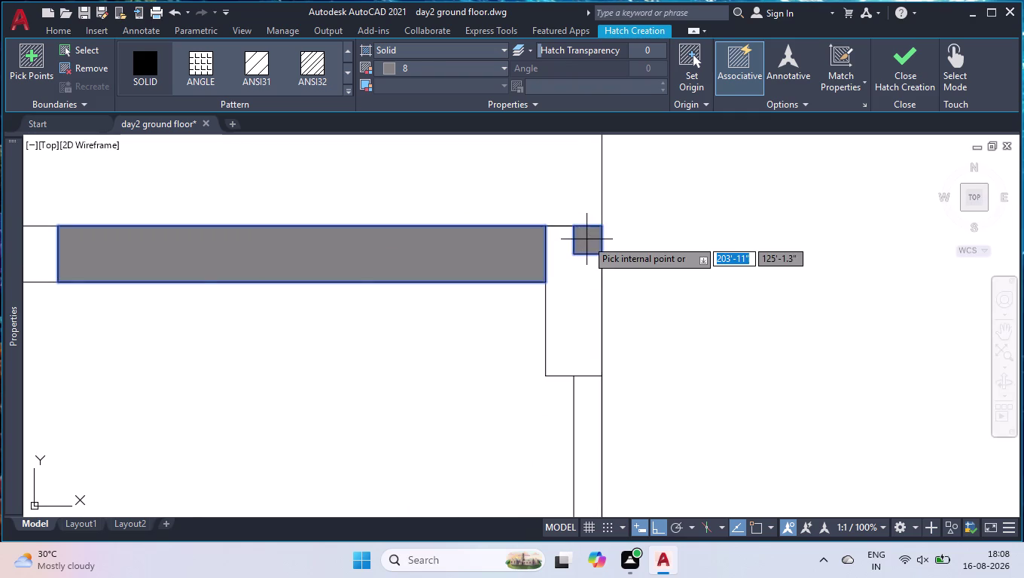
scroll(down, 3)
scroll(down, 3)
scroll(up, 3)
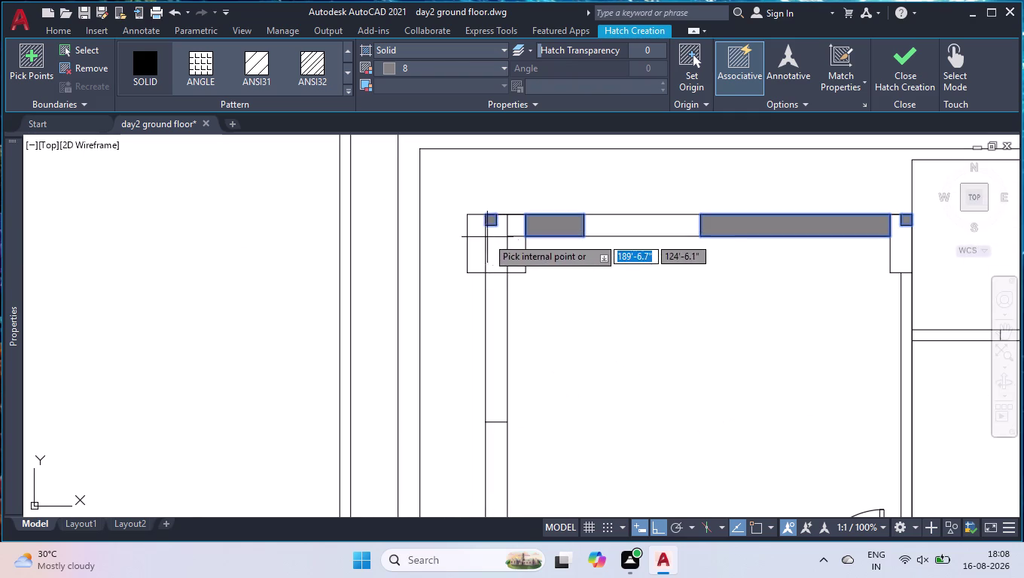
click(494, 304)
scroll(down, 3)
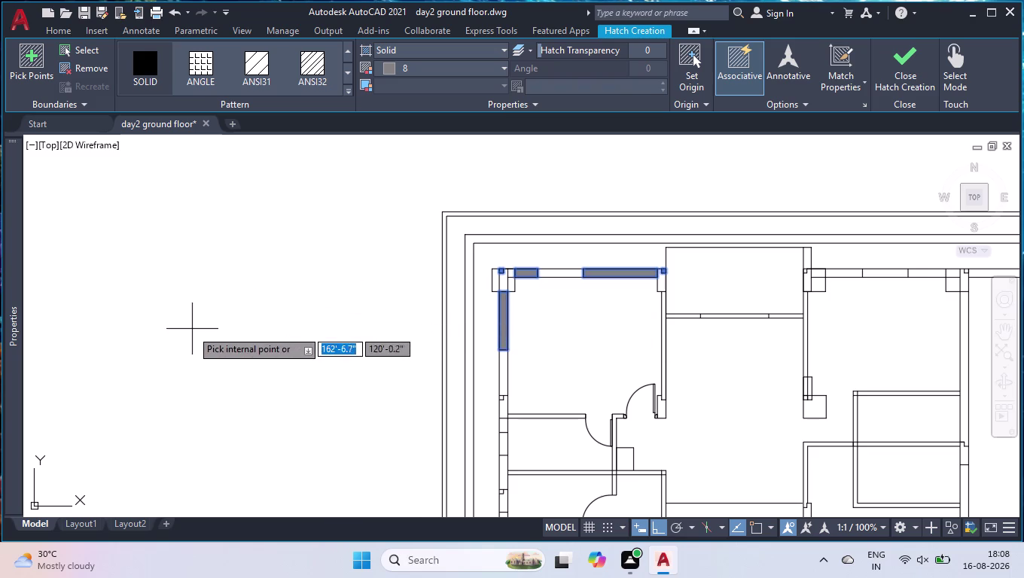
scroll(up, 3)
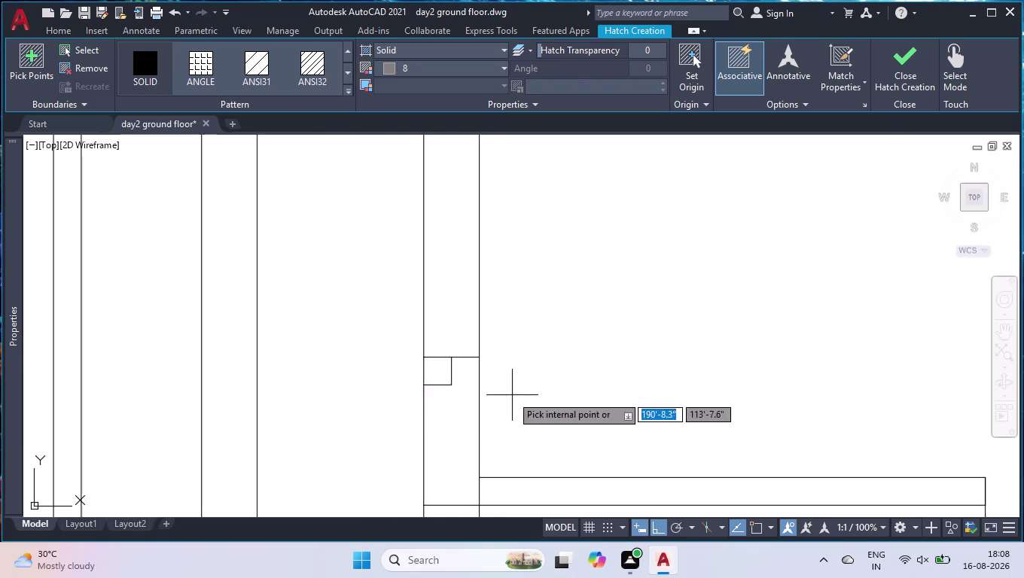
Solid-fill the left outer wall segments, including its small column and lower piece.
click(432, 370)
scroll(down, 3)
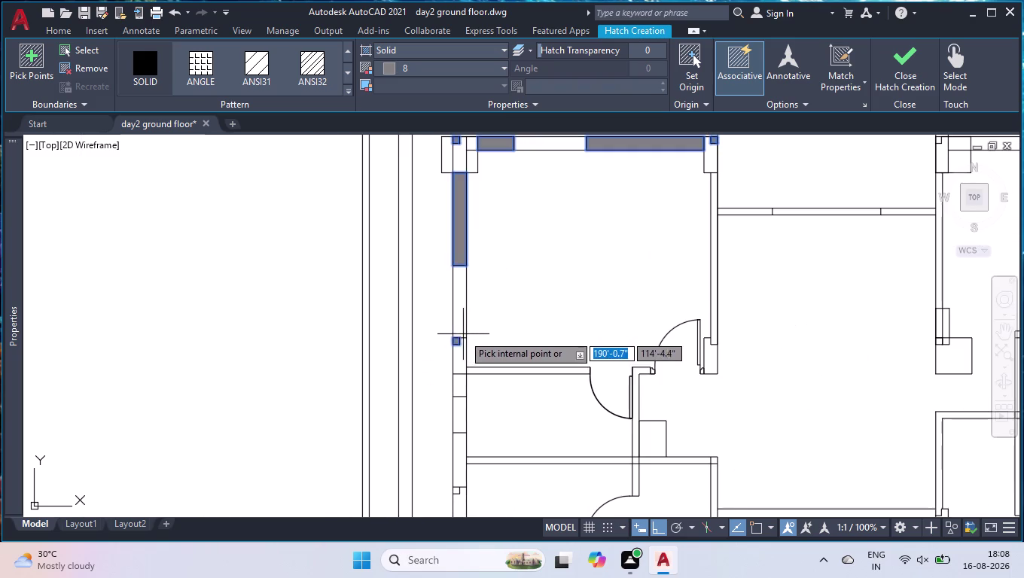
click(465, 389)
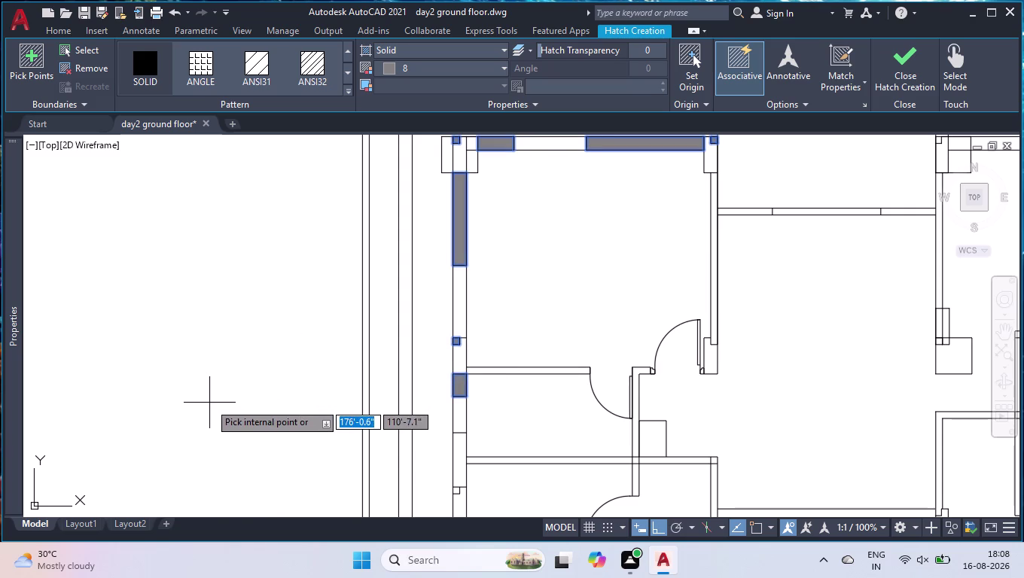
click(459, 470)
scroll(down, 3)
scroll(up, 3)
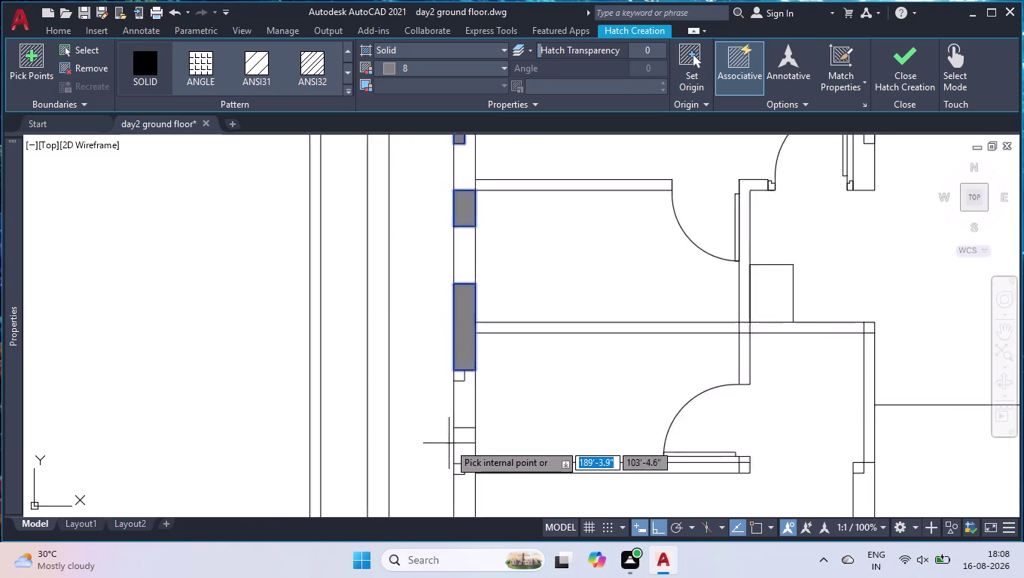
scroll(up, 3)
scroll(up, 3)
click(421, 345)
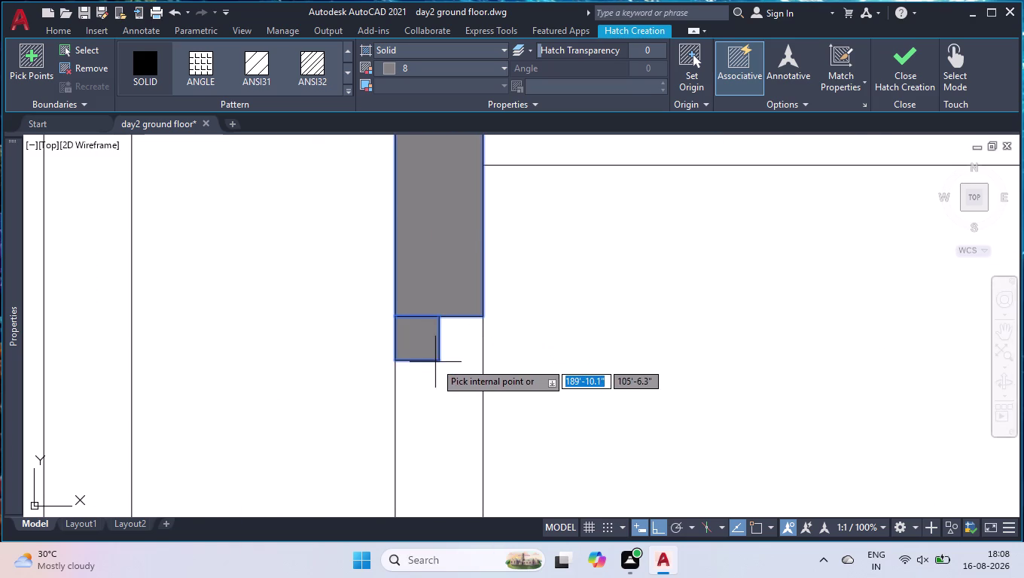
scroll(down, 3)
scroll(down, 3)
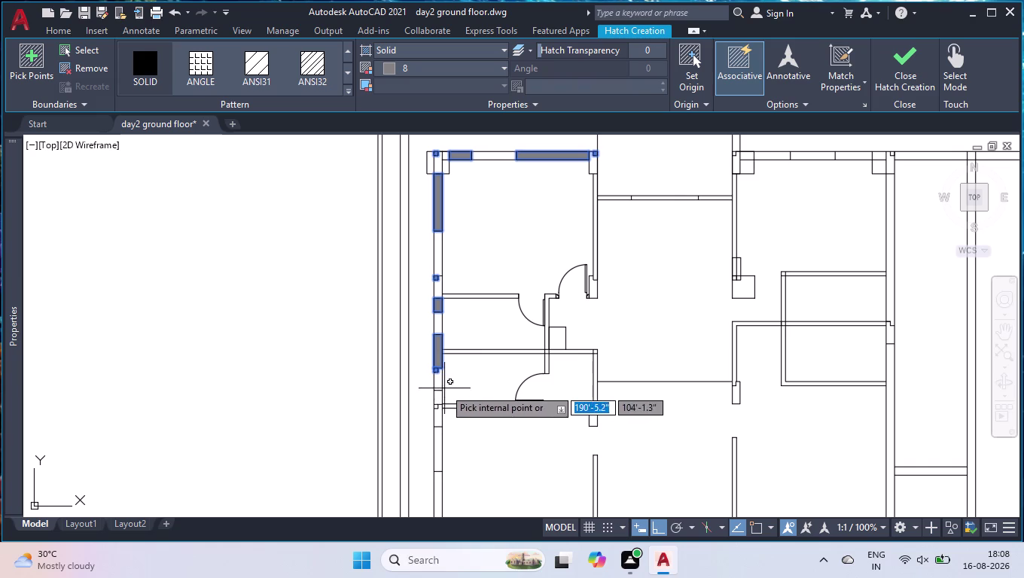
click(439, 397)
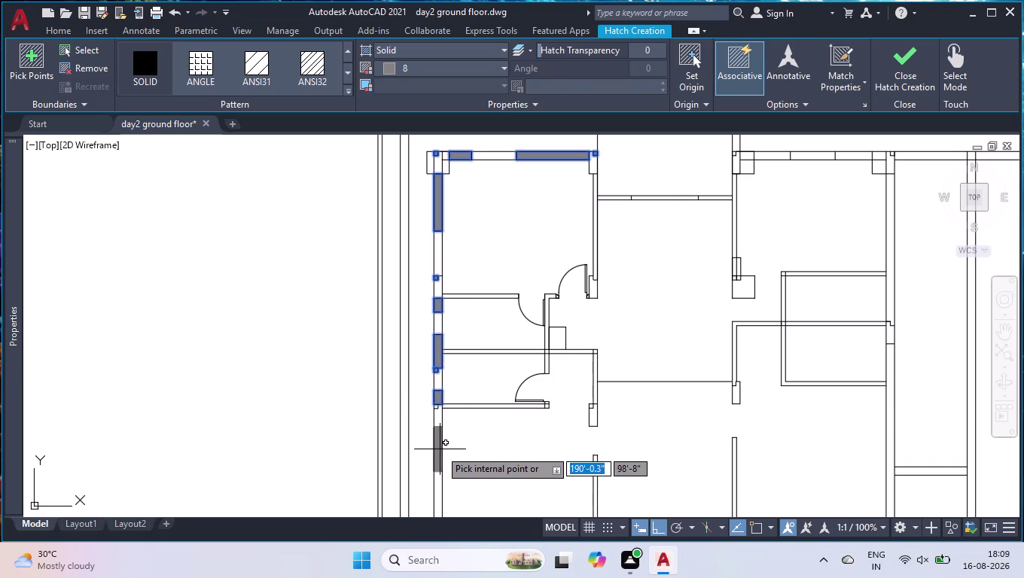
scroll(down, 3)
scroll(up, 3)
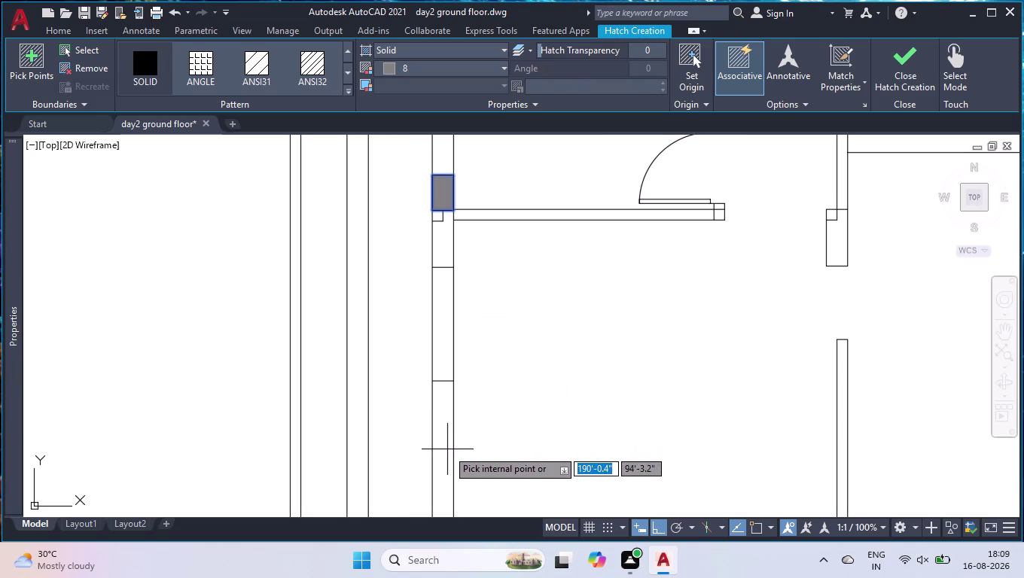
scroll(down, 3)
scroll(up, 3)
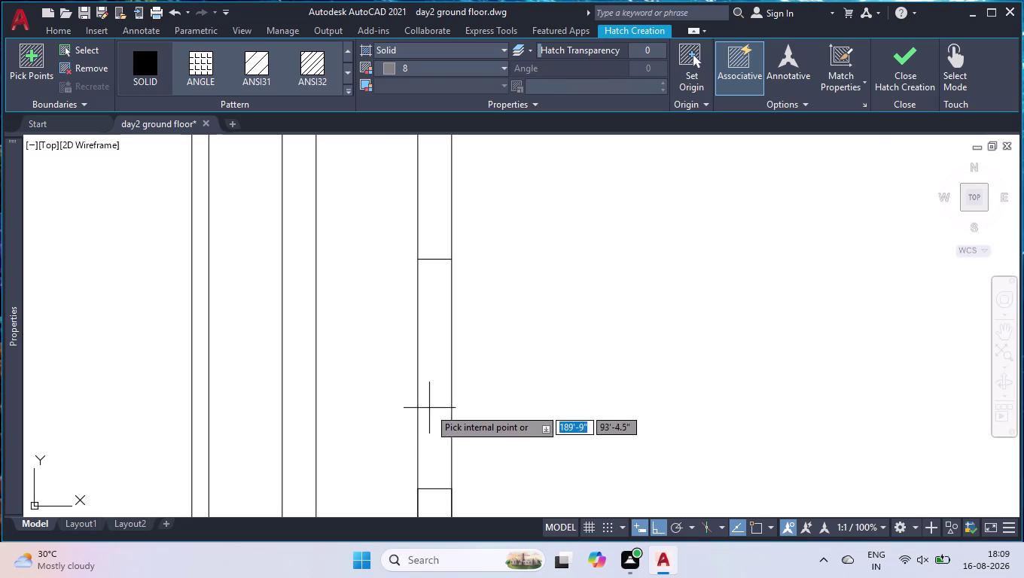
scroll(down, 3)
click(438, 392)
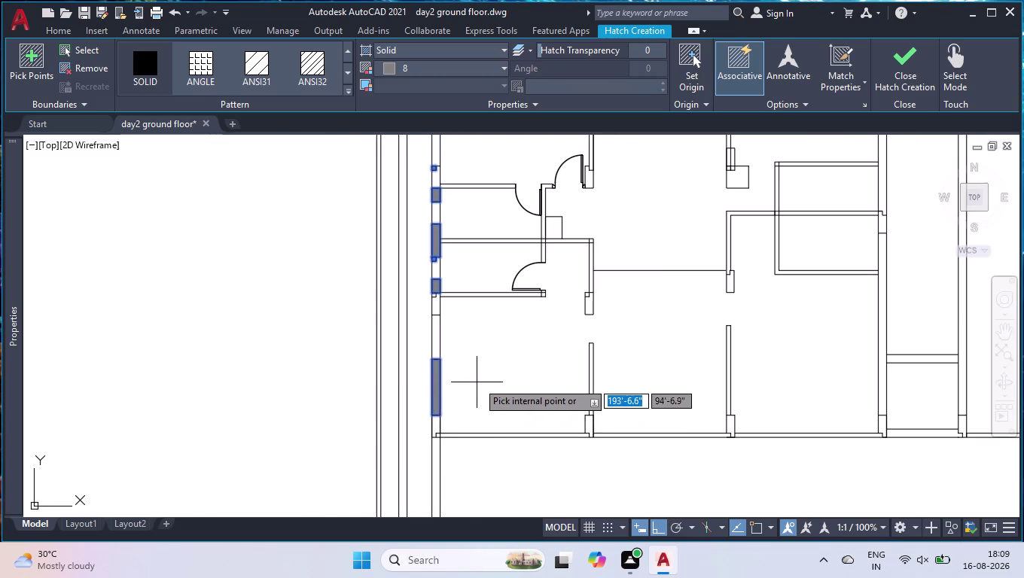
scroll(down, 3)
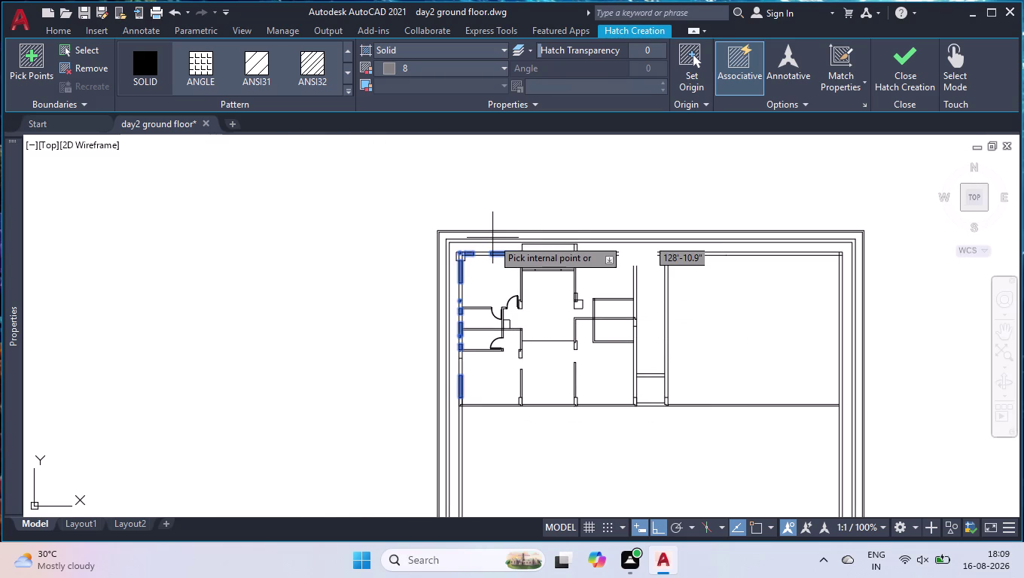
Finish the wall fills and cancel a repeated hatch that flooded a room.
key(Return)
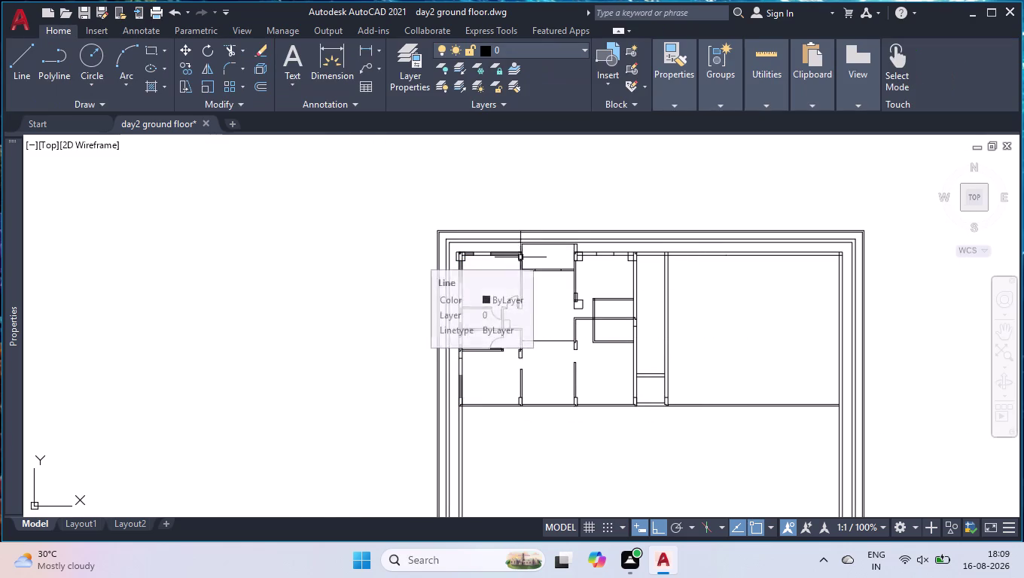
key(space)
scroll(up, 3)
key(space)
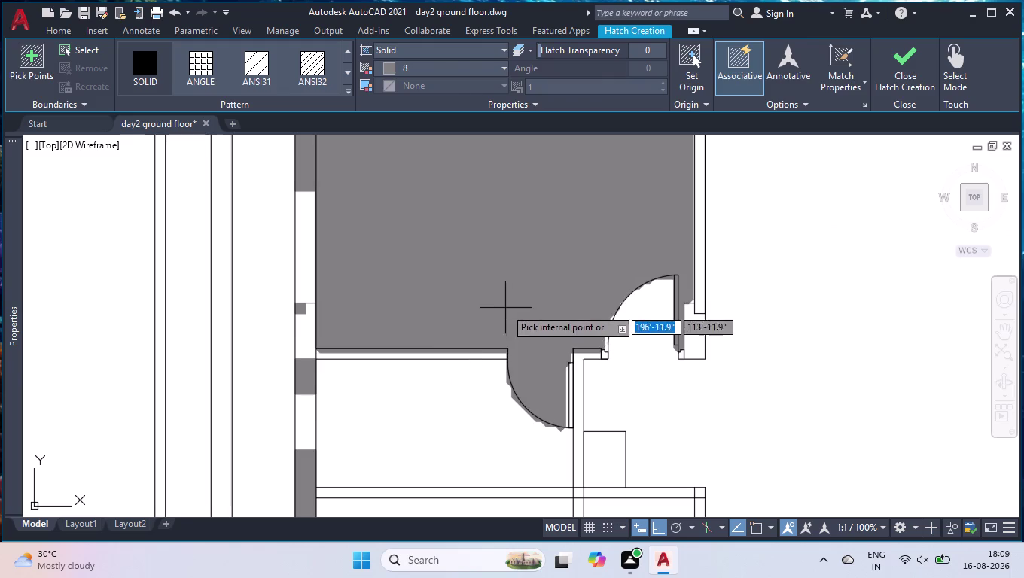
scroll(down, 3)
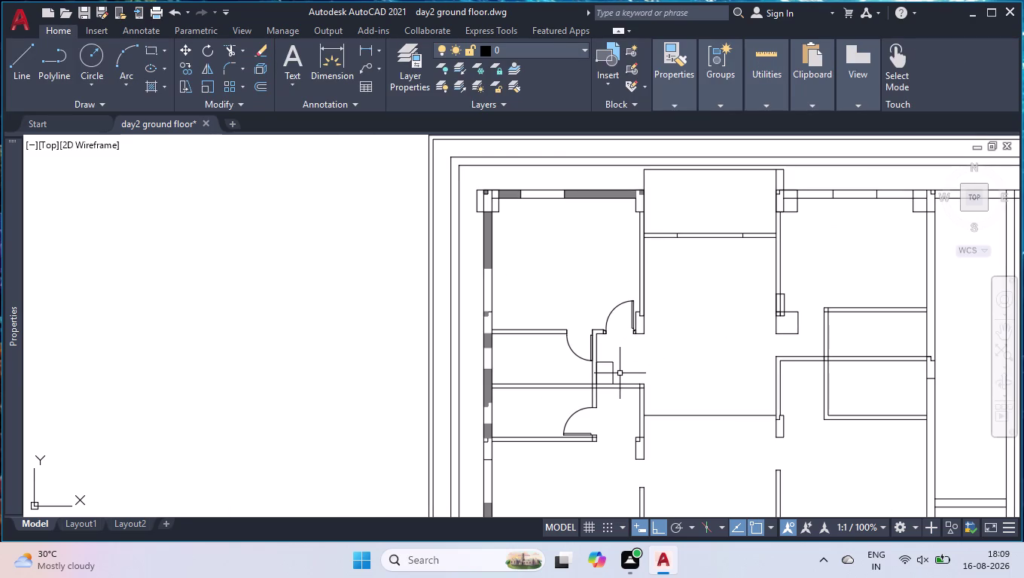
Trim the stray lines crossing the upper interior wall and partition junctions.
text(tr)
key(Return)
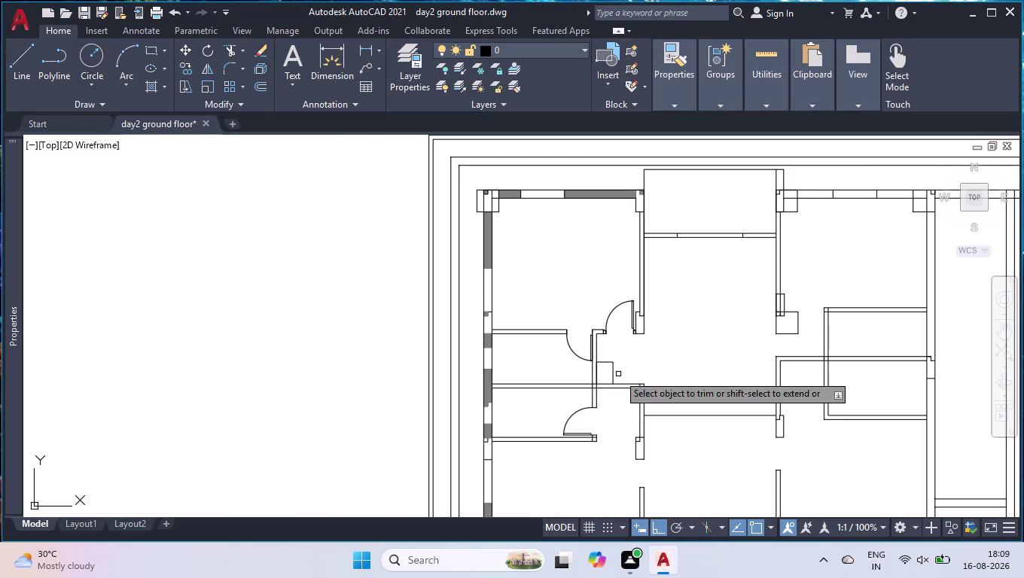
scroll(up, 3)
click(525, 329)
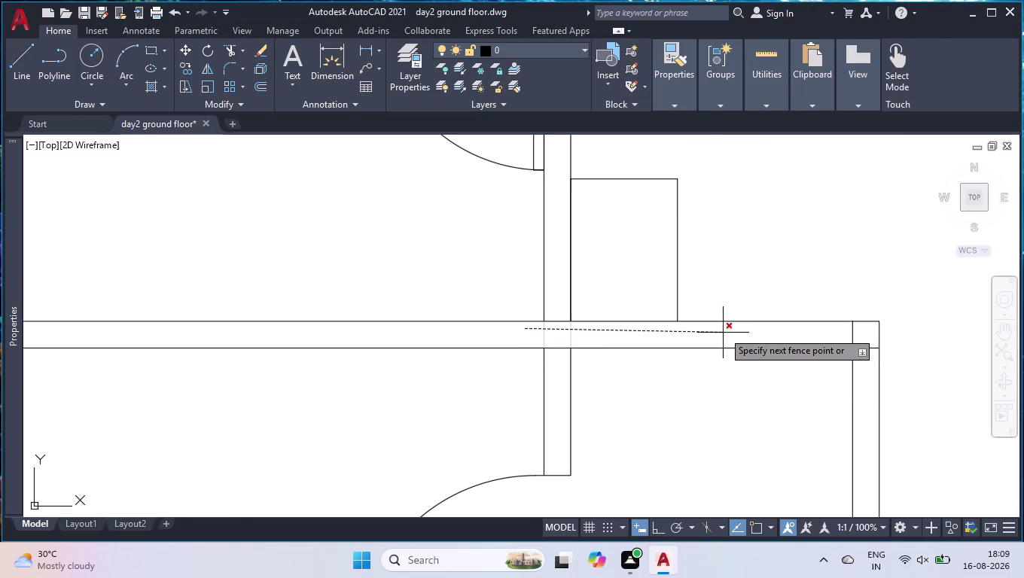
click(863, 337)
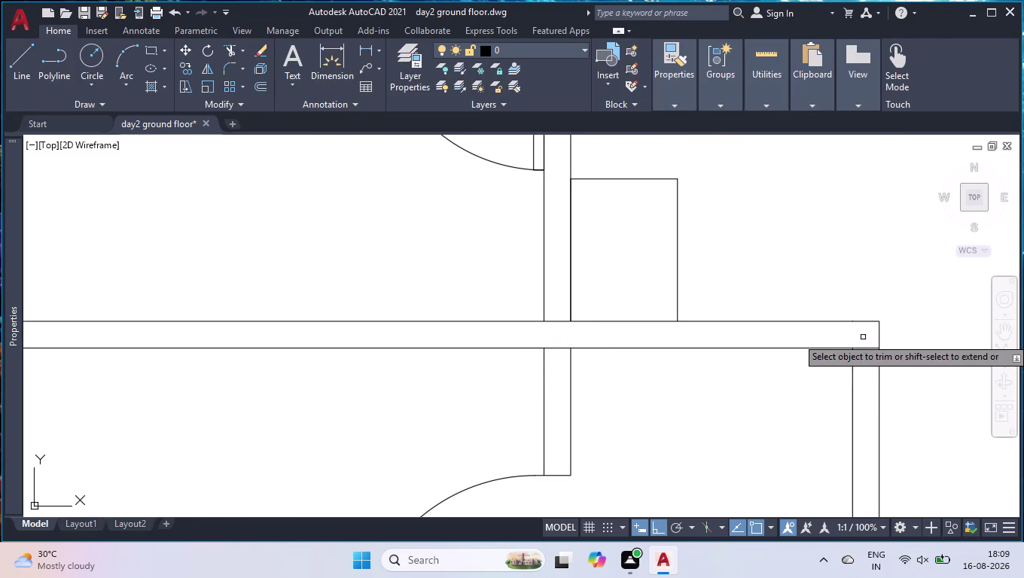
click(865, 338)
click(866, 372)
scroll(down, 3)
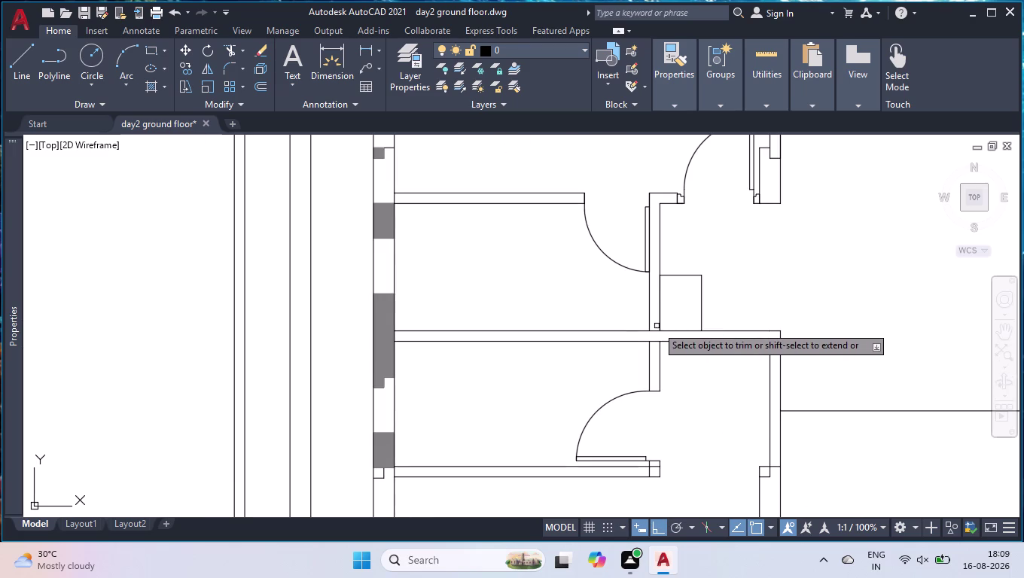
click(657, 323)
click(657, 360)
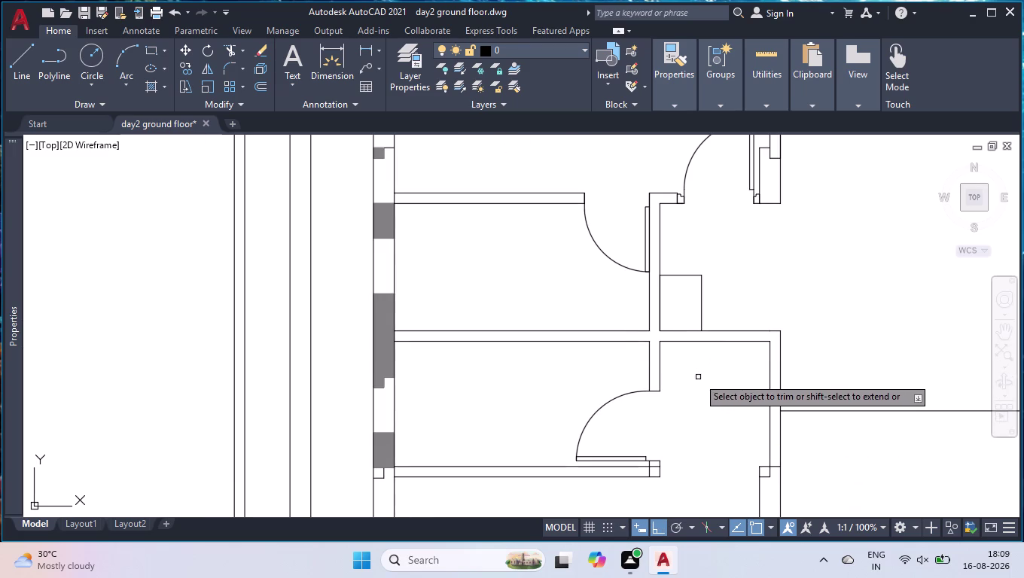
key(space)
key(space)
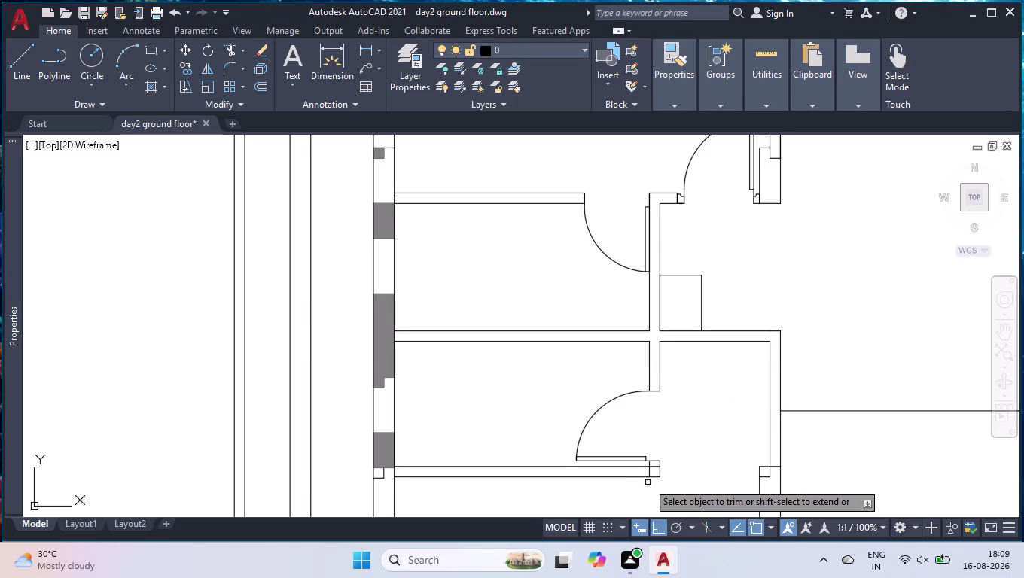
Trim the stray line at the wall junction near the lower door.
click(653, 472)
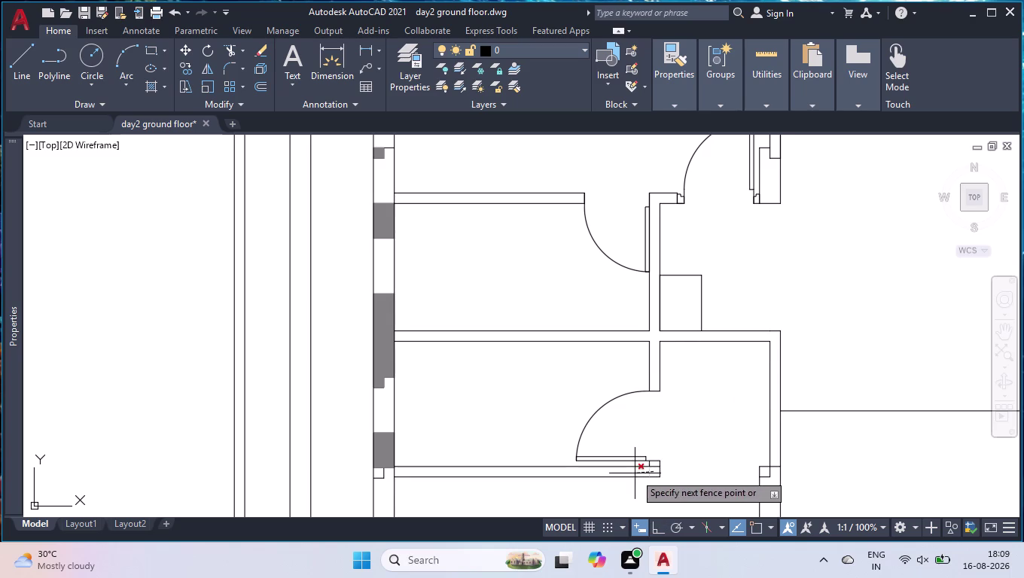
click(635, 474)
key(space)
scroll(down, 3)
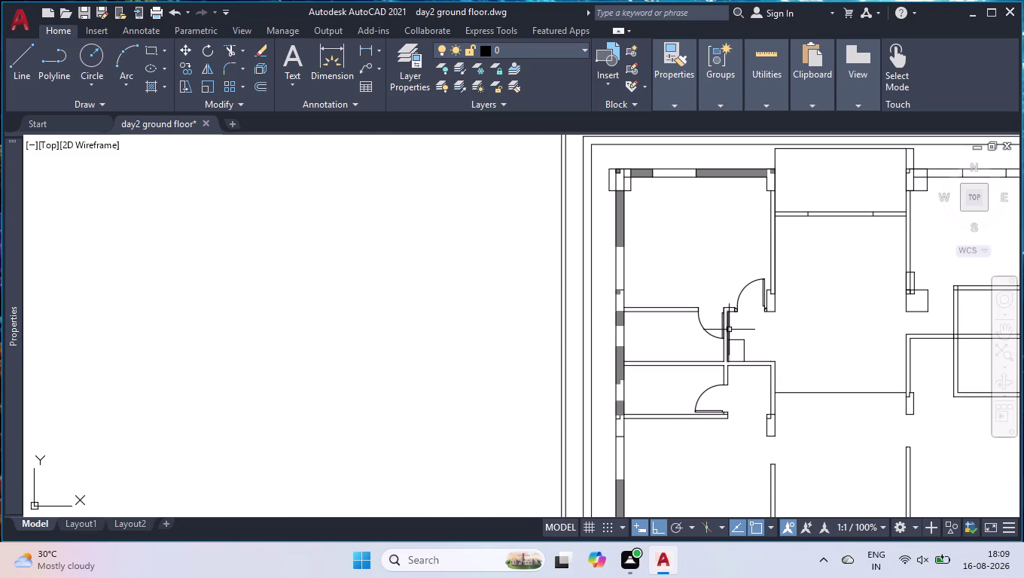
key(space)
key(space)
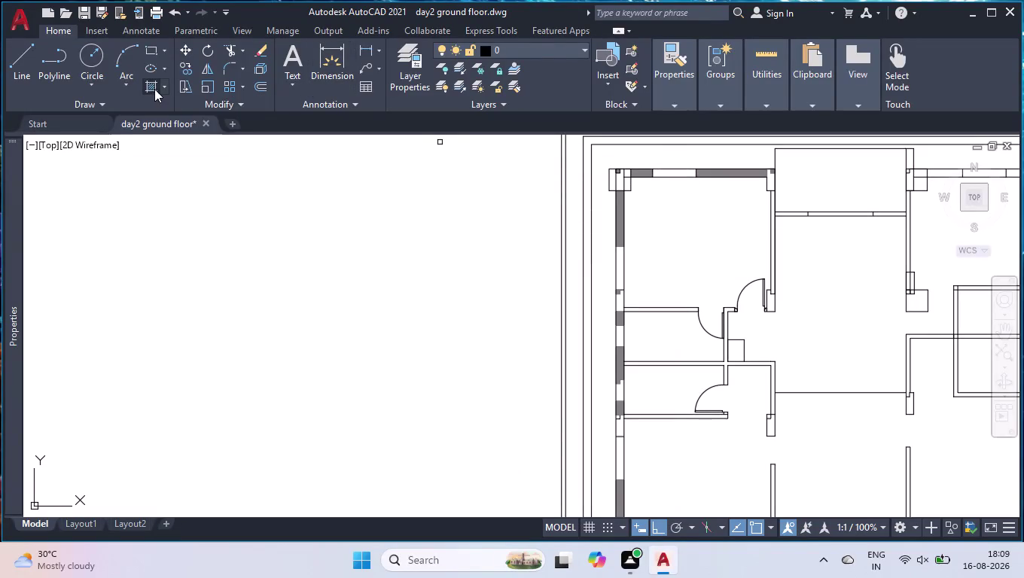
click(153, 88)
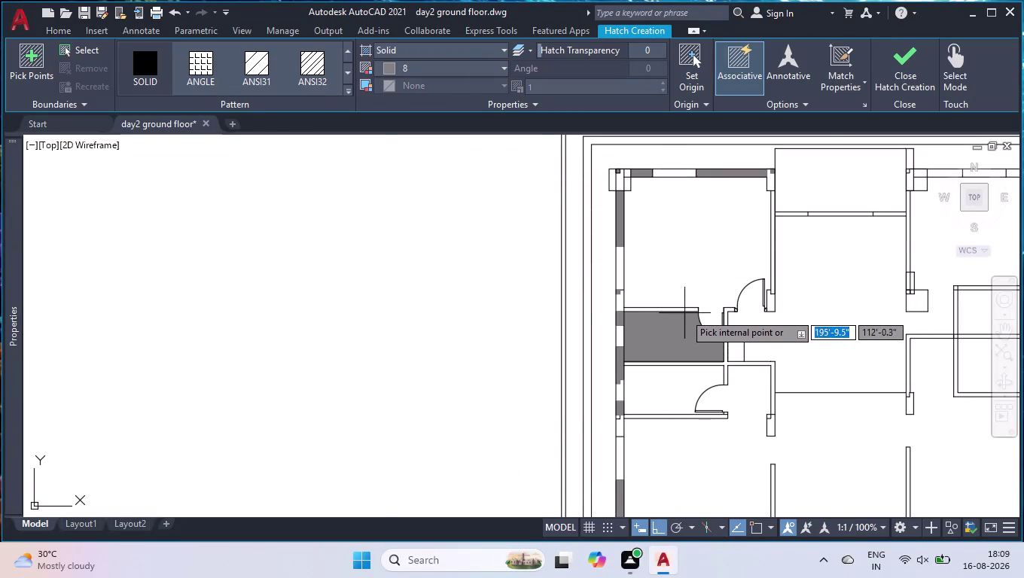
scroll(up, 3)
click(687, 308)
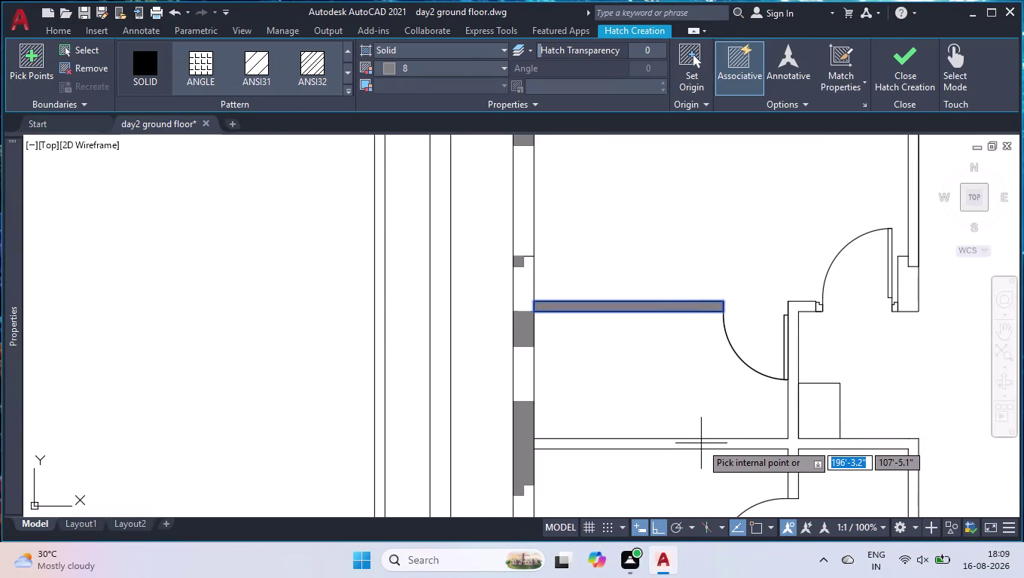
click(793, 446)
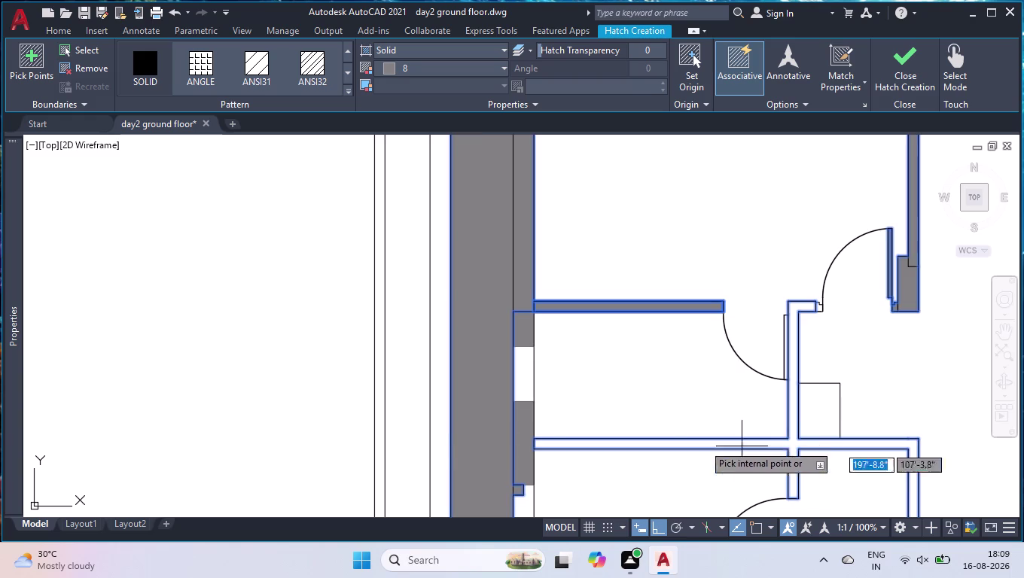
key(space)
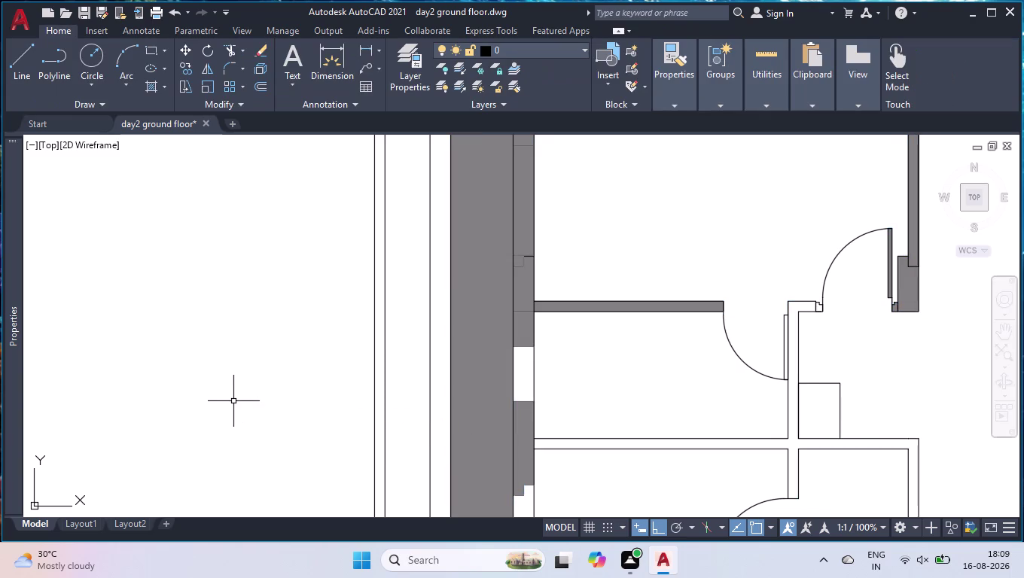
click(460, 383)
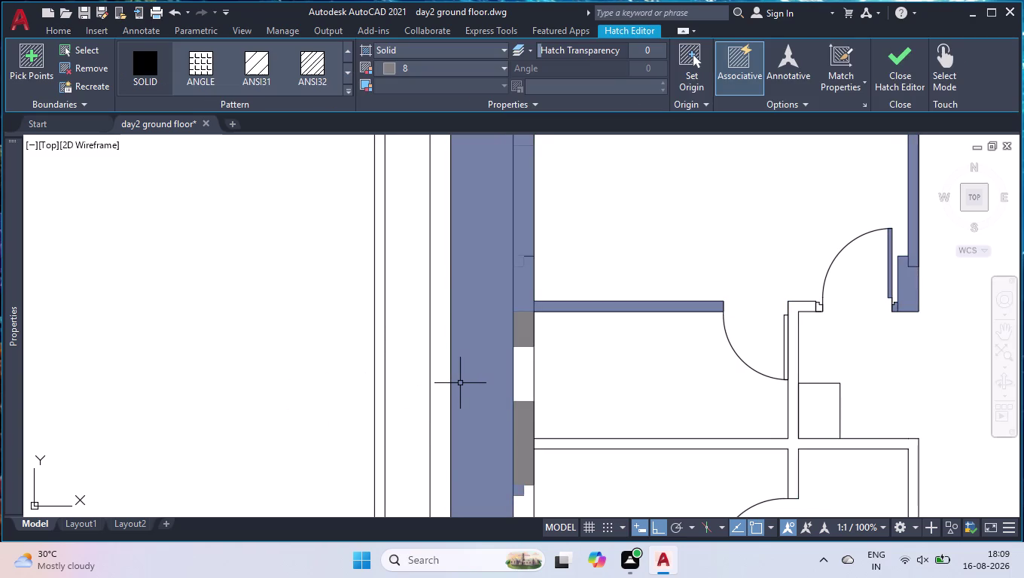
key(Delete)
scroll(down, 3)
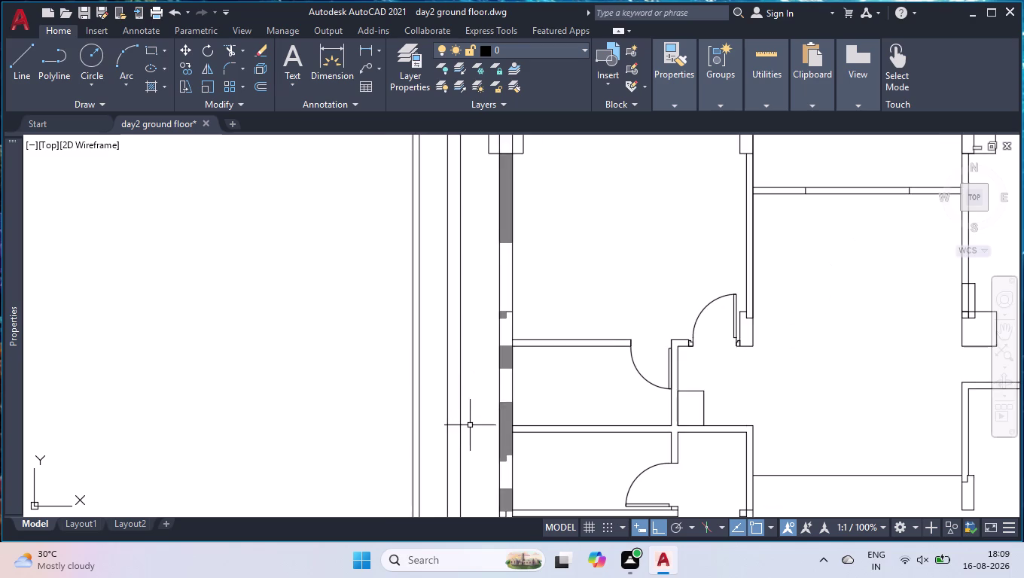
scroll(down, 3)
key(space)
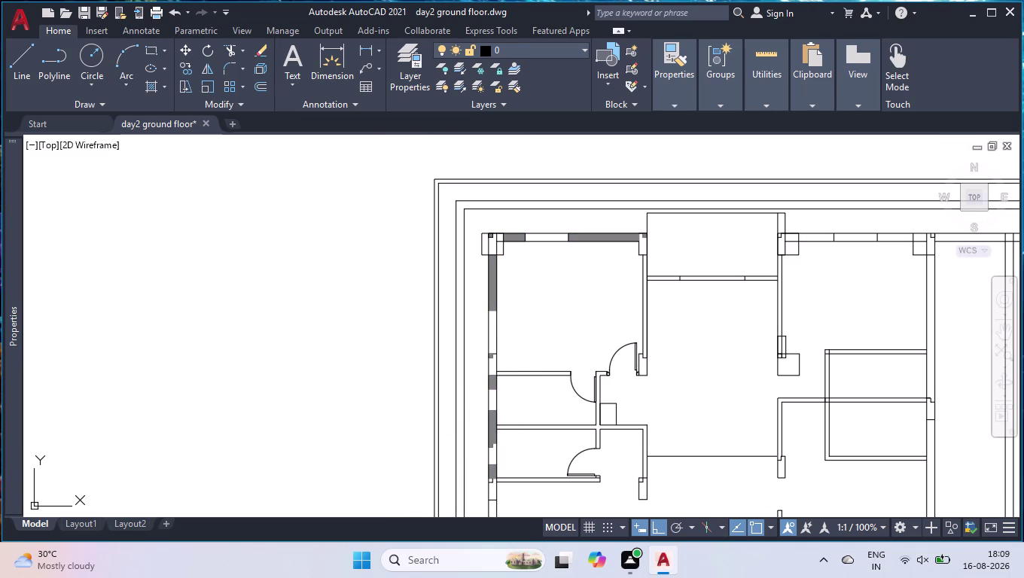
key(space)
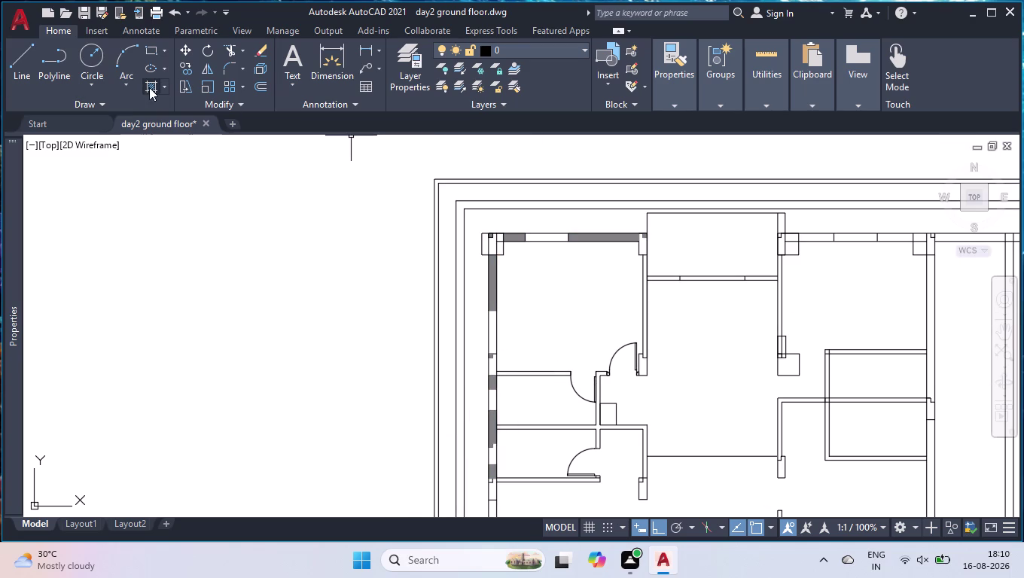
Try solid-filling the partition walls around the small room, then undo the incorrect fill.
click(150, 84)
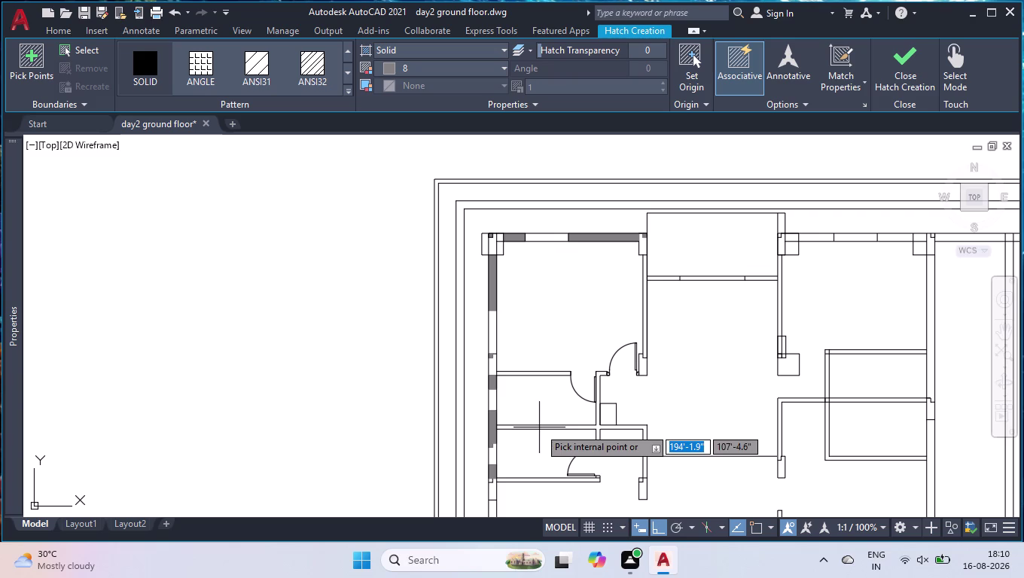
scroll(up, 3)
click(639, 415)
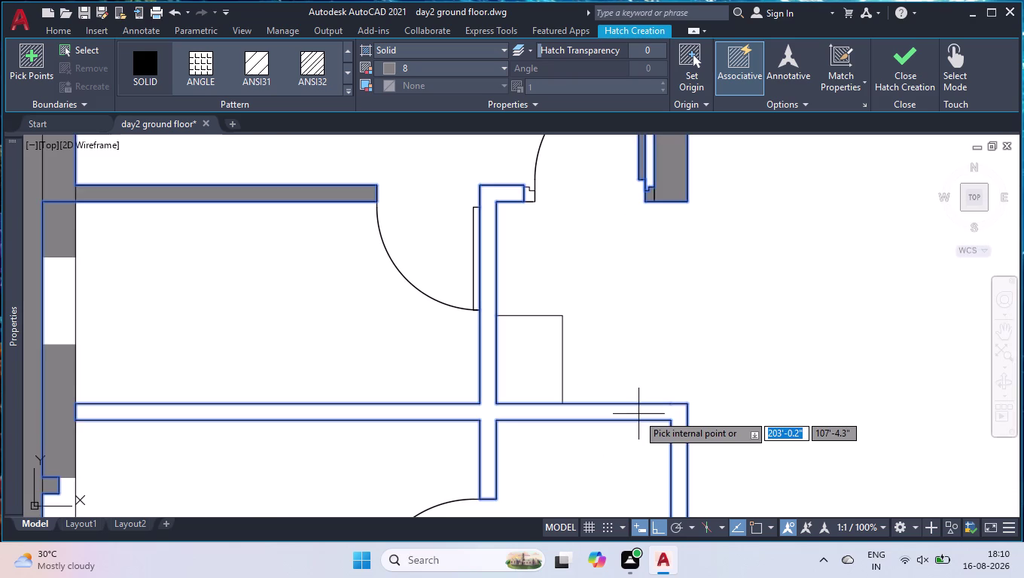
key(space)
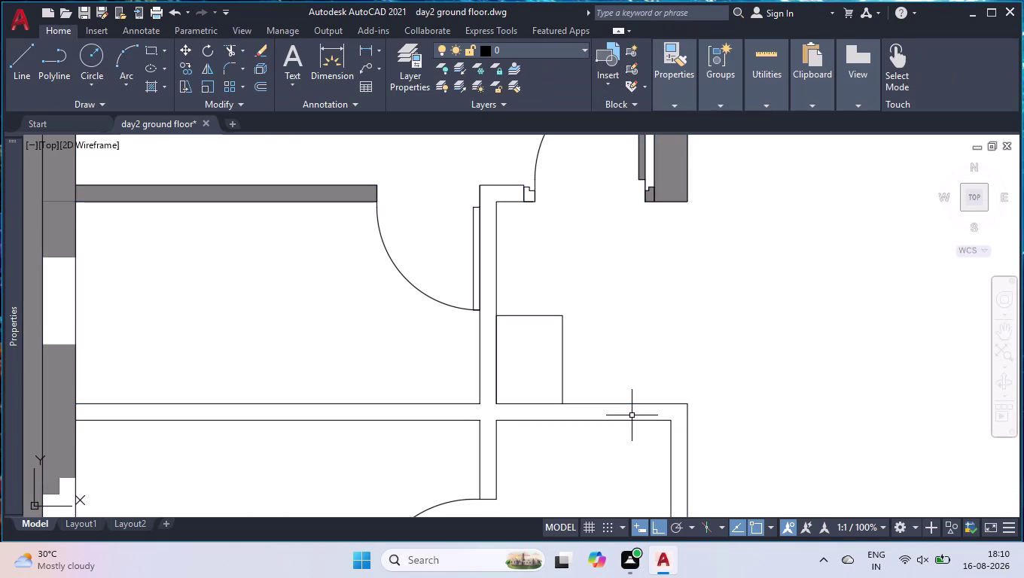
key(space)
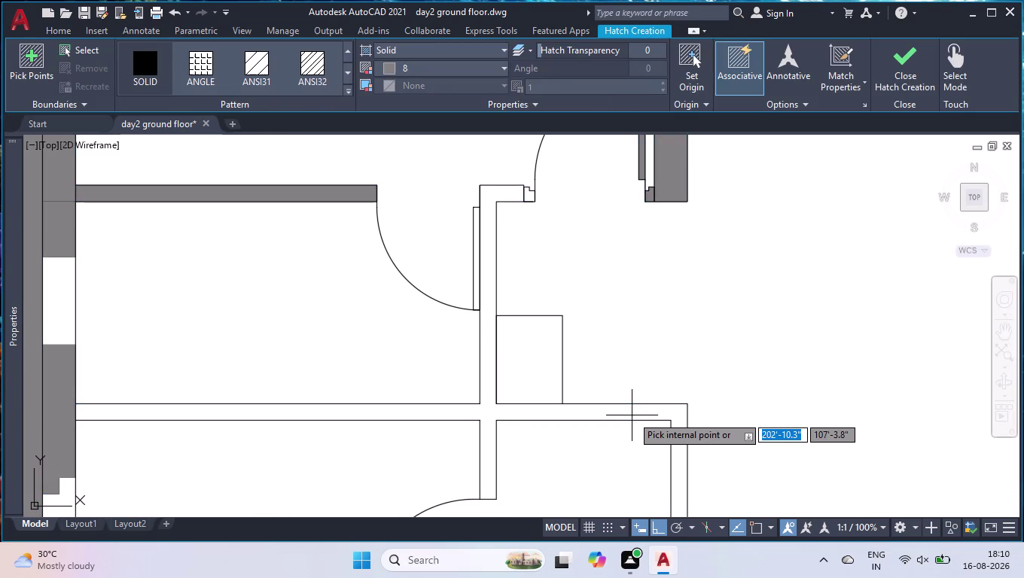
scroll(down, 3)
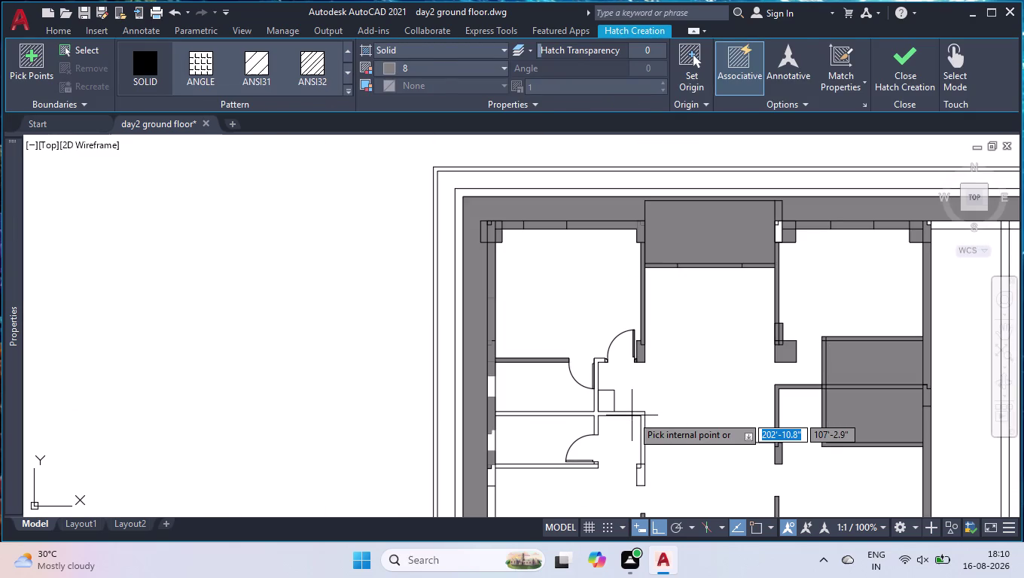
key(space)
key(u)
key(Return)
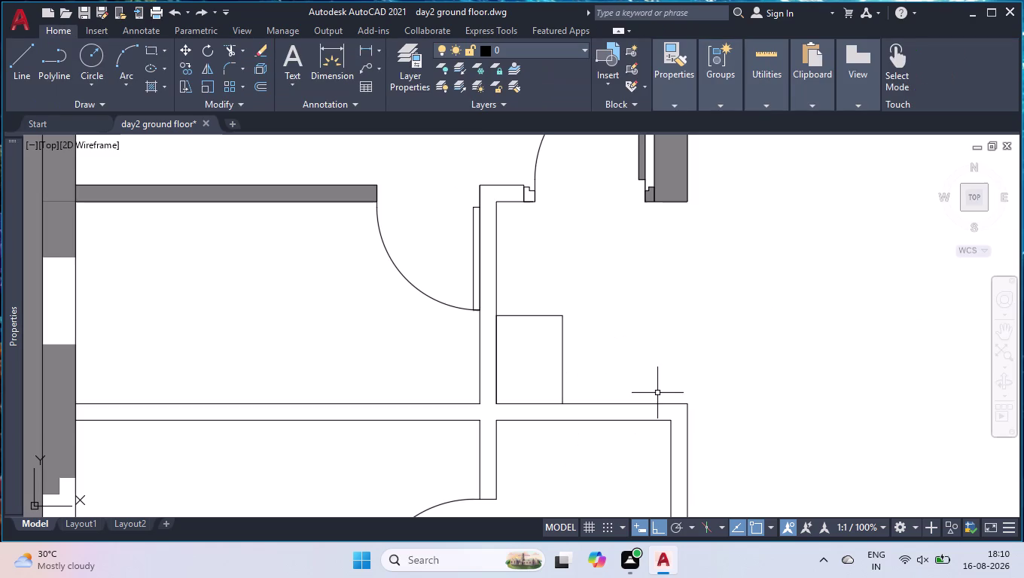
key(u)
key(Return)
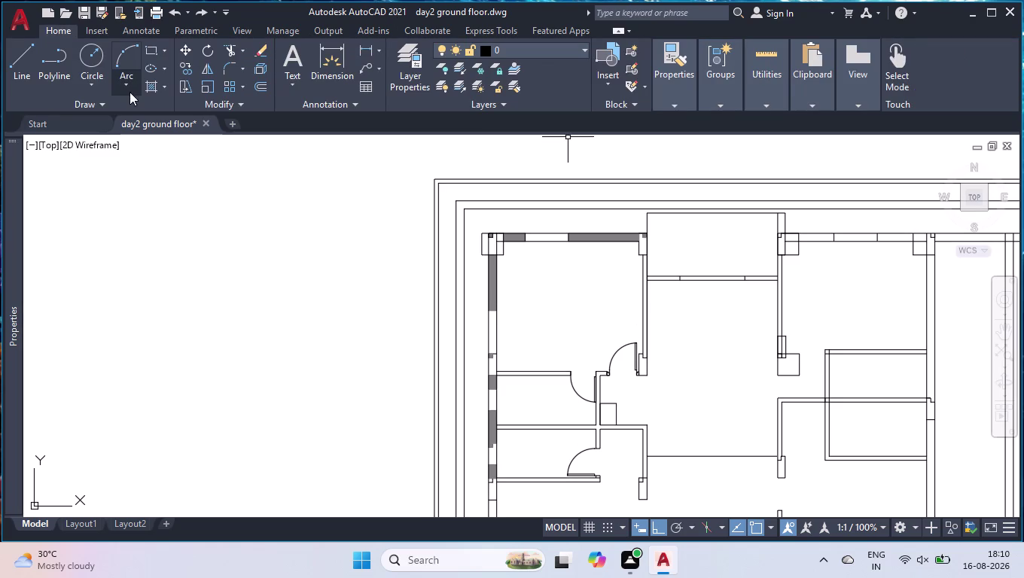
Pick inside the short wall left of the door for a solid fill.
click(149, 90)
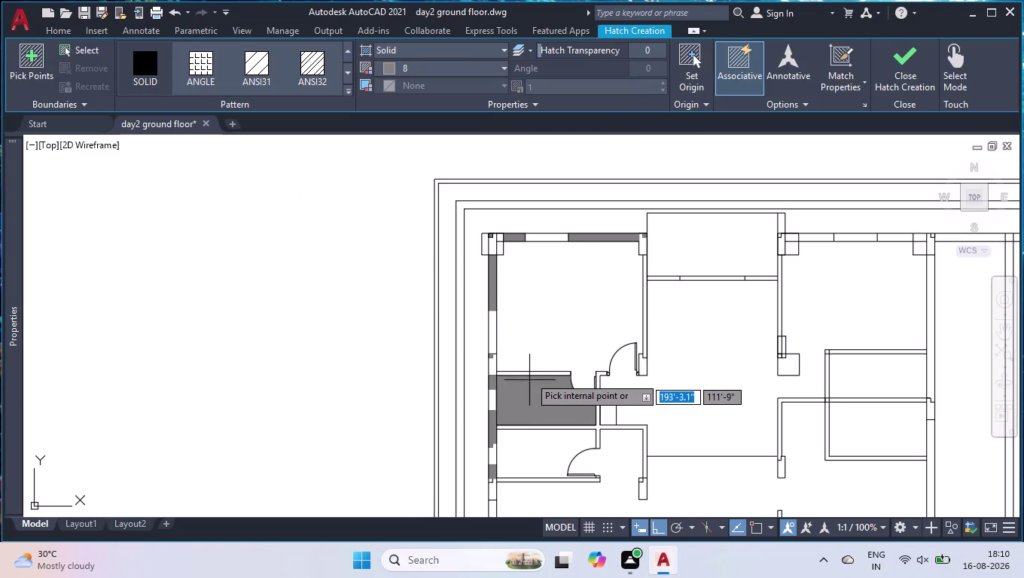
click(528, 374)
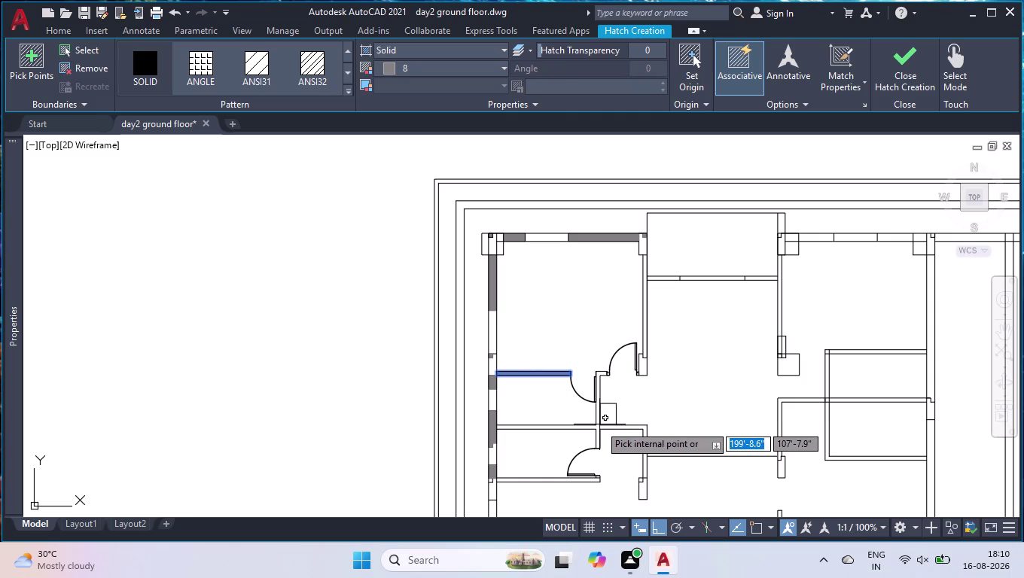
key(space)
scroll(up, 3)
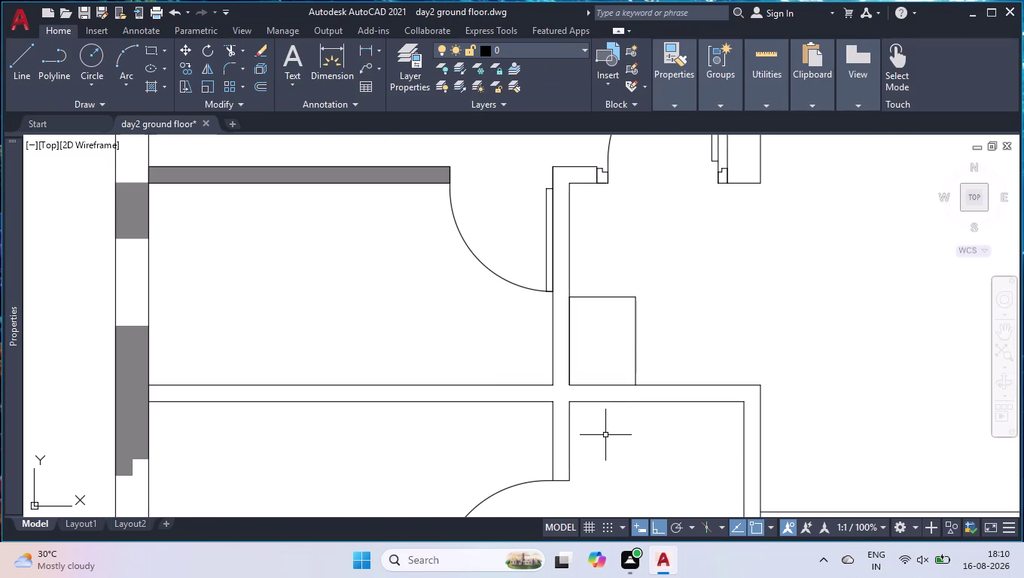
Draw closing lines around the wall junction below the door.
key(l)
key(Return)
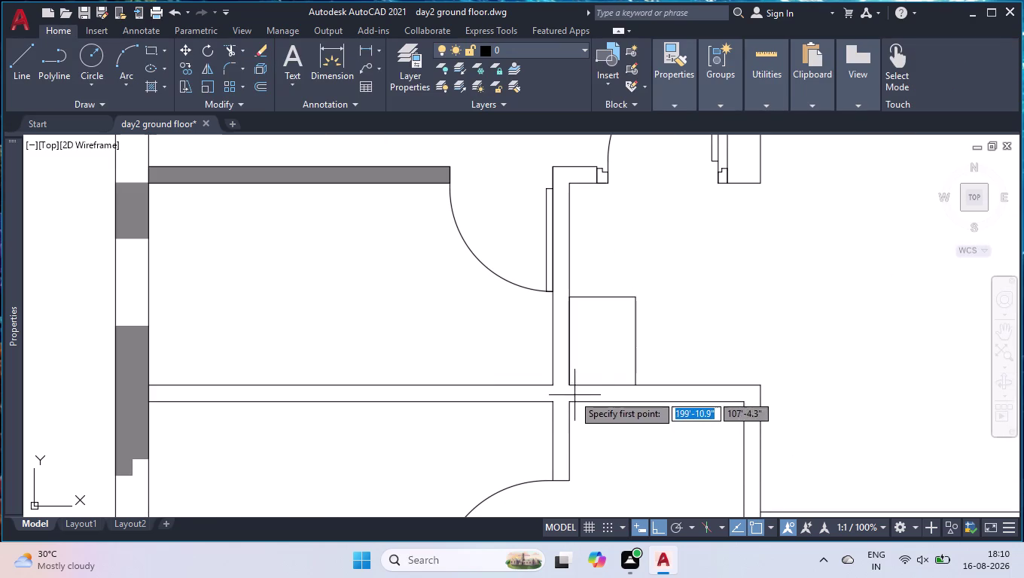
click(553, 385)
click(573, 386)
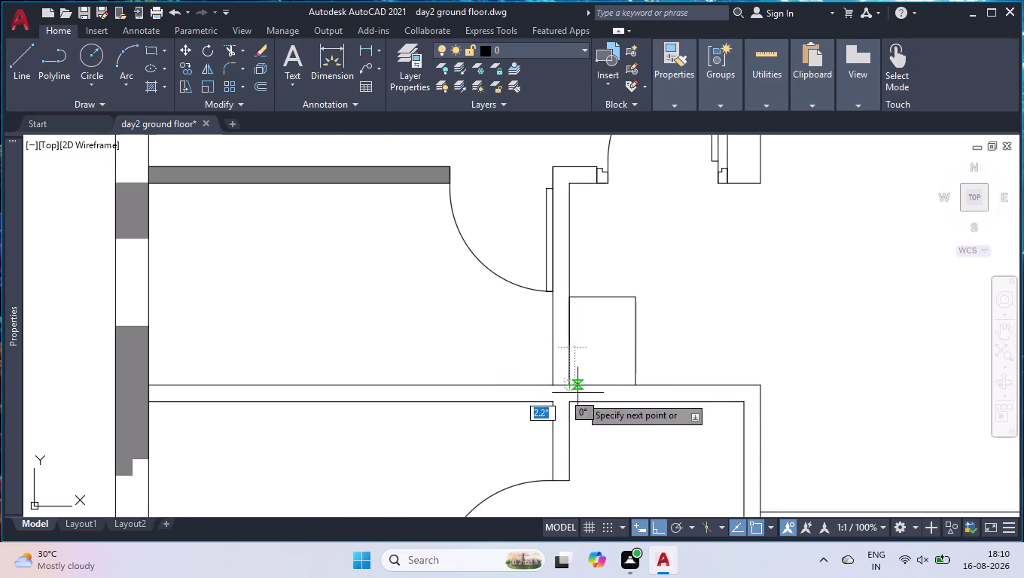
click(574, 399)
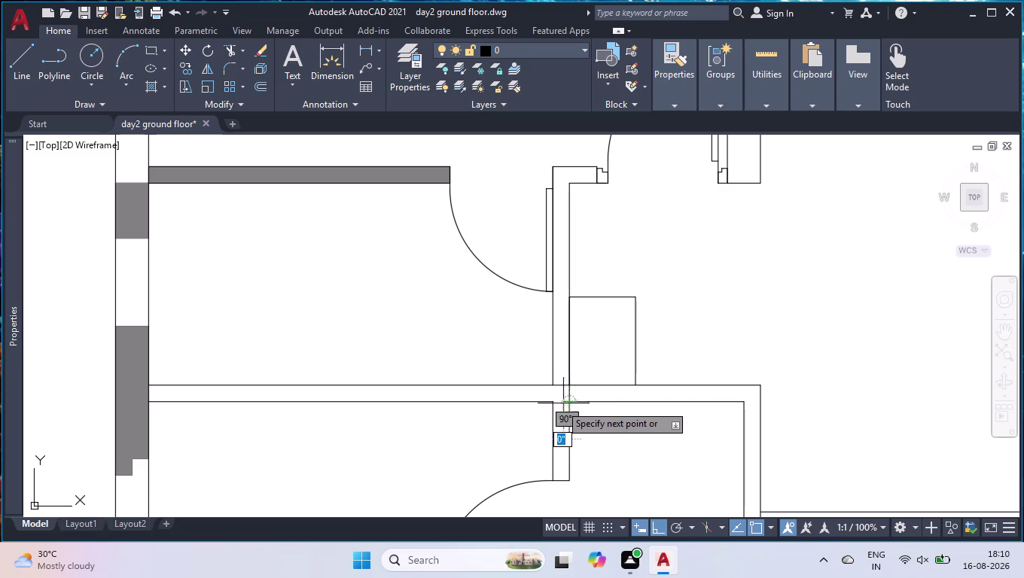
click(557, 406)
click(552, 387)
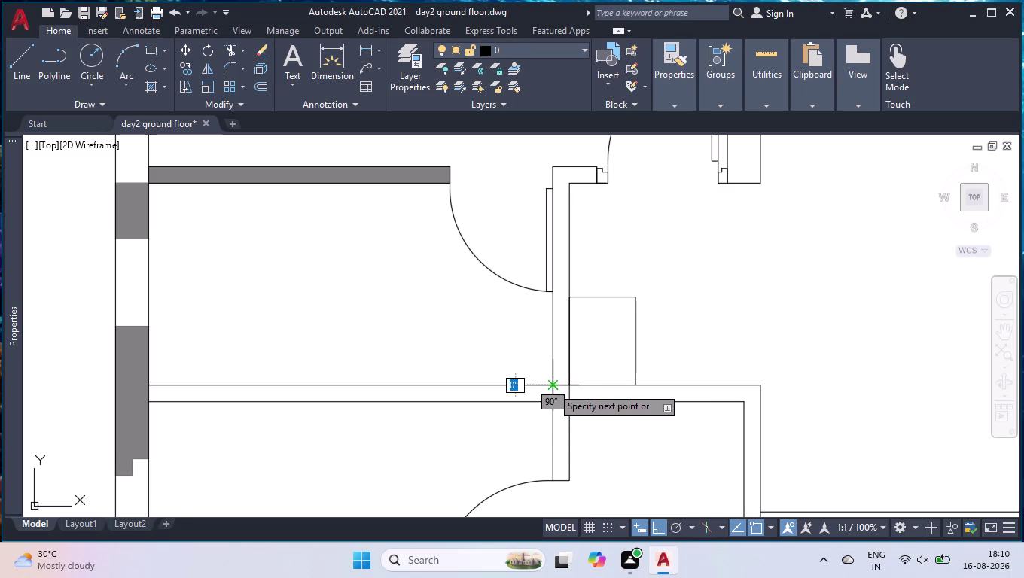
key(space)
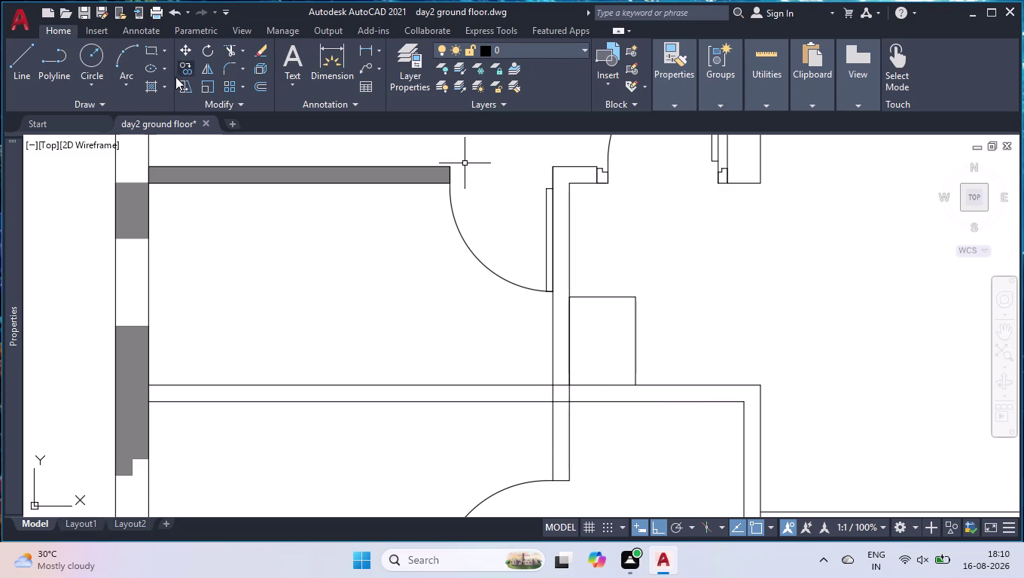
click(146, 84)
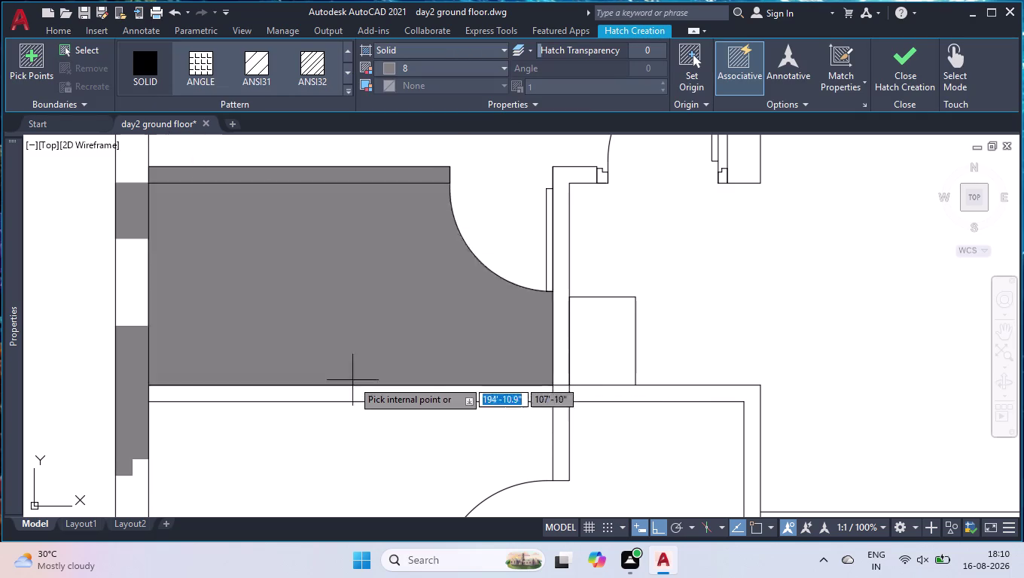
Pick the horizontal and vertical interior wall strips around the lower rooms for solid fill.
click(347, 396)
click(560, 394)
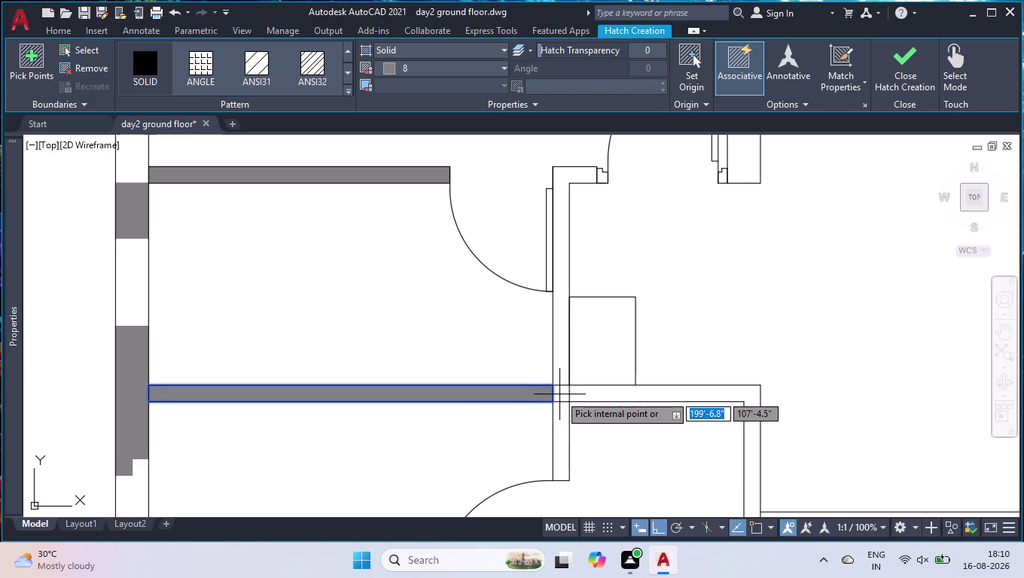
click(598, 400)
click(559, 361)
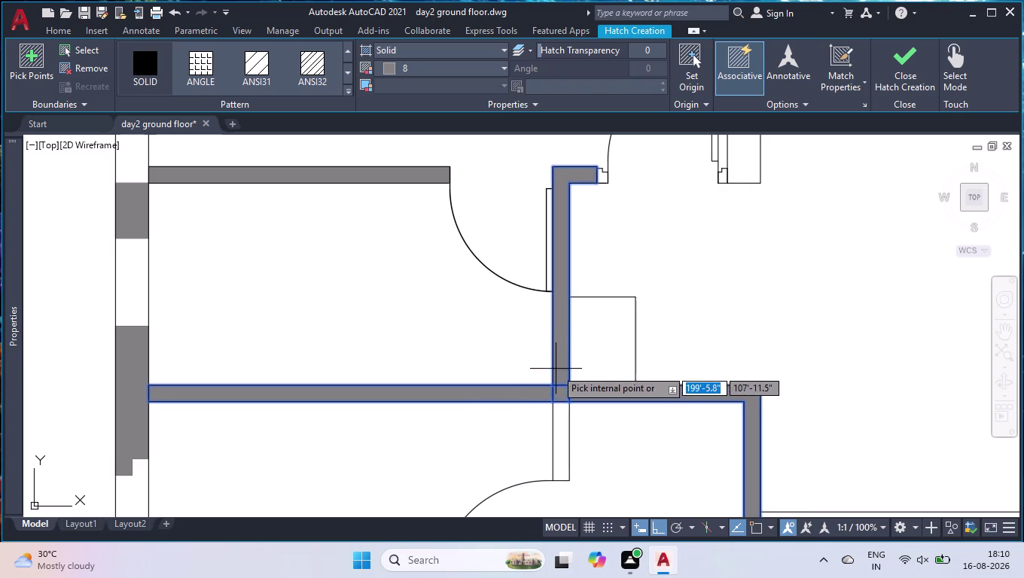
scroll(down, 3)
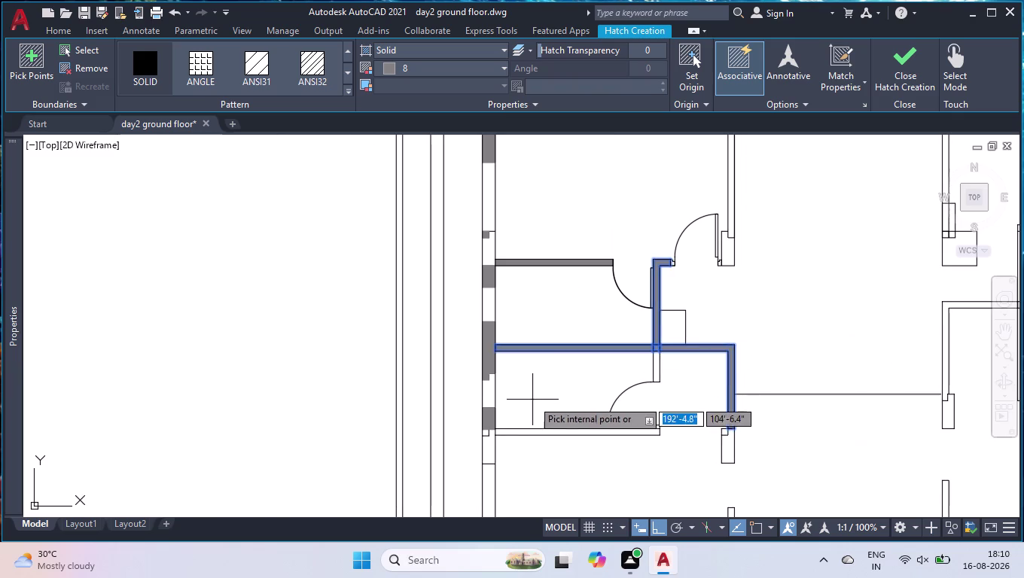
click(537, 433)
scroll(up, 3)
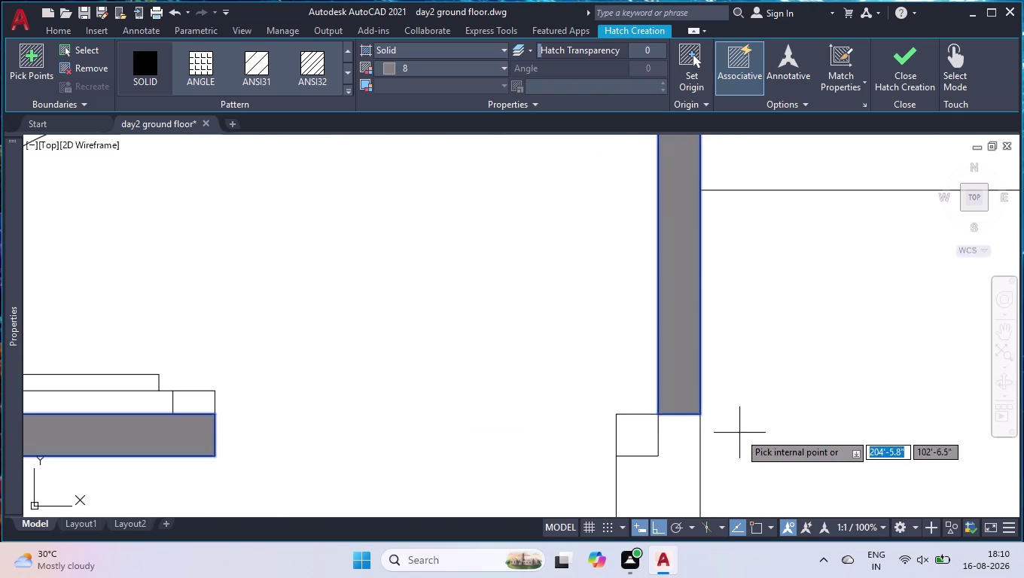
click(631, 431)
scroll(down, 3)
scroll(down, 3)
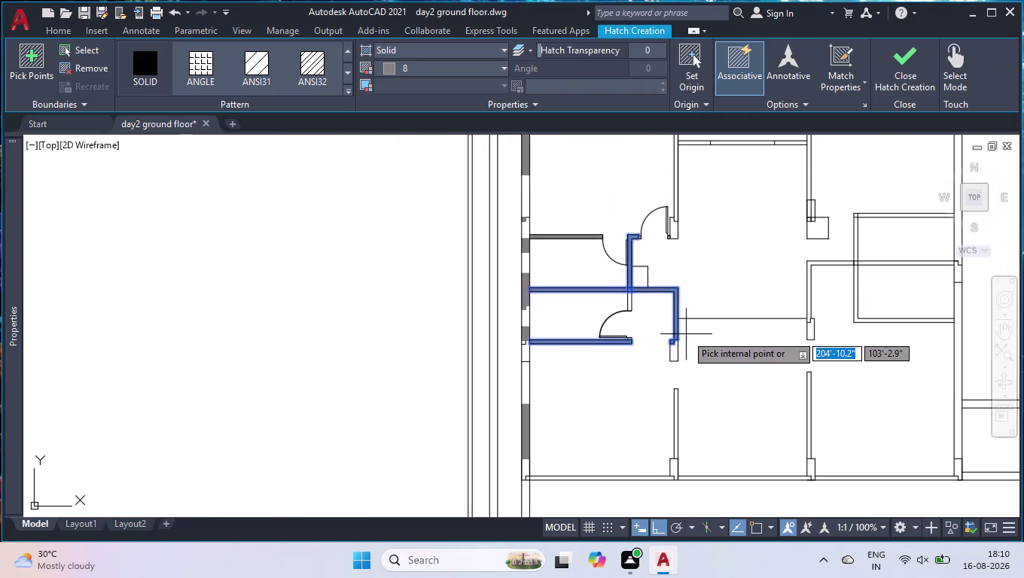
scroll(down, 3)
scroll(up, 3)
scroll(up, 3)
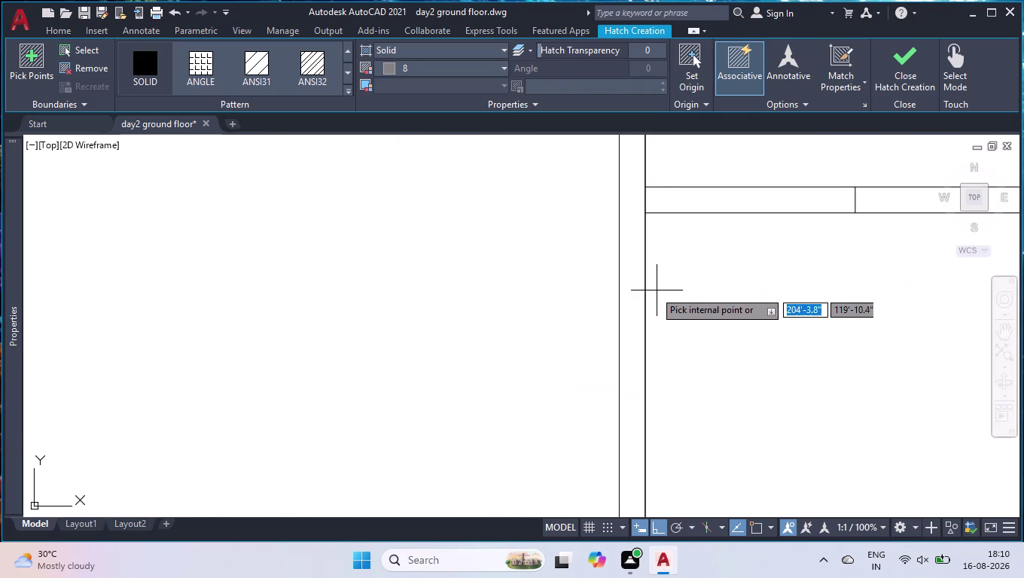
click(629, 293)
scroll(down, 3)
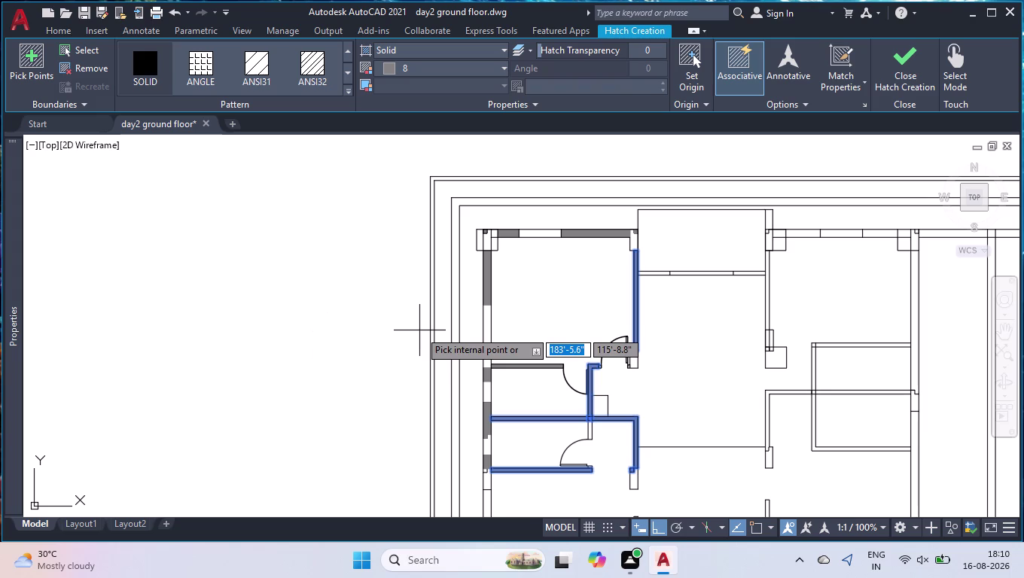
scroll(down, 3)
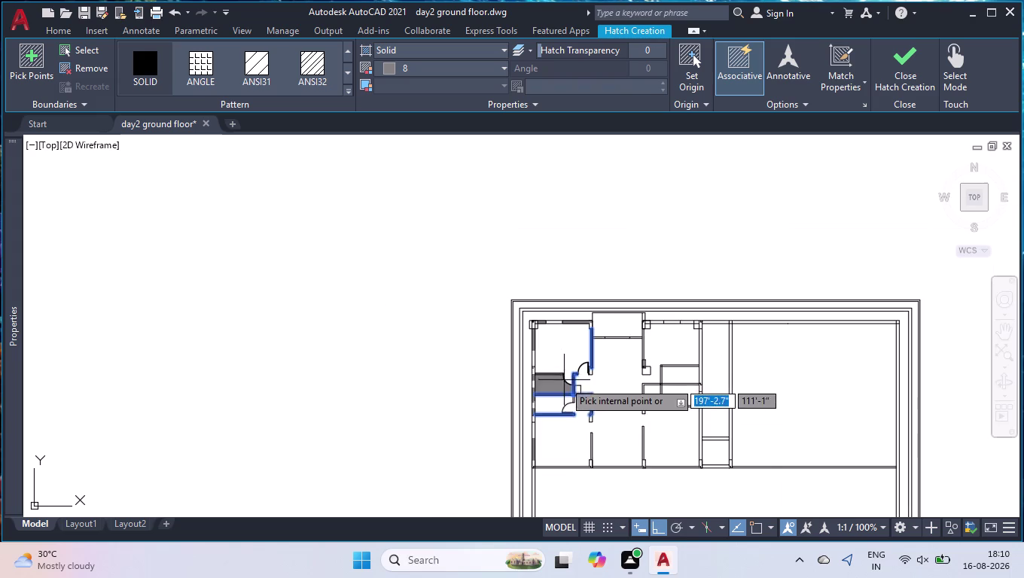
scroll(up, 3)
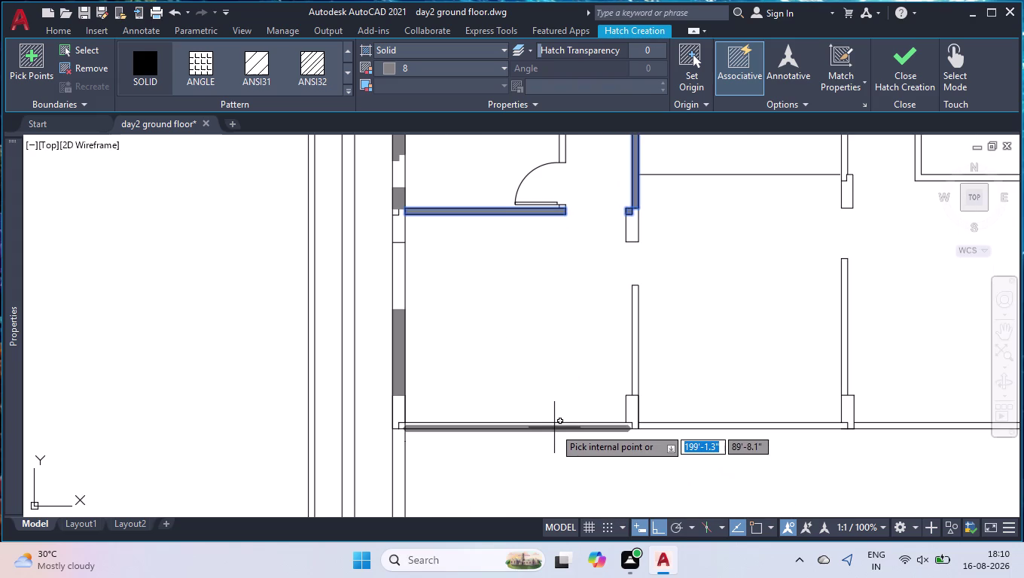
Add the bottom outer wall sections and lower right wall piece, then finish the hatch.
click(552, 426)
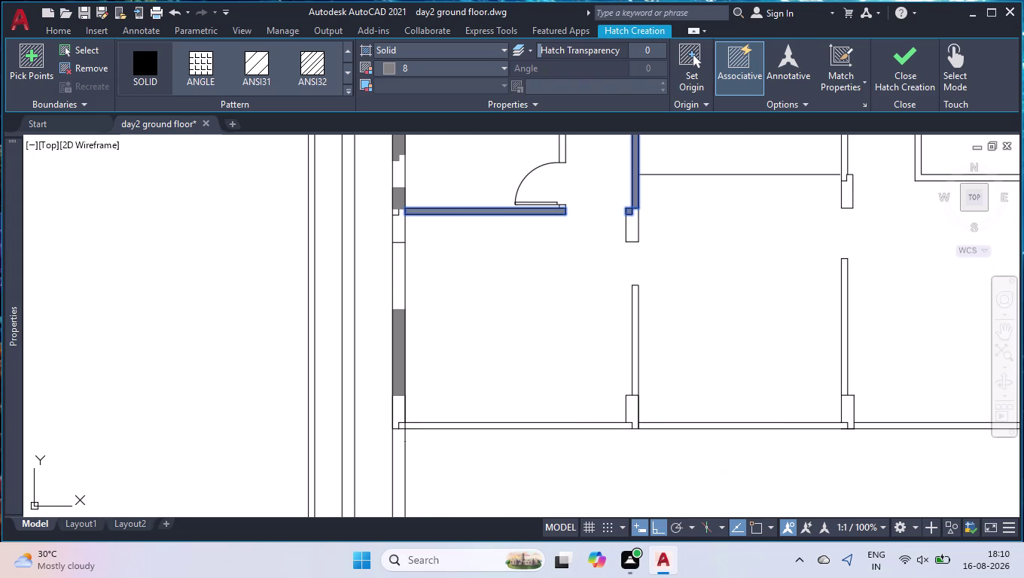
click(787, 427)
scroll(down, 3)
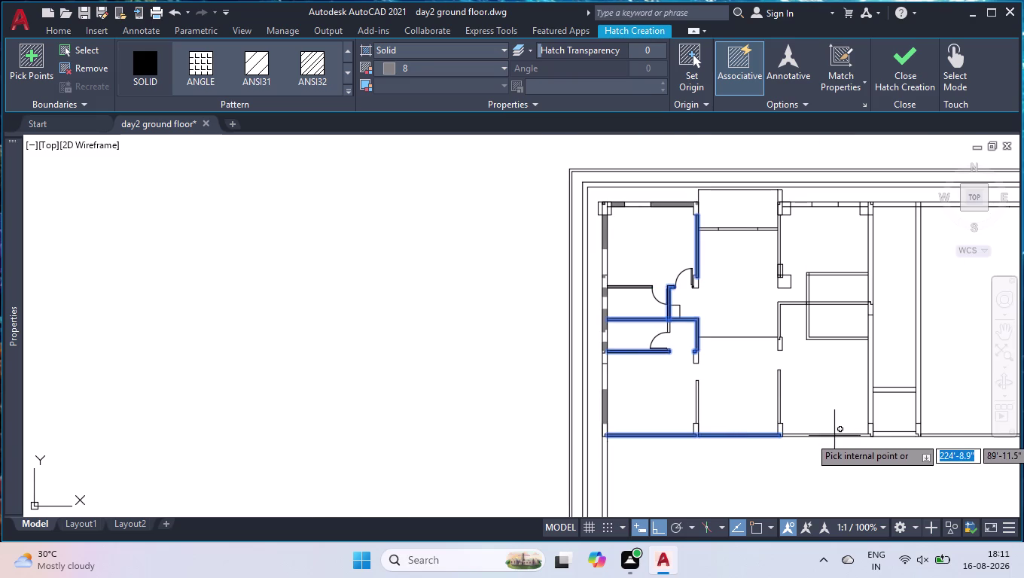
scroll(up, 3)
click(829, 442)
scroll(down, 3)
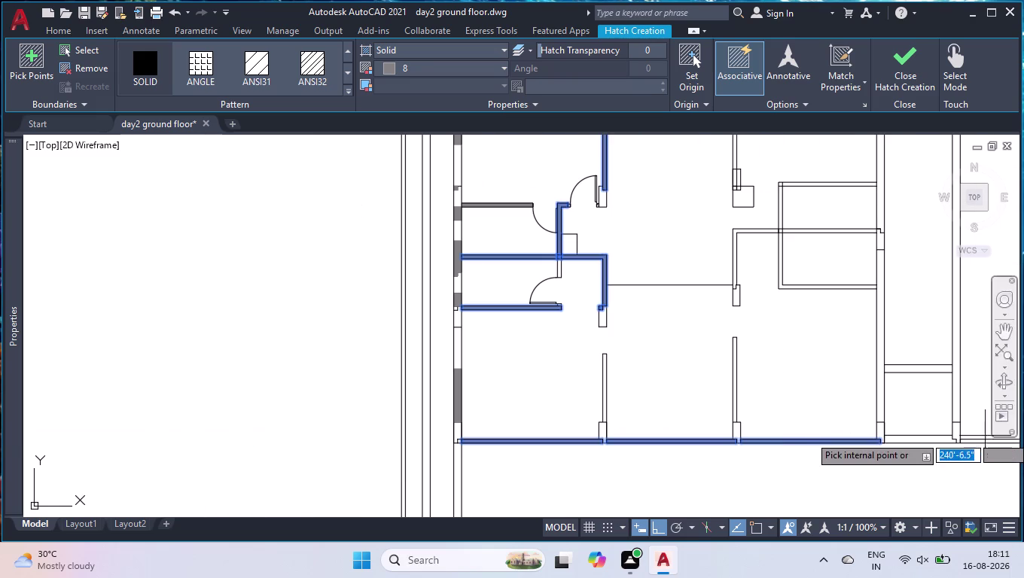
scroll(down, 3)
scroll(up, 3)
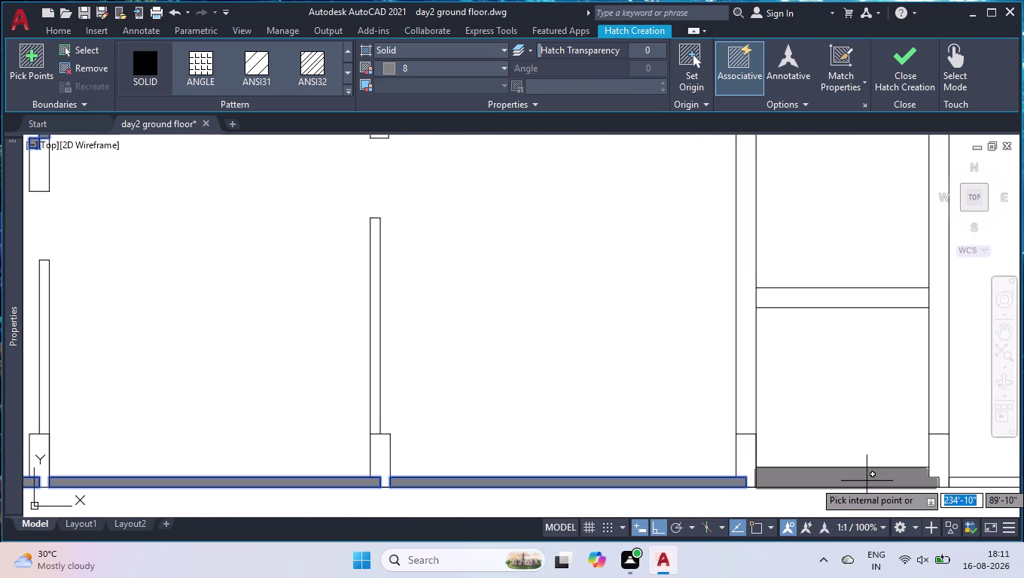
click(867, 481)
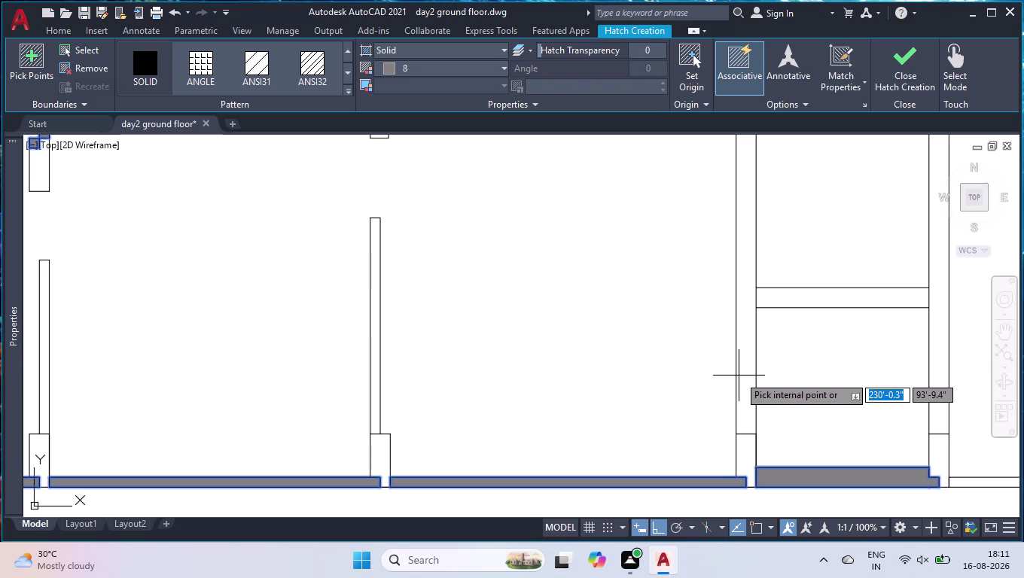
scroll(down, 3)
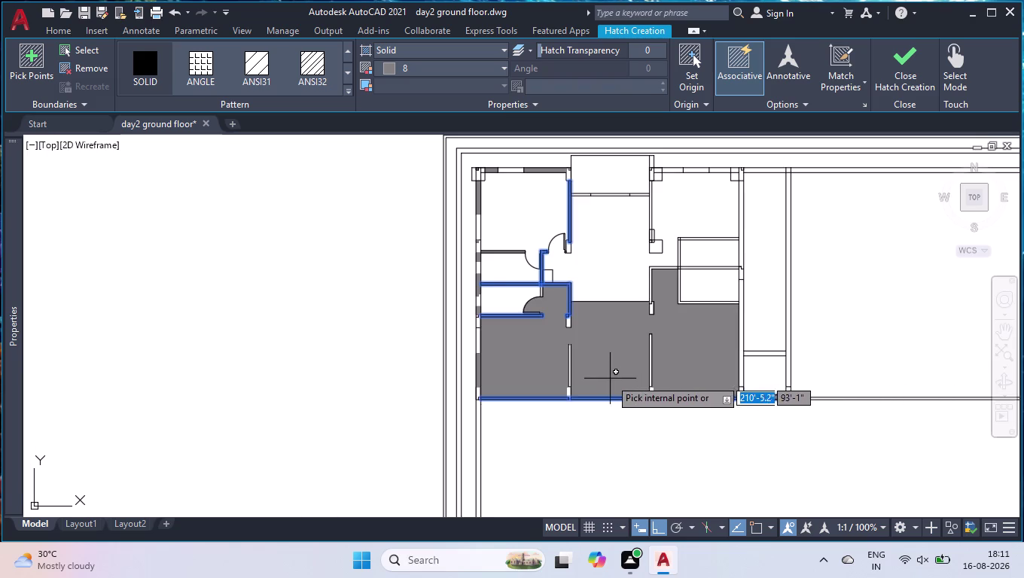
key(Return)
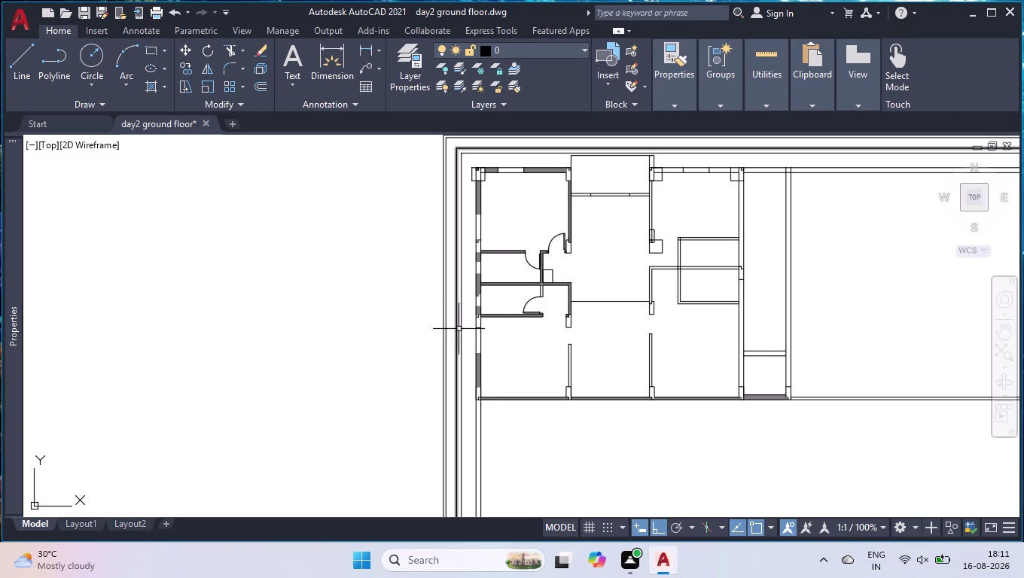
Restart the solid hatch and fill the left and right parts of the upper wall.
key(space)
scroll(up, 3)
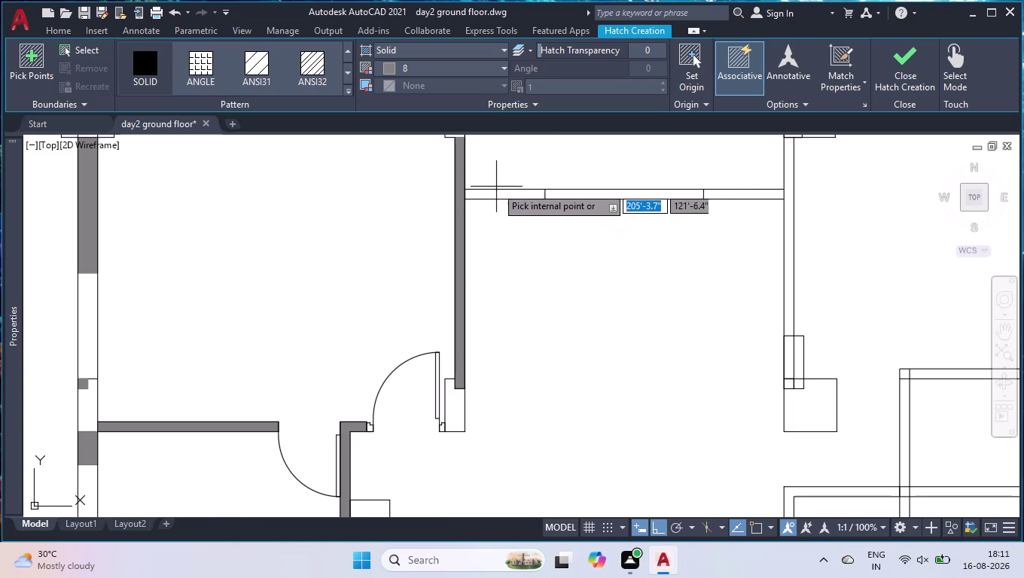
scroll(up, 3)
click(495, 194)
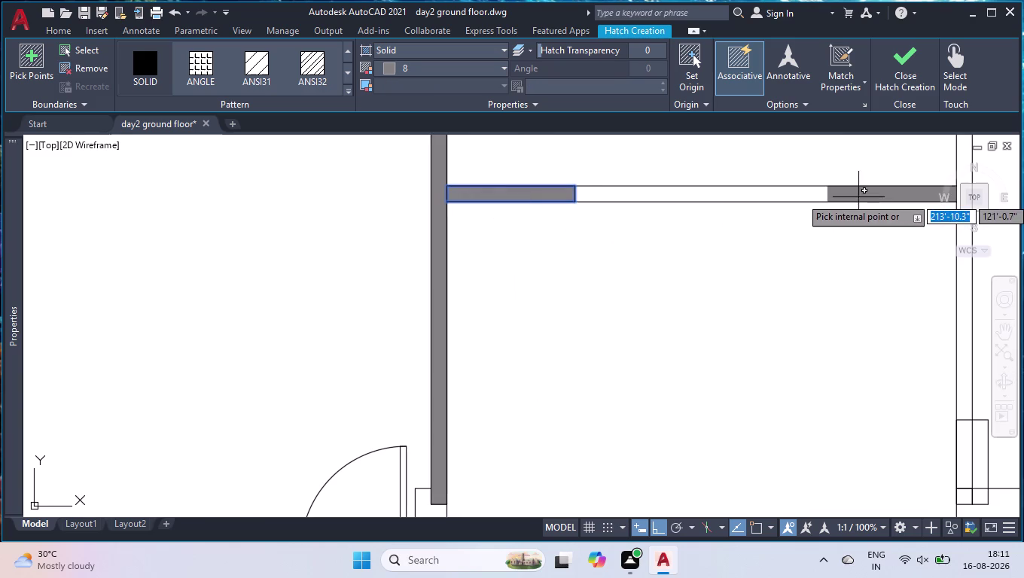
click(859, 197)
scroll(down, 3)
scroll(down, 3)
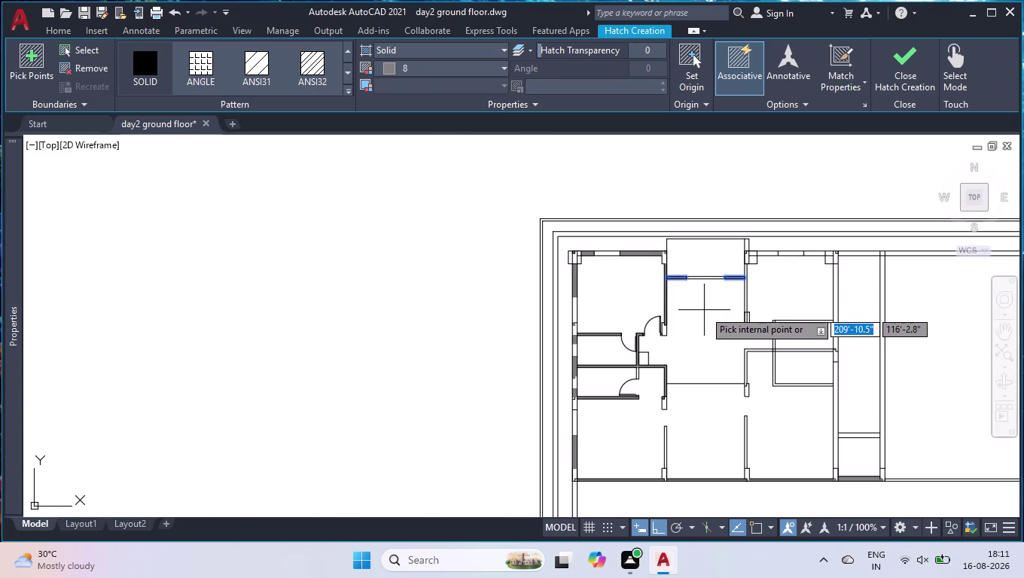
Solid-fill the short interior wall in the lower room and two vertical interior walls.
scroll(up, 3)
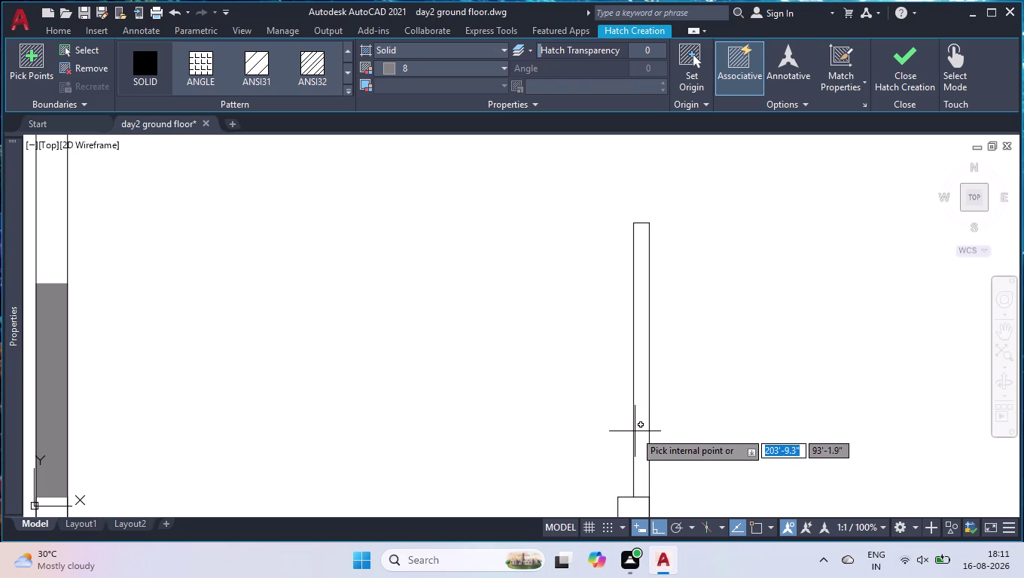
click(644, 421)
scroll(down, 3)
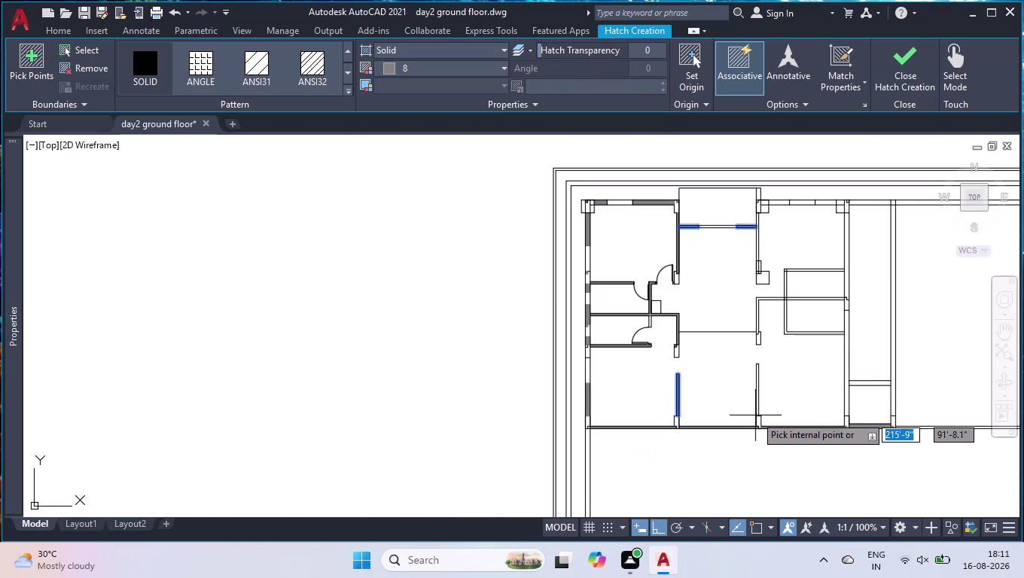
scroll(up, 3)
scroll(down, 3)
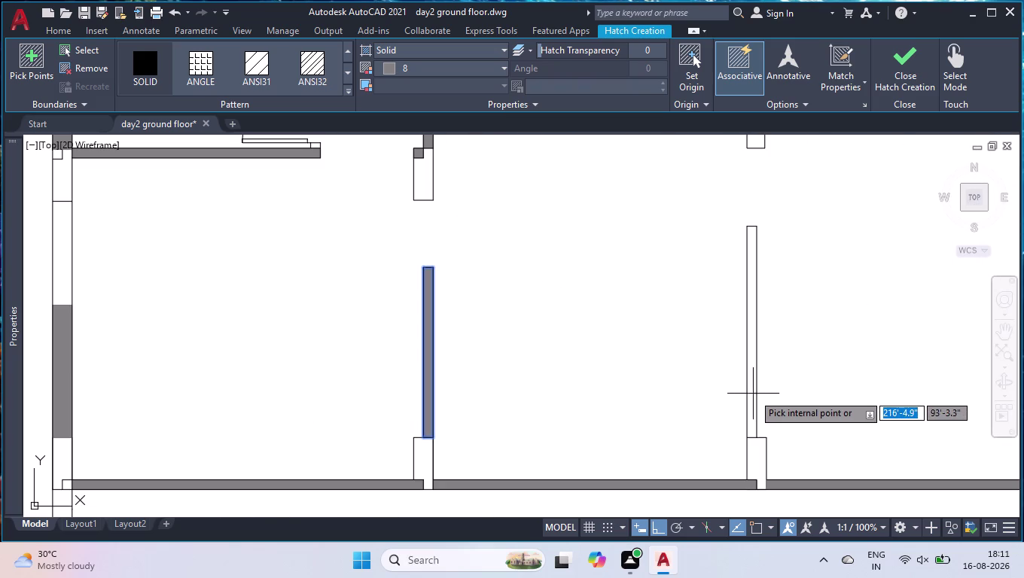
click(747, 339)
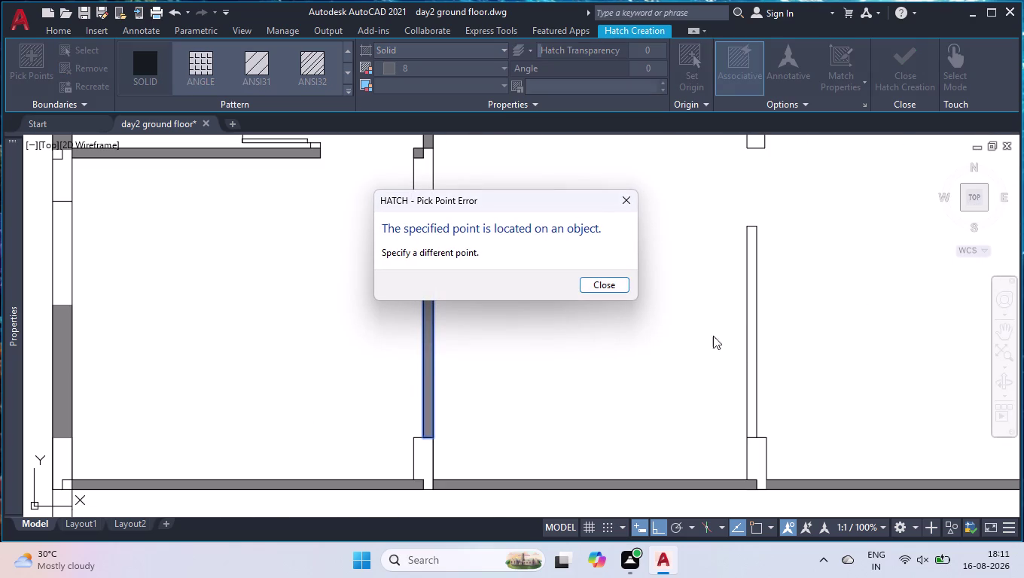
click(609, 283)
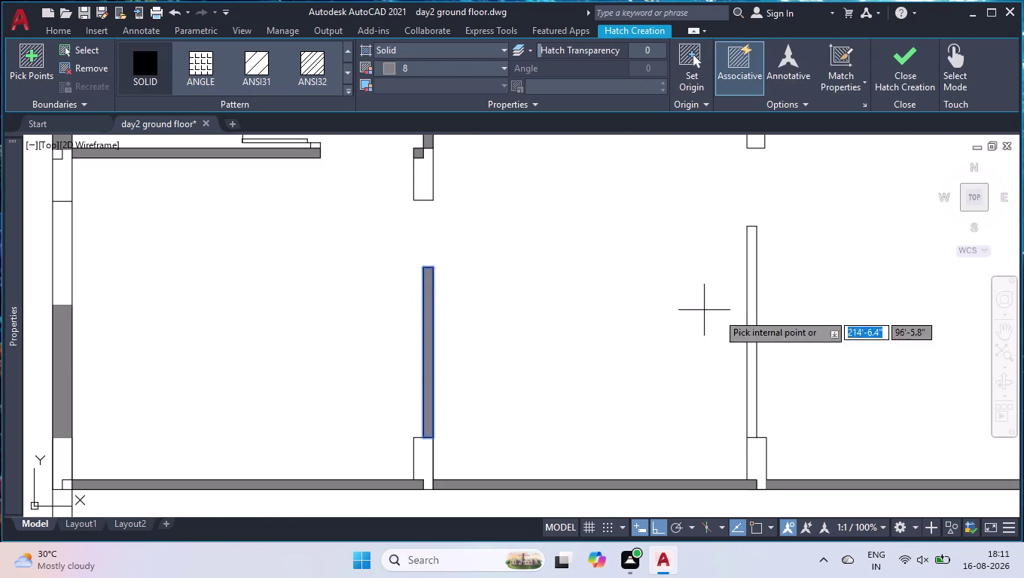
click(750, 330)
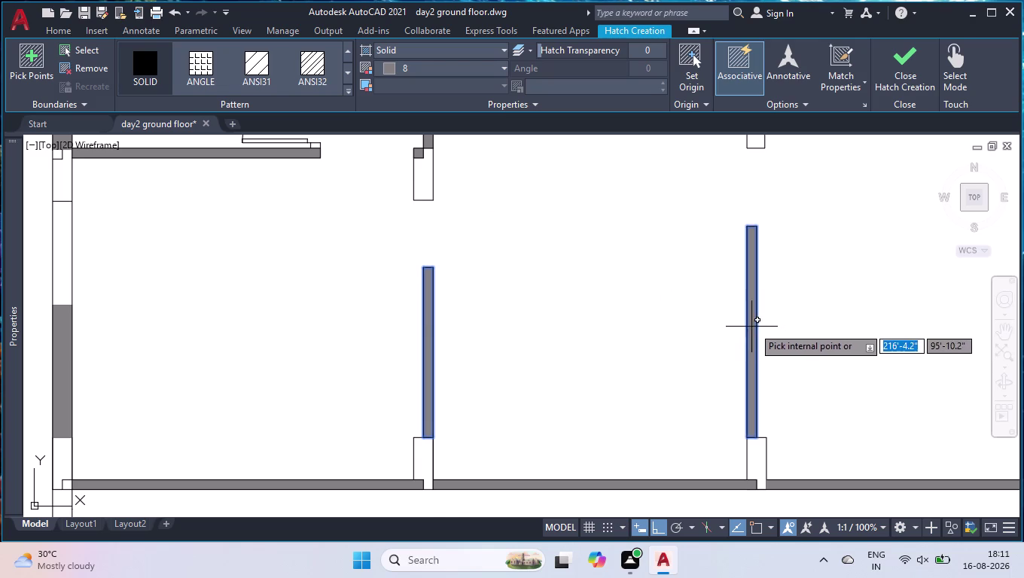
Solid-fill the short top wall piece, square wall stub and remaining top exterior wall segments.
scroll(down, 3)
scroll(down, 3)
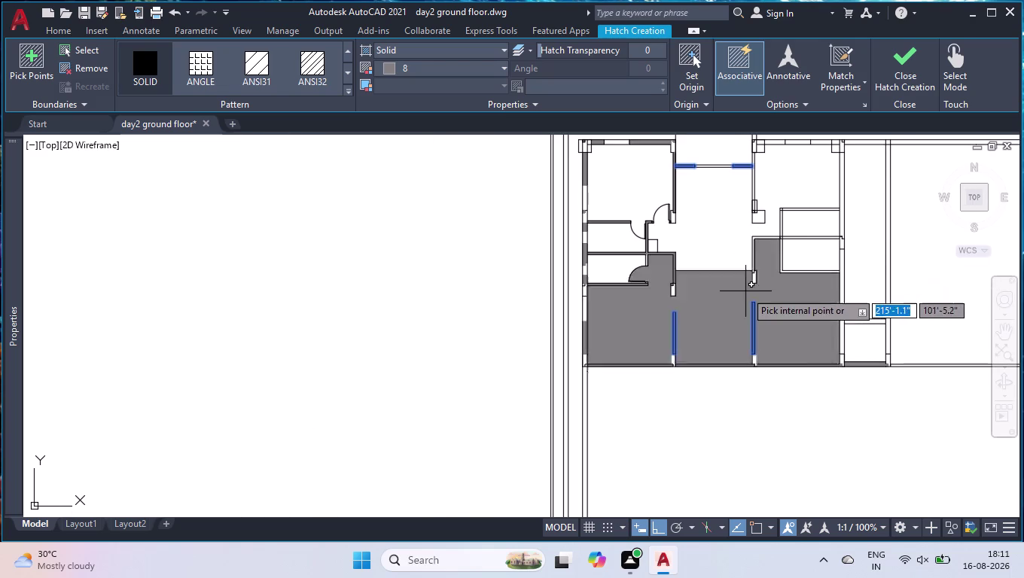
scroll(down, 3)
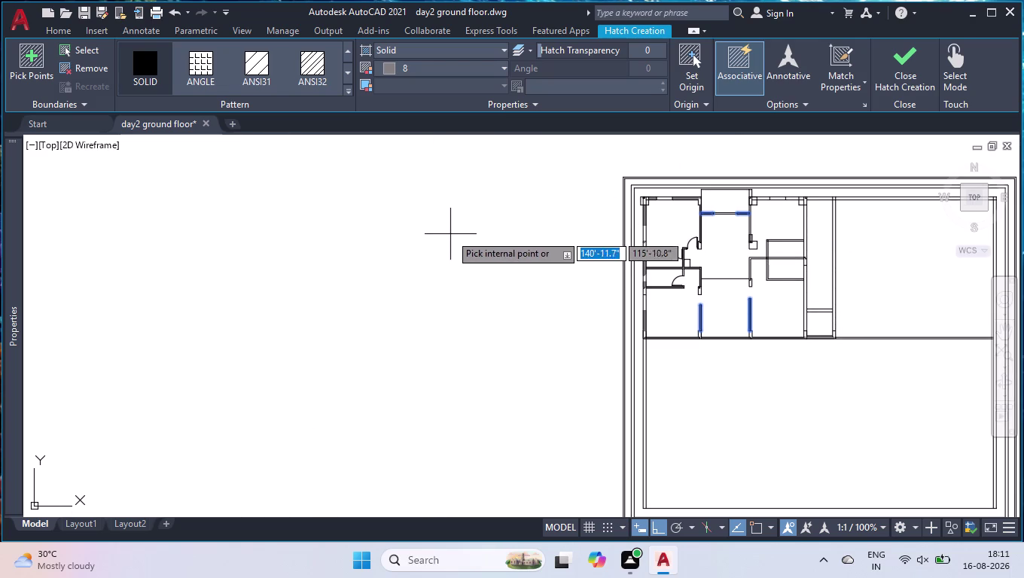
scroll(up, 3)
scroll(up, 3)
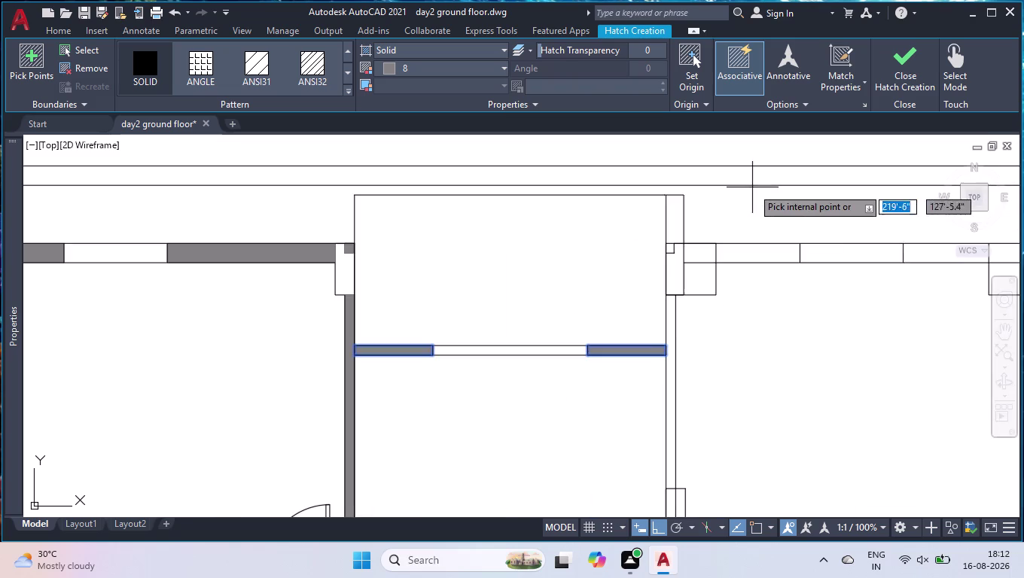
scroll(up, 3)
click(685, 220)
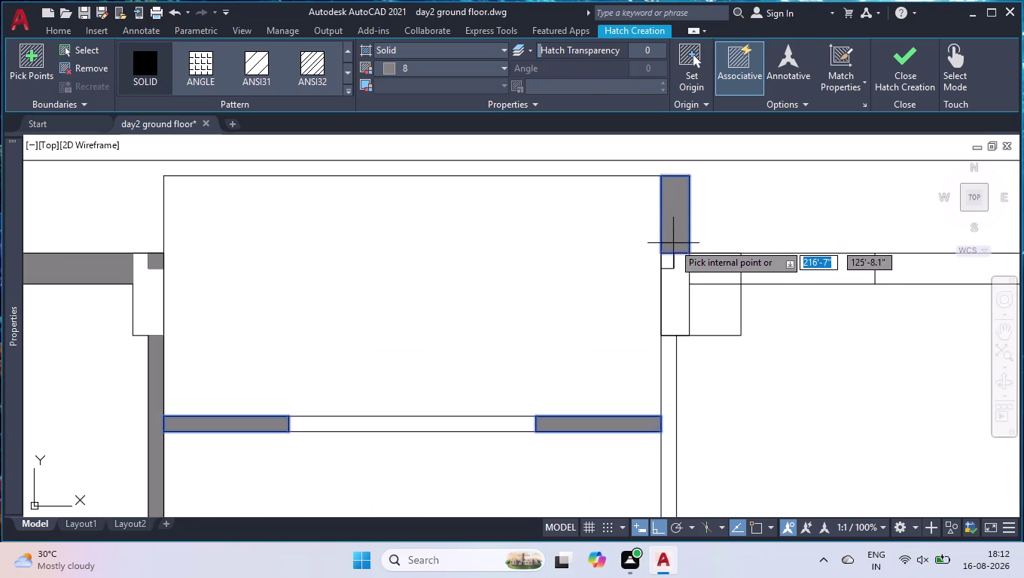
click(666, 265)
click(783, 269)
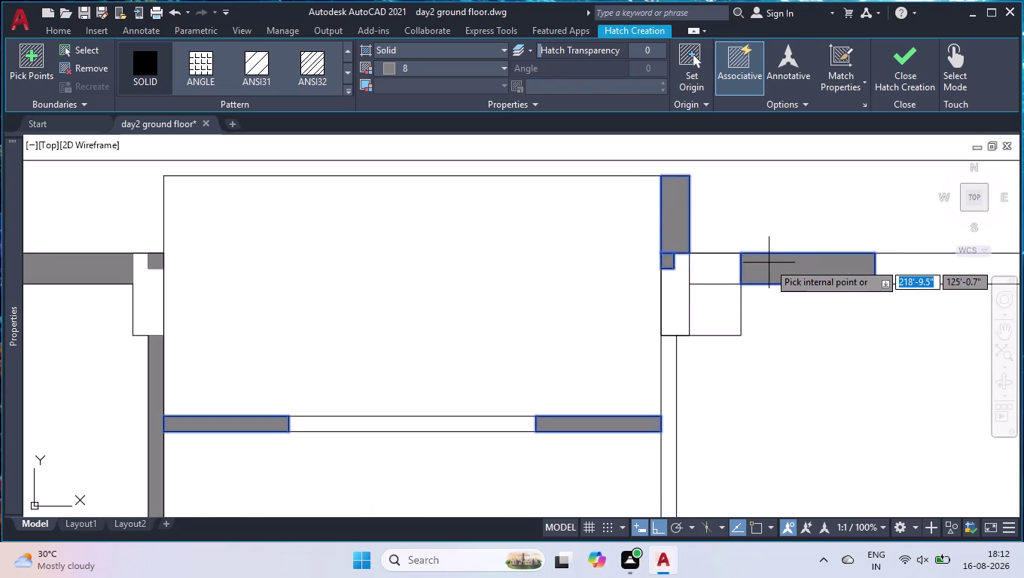
scroll(down, 3)
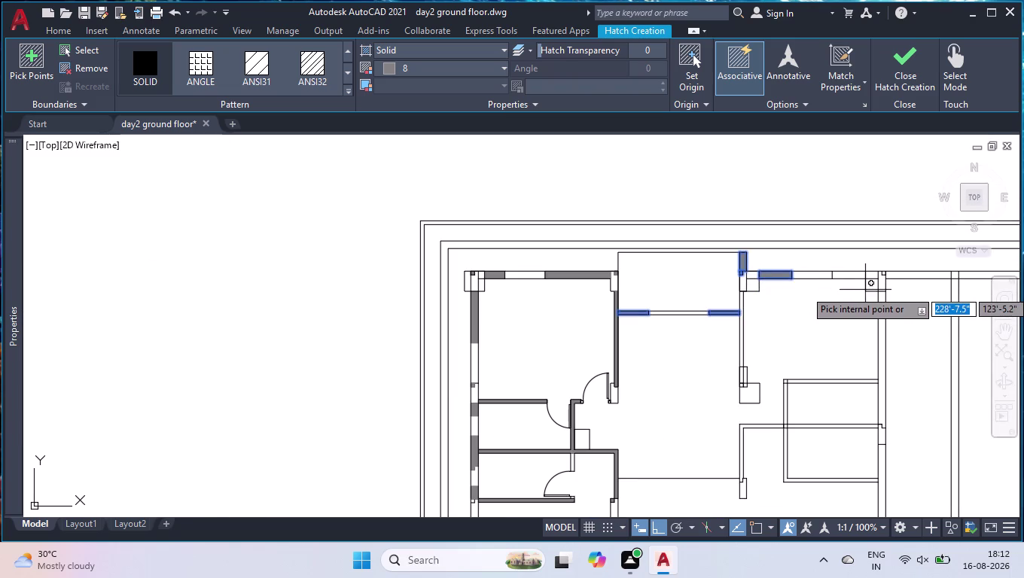
scroll(up, 3)
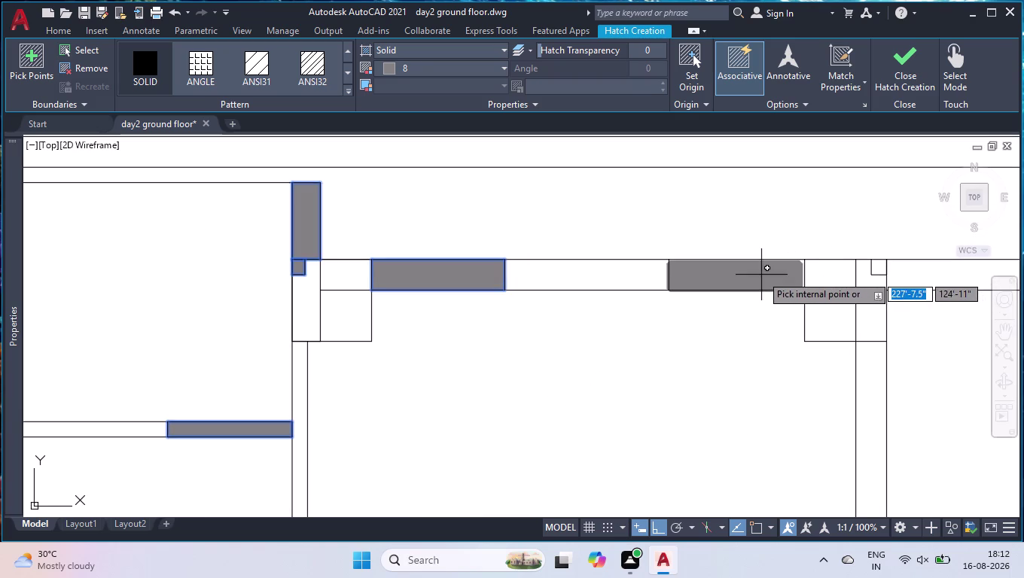
click(762, 275)
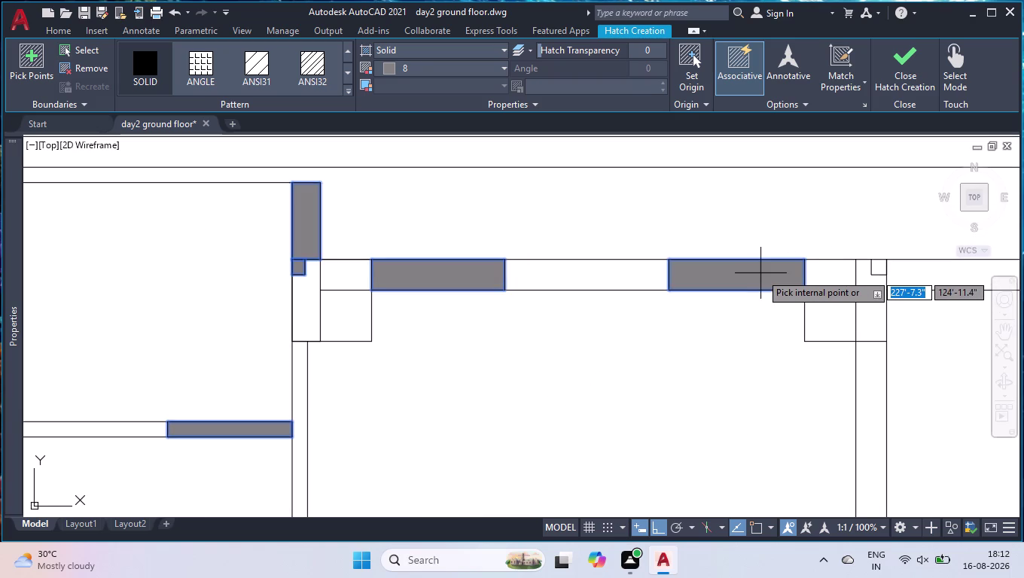
click(836, 268)
click(876, 267)
scroll(down, 3)
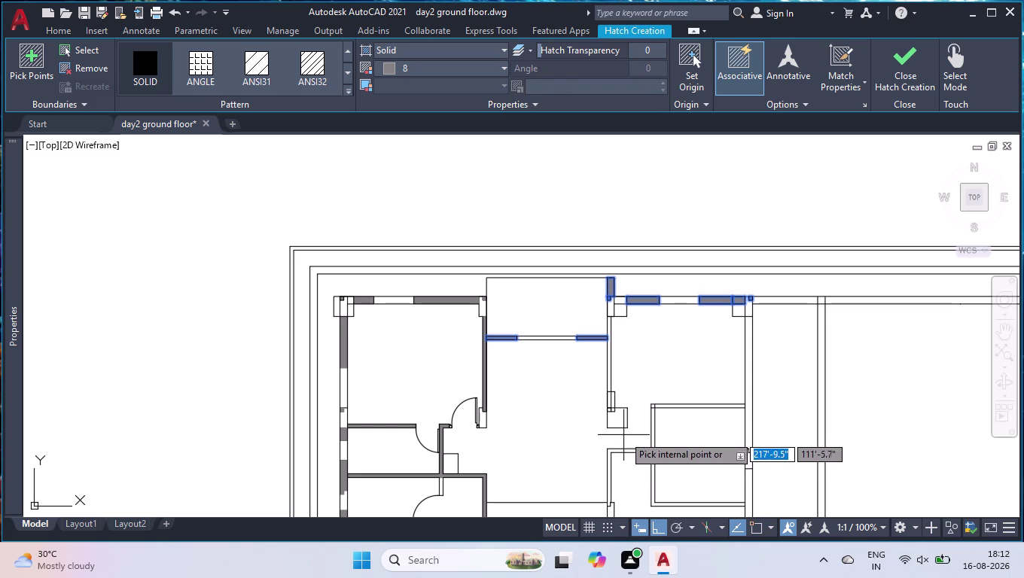
Solid-fill the long vertical interior wall and the small wall stub below it.
scroll(up, 3)
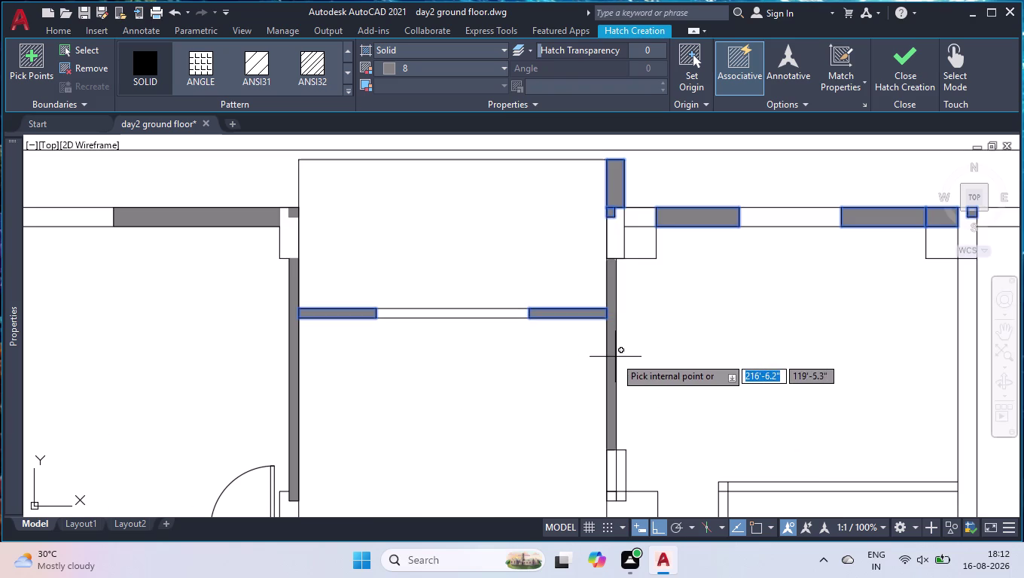
click(615, 357)
scroll(up, 3)
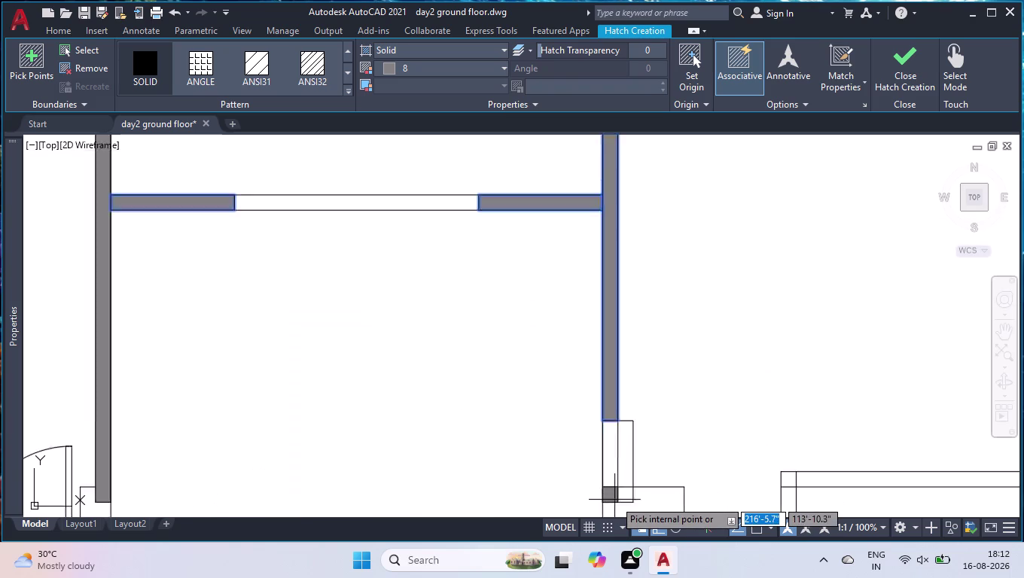
scroll(up, 3)
click(613, 484)
scroll(down, 3)
scroll(down, 3)
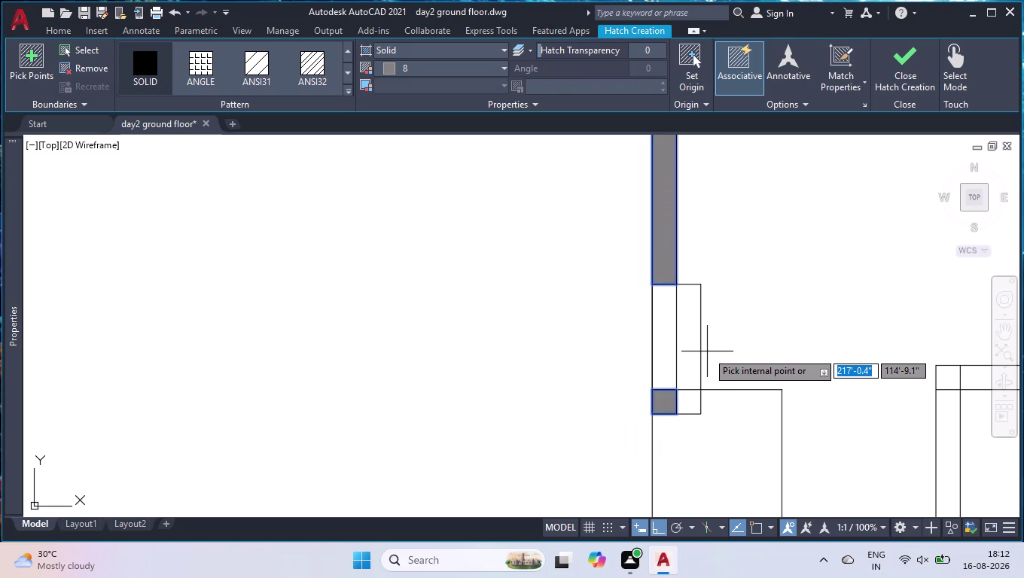
scroll(down, 3)
scroll(down, 3)
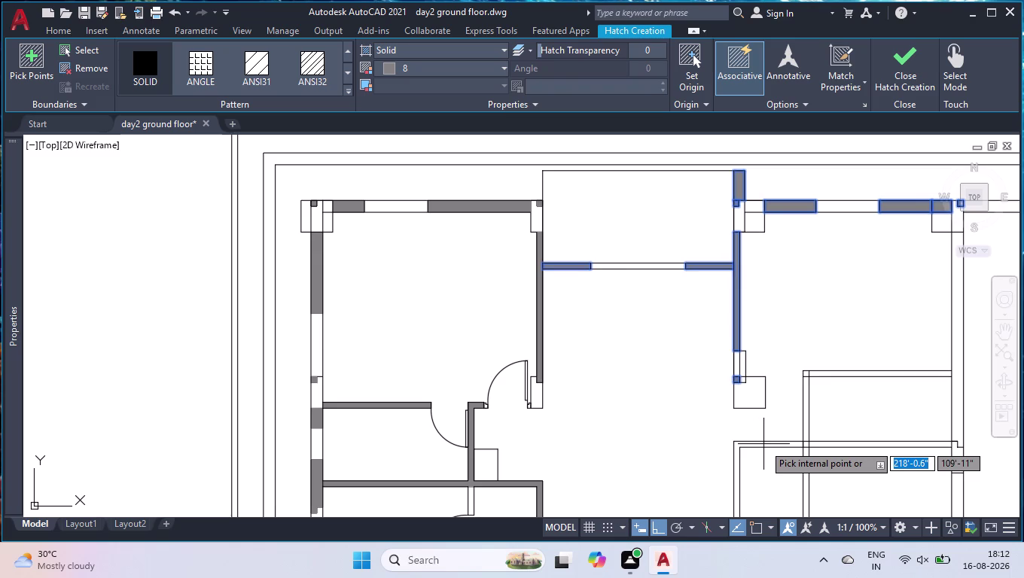
scroll(down, 3)
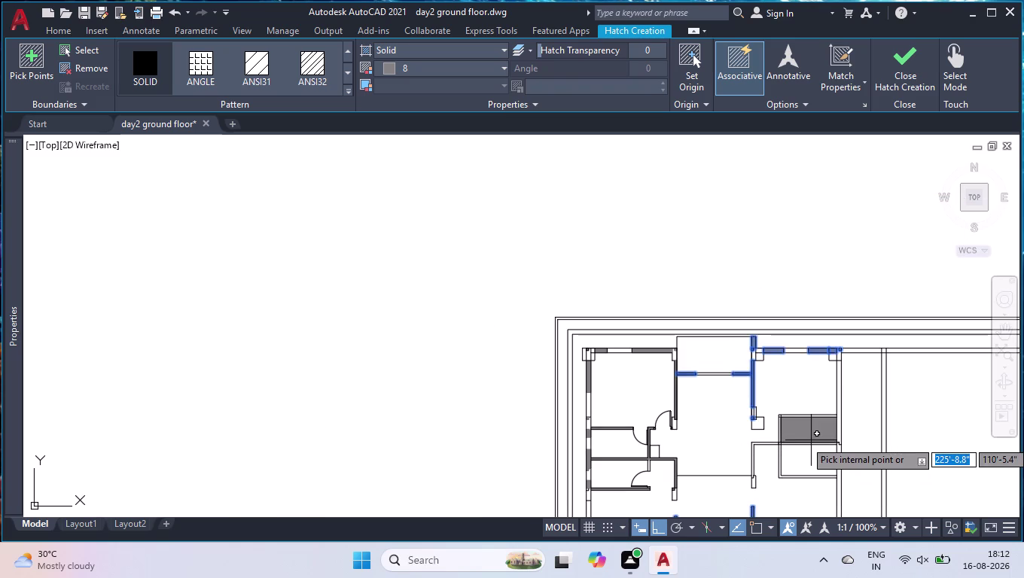
scroll(up, 3)
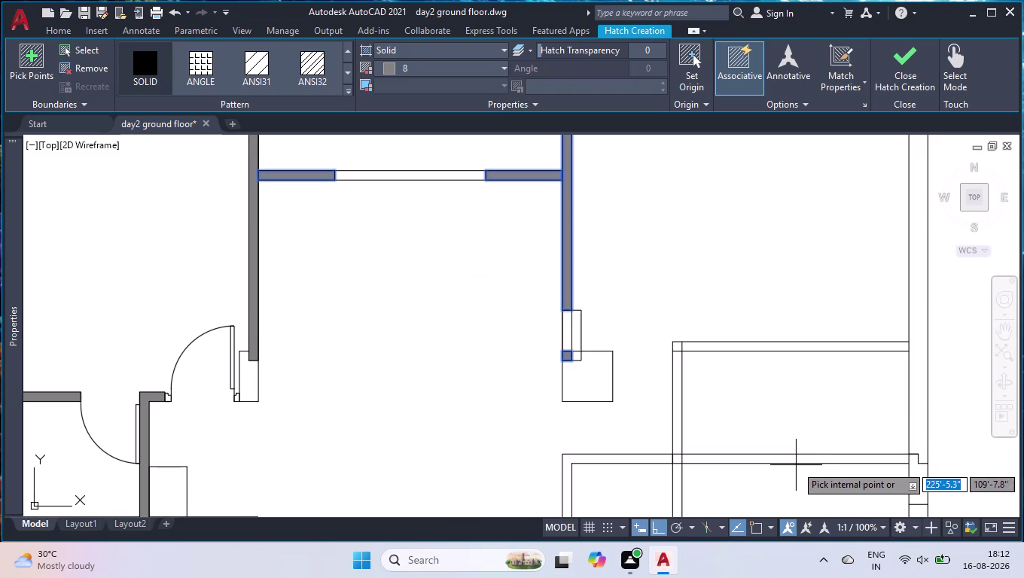
Solid-fill the horizontal wall above the lower-right room and the piece continuing from it.
click(797, 461)
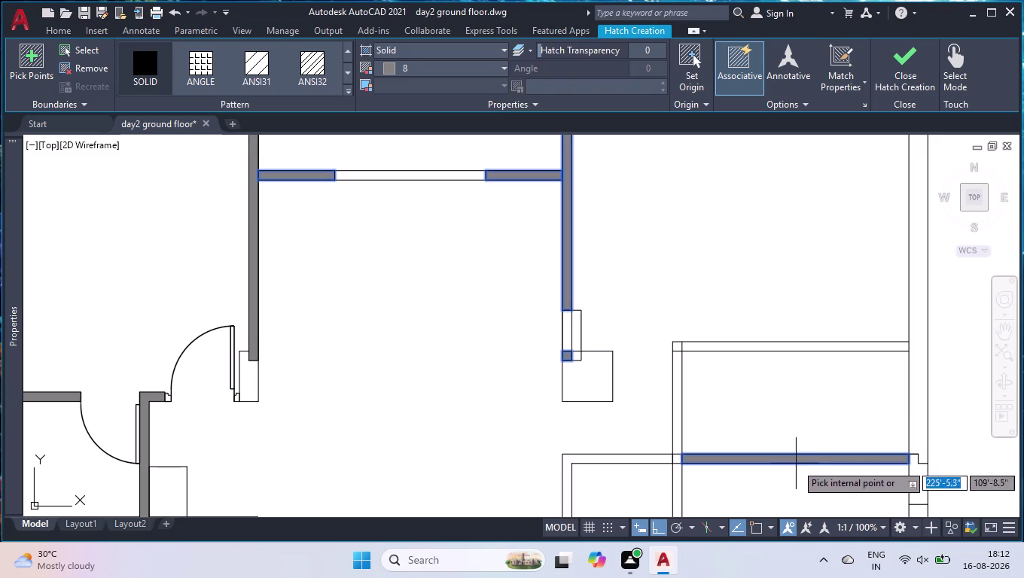
scroll(up, 3)
click(669, 460)
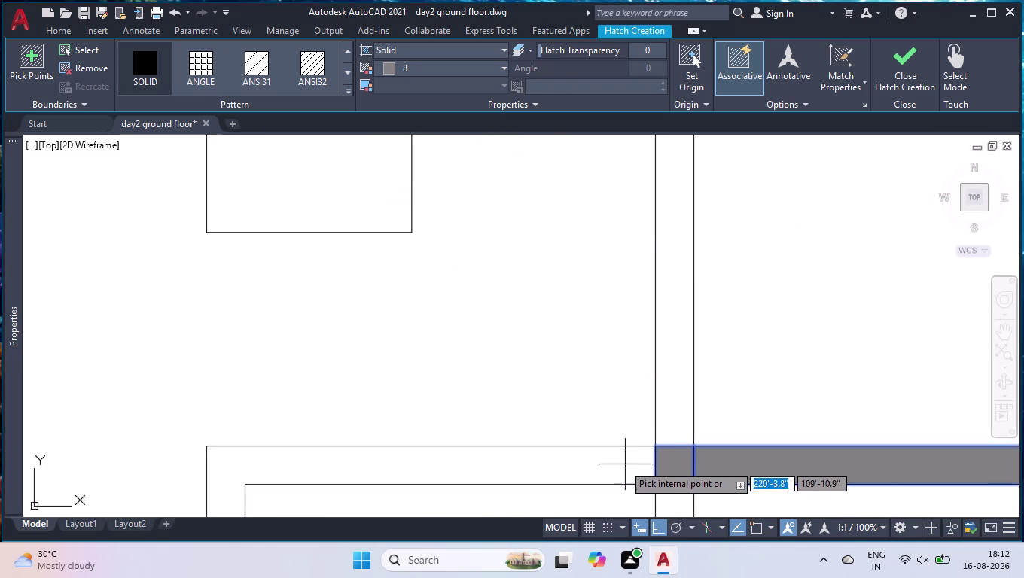
scroll(down, 3)
scroll(down, 3)
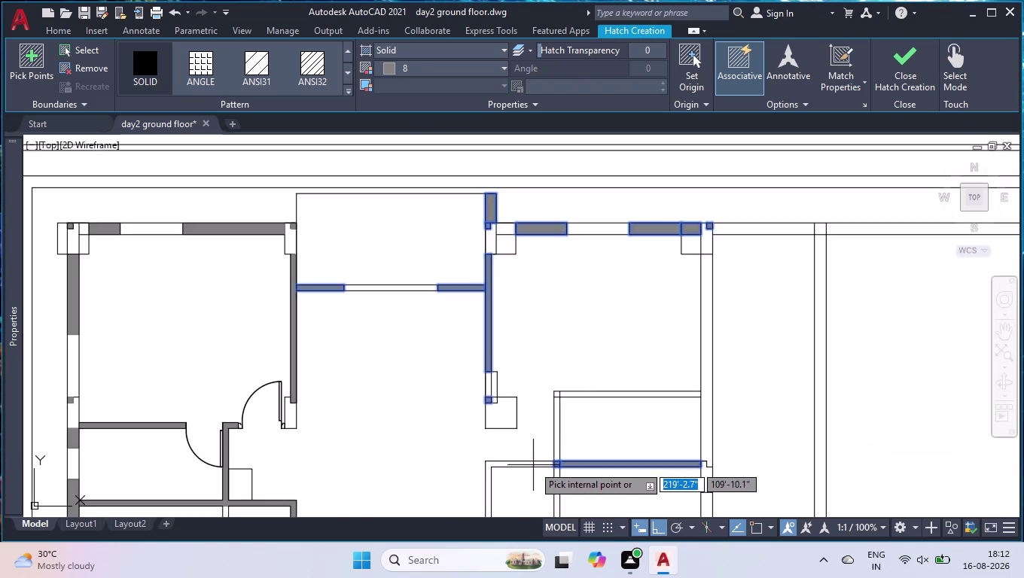
scroll(down, 3)
scroll(up, 3)
scroll(down, 3)
scroll(up, 3)
scroll(down, 3)
scroll(up, 3)
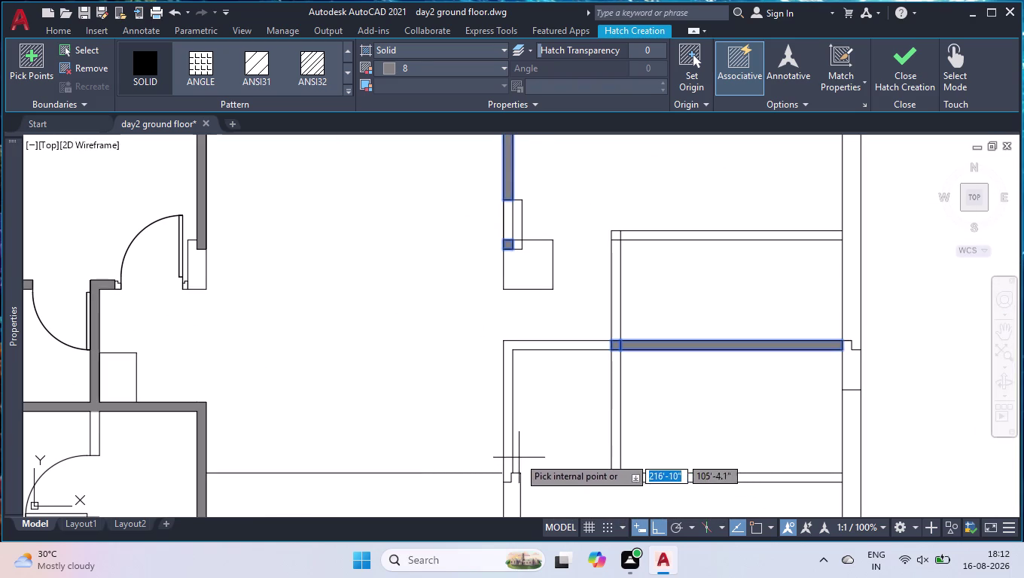
Fill the L-shaped wall, short vertical wall and inner room's bottom wall, then finish hatching.
click(509, 441)
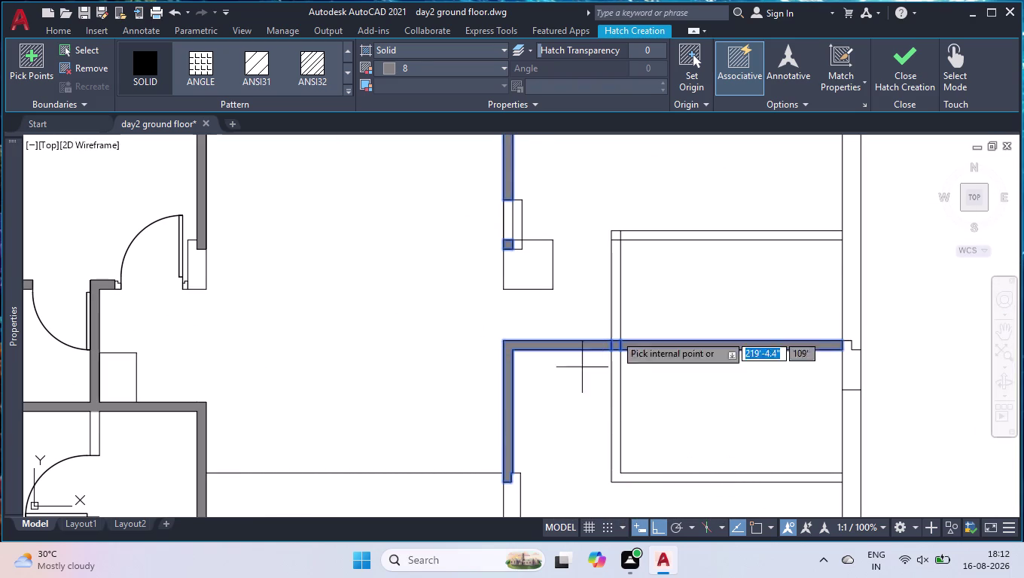
click(616, 263)
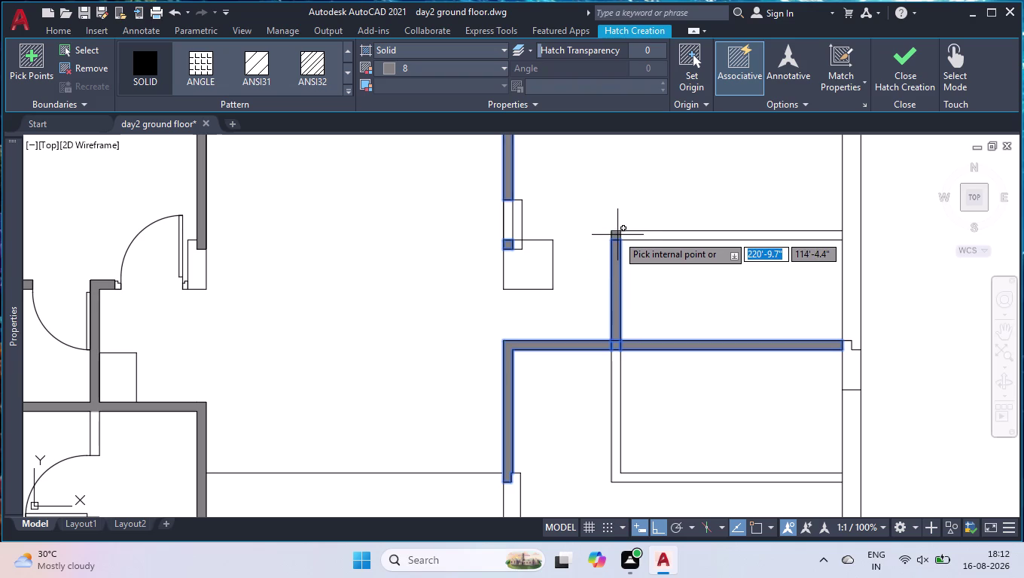
click(618, 235)
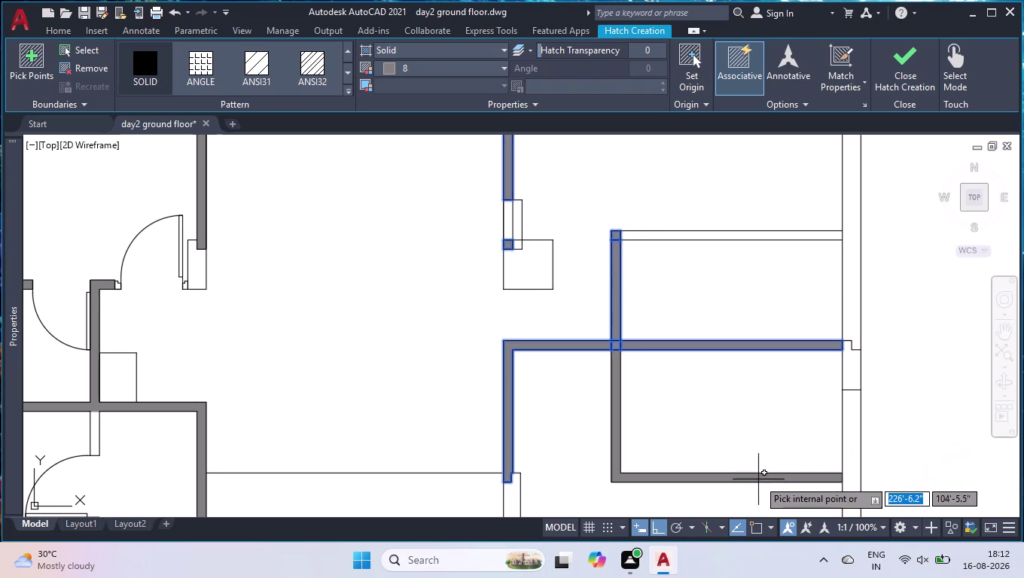
key(space)
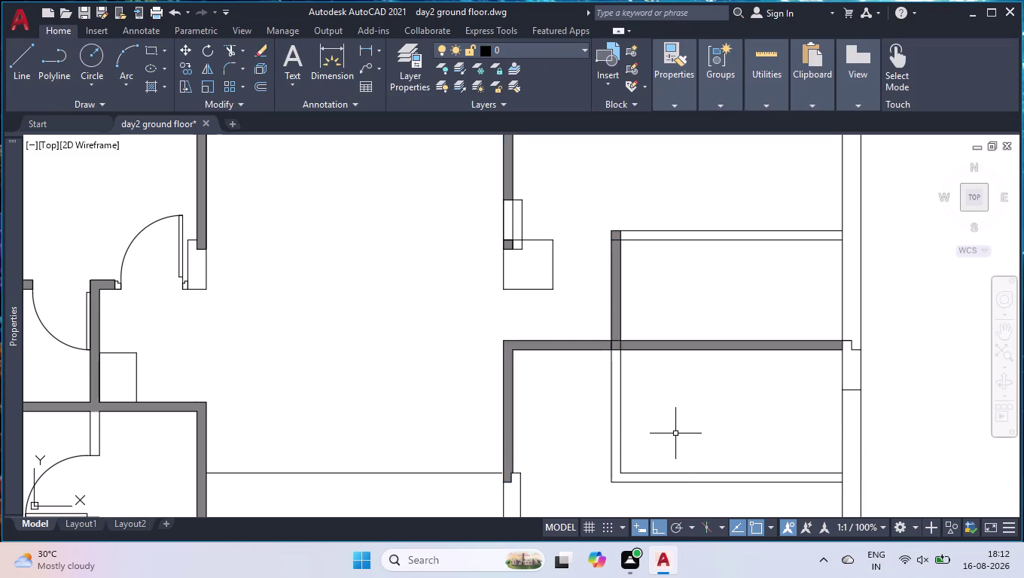
scroll(down, 3)
scroll(down, 3)
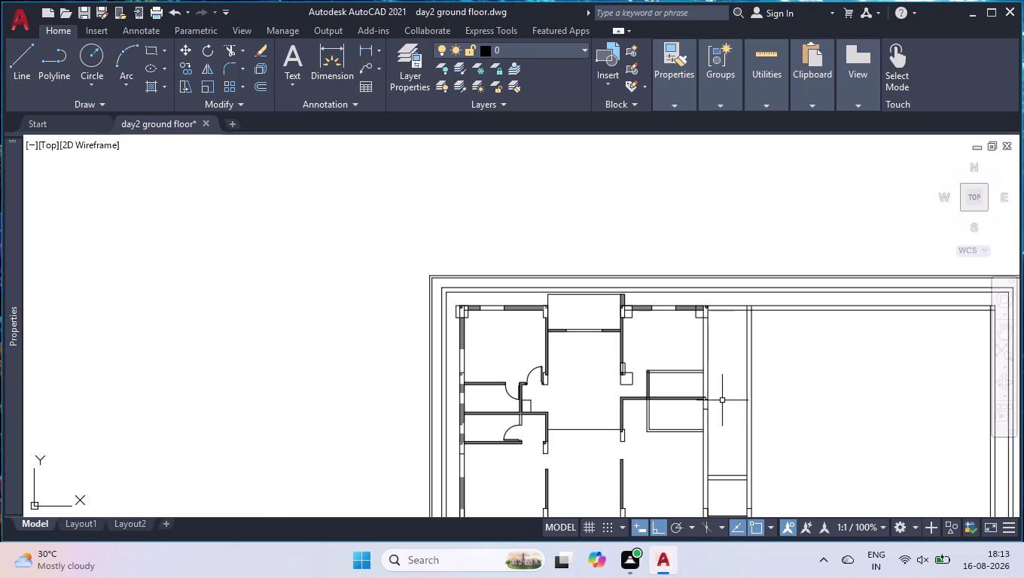
scroll(up, 3)
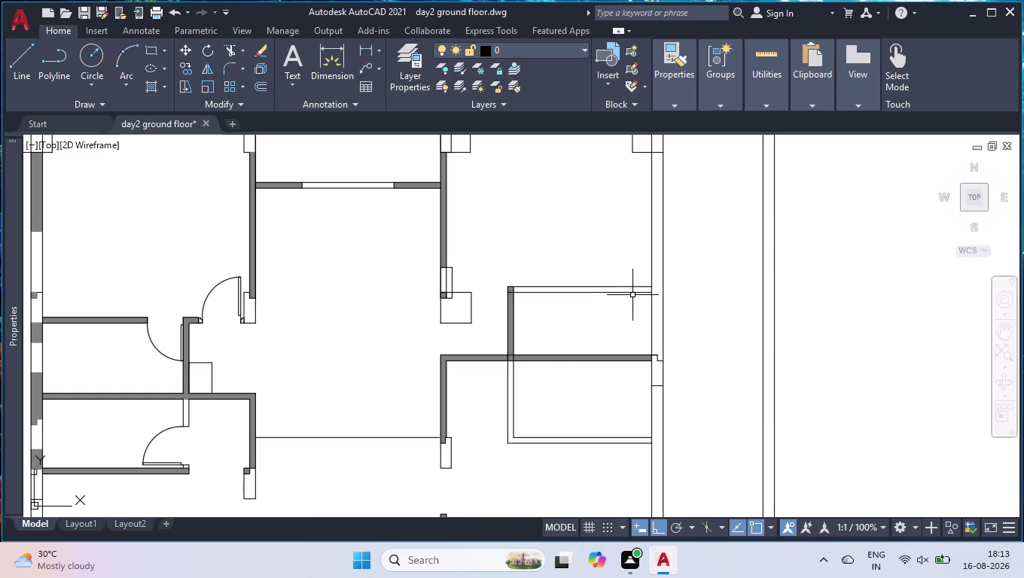
scroll(up, 3)
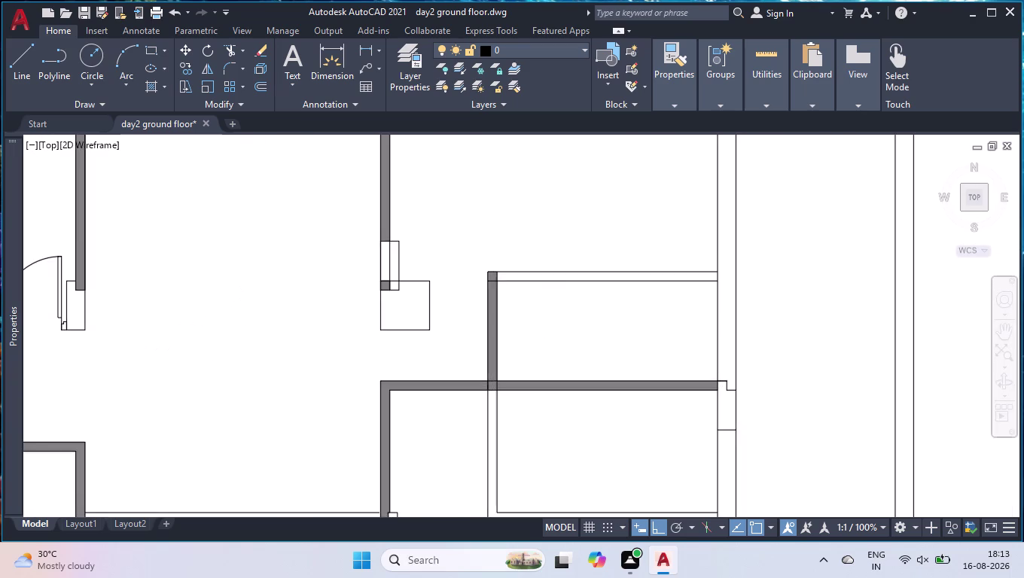
scroll(up, 3)
Trim the three stray line ends at the wall corner and column top with TR.
text(t)
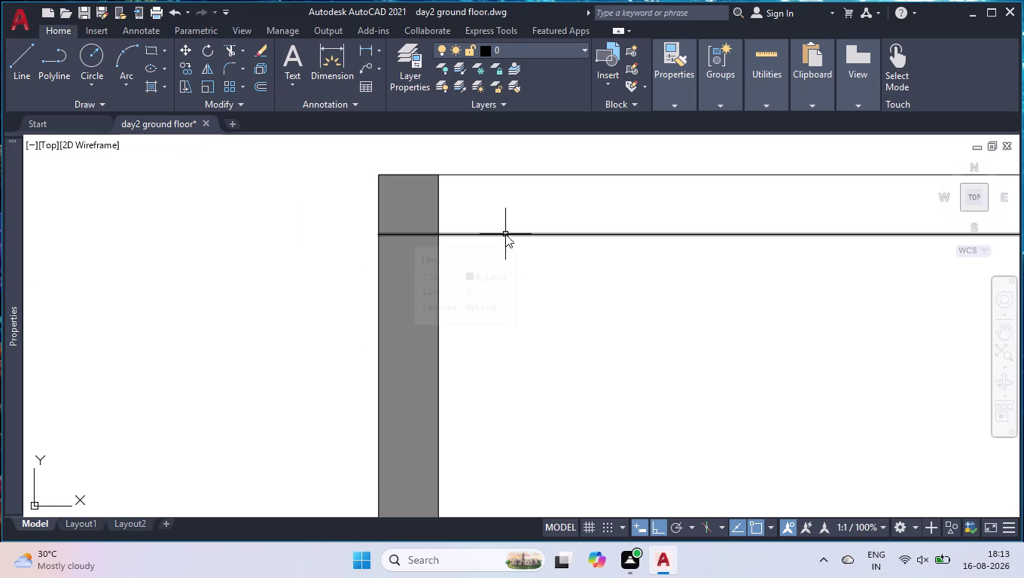
text(r)
key(Return)
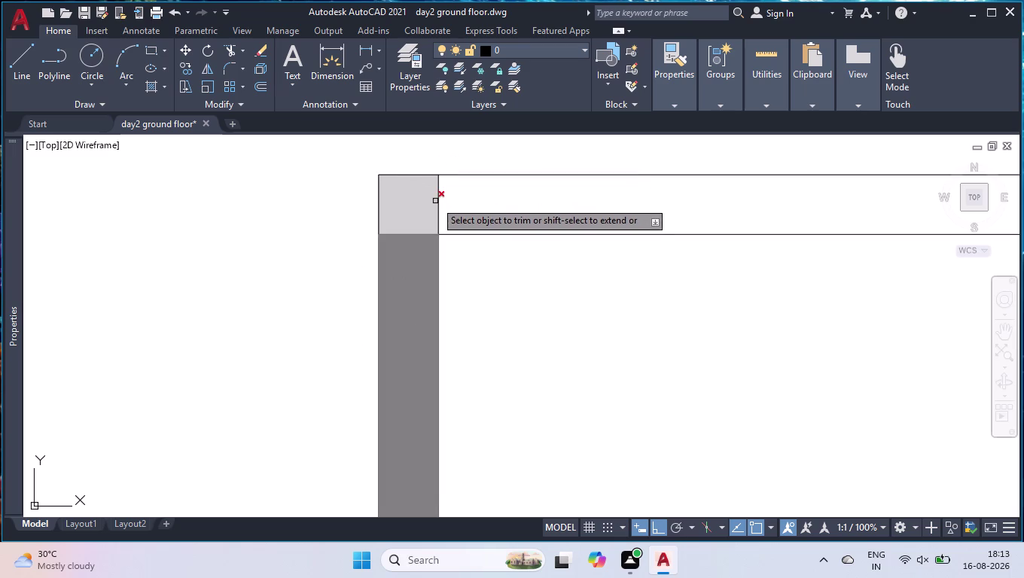
click(437, 204)
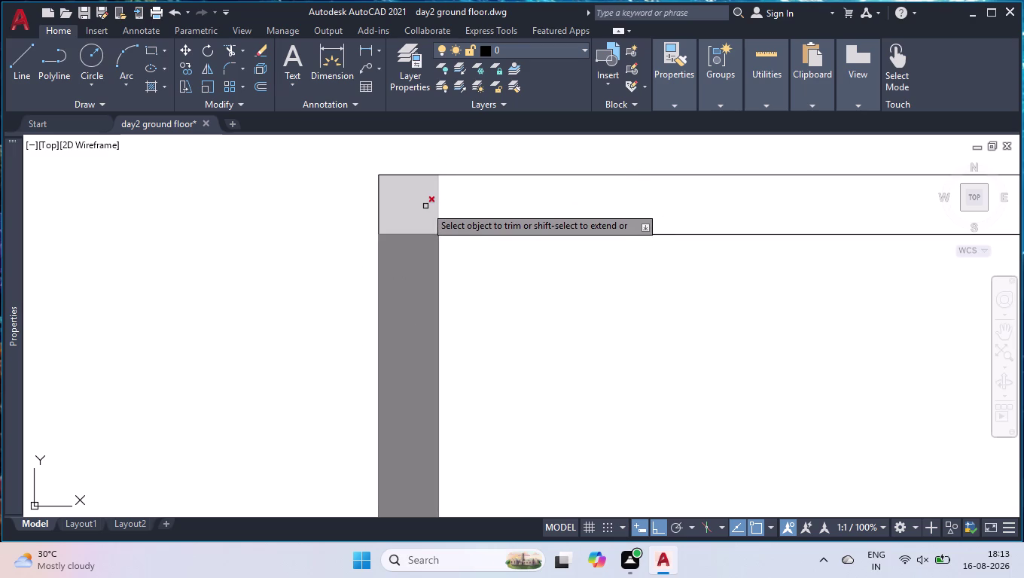
scroll(down, 3)
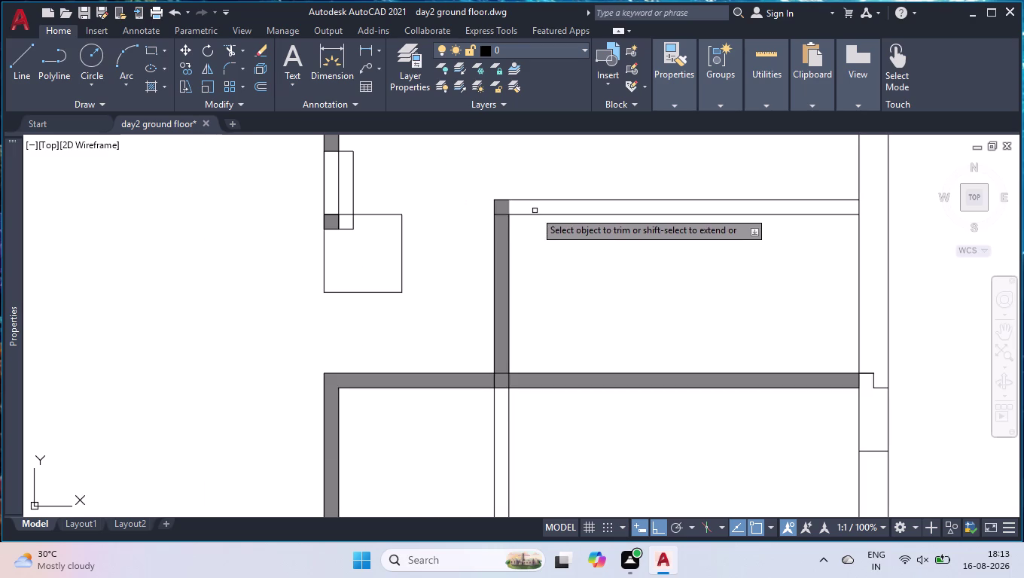
scroll(up, 3)
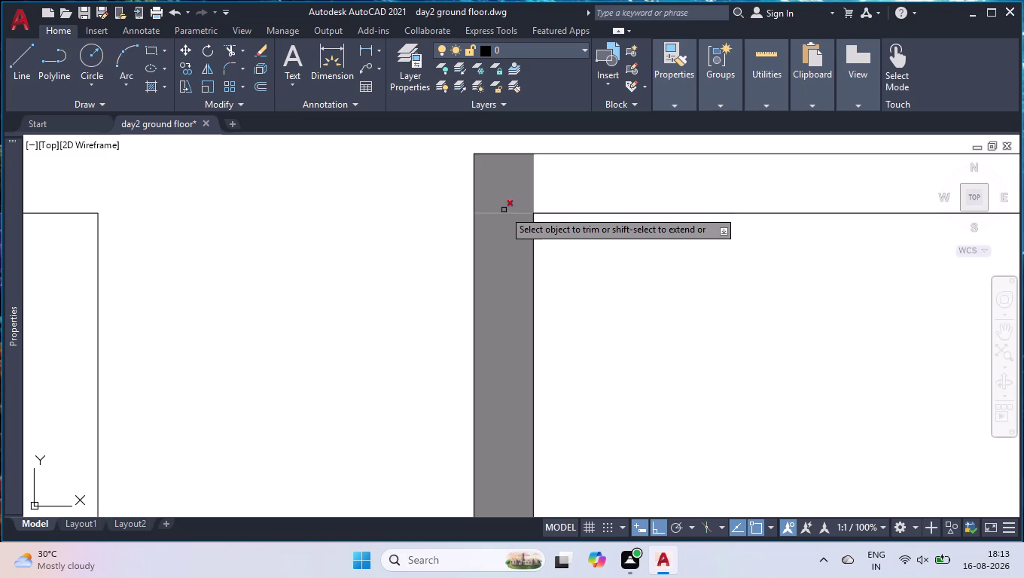
click(506, 188)
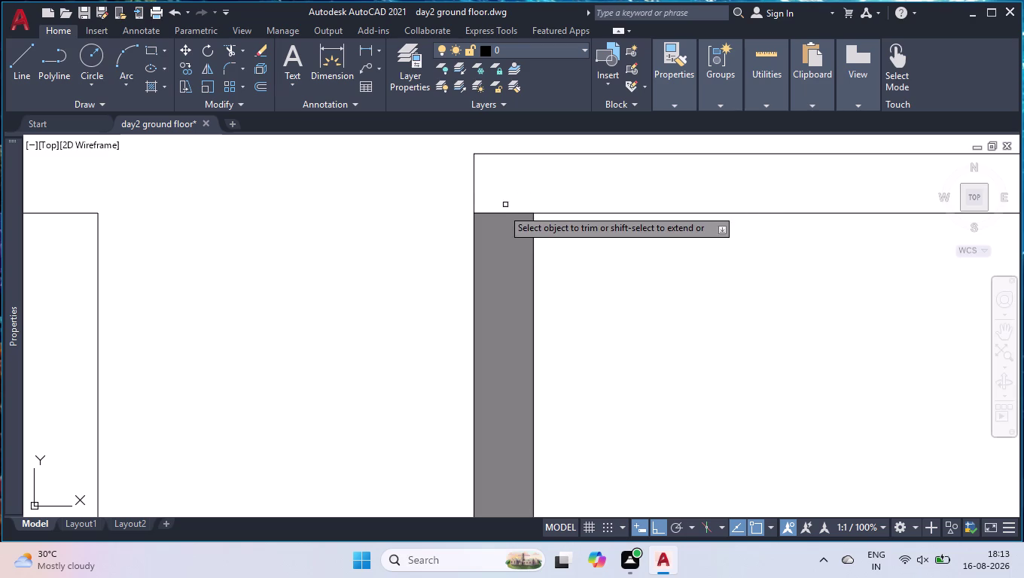
click(499, 212)
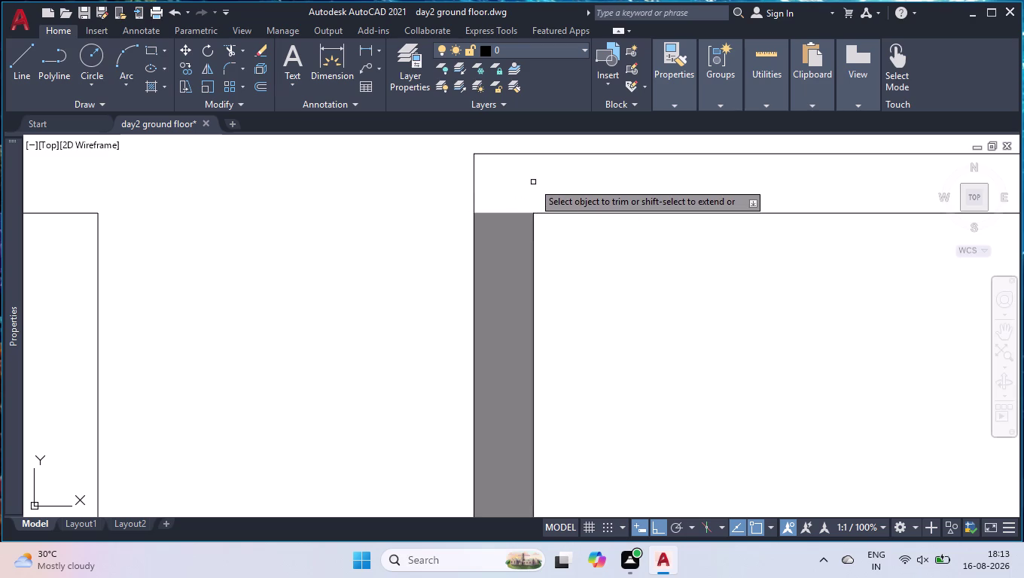
scroll(down, 3)
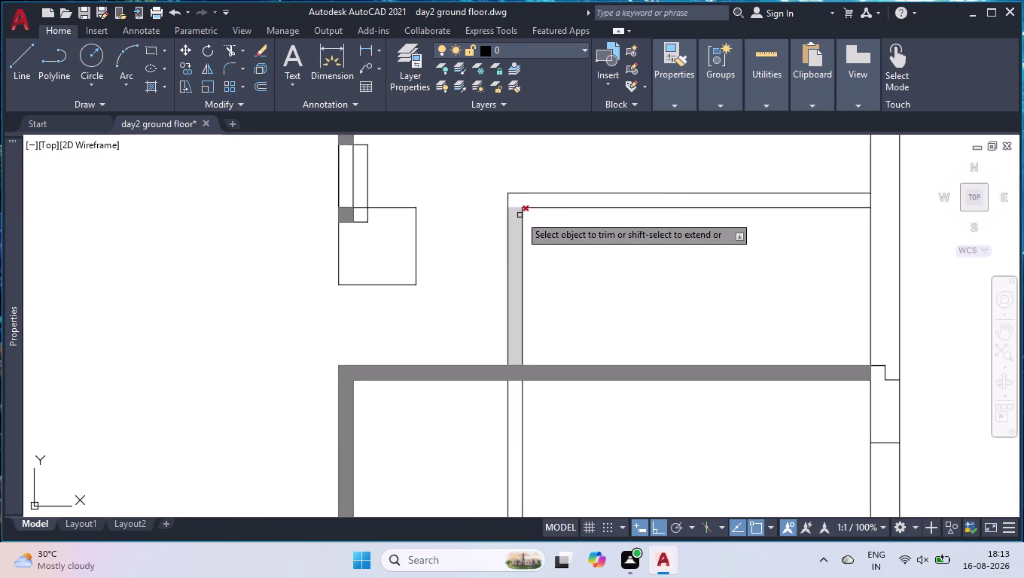
scroll(down, 3)
key(space)
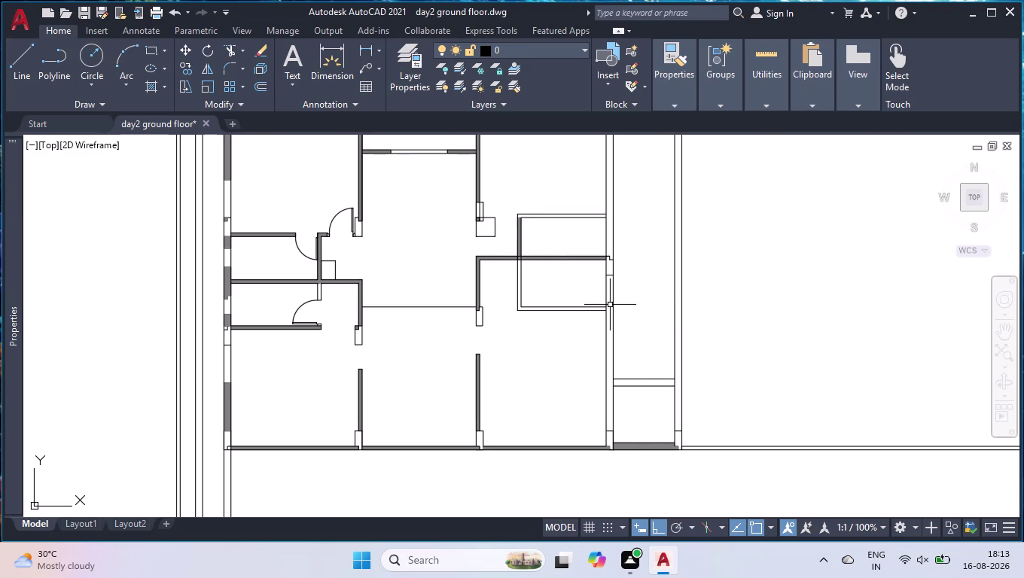
Briefly rerun and end the trim, then zoom to review the plan.
scroll(down, 3)
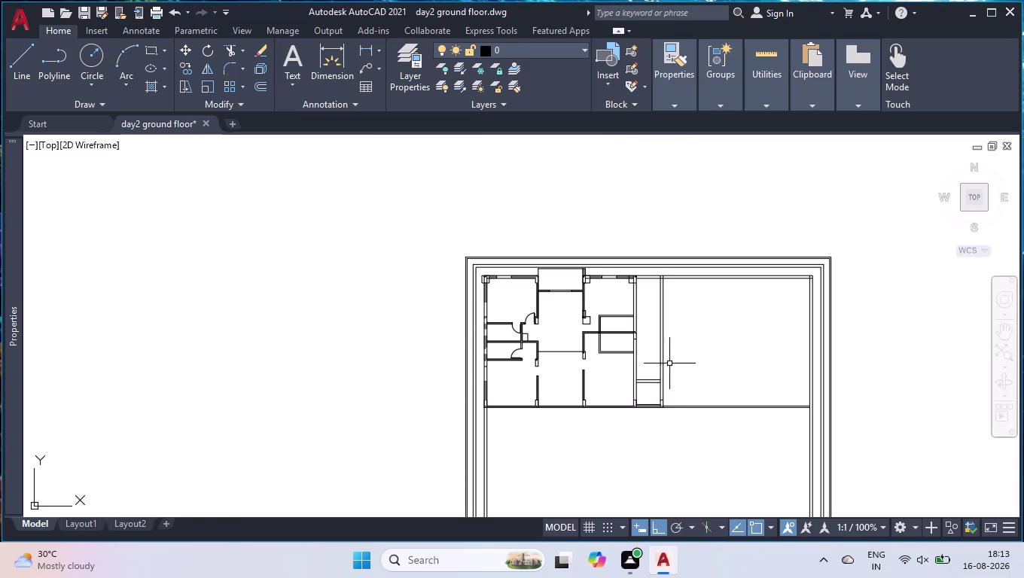
scroll(up, 3)
key(space)
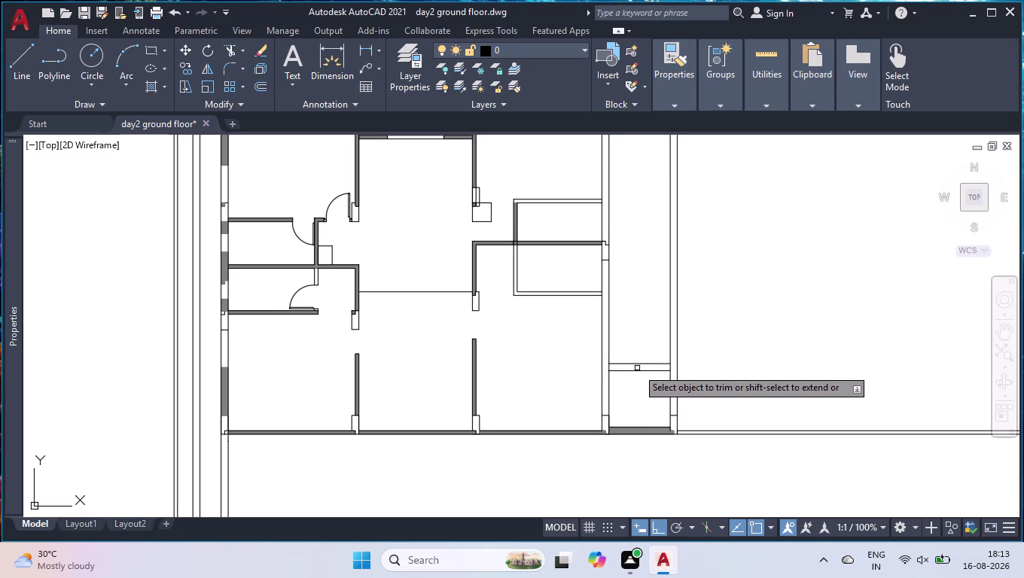
key(space)
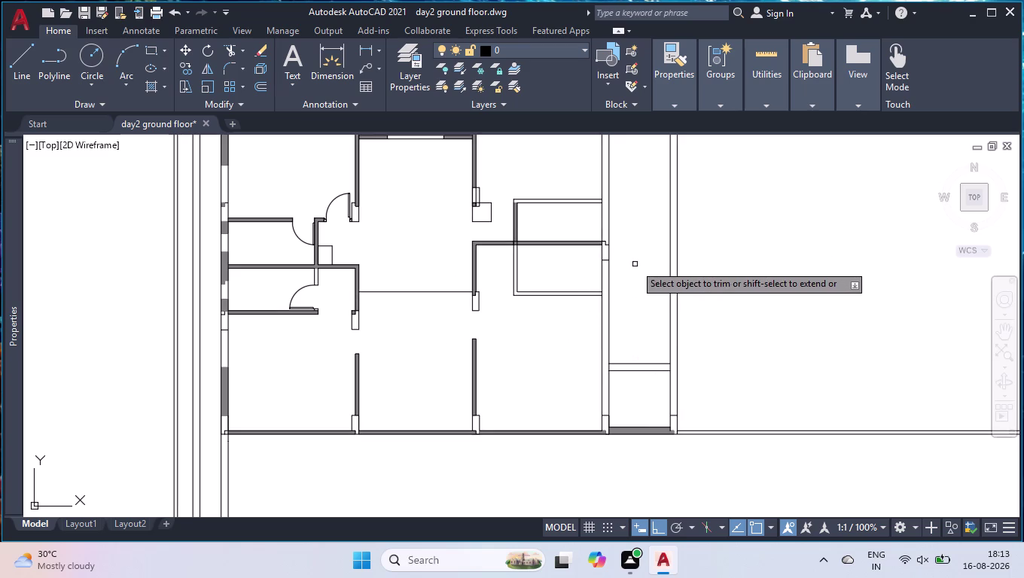
key(space)
scroll(down, 3)
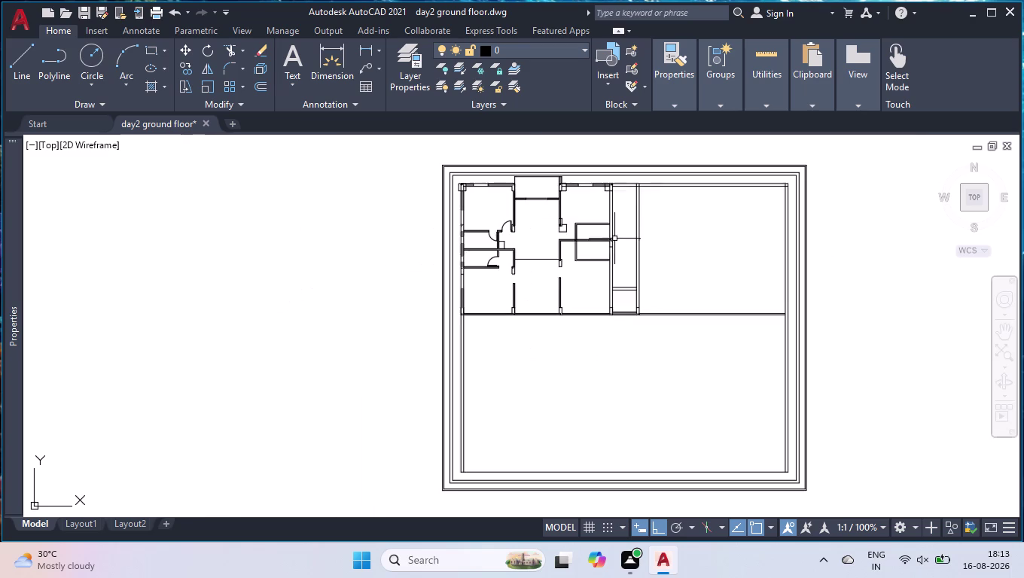
scroll(up, 3)
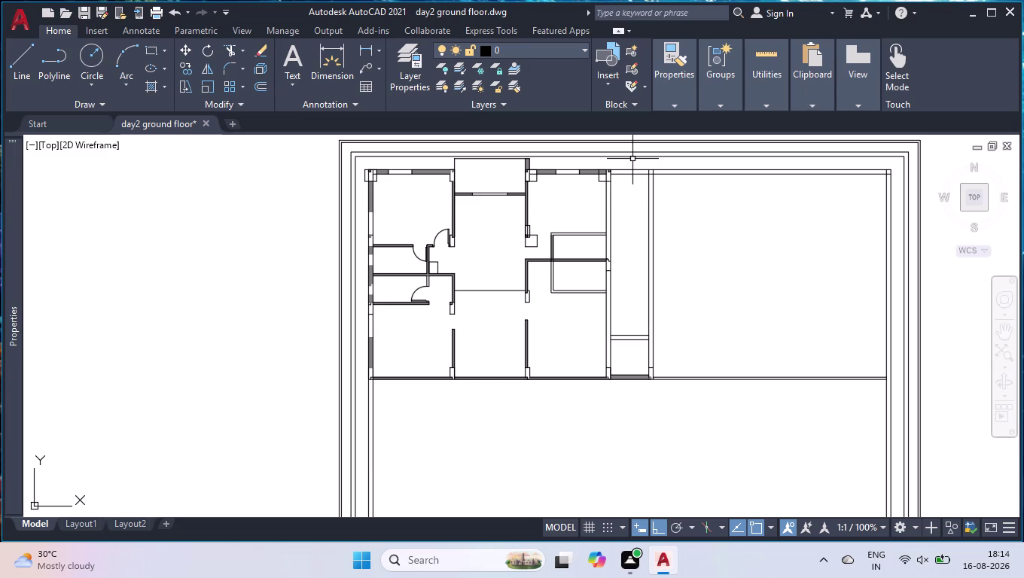
Delete a selected object in the plan, then undo the last action.
click(504, 290)
key(Delete)
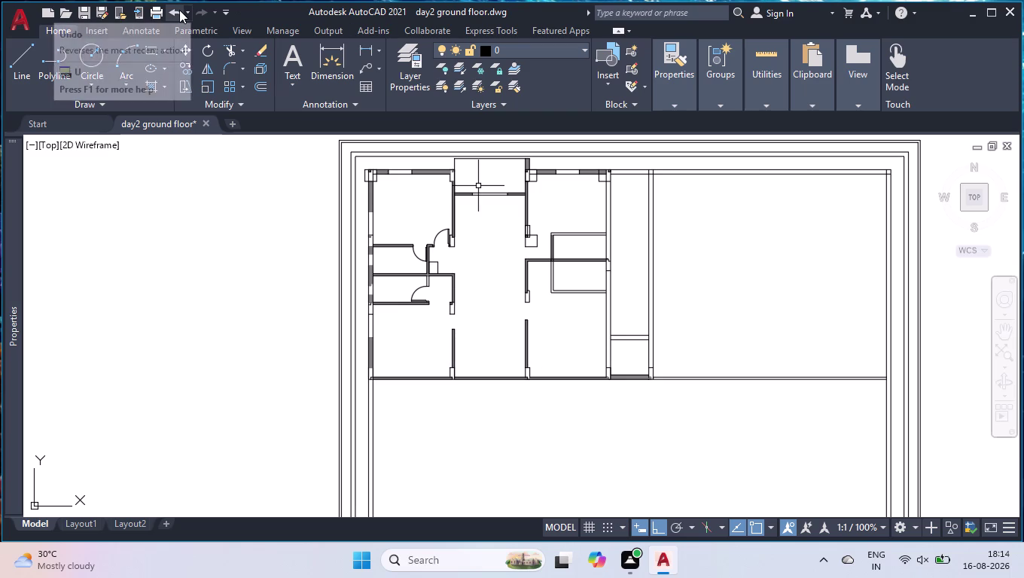
click(145, 83)
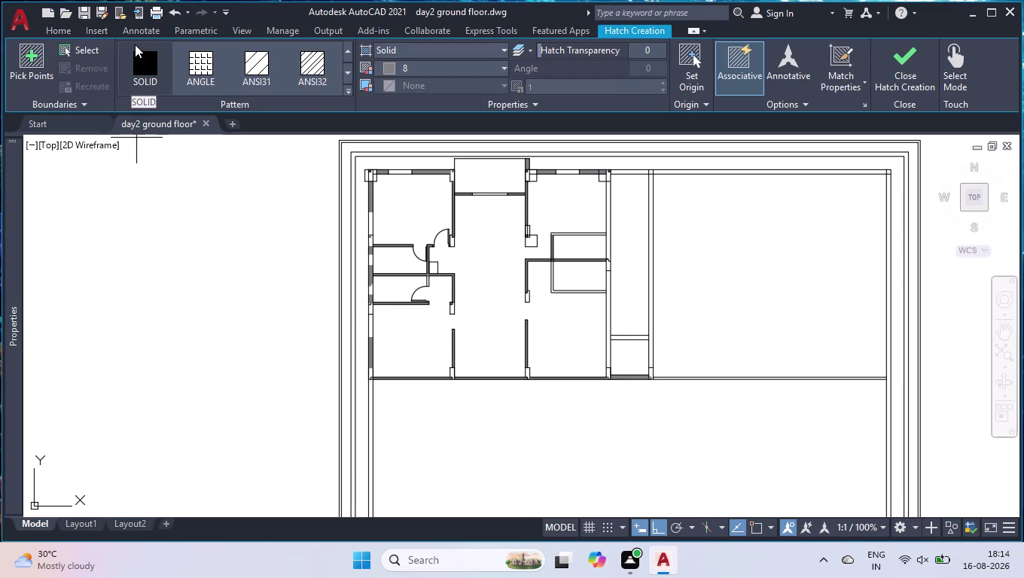
Choose the ANSI38 crosshatch pattern from the full pattern gallery.
drag(137, 44, 155, 39)
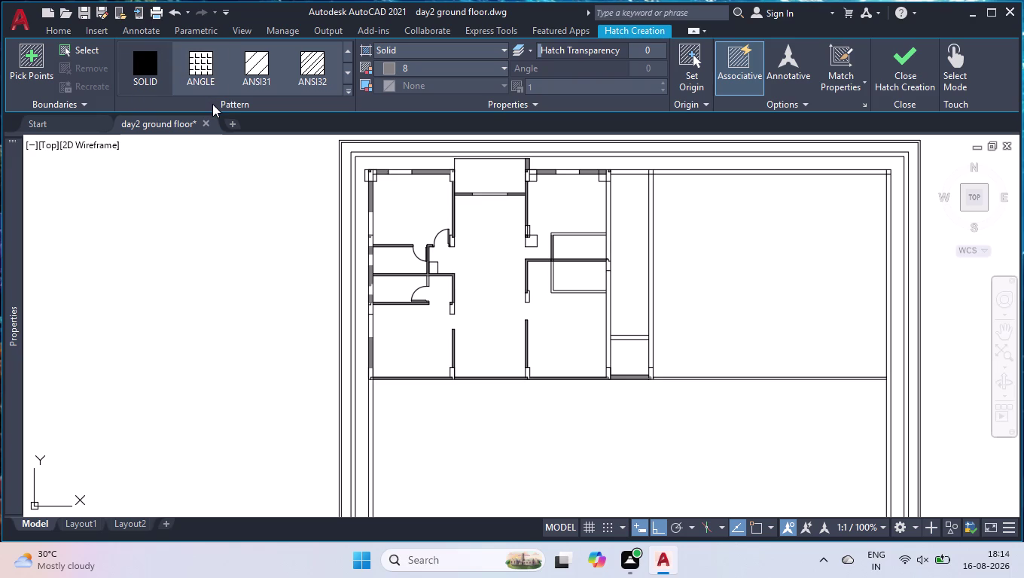
click(345, 89)
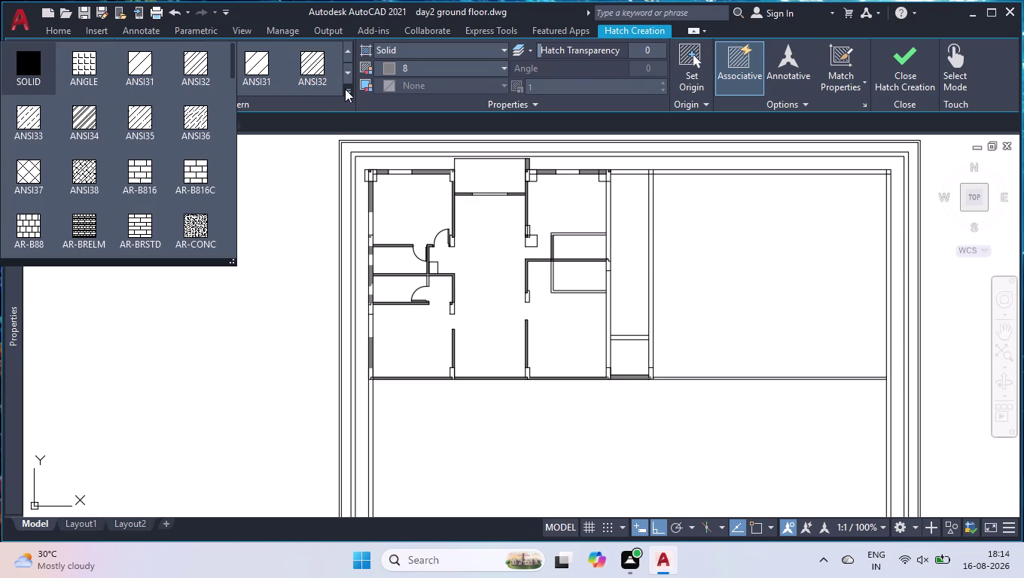
click(33, 174)
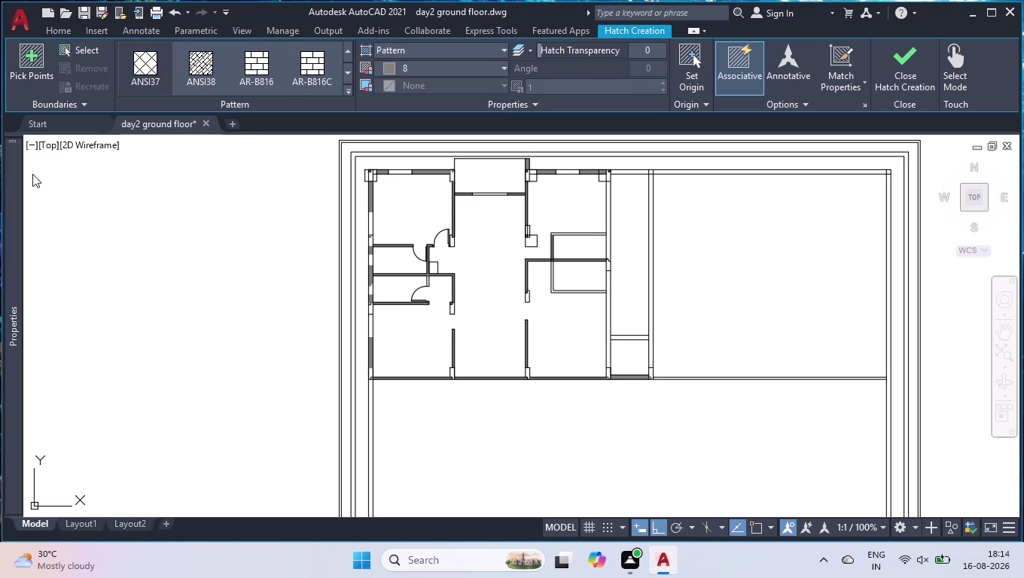
Set yellow hatch lines on a green background and crosshatch the first column.
click(416, 69)
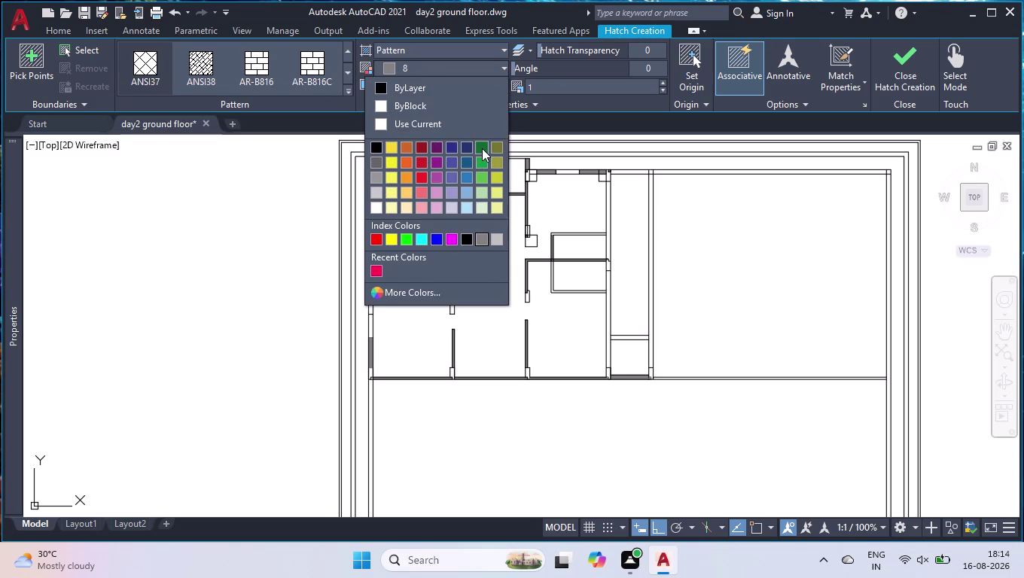
click(482, 148)
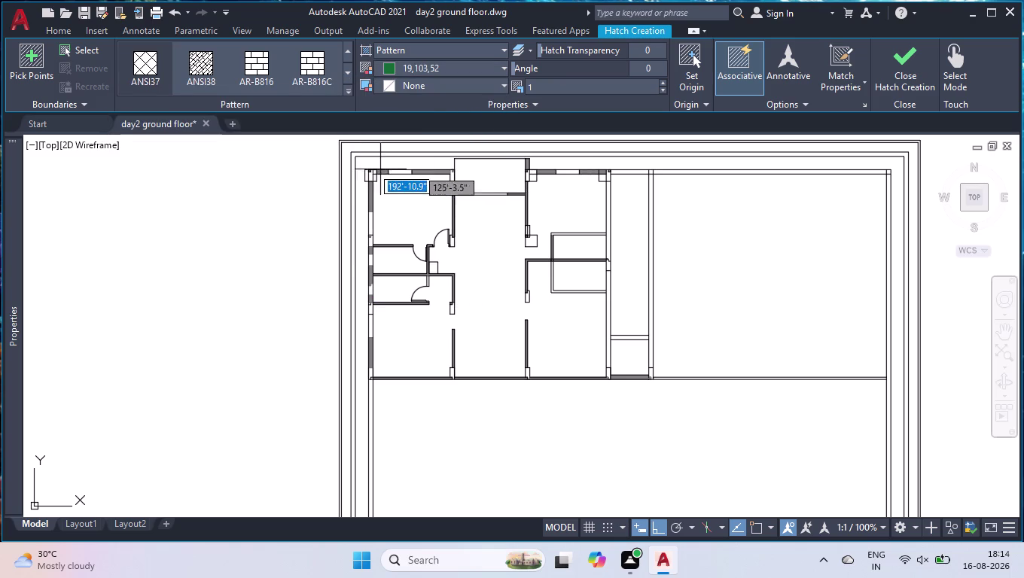
scroll(up, 3)
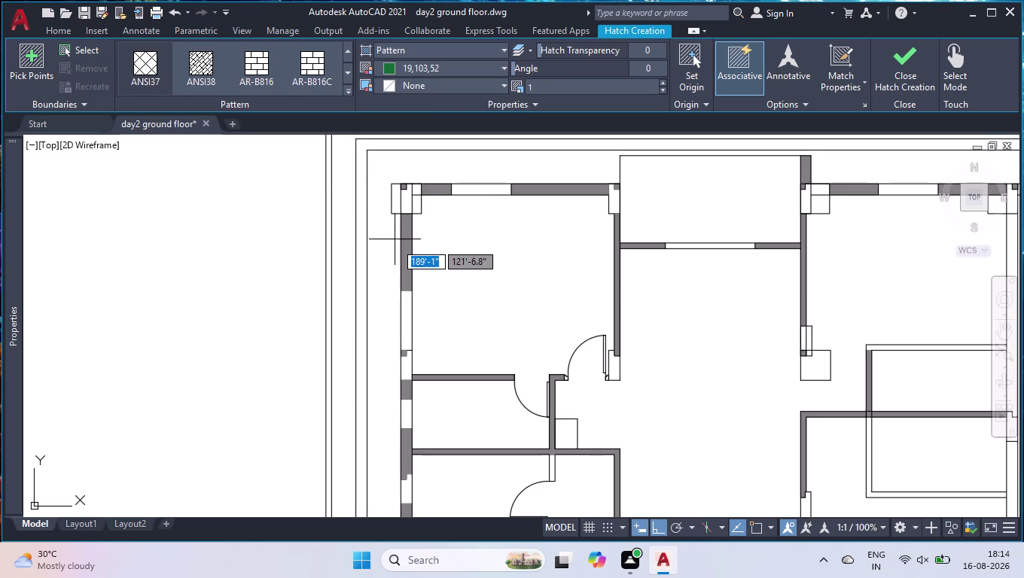
scroll(down, 3)
scroll(up, 3)
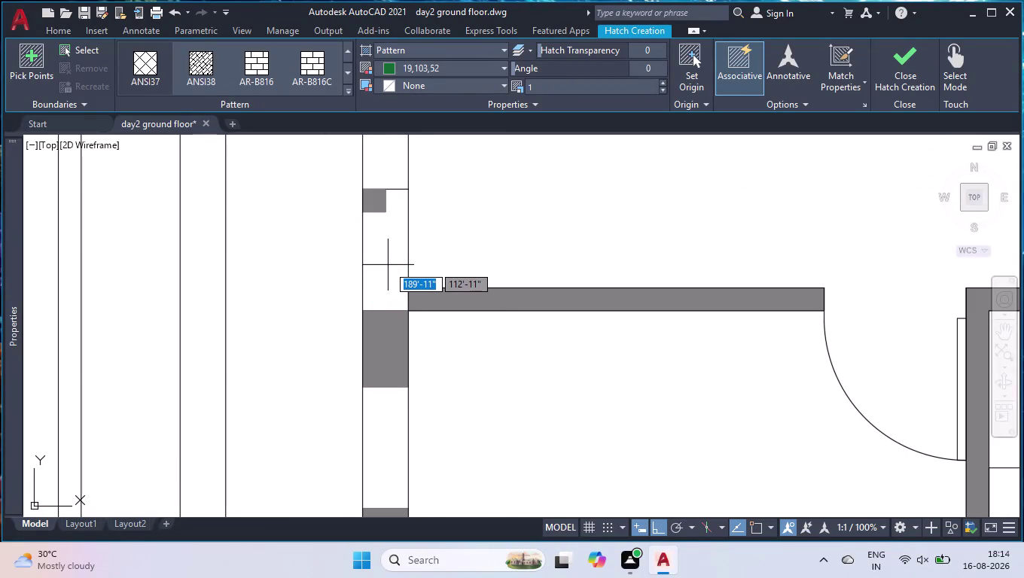
click(414, 84)
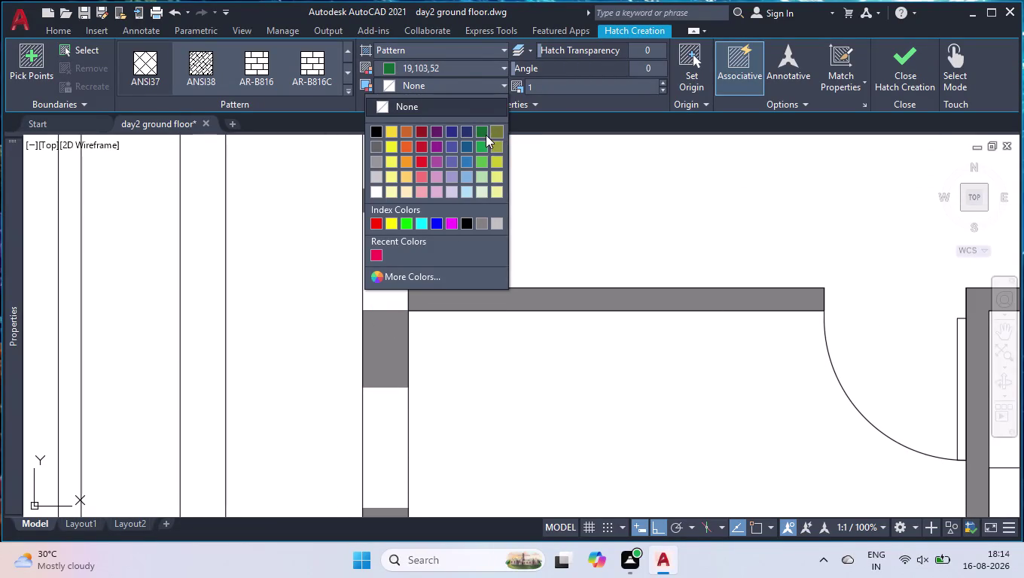
click(485, 135)
click(425, 67)
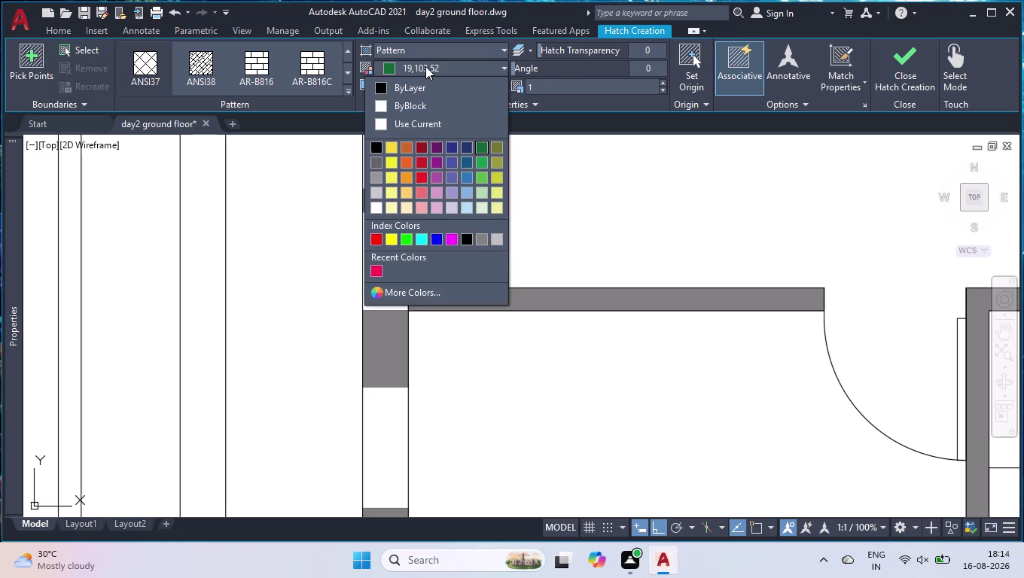
click(500, 194)
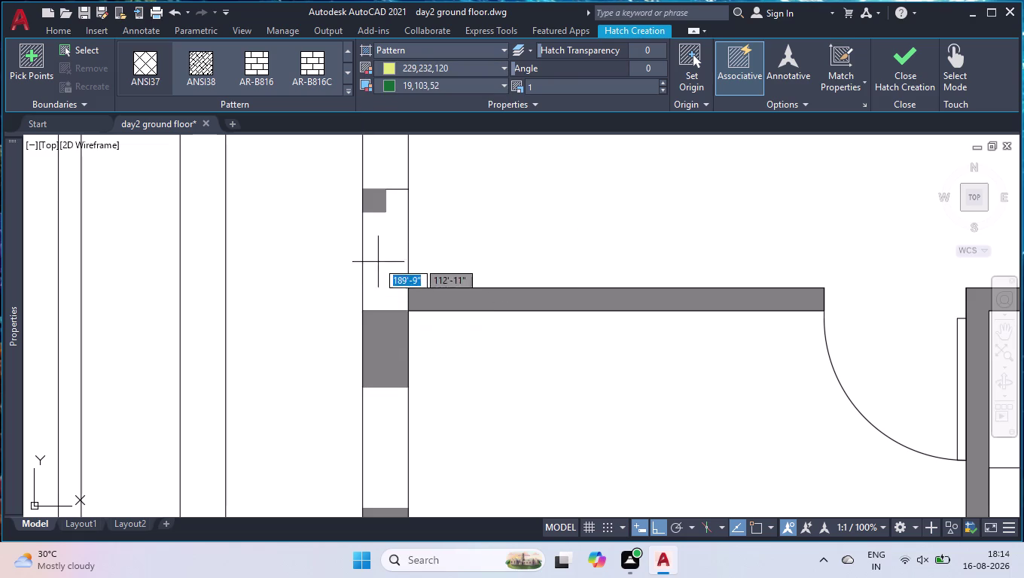
click(377, 251)
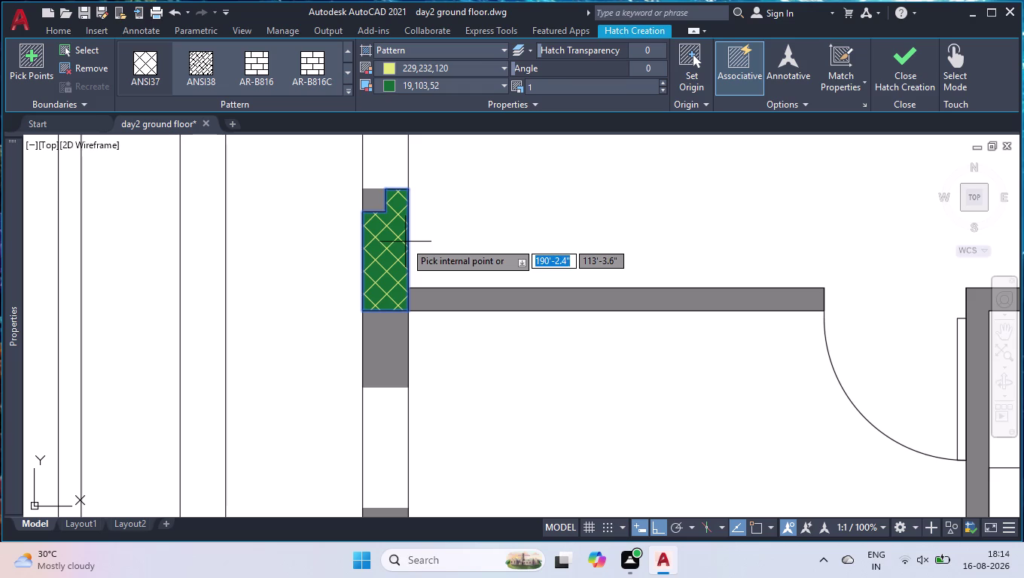
Crosshatch the next three columns, including the one beside the door.
scroll(down, 3)
scroll(down, 3)
scroll(up, 3)
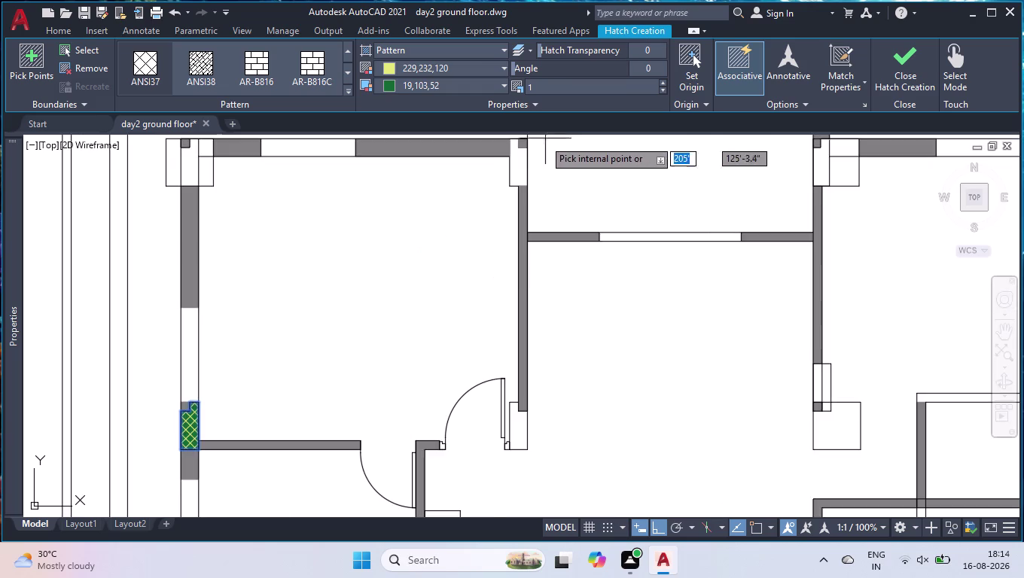
scroll(up, 3)
scroll(down, 3)
scroll(up, 3)
scroll(down, 3)
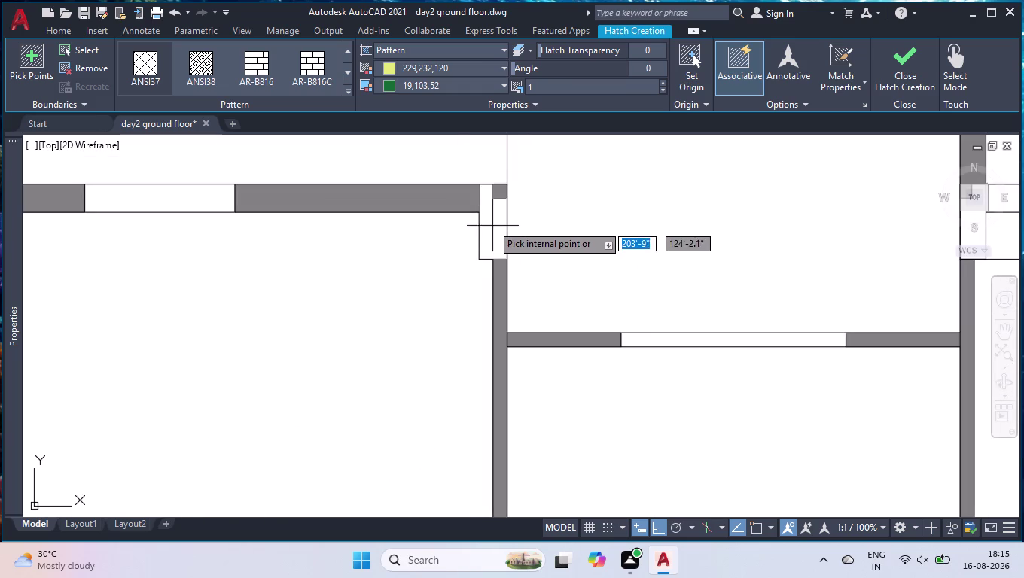
scroll(up, 3)
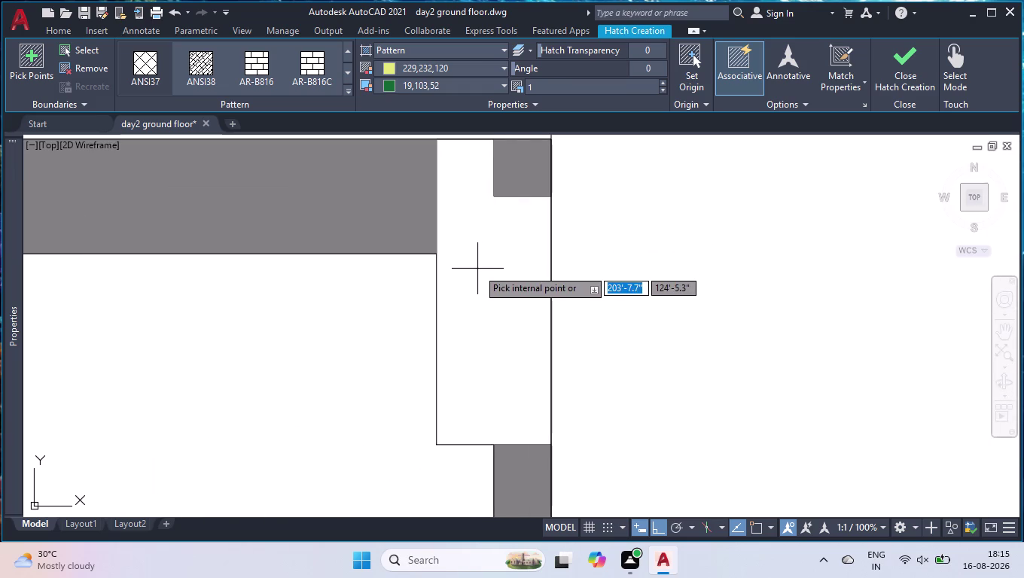
click(478, 269)
scroll(down, 3)
scroll(down, 3)
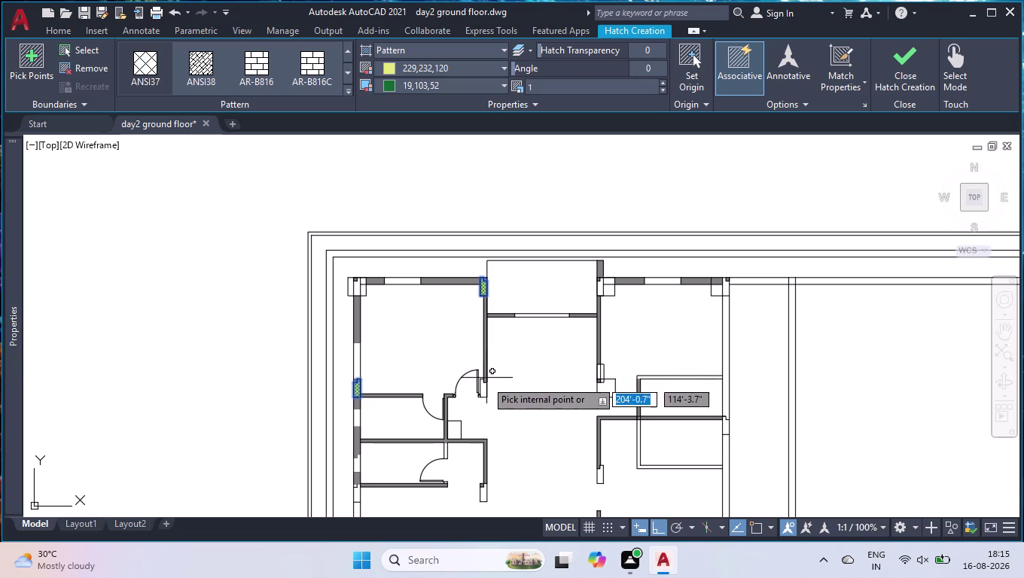
scroll(up, 3)
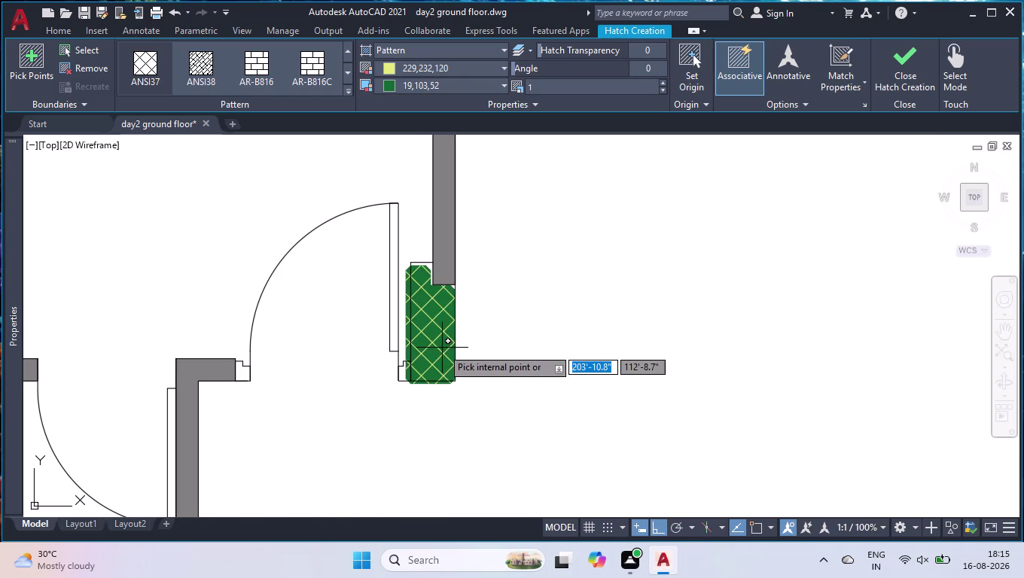
click(440, 346)
scroll(down, 3)
scroll(down, 3)
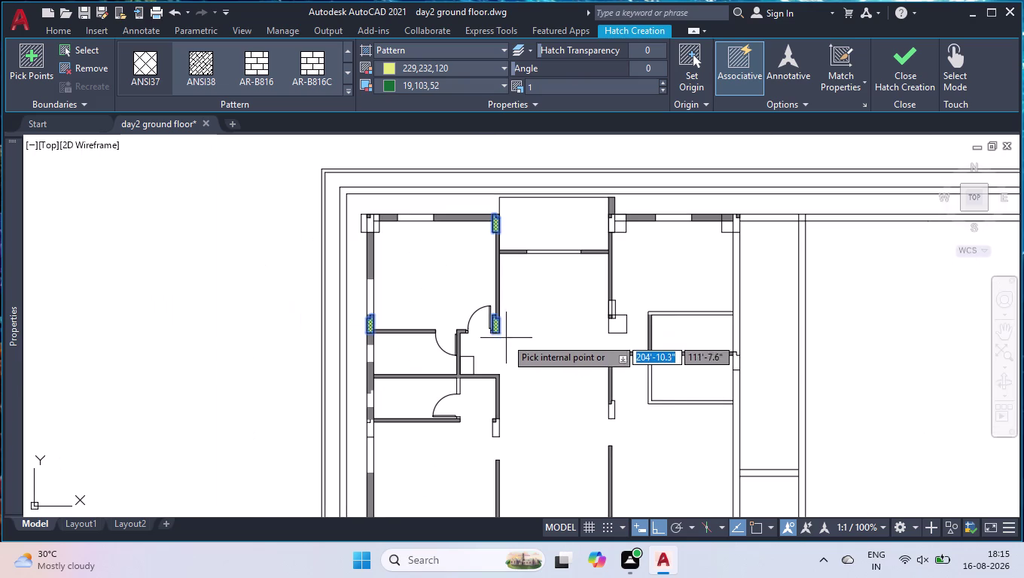
scroll(up, 3)
click(518, 361)
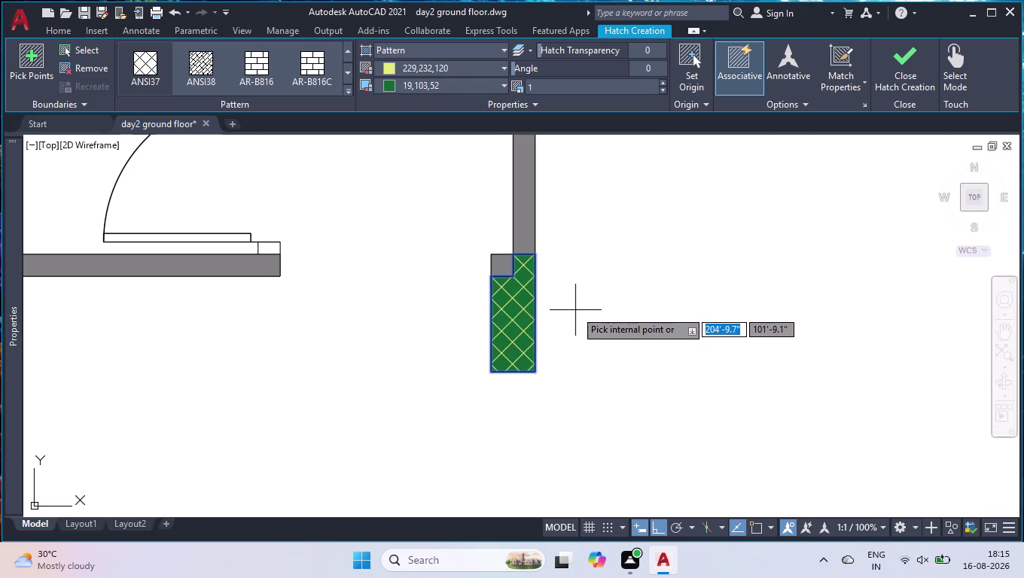
Crosshatch five more columns, including the lower and room-corner ones, and close the hatch.
scroll(down, 3)
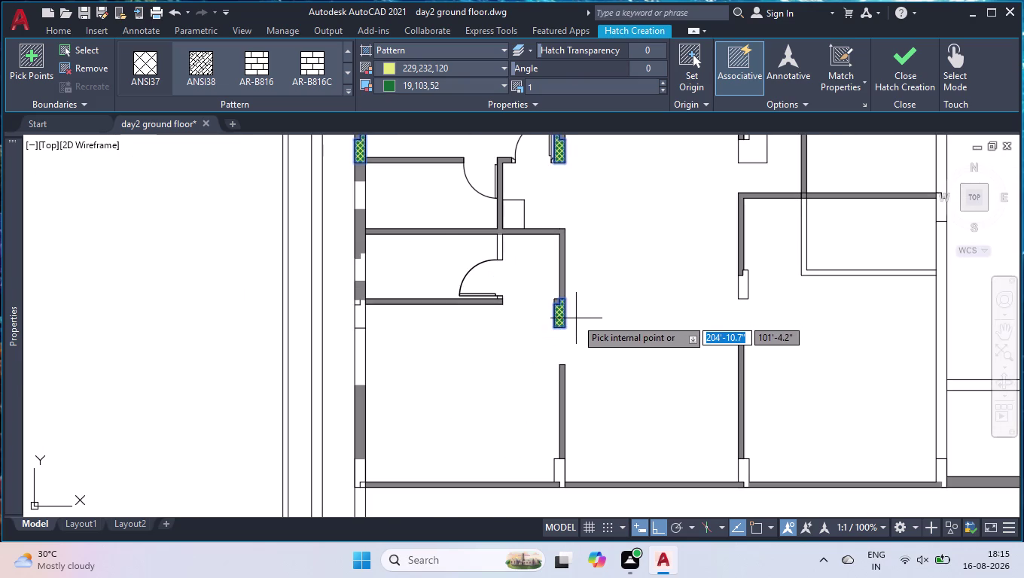
scroll(down, 3)
scroll(up, 3)
scroll(up, 3)
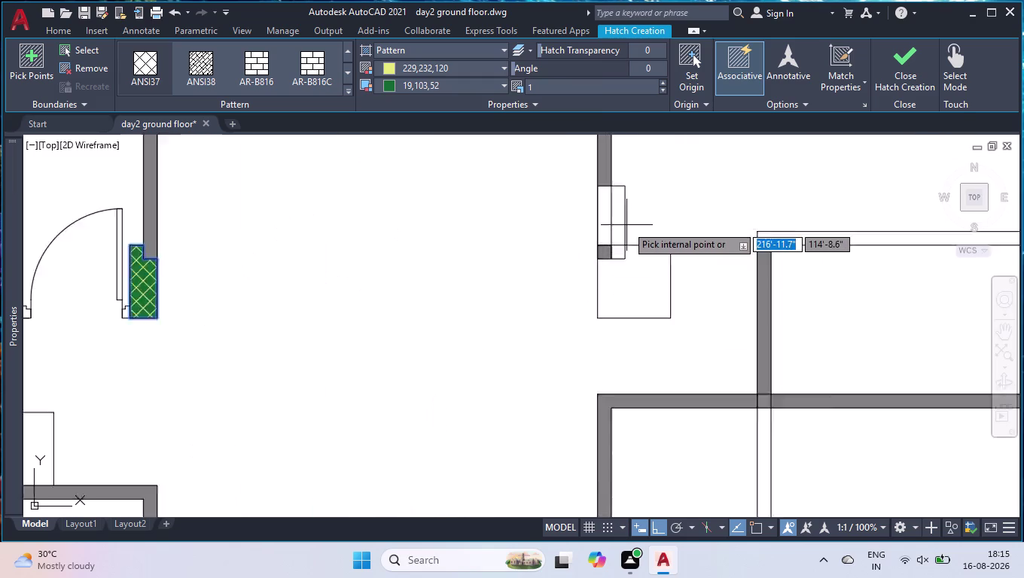
scroll(up, 3)
click(579, 215)
click(598, 211)
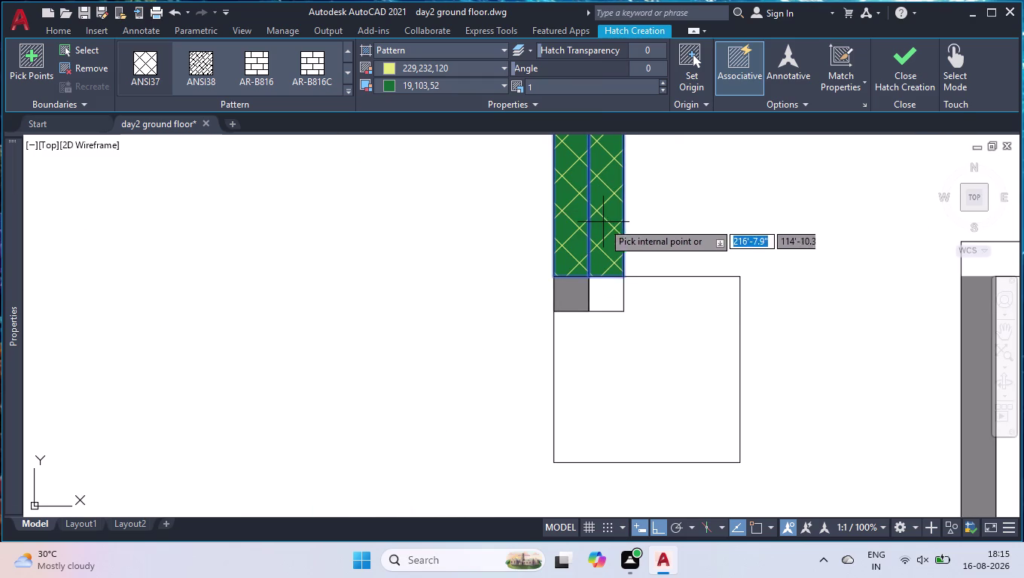
click(603, 294)
scroll(down, 3)
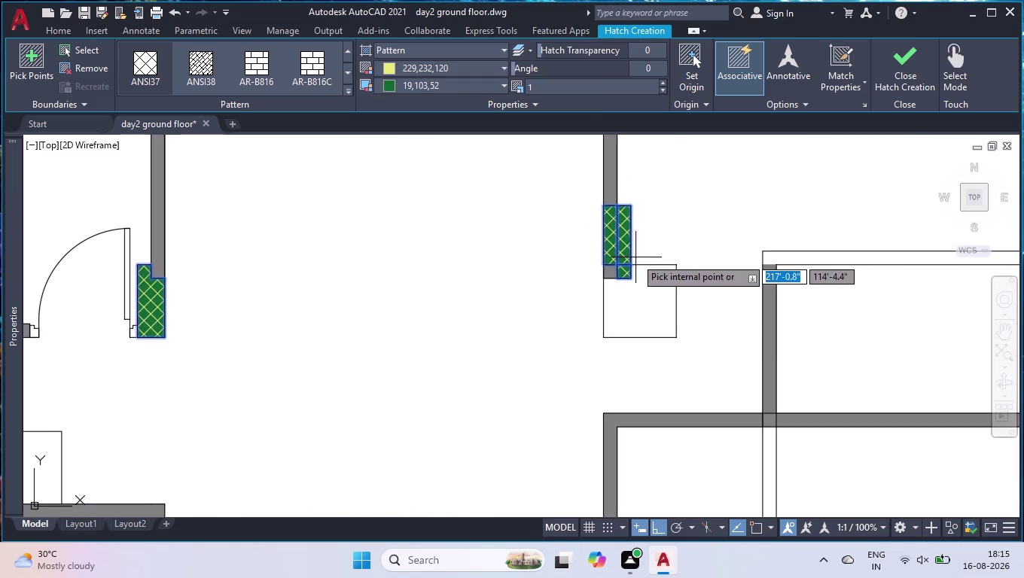
scroll(down, 3)
scroll(up, 3)
click(606, 417)
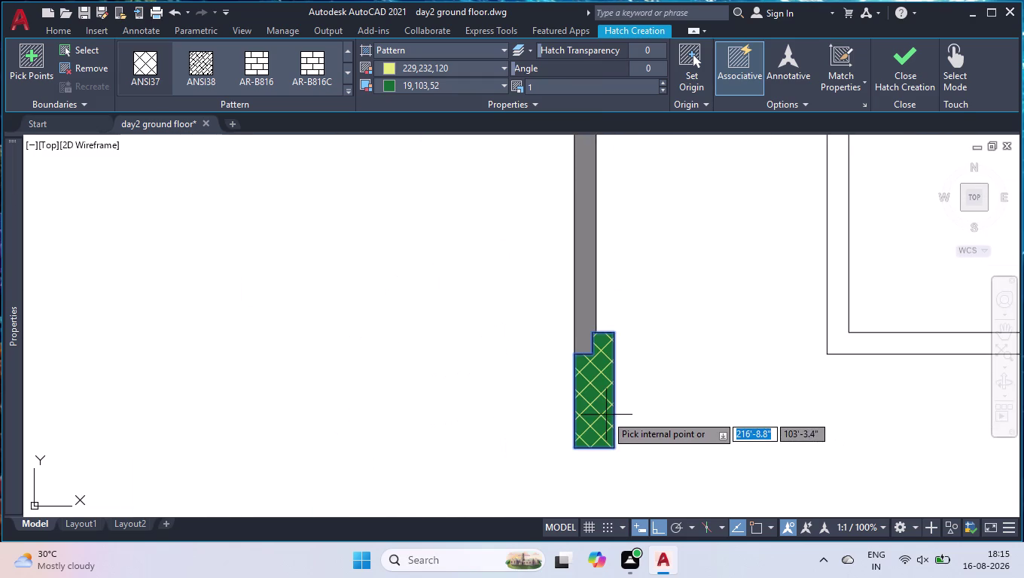
scroll(down, 3)
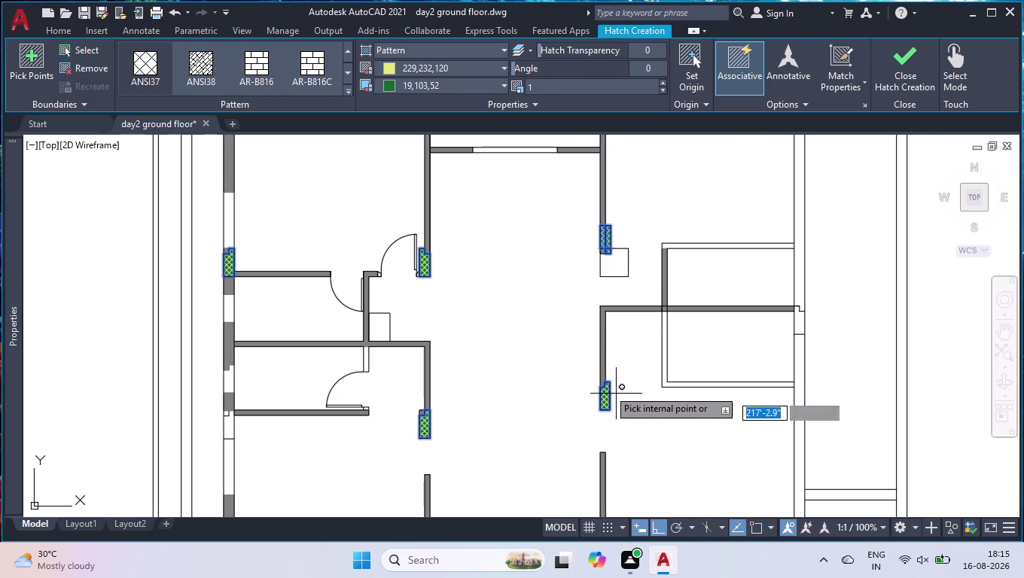
scroll(down, 3)
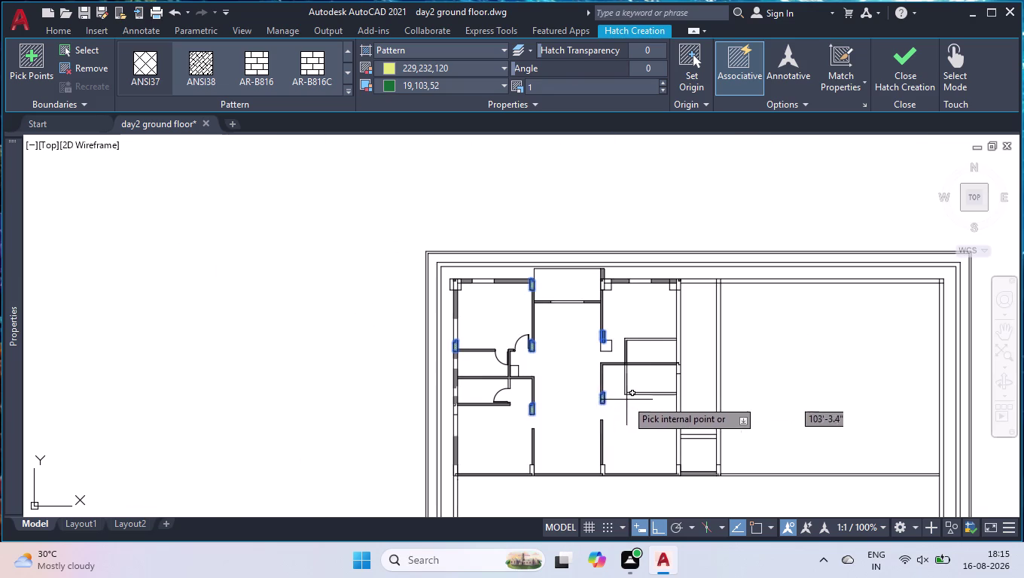
scroll(up, 3)
scroll(up, 3)
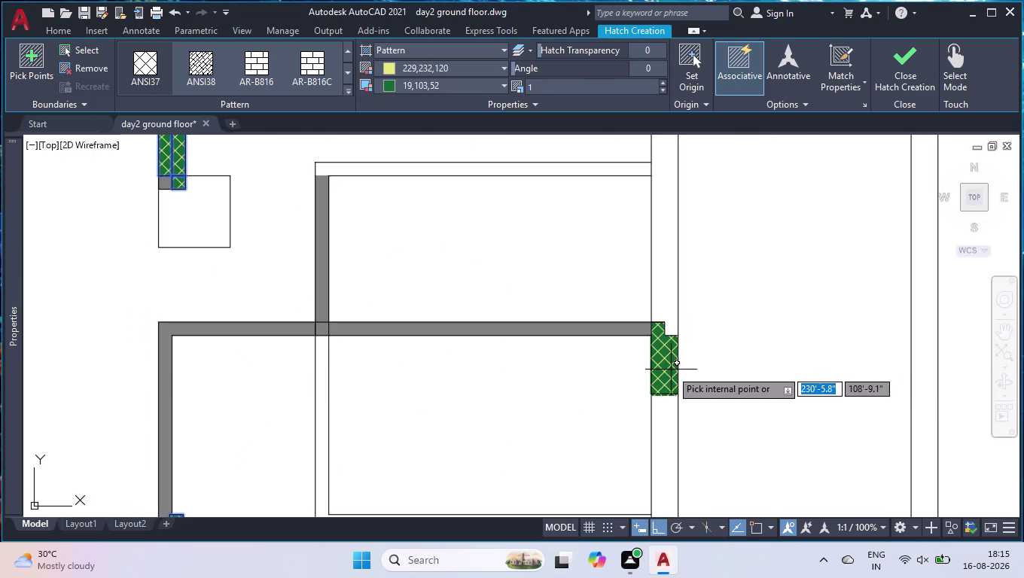
click(671, 370)
scroll(down, 3)
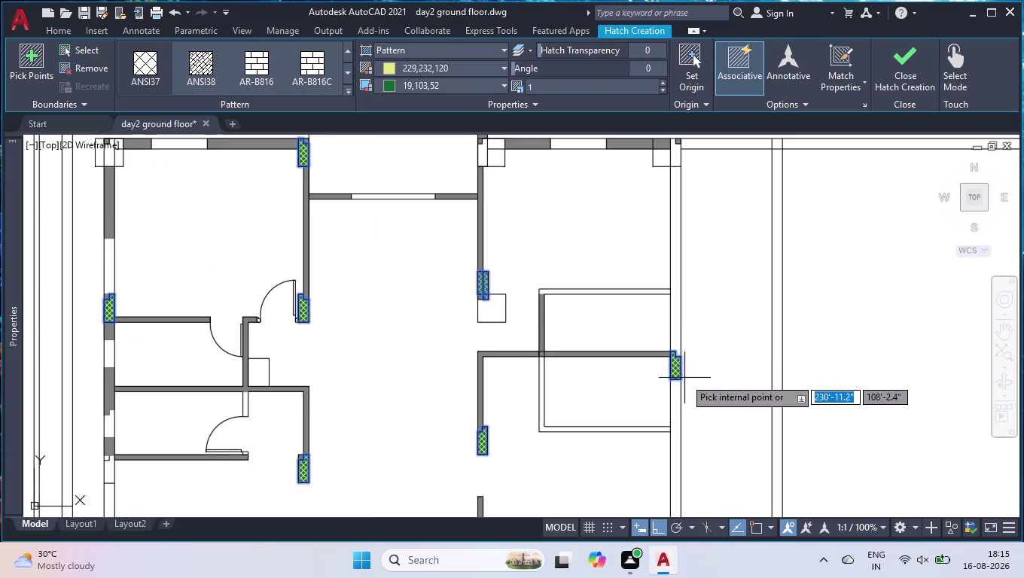
scroll(down, 3)
key(Return)
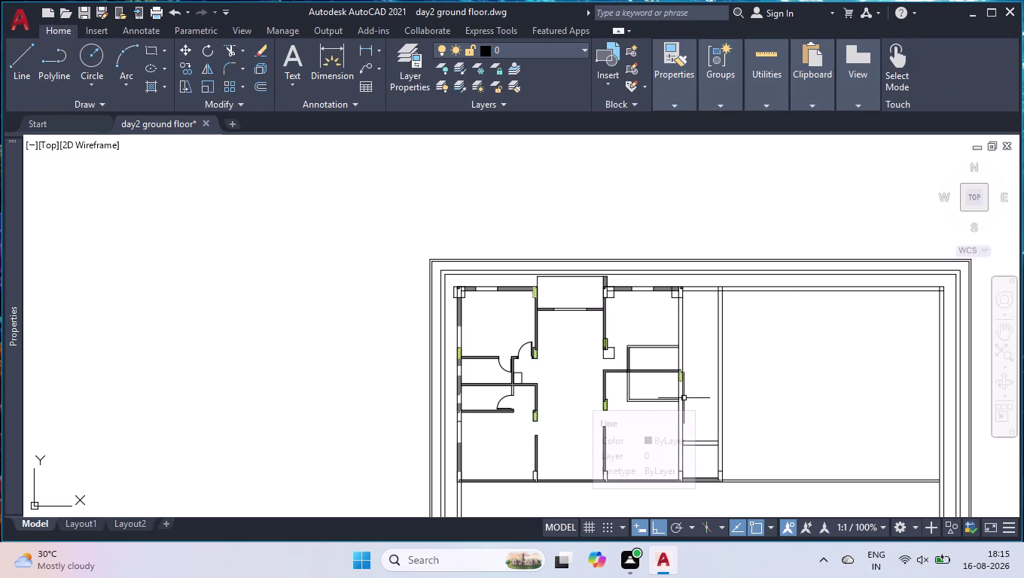
Zoom in and select a column's ANSI38 crosshatch to edit it.
scroll(up, 3)
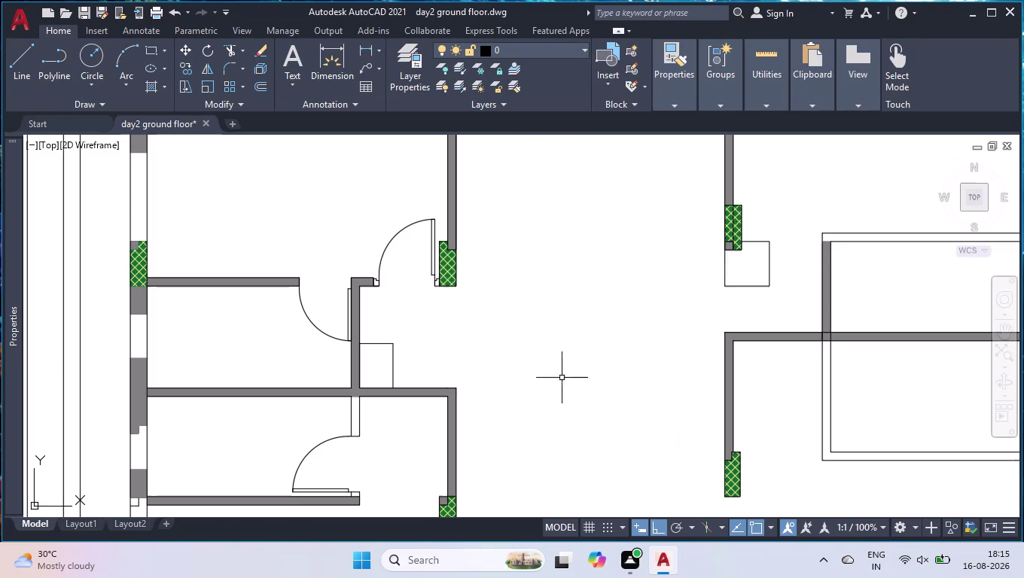
scroll(up, 3)
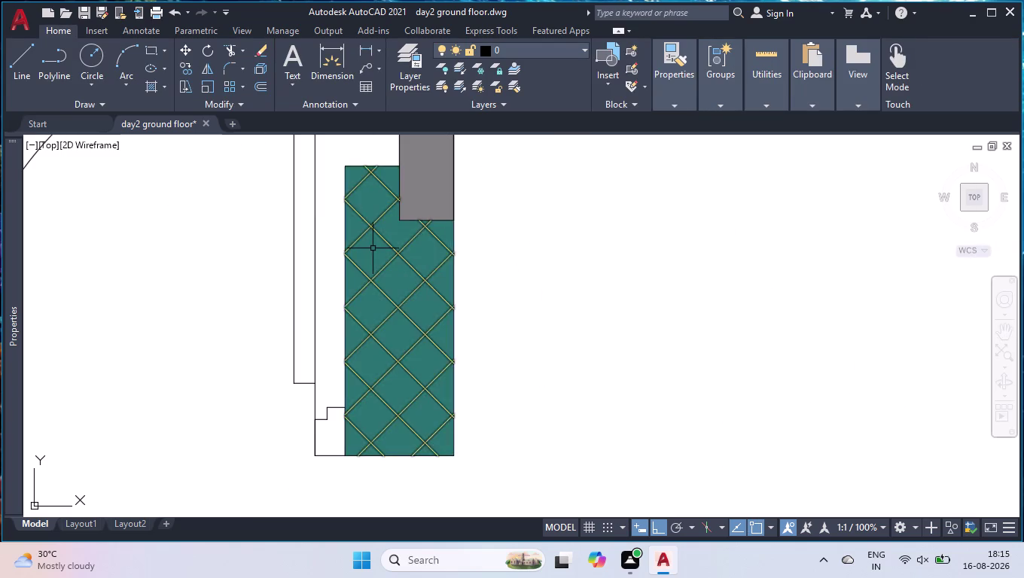
scroll(up, 3)
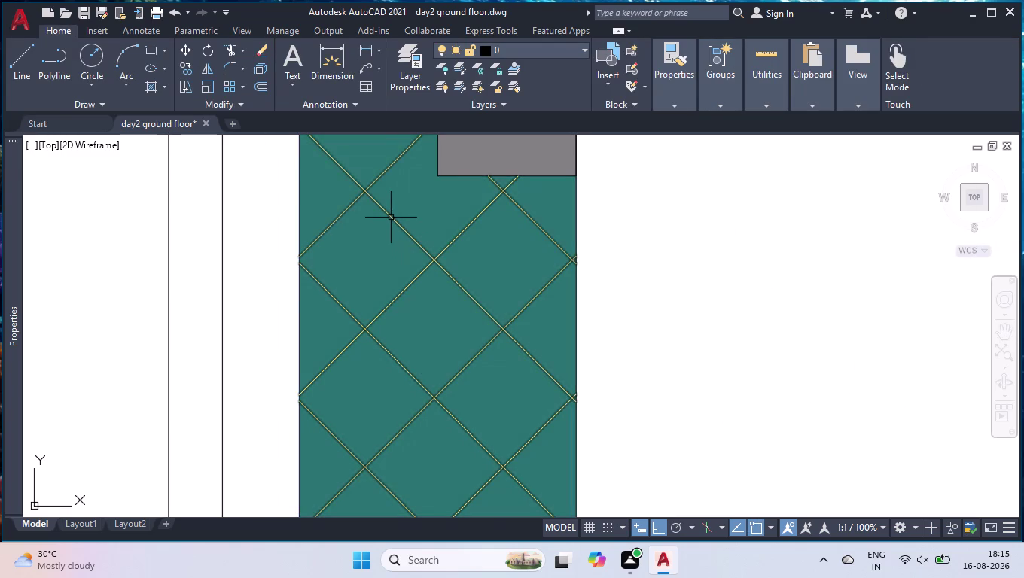
click(391, 216)
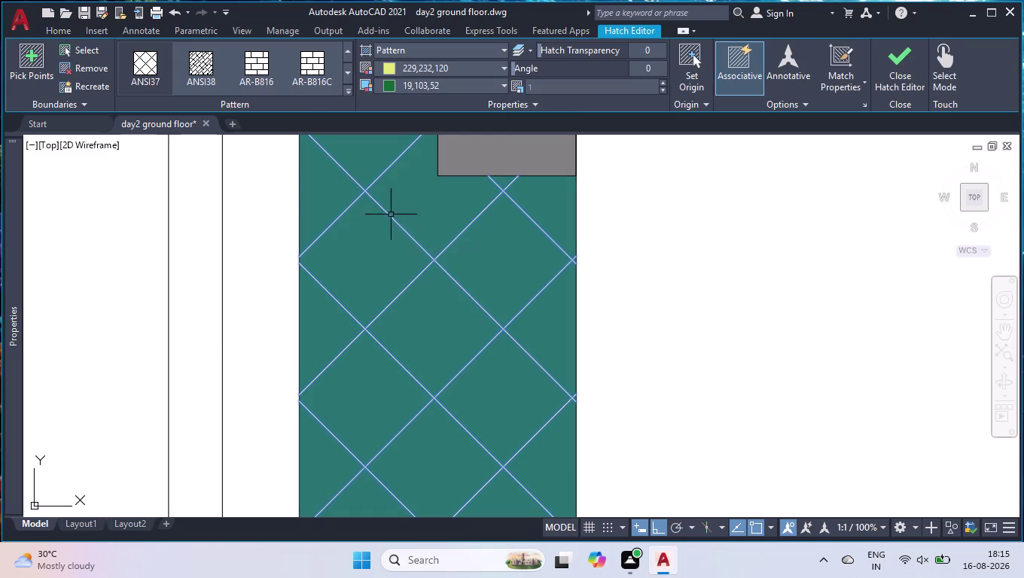
Set the column crosshatch pattern scale to 2, briefly trying 0.5 before reverting.
click(583, 69)
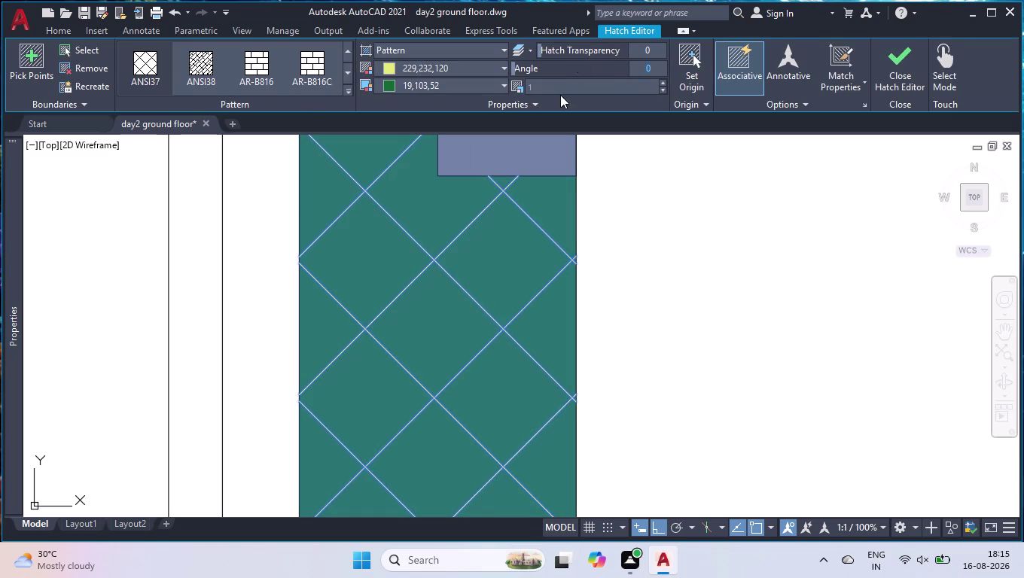
click(560, 91)
click(554, 89)
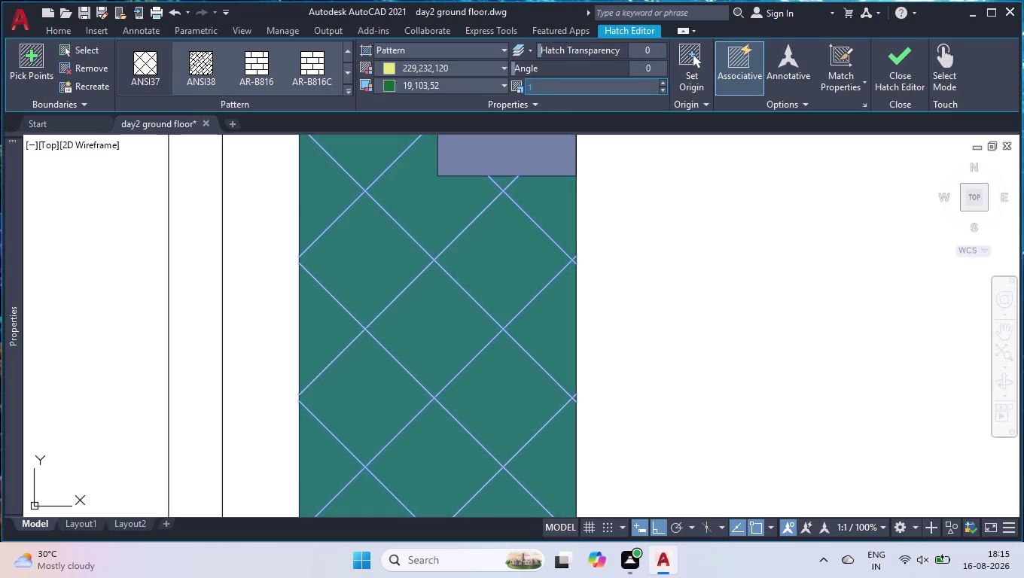
key(BackSpace)
key(2)
key(Return)
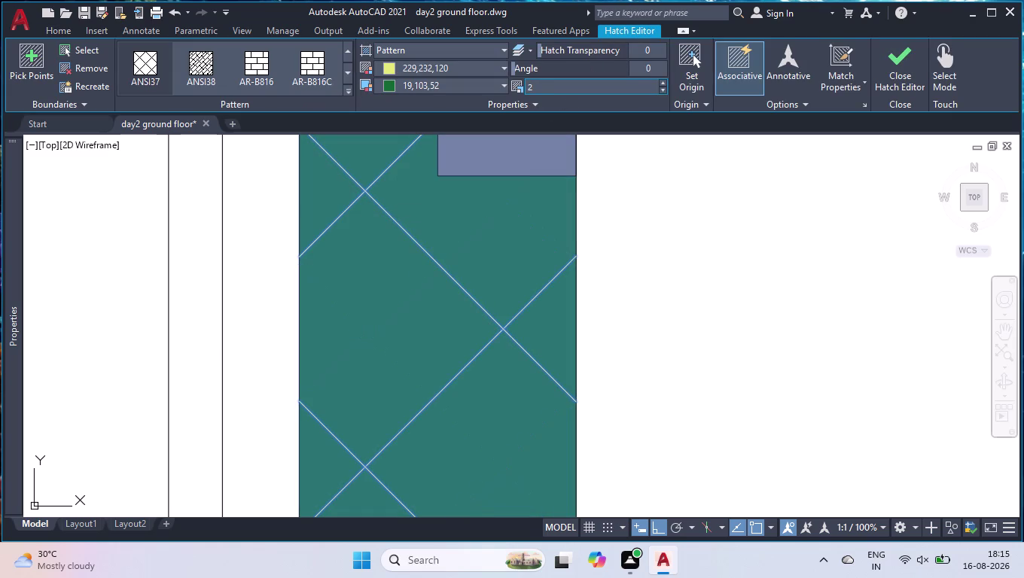
click(554, 88)
text(0.5)
key(Return)
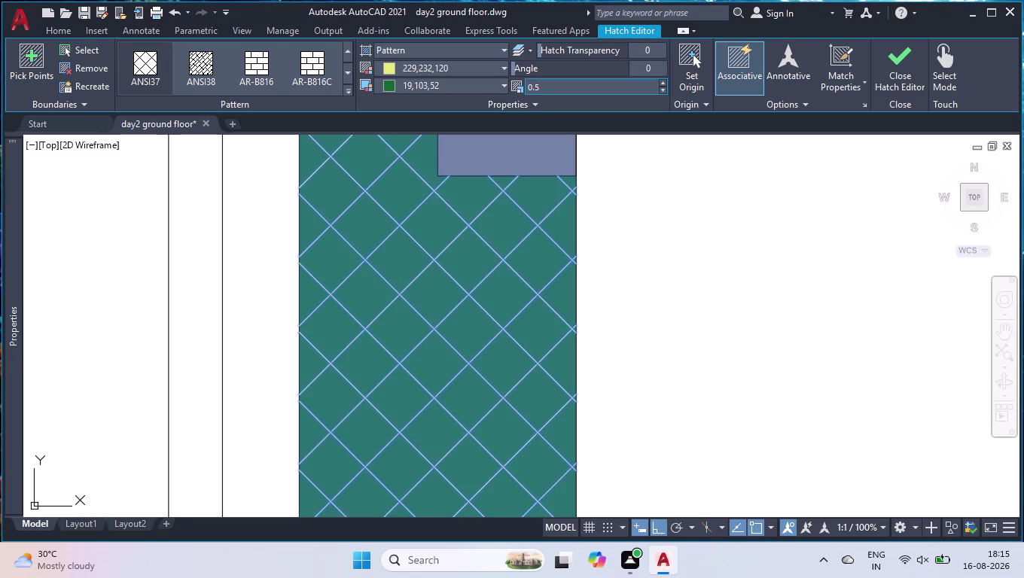
click(554, 89)
key(2)
key(Return)
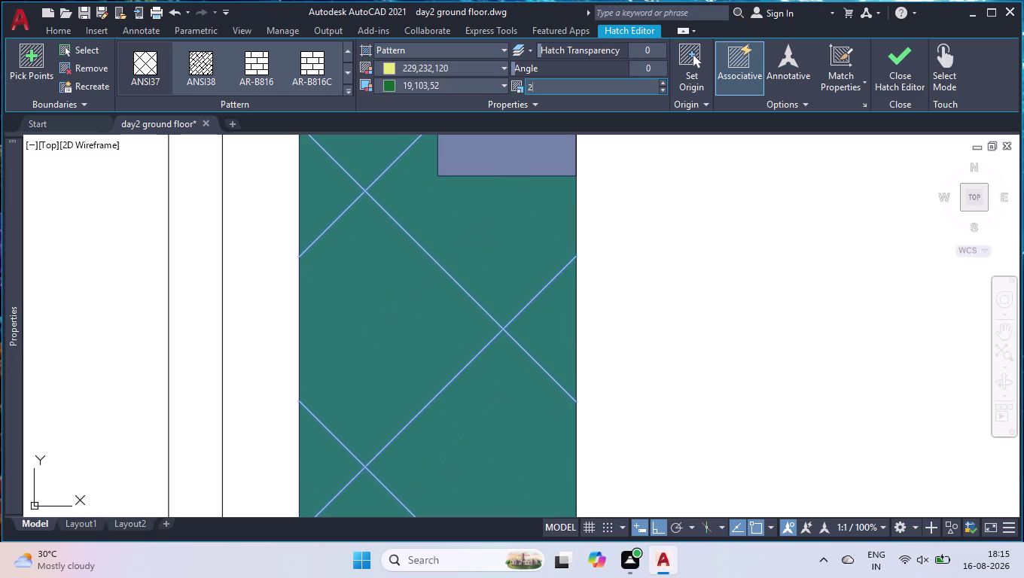
Leave the edited column fill and repeat HATCH to start another hatch.
scroll(down, 3)
scroll(down, 3)
scroll(down, 3)
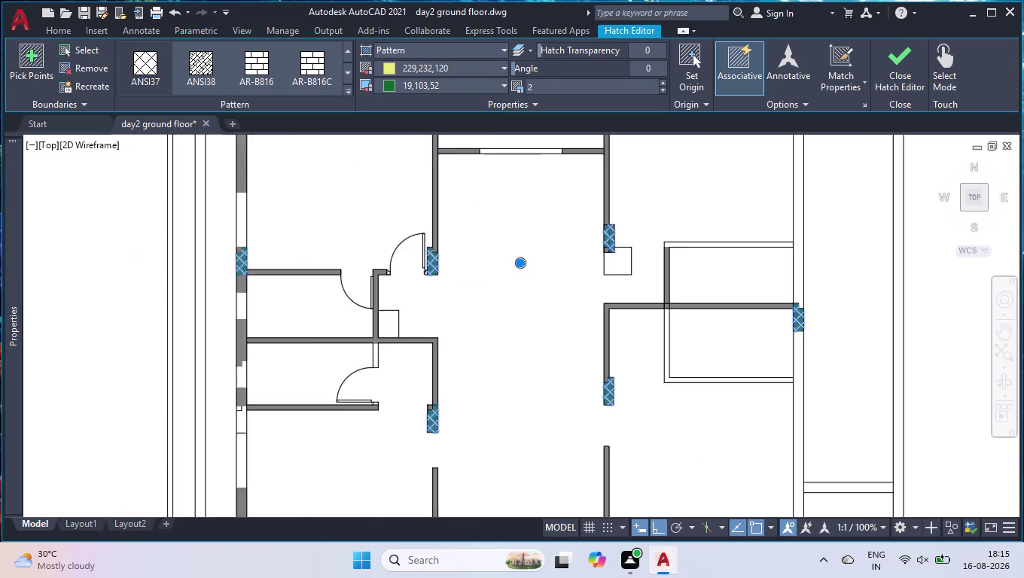
key(Return)
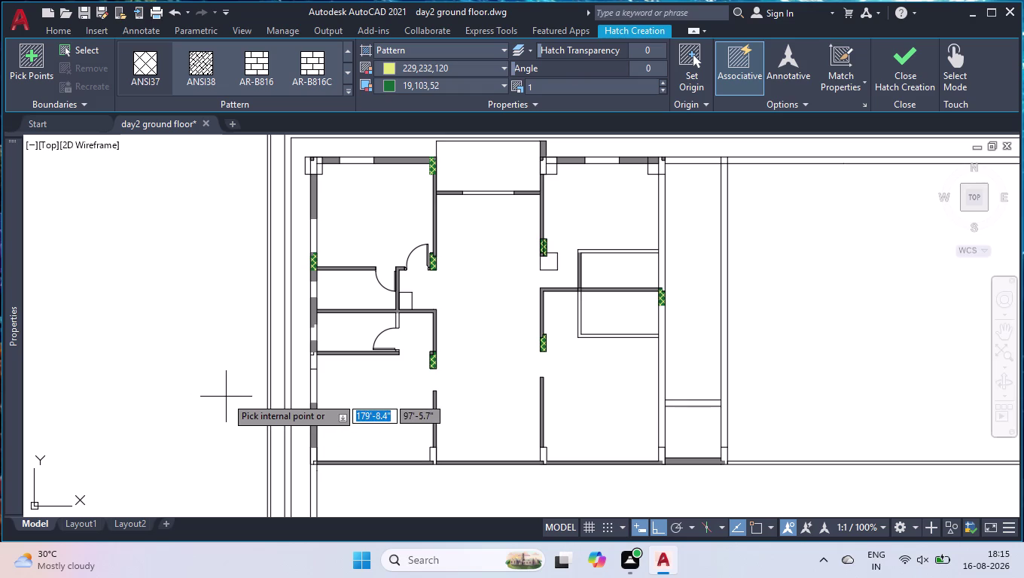